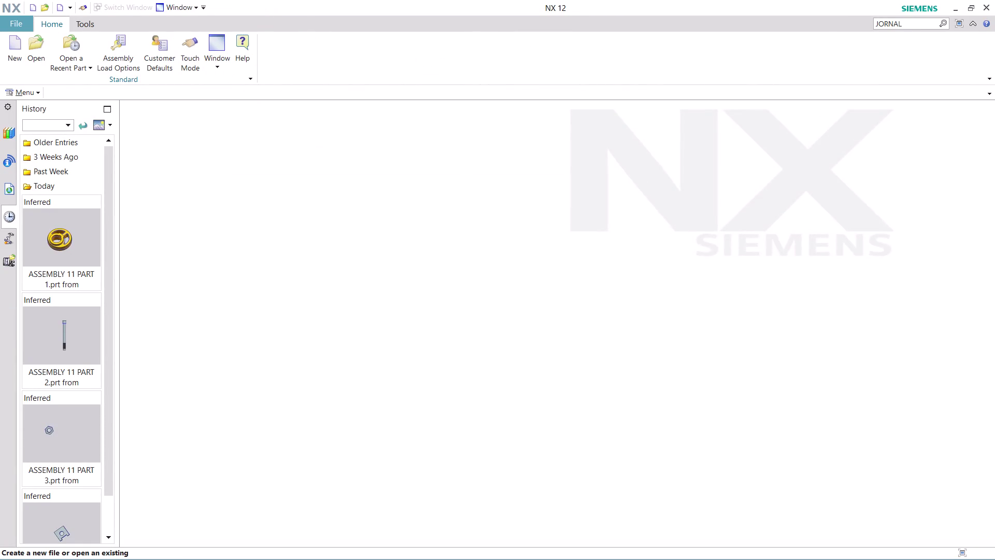
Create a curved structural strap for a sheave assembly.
Find Record Journal through Command Finder and accept the journal warning.
click(909, 23)
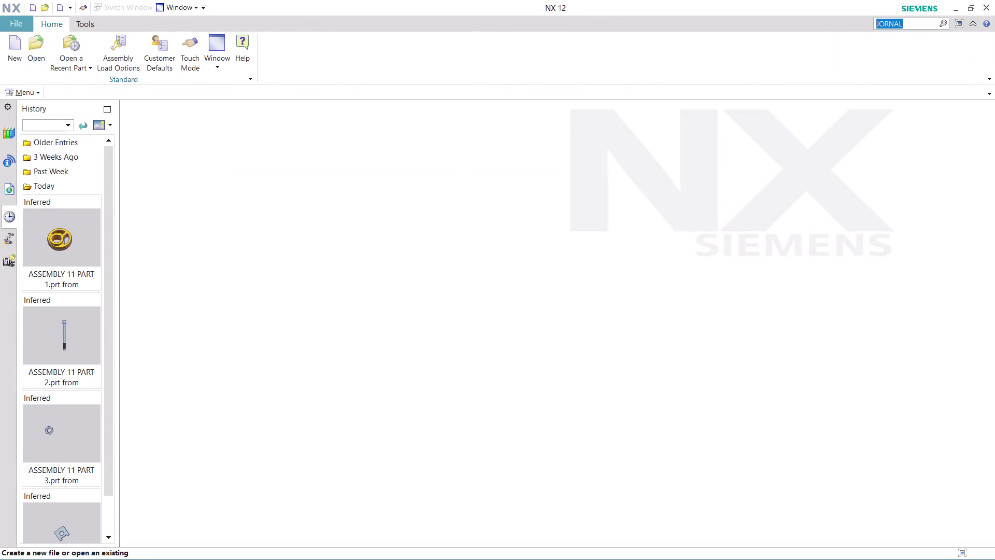
key(Return)
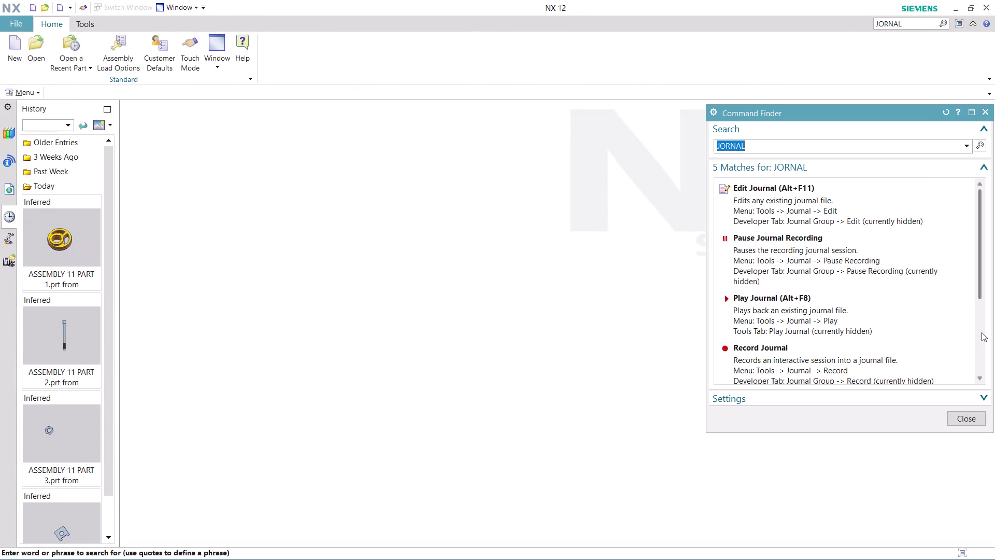
scroll(down, 3)
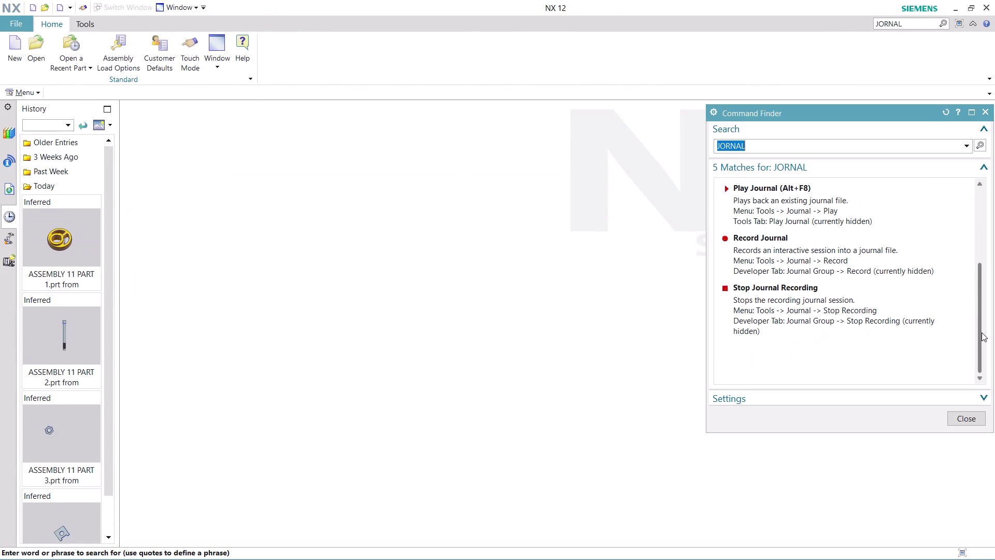
click(797, 235)
click(551, 330)
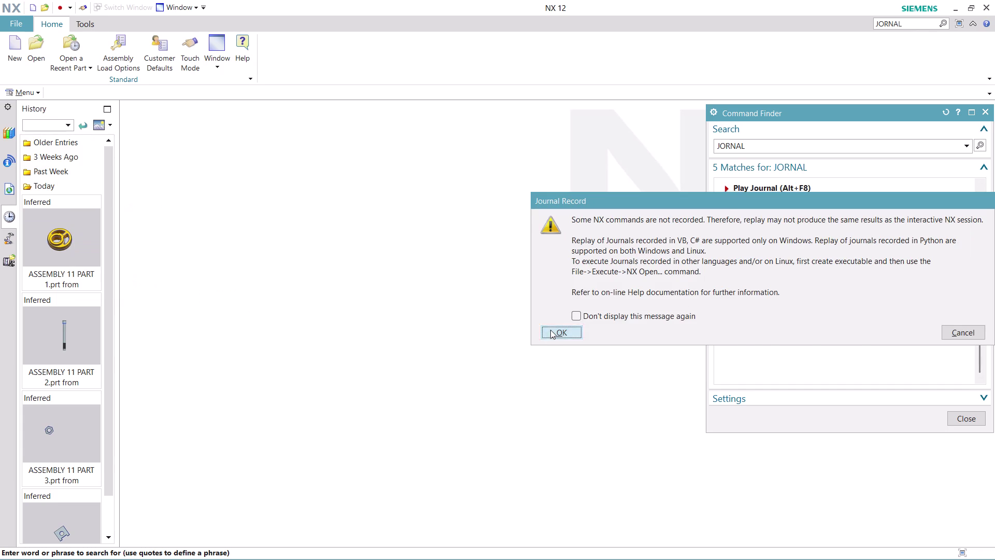
Name the journal 'ASSEMBLY 11 PART 5' and begin recording.
text(AS)
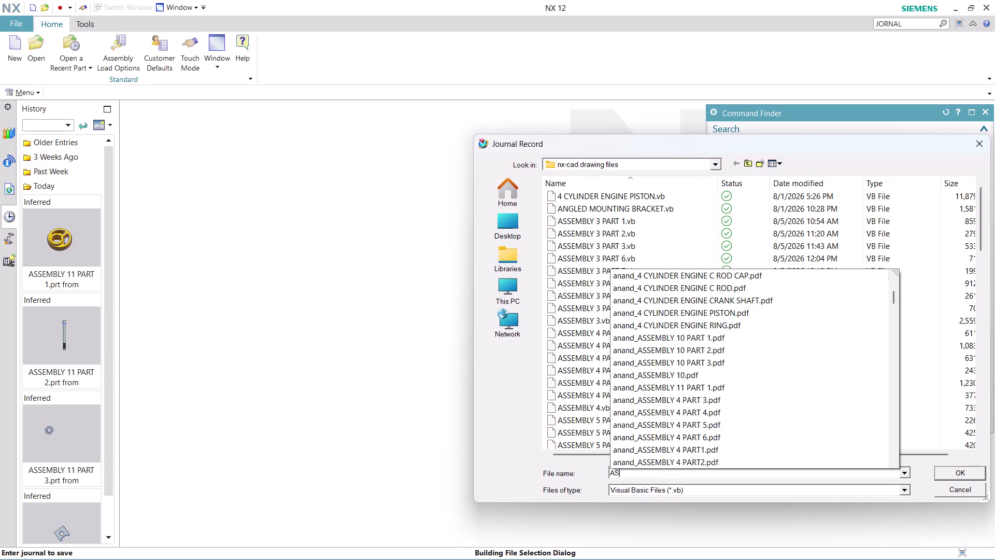
text(S)
text(EMBL)
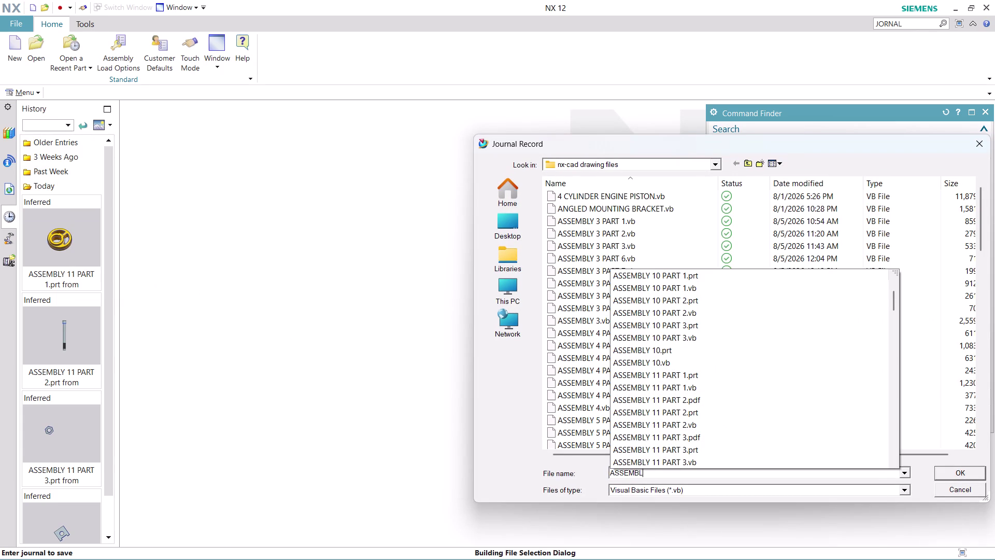
text(Y 11)
key(space)
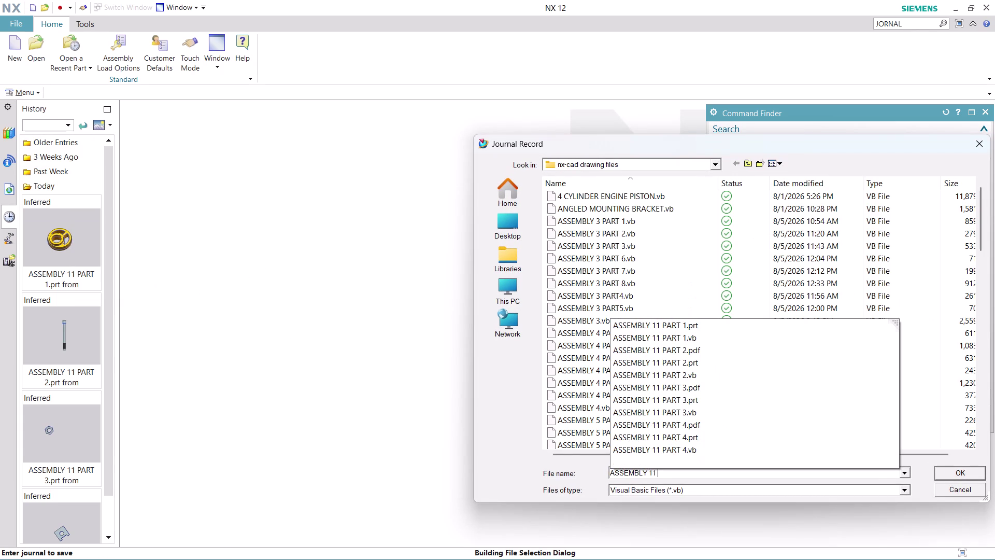
text(PART)
key(space)
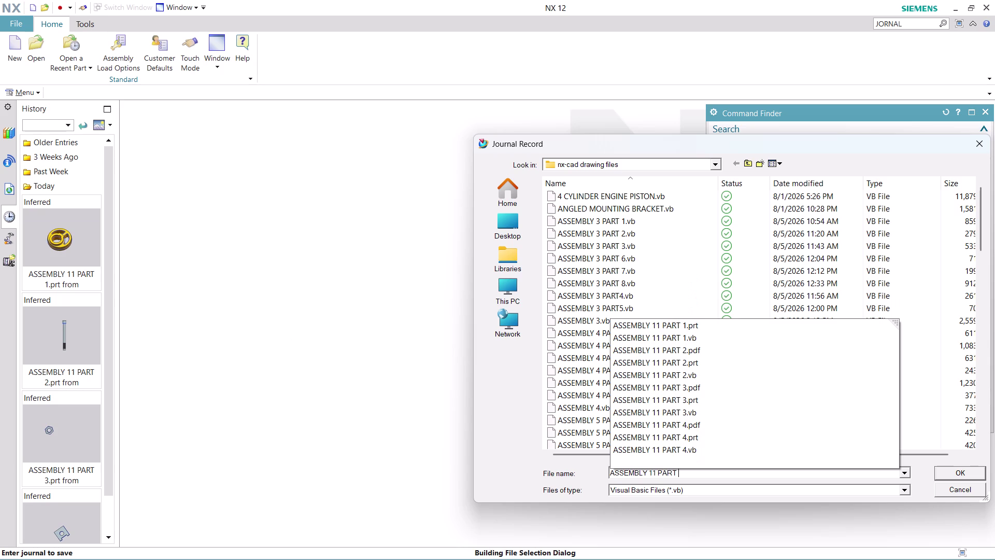
key(5)
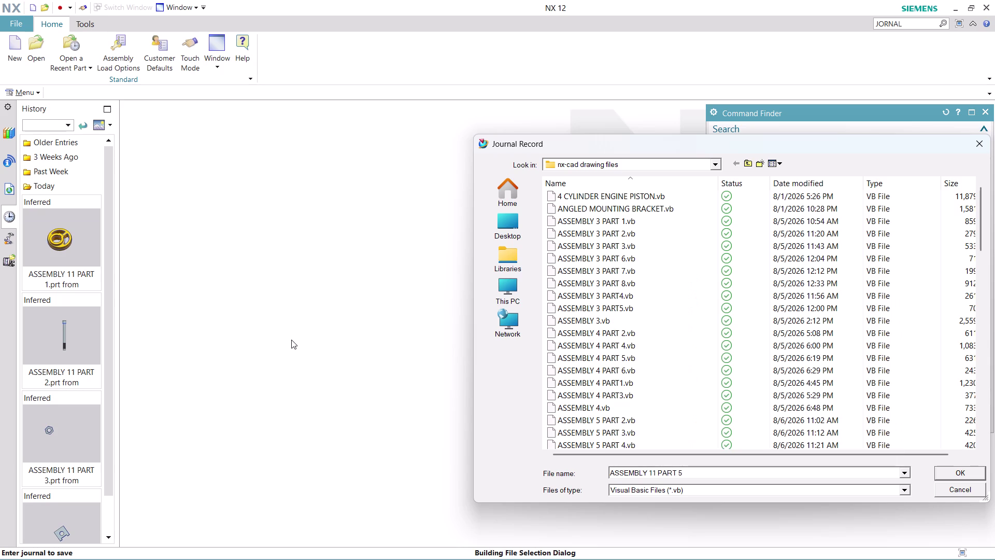
key(Return)
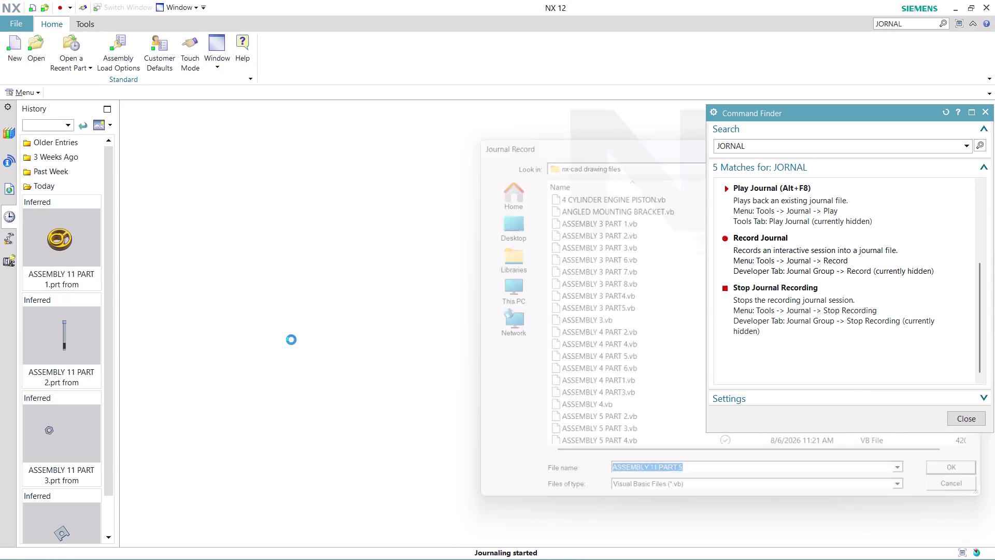
click(981, 421)
click(11, 64)
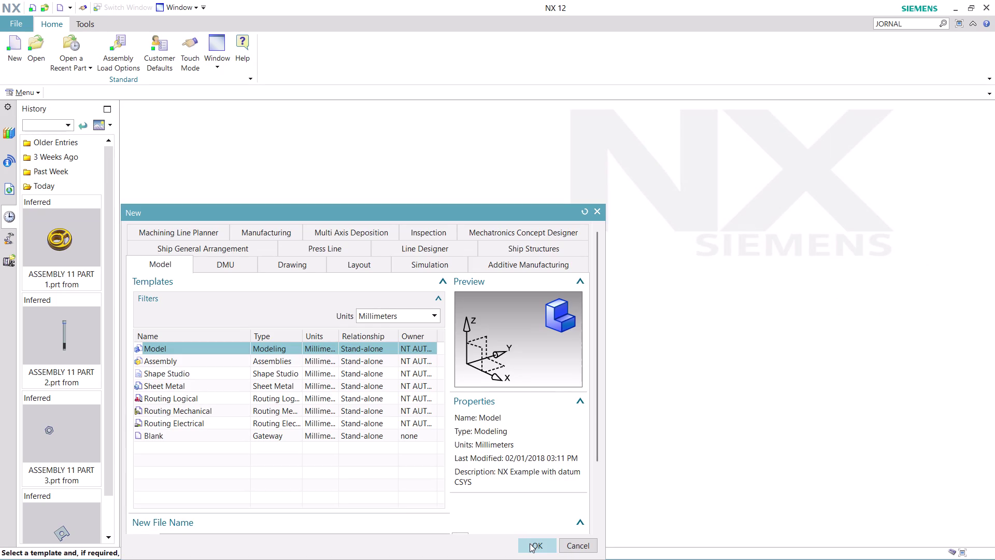
Create model8 from the Model template with a sketch on XY at origin 0,0,0.
click(529, 543)
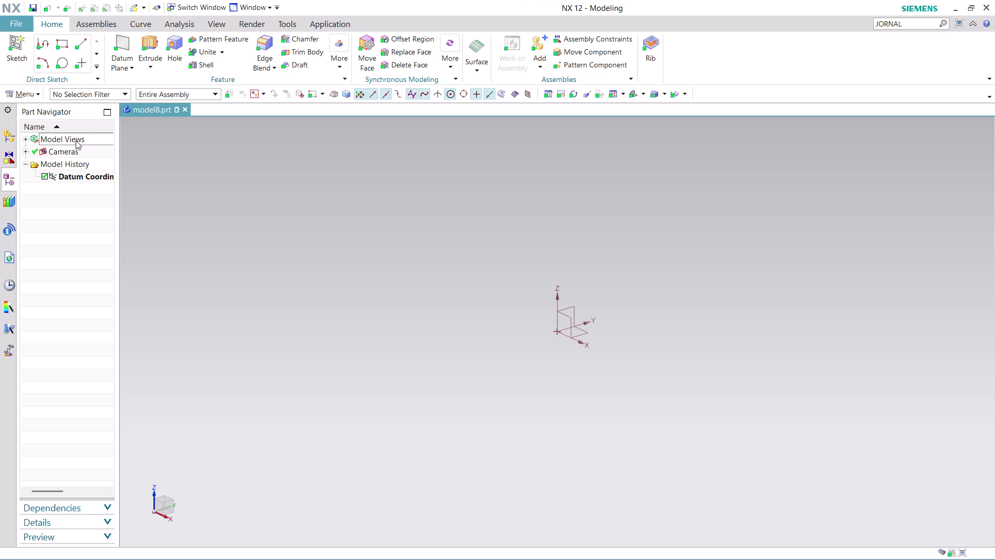
click(34, 91)
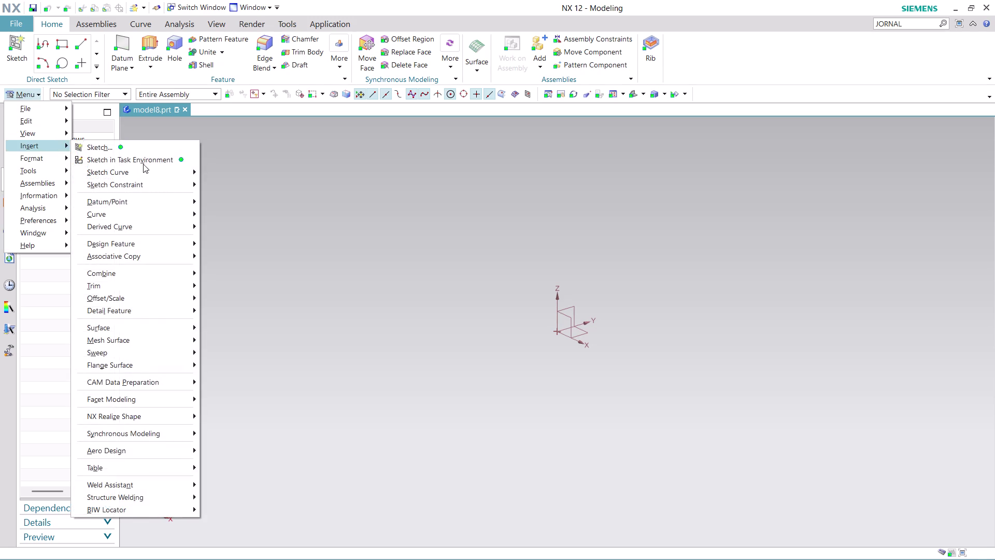
click(144, 164)
click(586, 336)
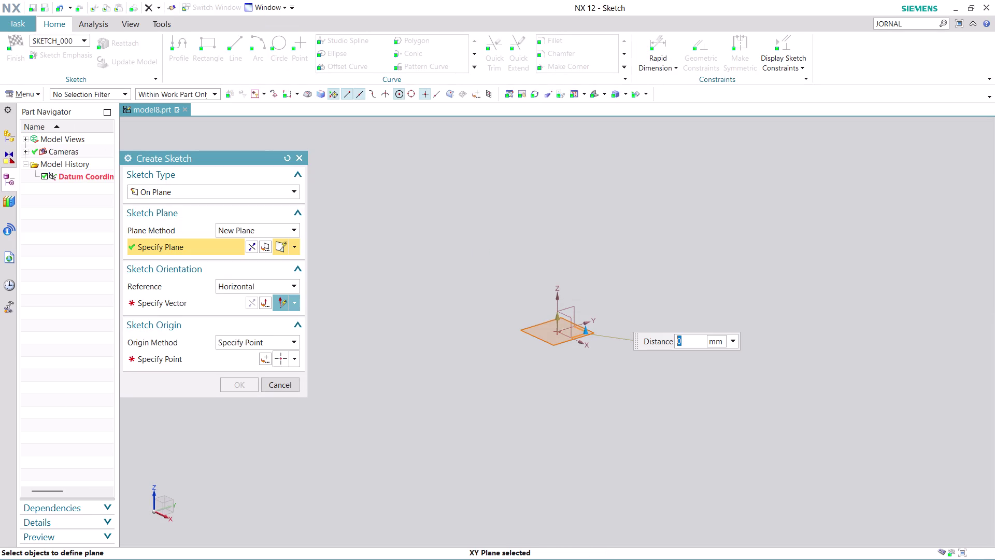
click(219, 310)
click(582, 323)
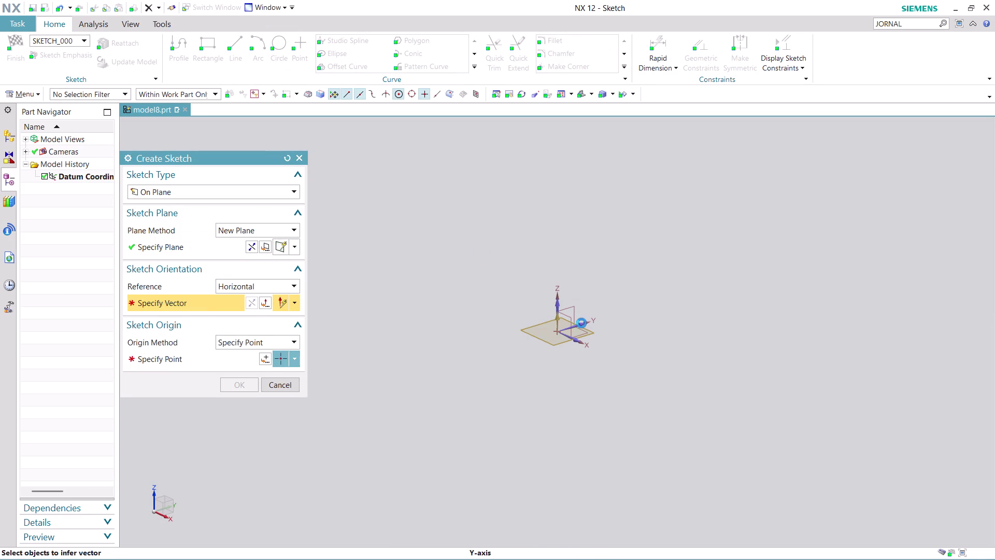
click(267, 355)
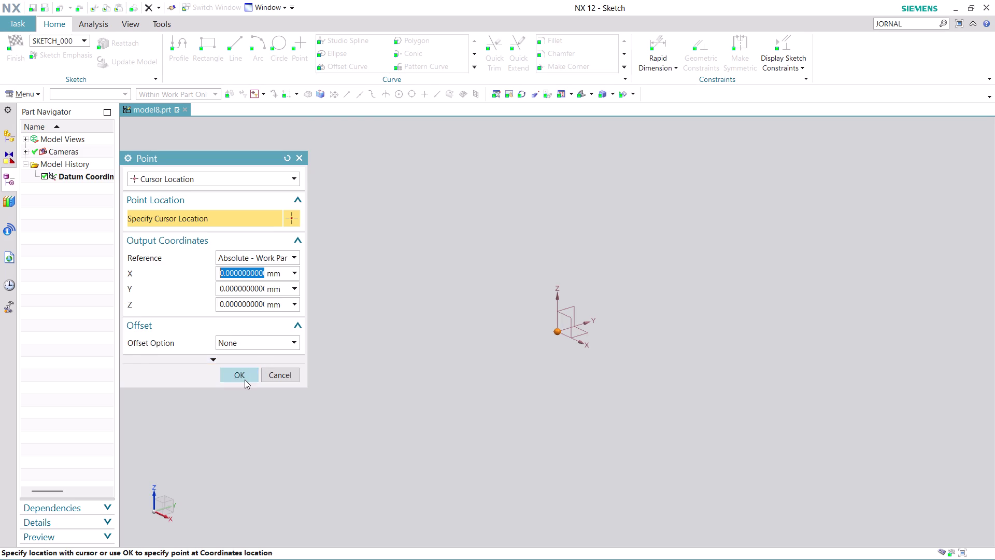
click(244, 380)
click(241, 382)
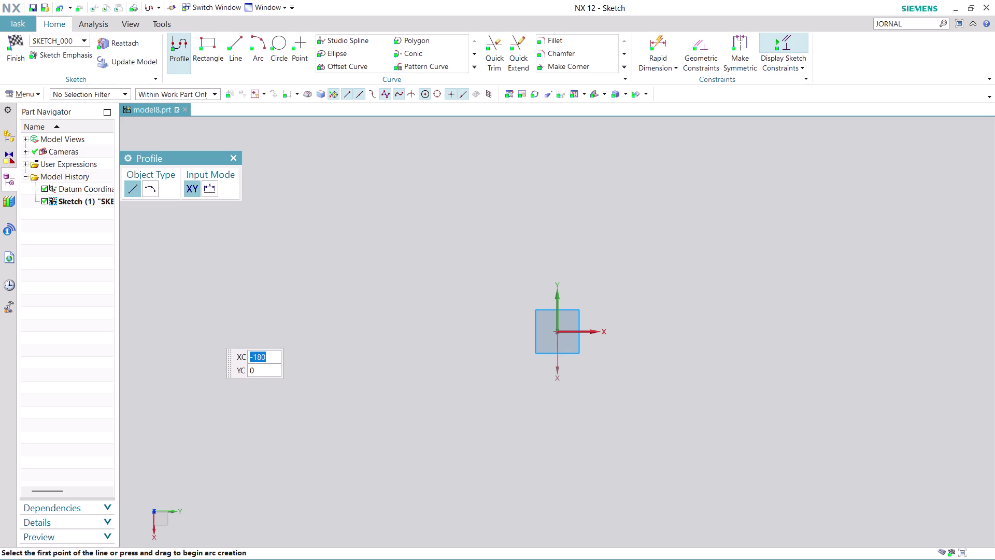
Draw a 387-long horizontal line from -180, 0 and convert it to reference.
click(209, 331)
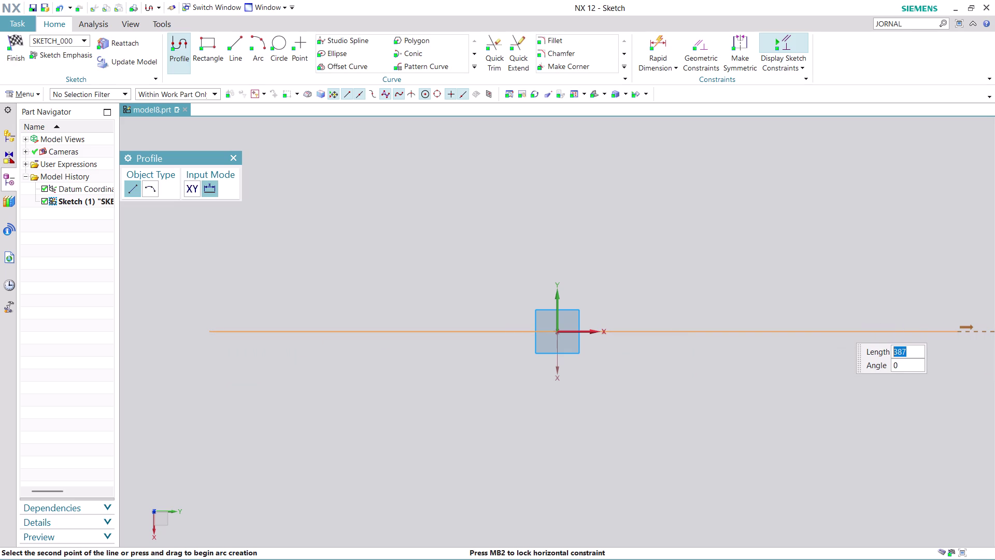
click(957, 326)
key(Escape)
key(Escape)
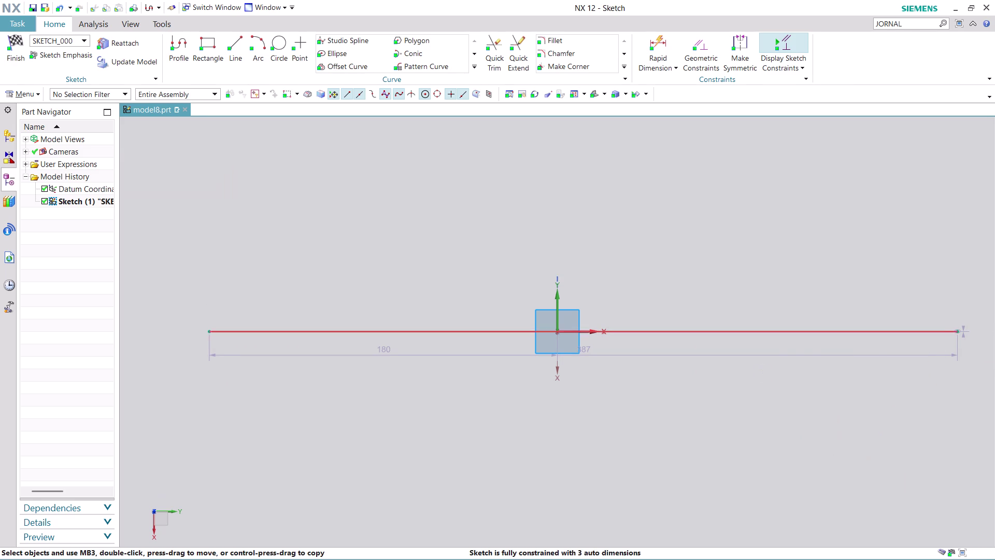
right_click(773, 332)
click(821, 147)
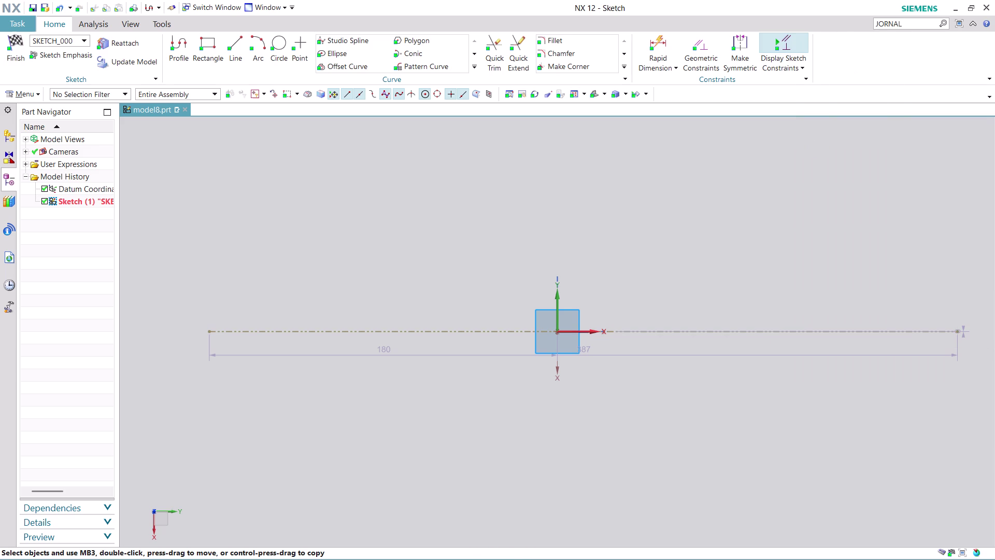
Add a second 387-long horizontal line 33.6 below and convert it to reference.
click(180, 44)
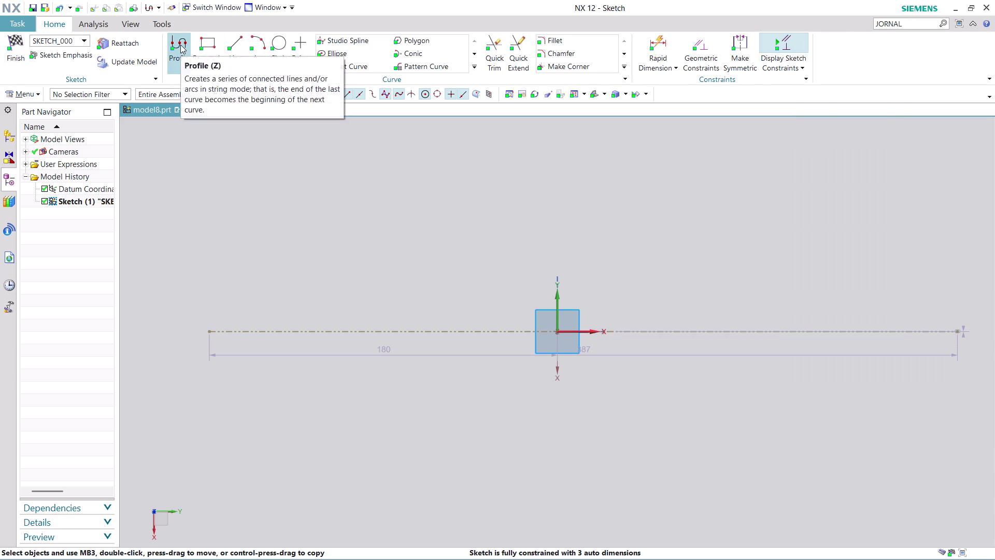
click(211, 396)
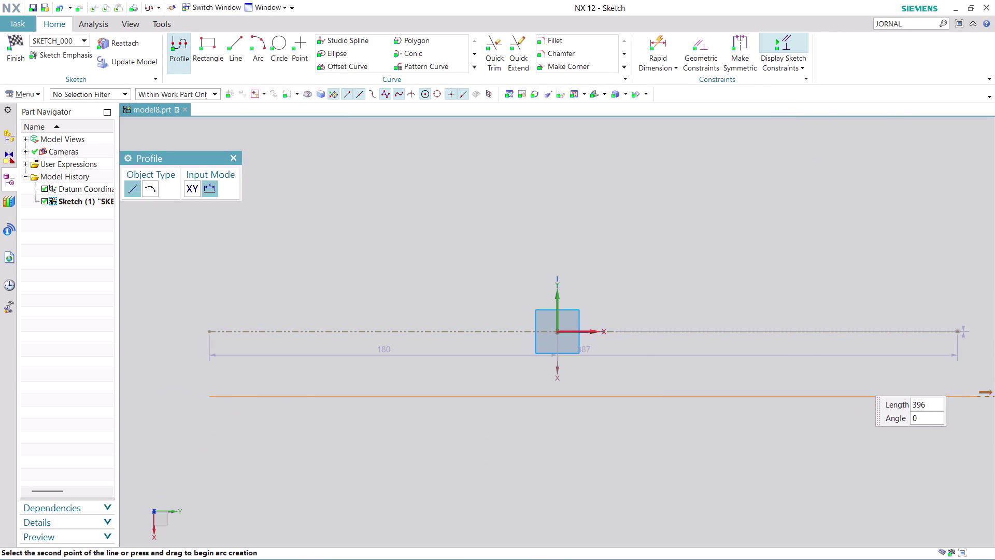
click(956, 387)
key(Escape)
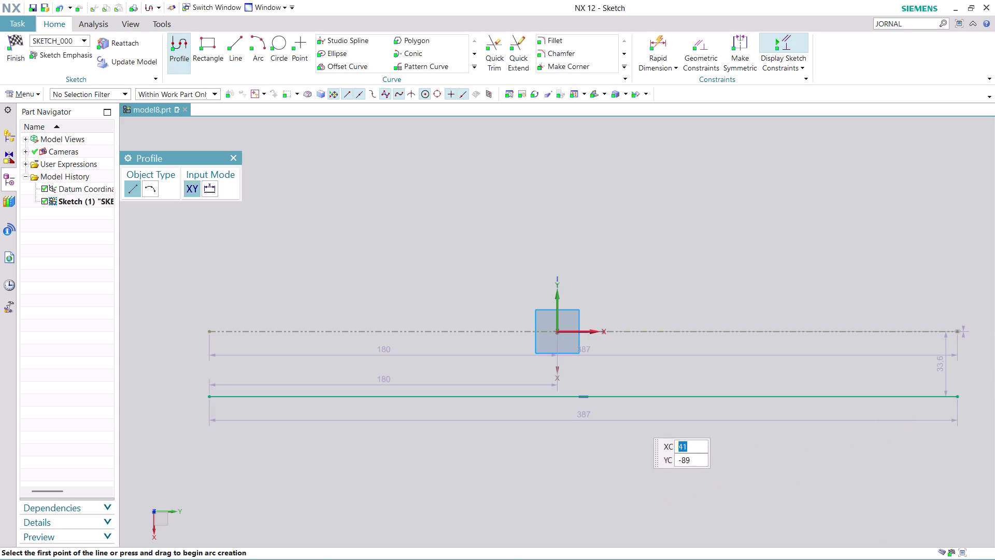
key(Escape)
right_click(682, 397)
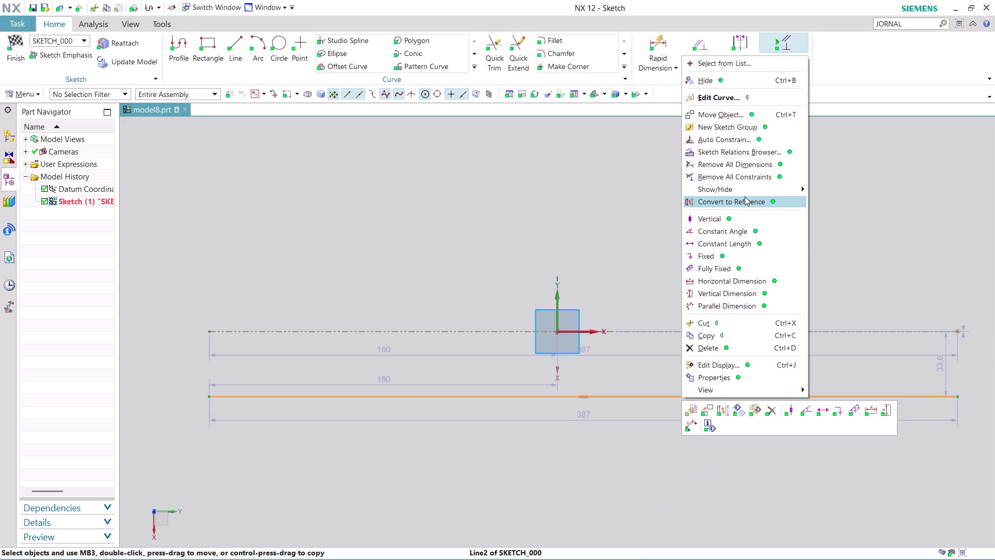
click(744, 196)
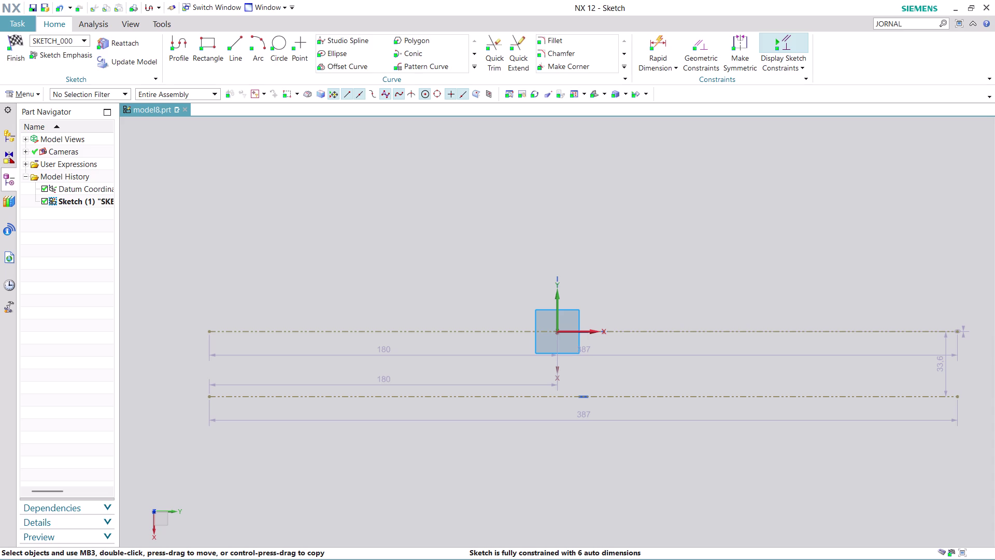
key(ctrl+super+F24)
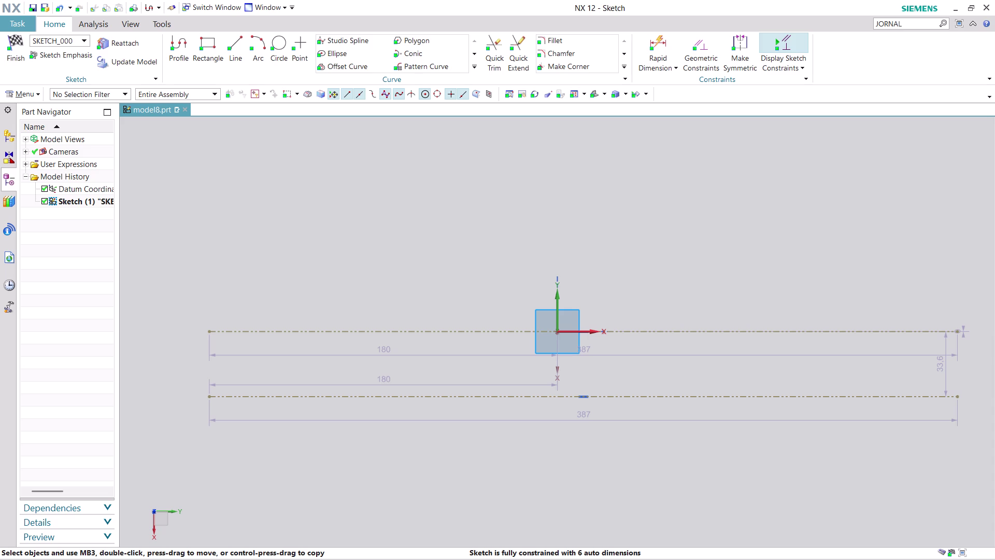
Change the reference lines' spacing dimension from 33.6 to 4.
double_click(941, 365)
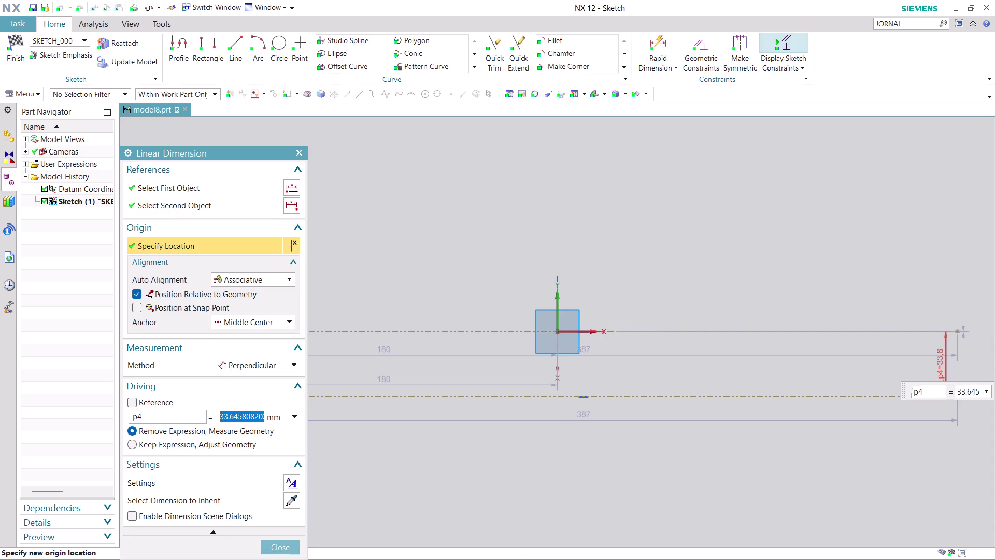
key(4)
key(Return)
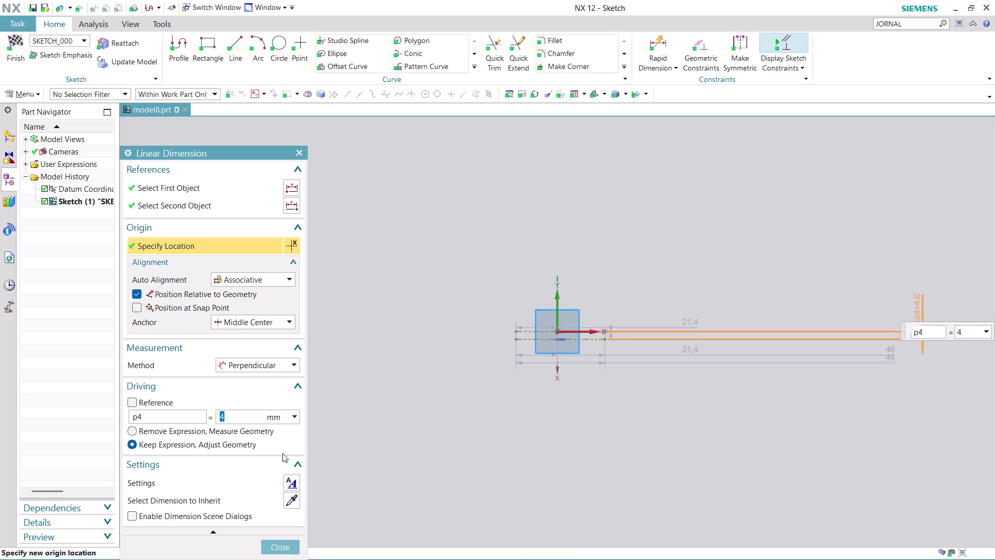
click(274, 544)
Drag both reference lines' endpoints until they span about 426.3 and 428.1.
drag(514, 330, 509, 330)
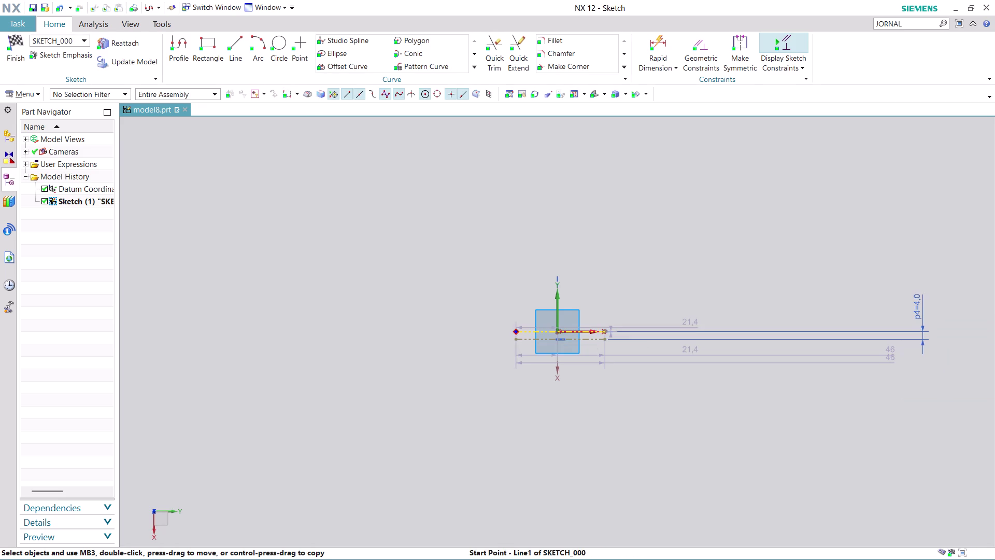
drag(509, 330, 165, 359)
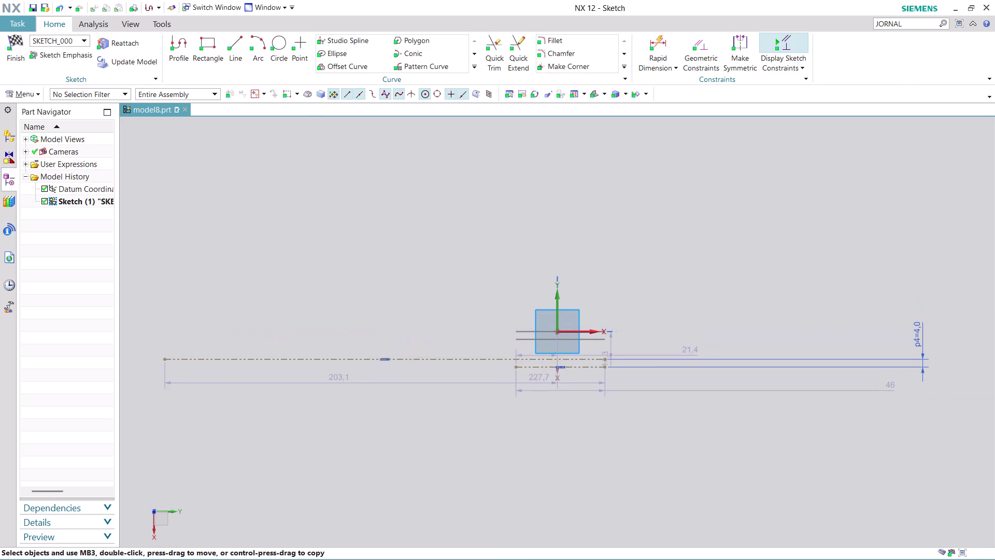
drag(164, 359, 142, 332)
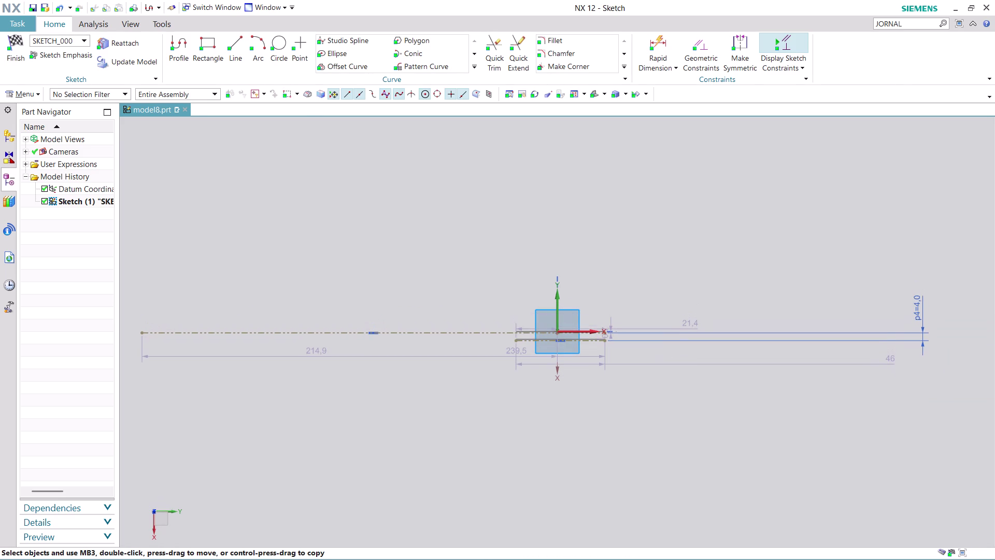
drag(142, 332, 142, 352)
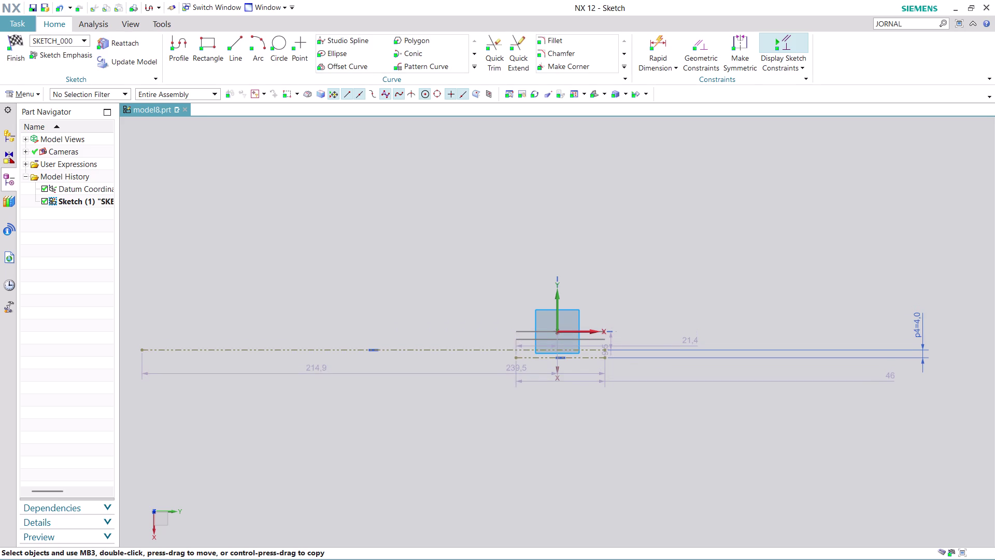
drag(142, 352, 136, 345)
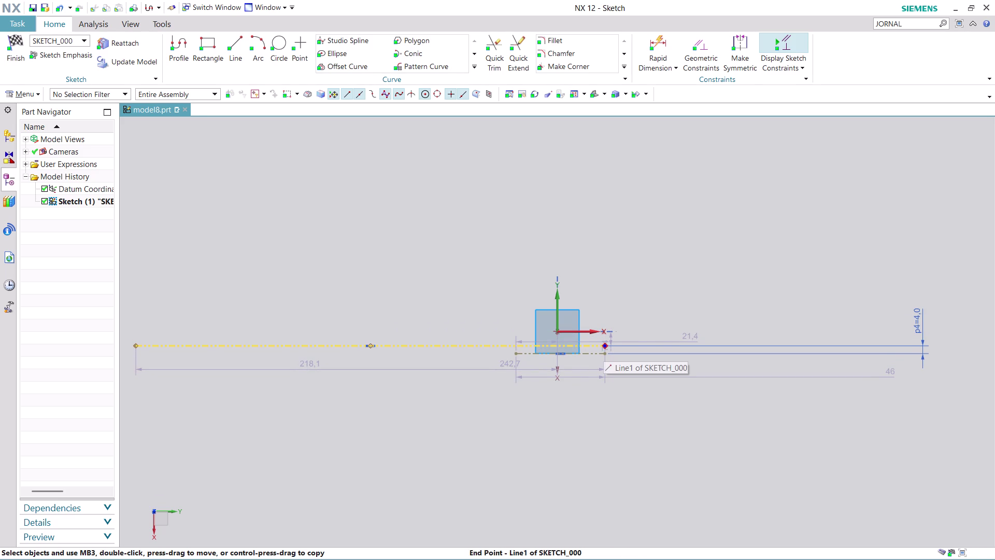
drag(603, 346, 981, 347)
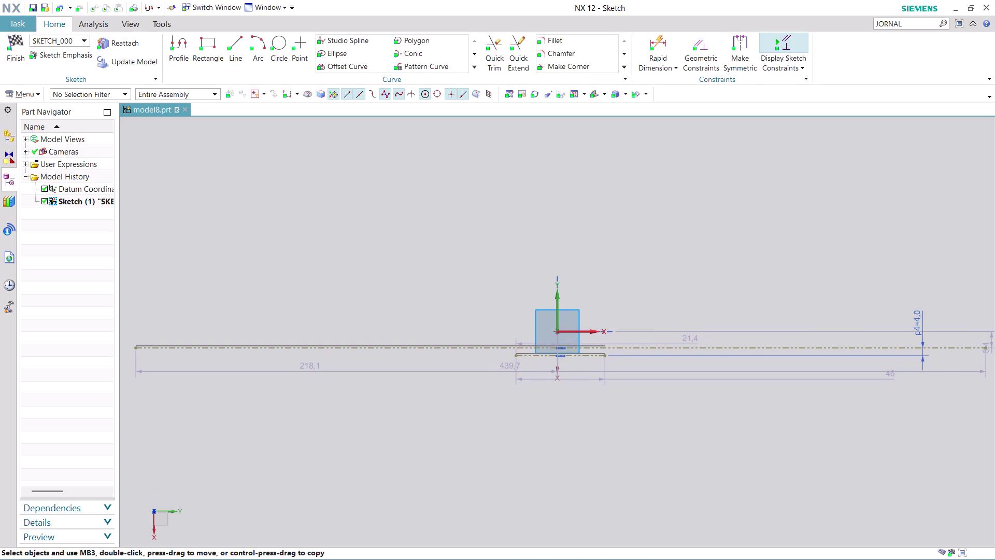
drag(981, 347, 959, 343)
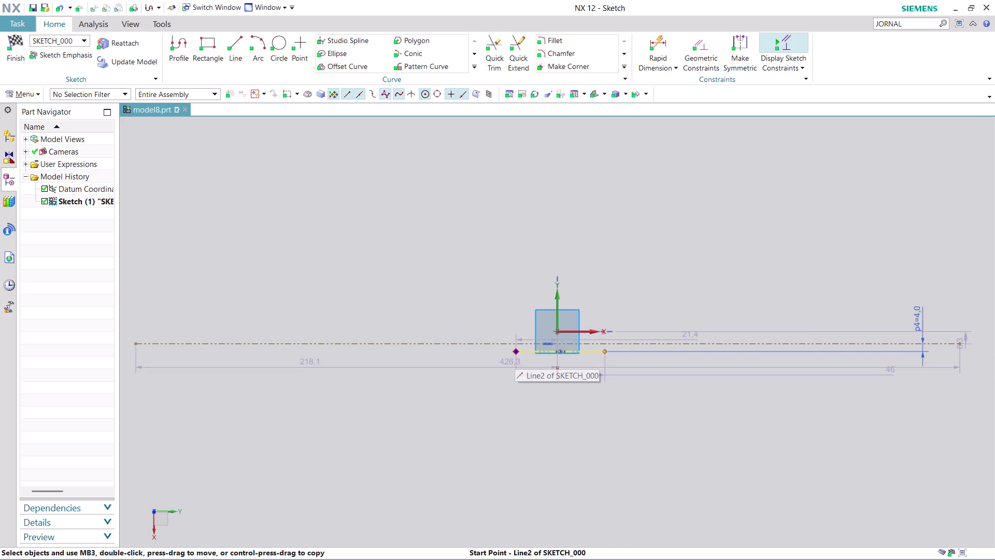
drag(516, 350, 127, 369)
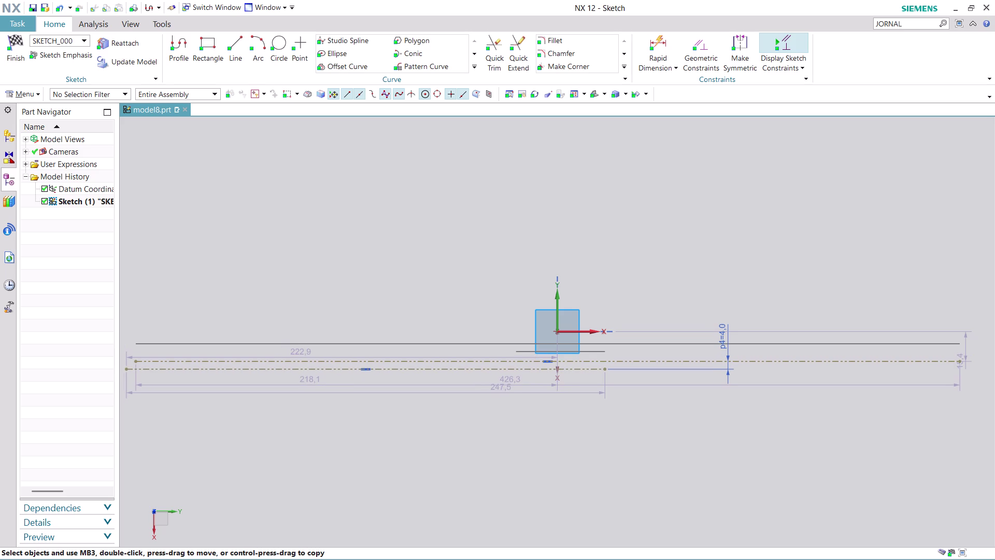
drag(127, 369, 135, 369)
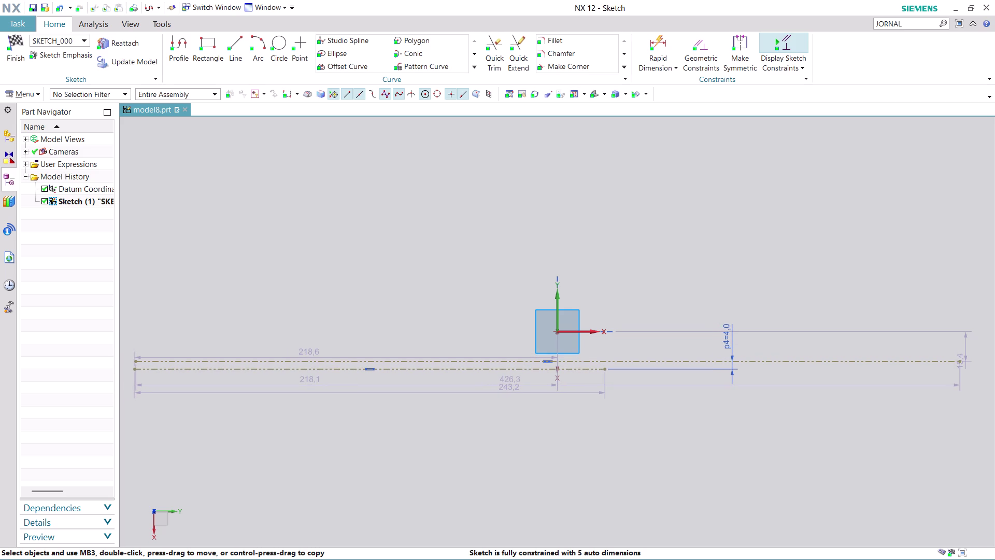
drag(604, 370, 962, 372)
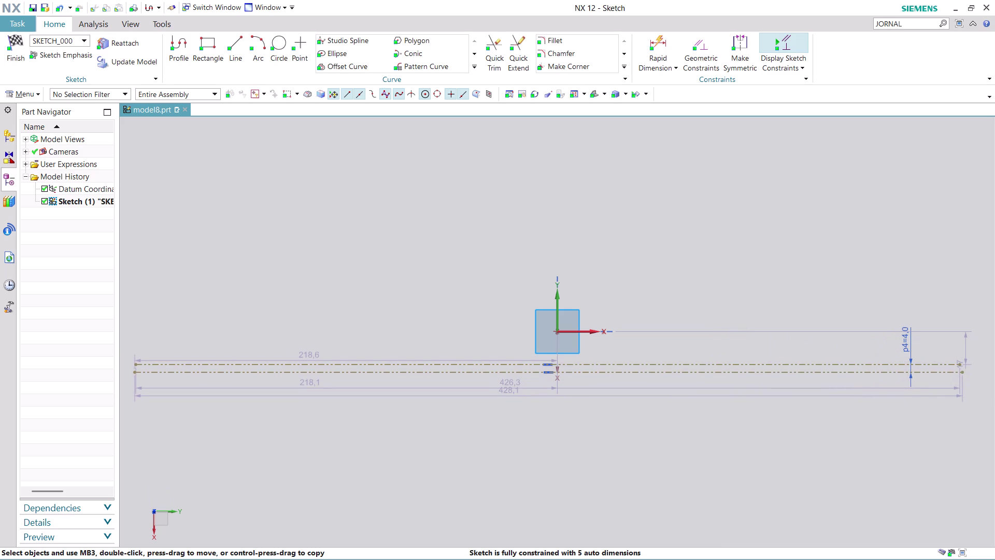
Select the upper reference line and sketch origin, then start the Circle tool.
click(558, 366)
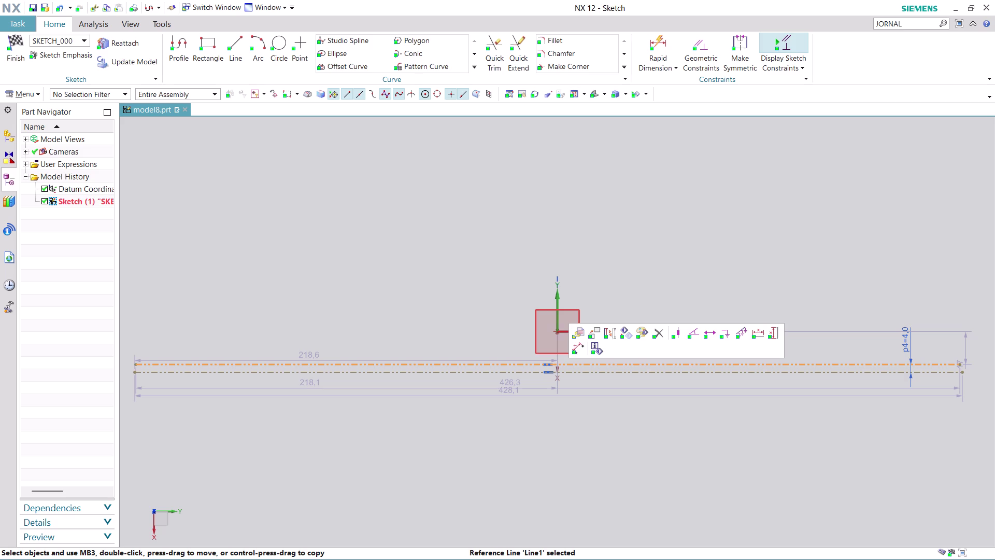
click(555, 332)
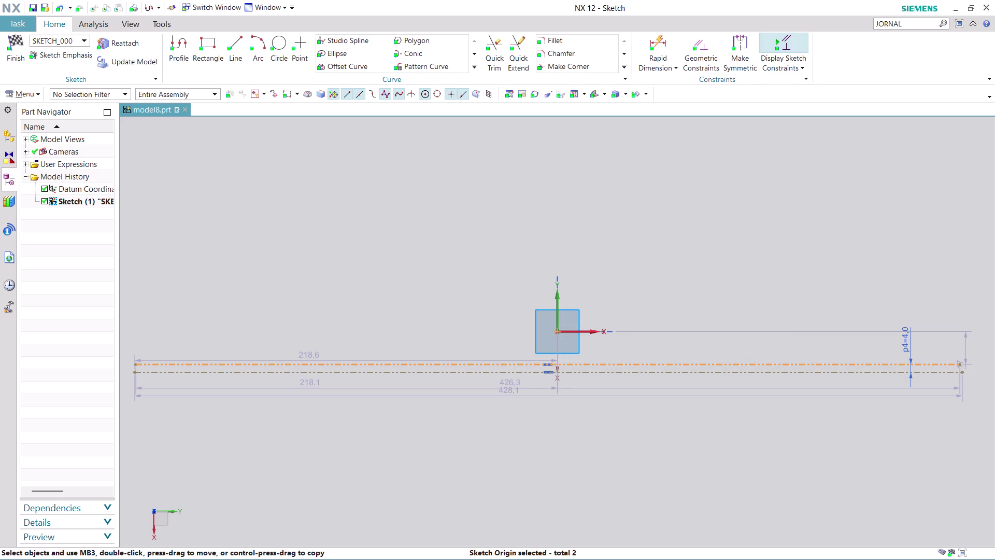
click(616, 318)
scroll(up, 3)
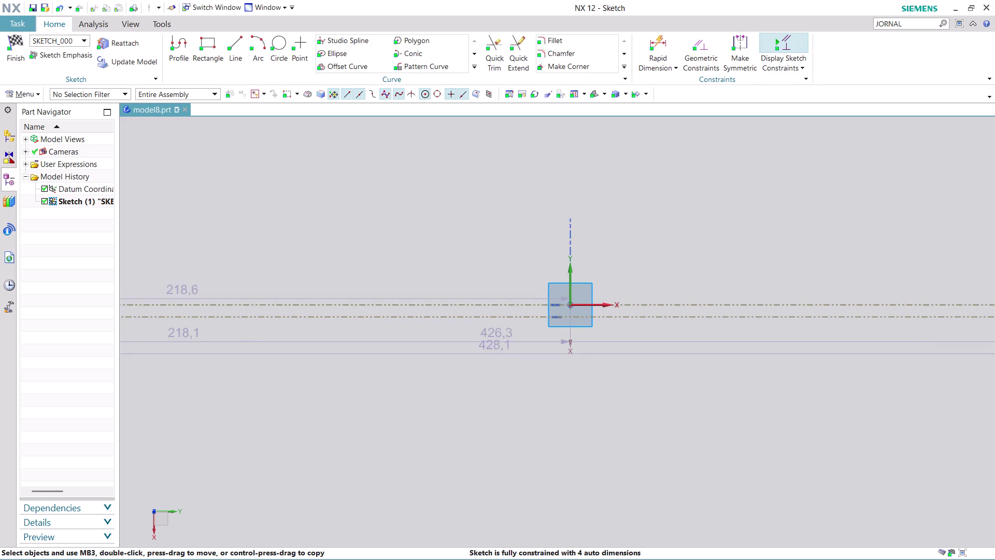
scroll(down, 3)
scroll(up, 3)
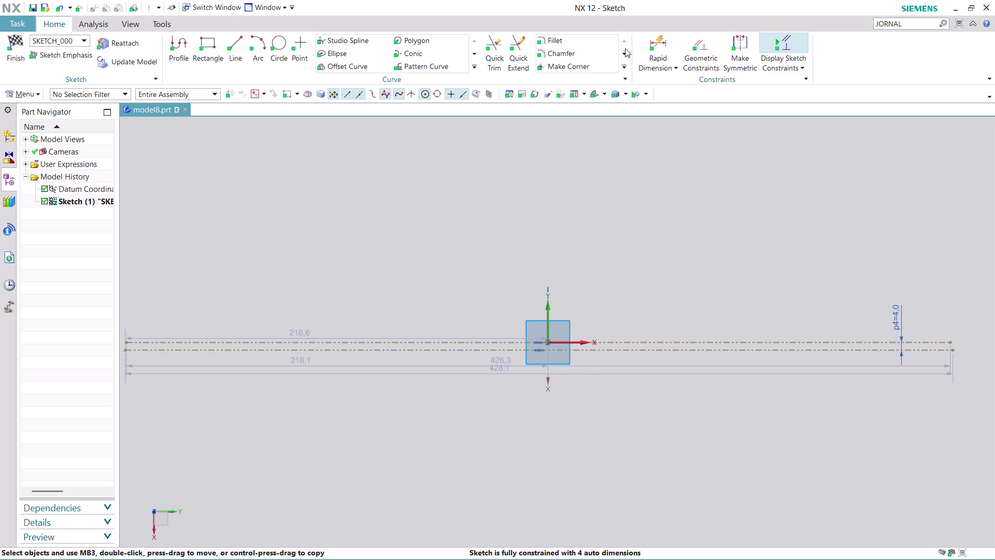
click(278, 40)
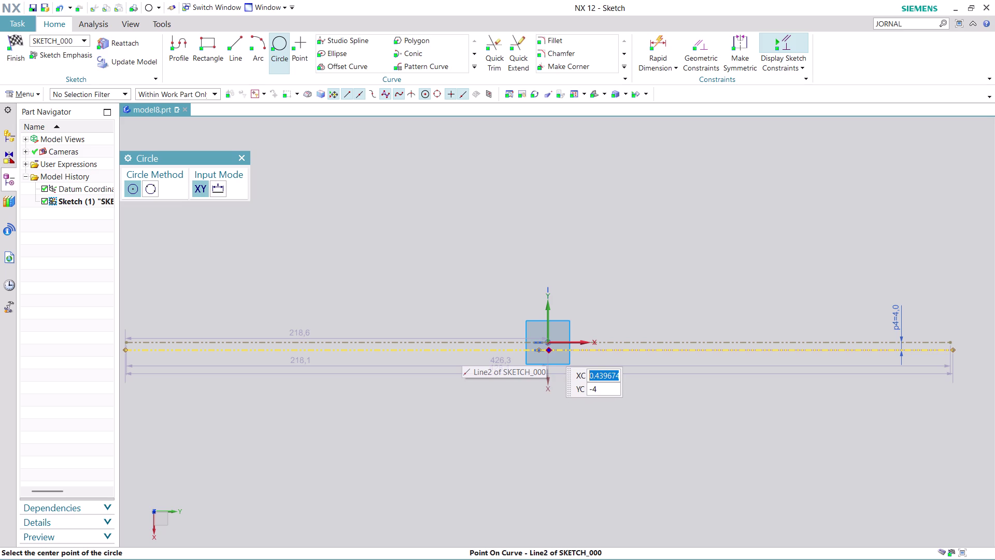
Draw a circle at the origin with diameter 85*2 (170).
click(549, 349)
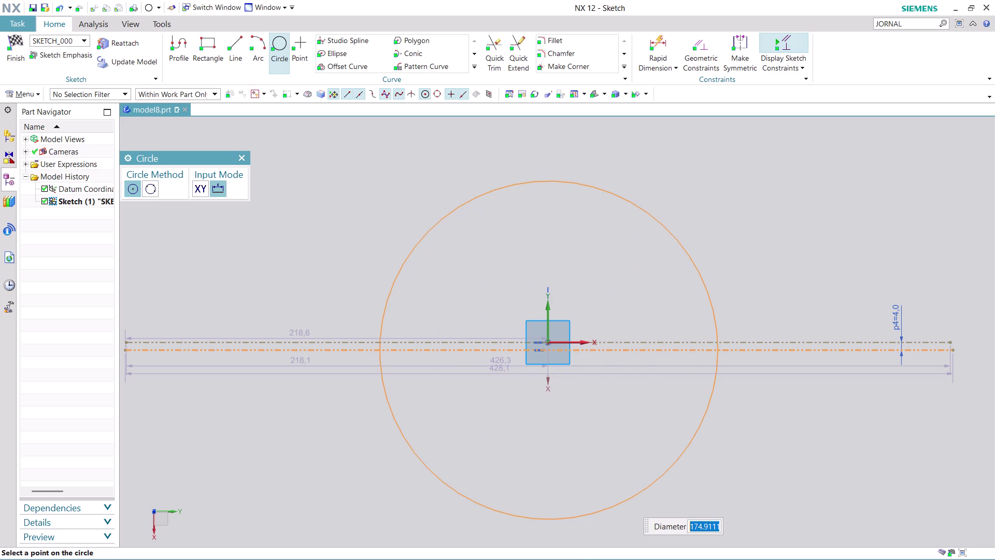
text(85)
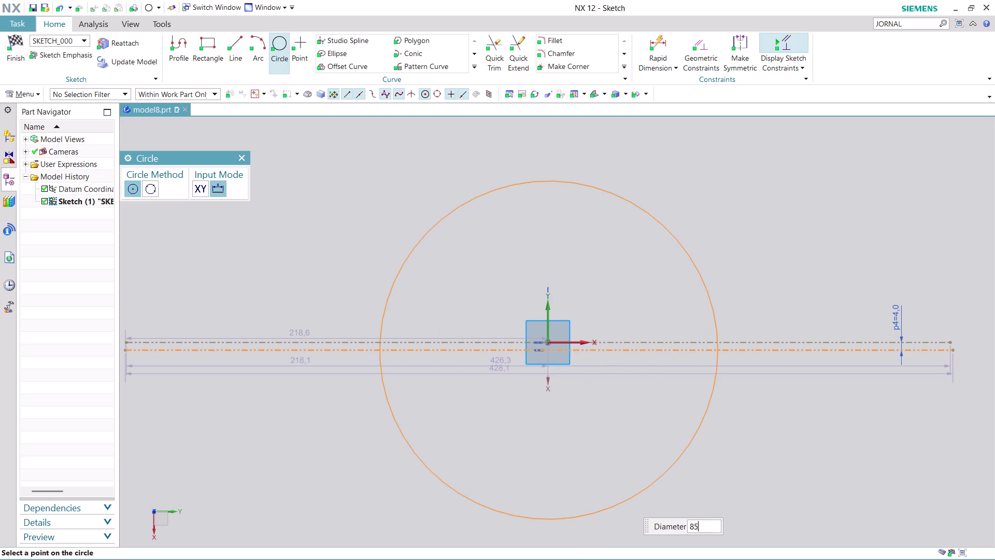
text(*2)
key(Return)
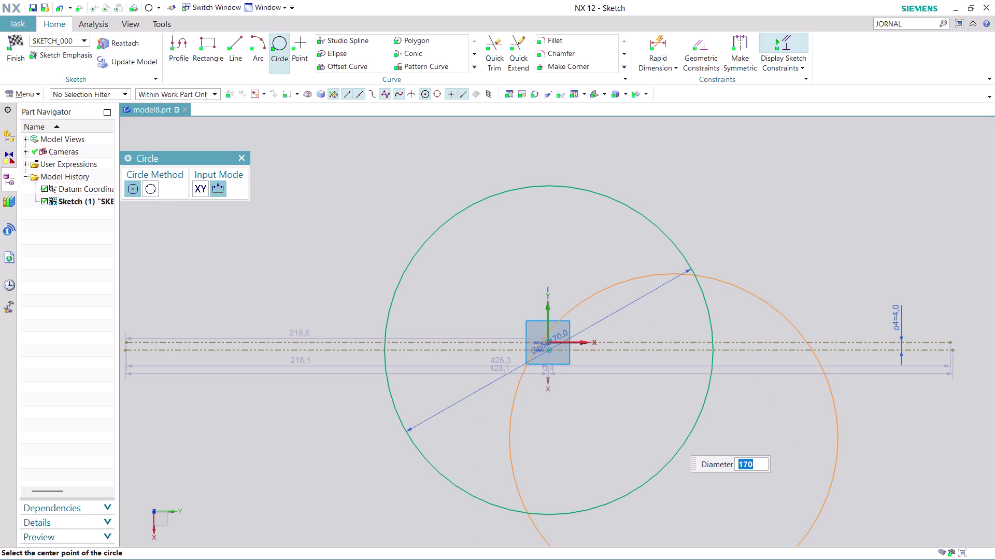
Add a concentric 194-diameter circle centred on the first circle's centre.
text(1)
text(7)
key(0)
key(plus)
text(2)
text(4)
key(Return)
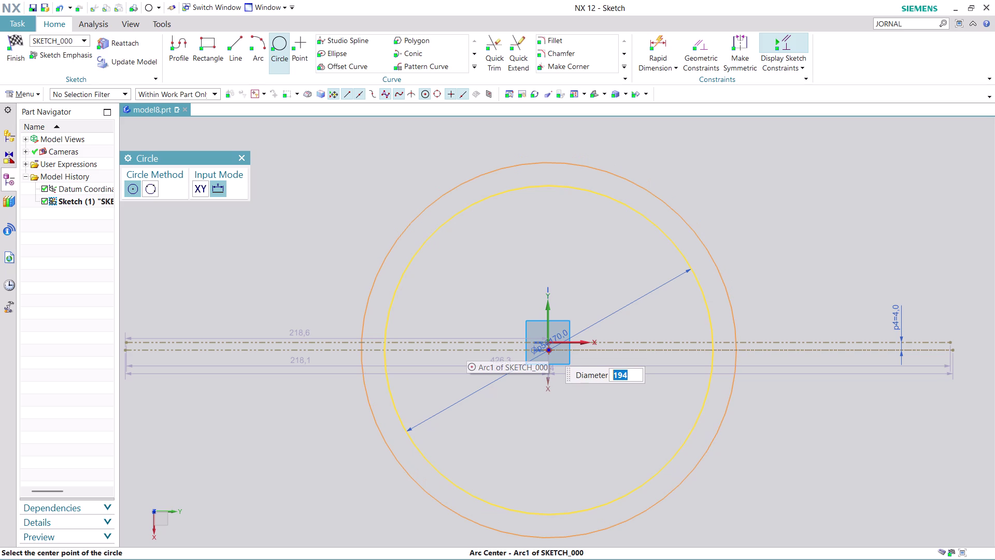
click(548, 349)
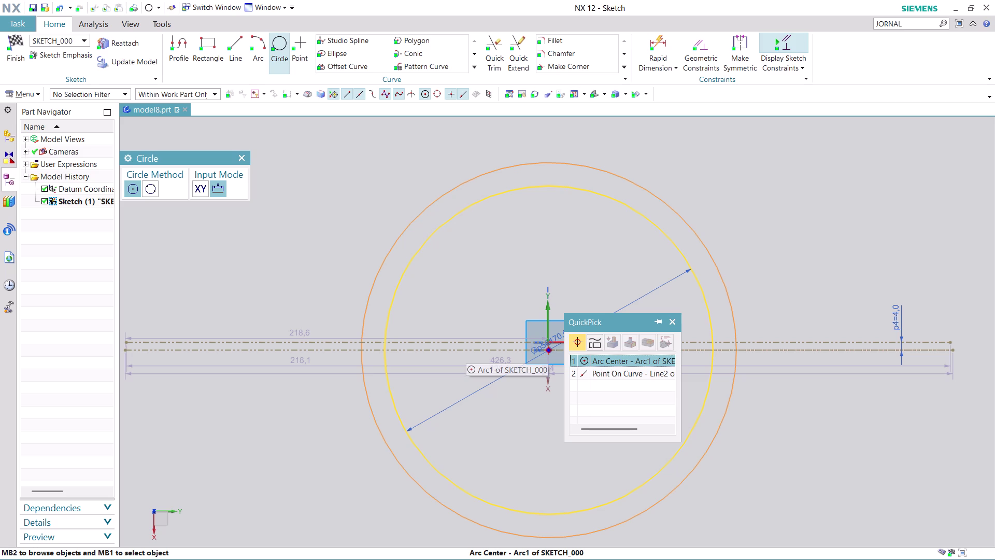
click(589, 361)
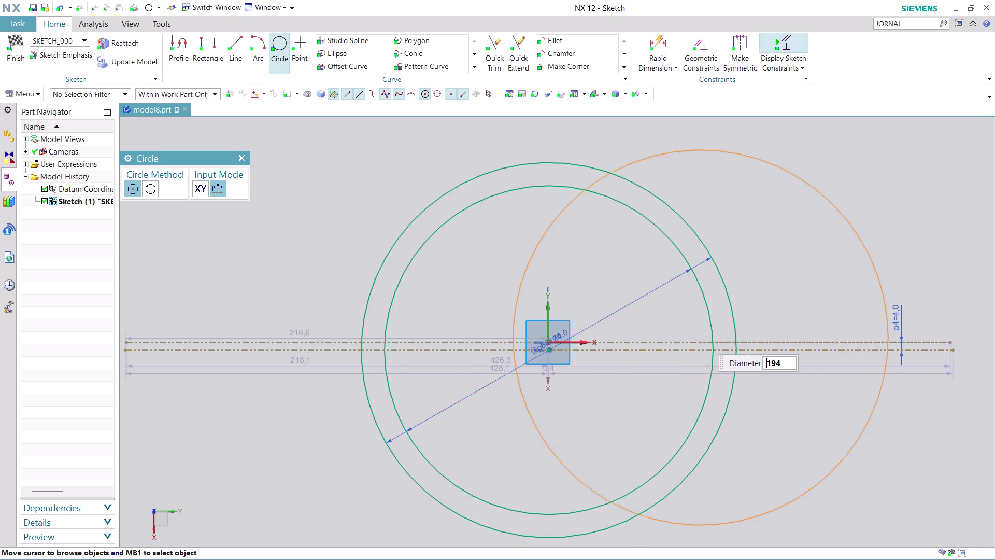
key(Escape)
key(Escape)
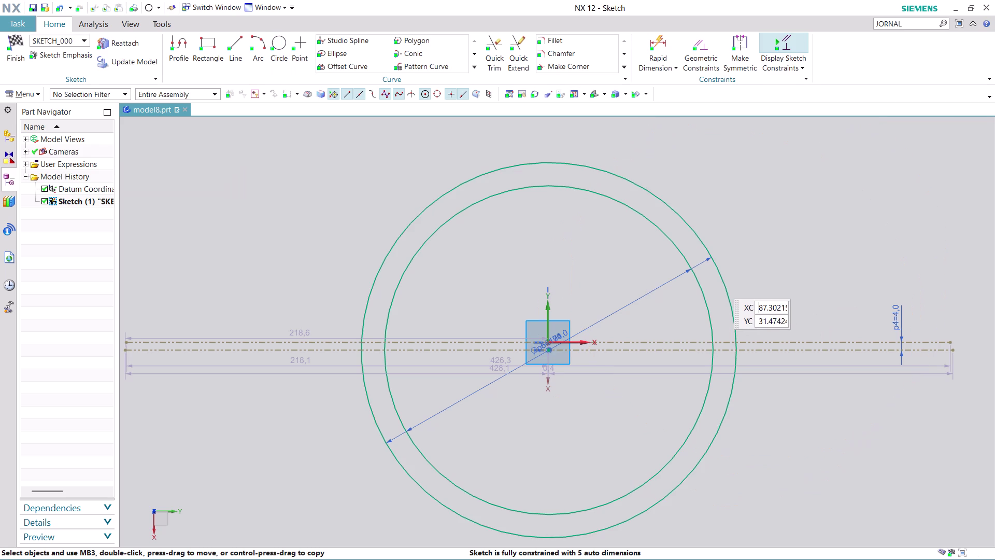
click(183, 41)
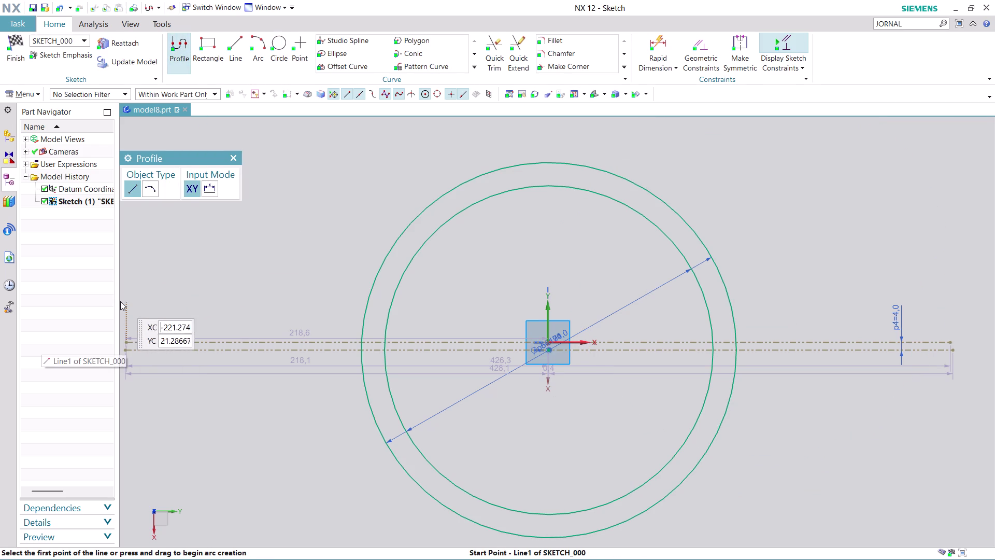
Draw a 426.3-long horizontal line 46.8 above the reference lines.
click(127, 252)
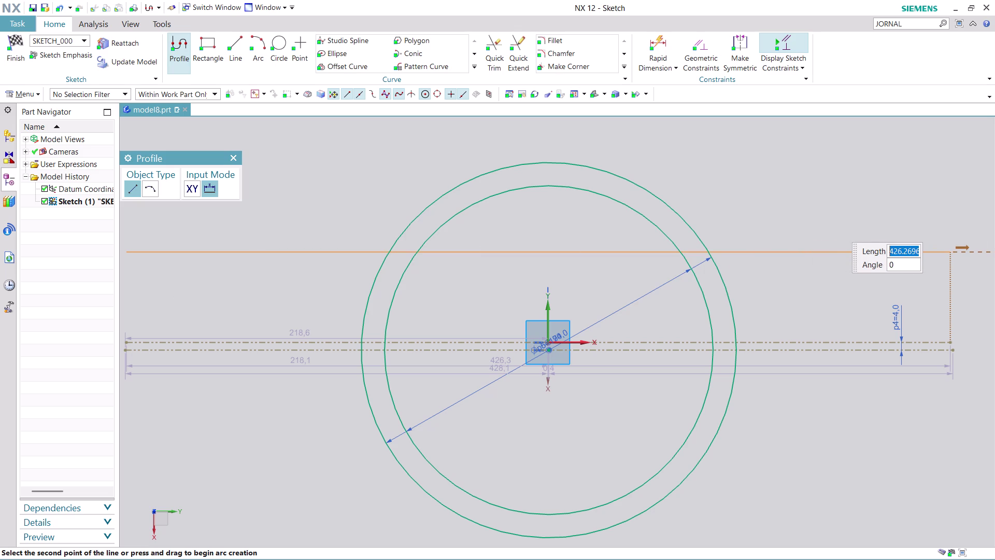
click(953, 224)
key(Escape)
key(Escape)
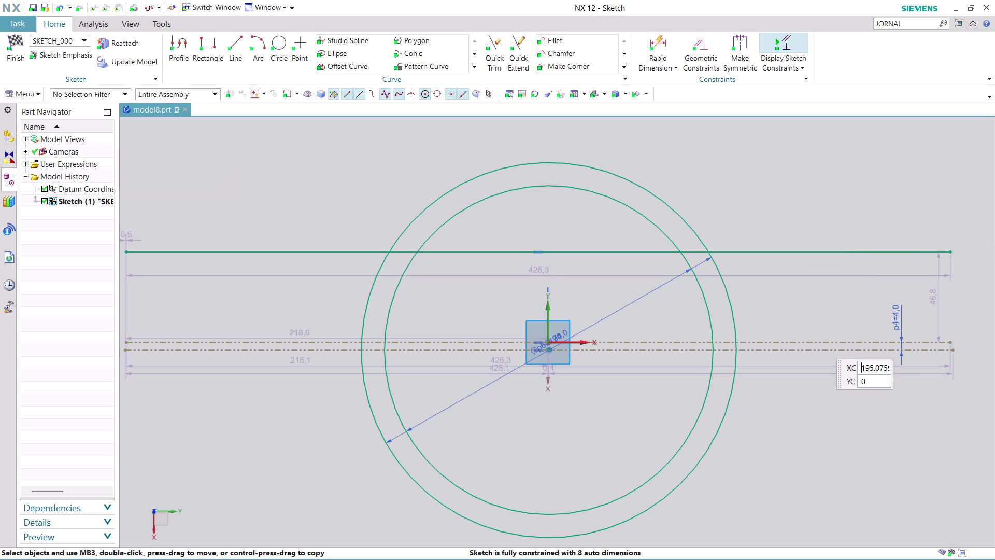
right_click(826, 256)
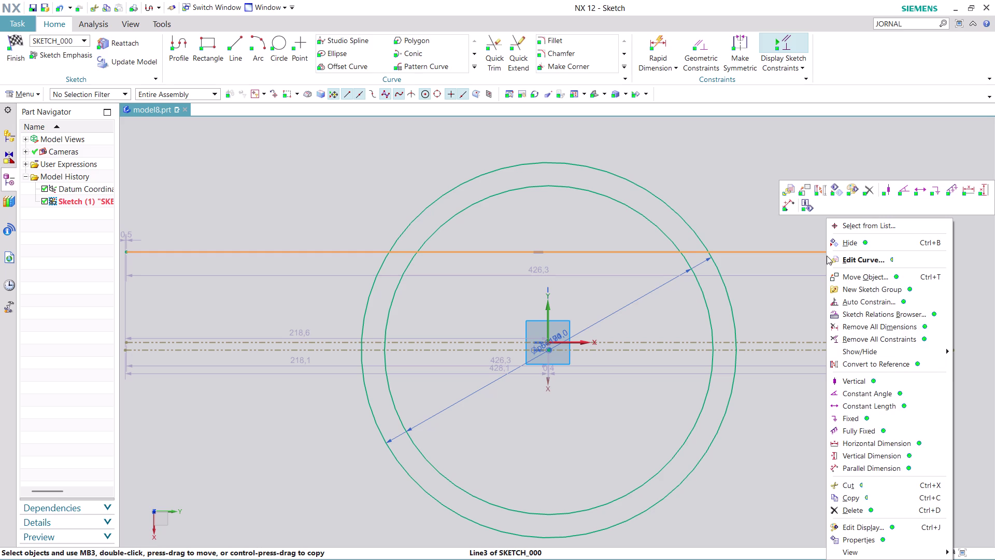
key(Escape)
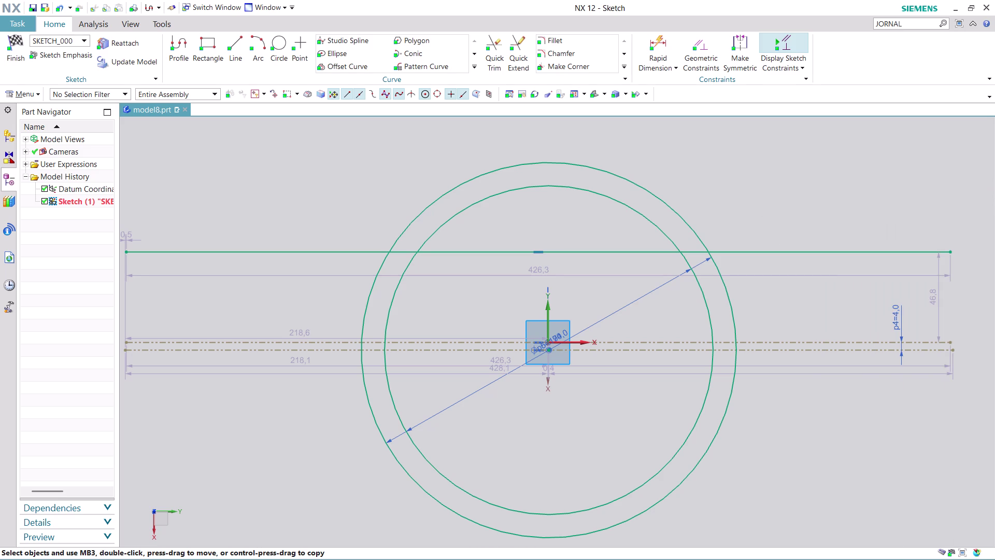
double_click(935, 301)
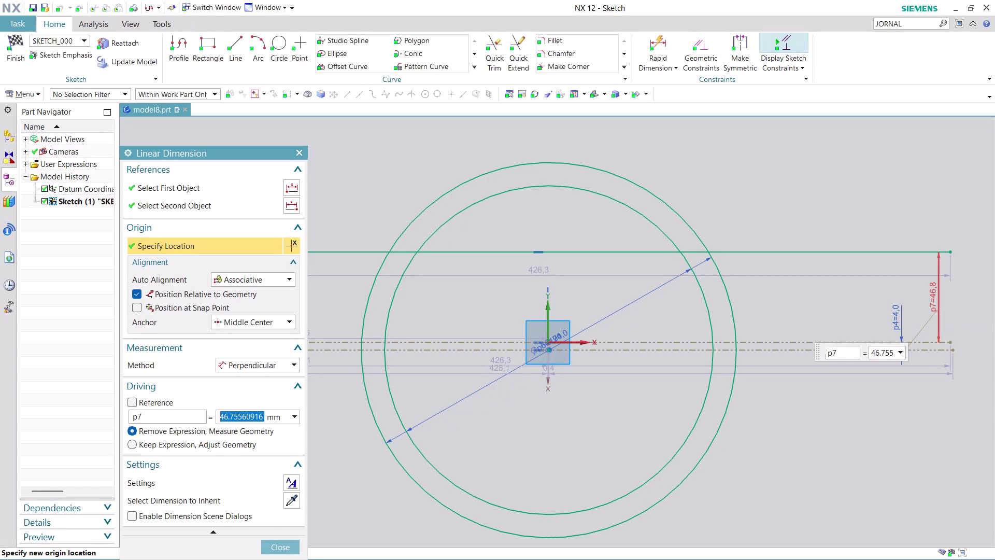
Change the top line's 46.8 offset dimension to 55.
text(55)
key(Return)
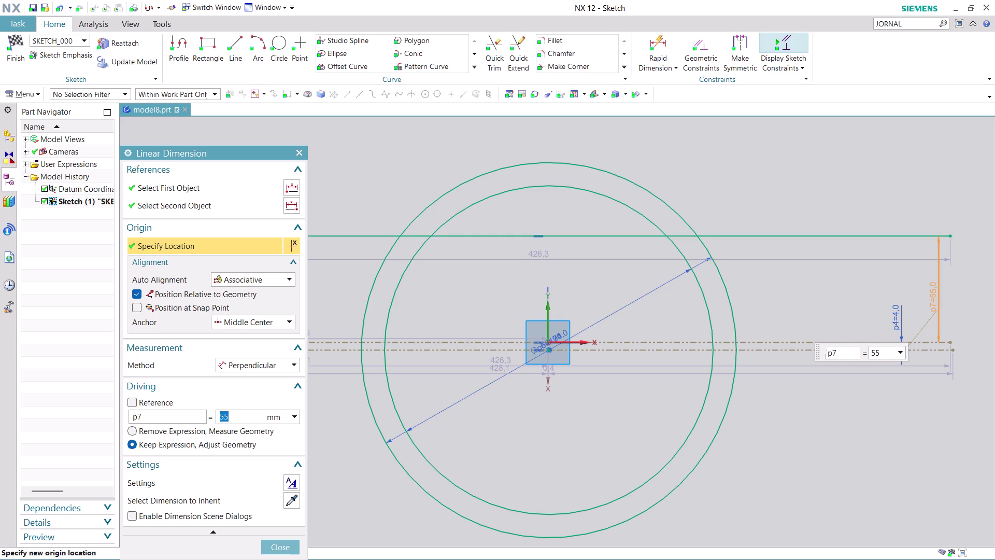
click(264, 548)
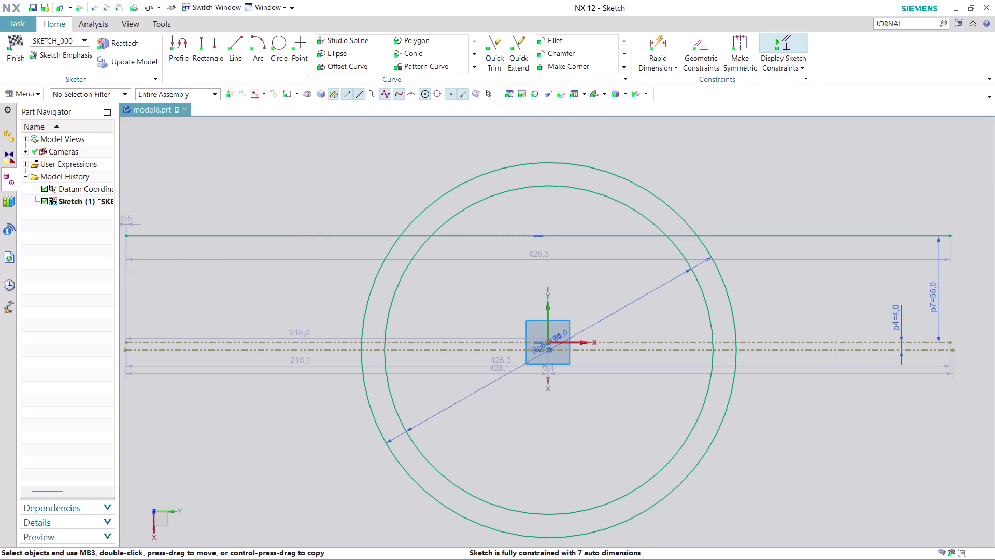
Zoom the ring sketch to fit, then start the Line tool.
scroll(down, 3)
scroll(up, 3)
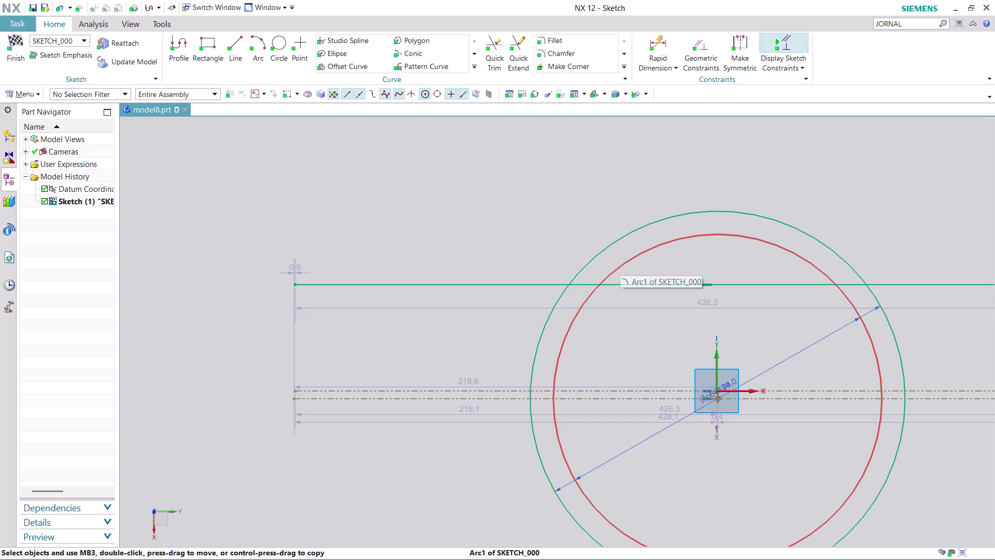
scroll(up, 3)
scroll(down, 3)
scroll(up, 3)
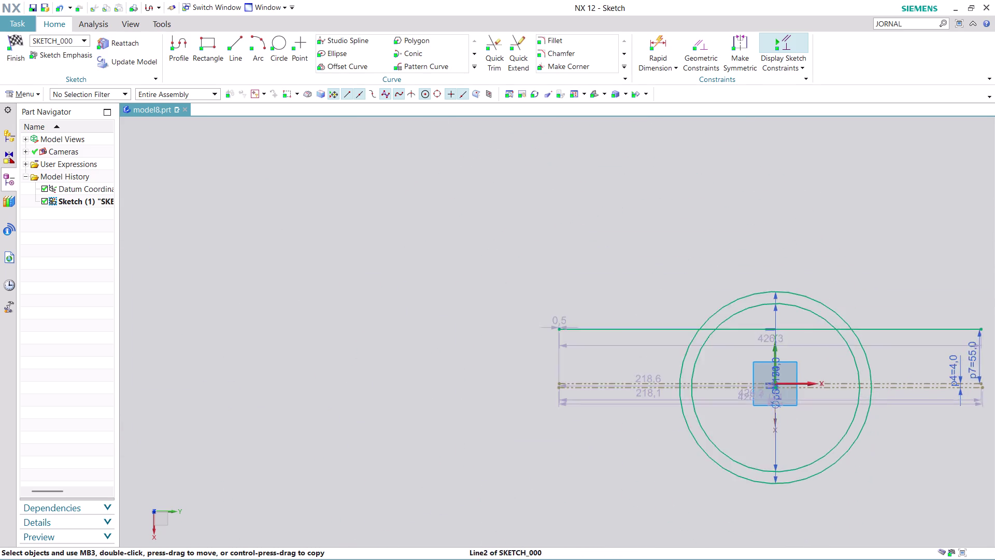
scroll(up, 3)
scroll(down, 3)
scroll(up, 3)
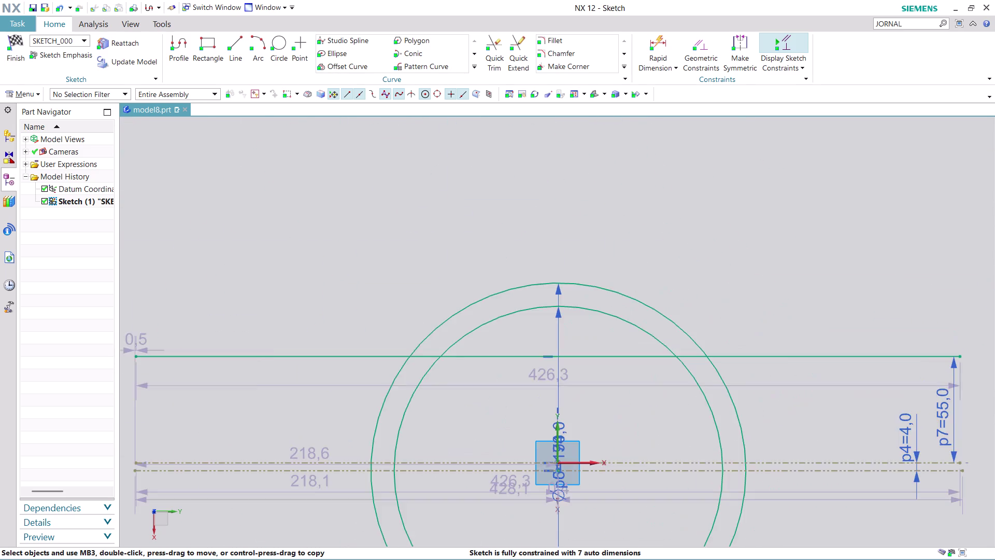
scroll(up, 3)
scroll(down, 3)
scroll(up, 3)
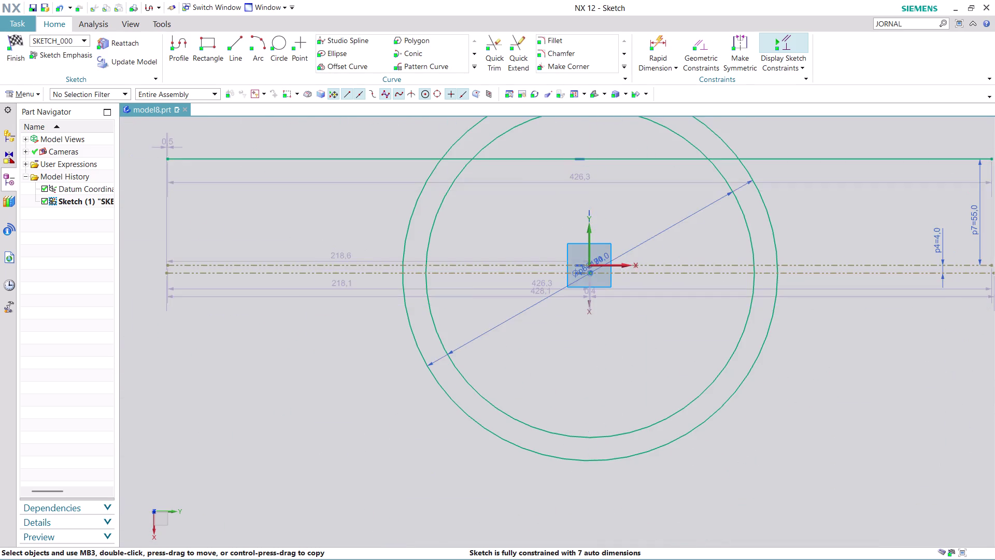
scroll(down, 3)
scroll(up, 3)
scroll(up, 3)
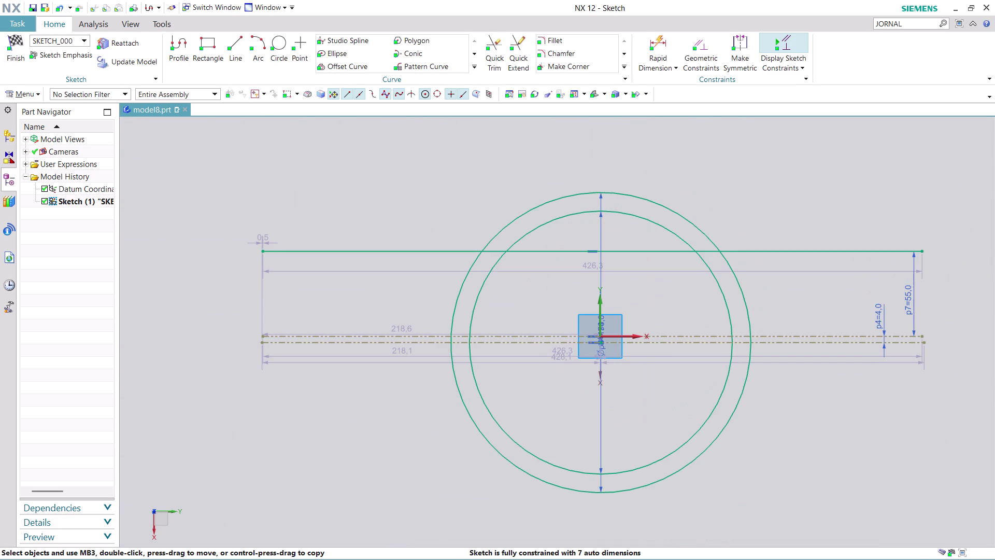
click(235, 39)
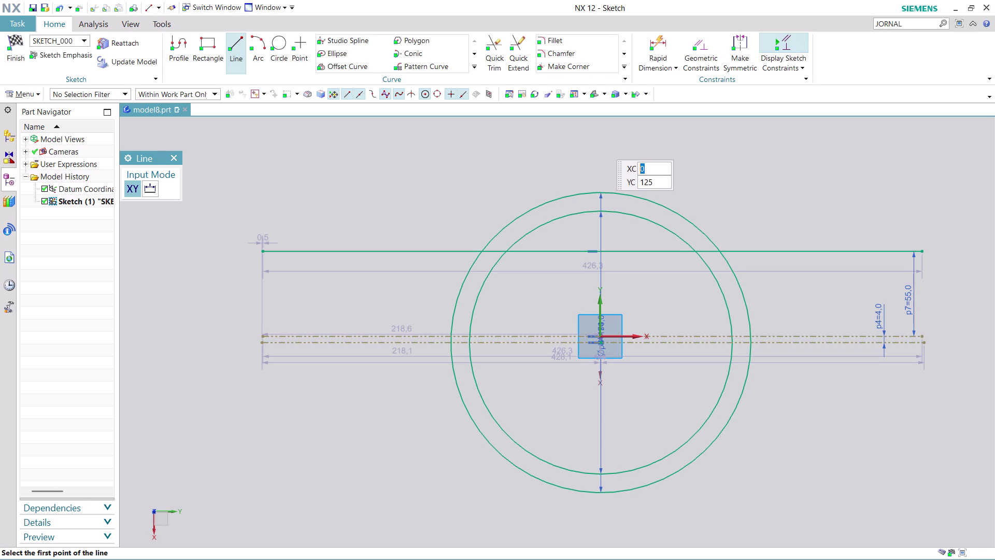
Draw a vertical line through the ring centre and convert it to a reference centreline.
click(600, 143)
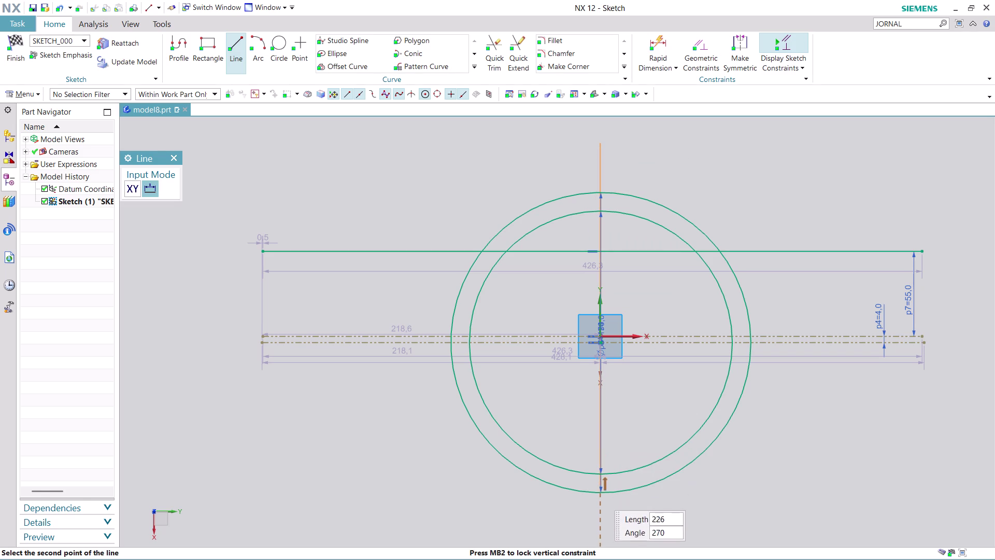
click(596, 544)
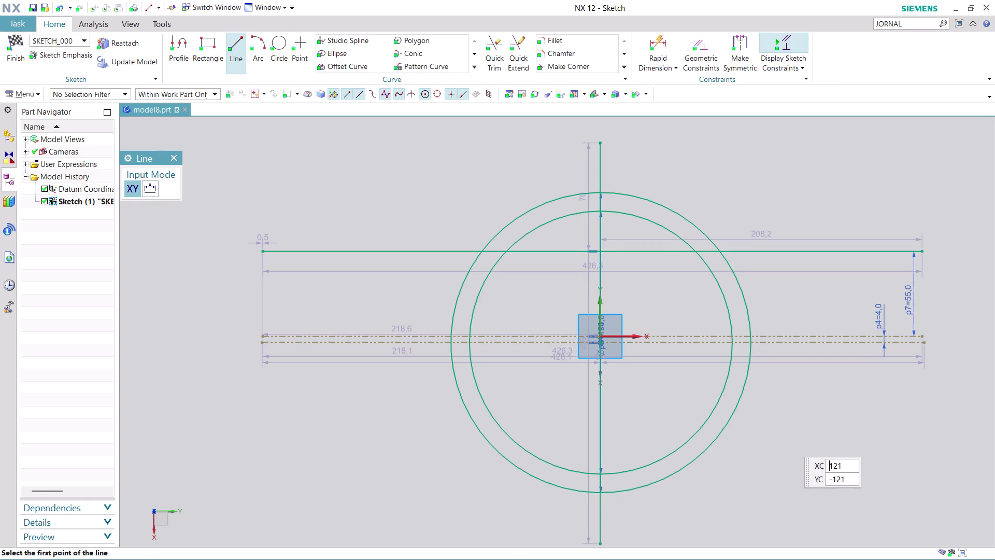
key(Escape)
key(Escape)
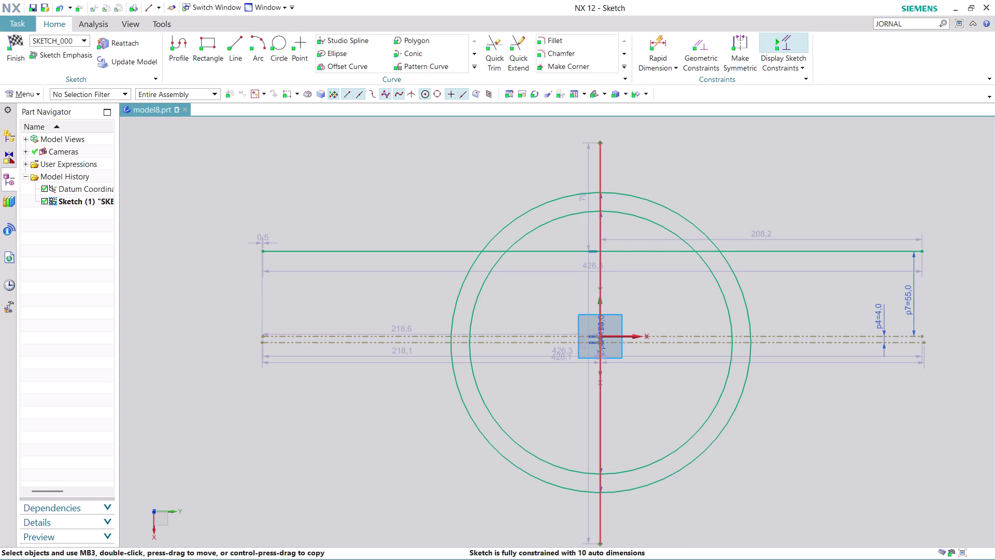
right_click(602, 168)
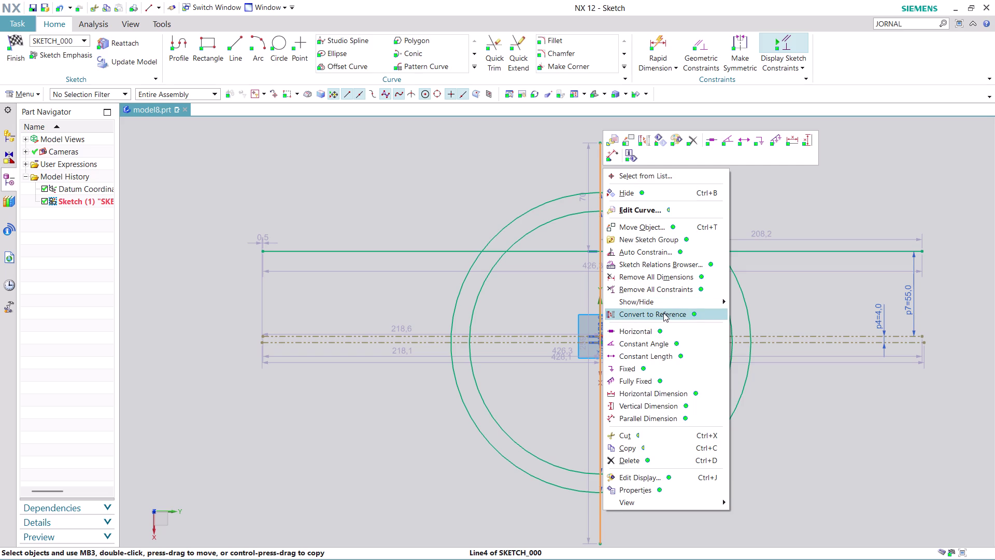
click(664, 313)
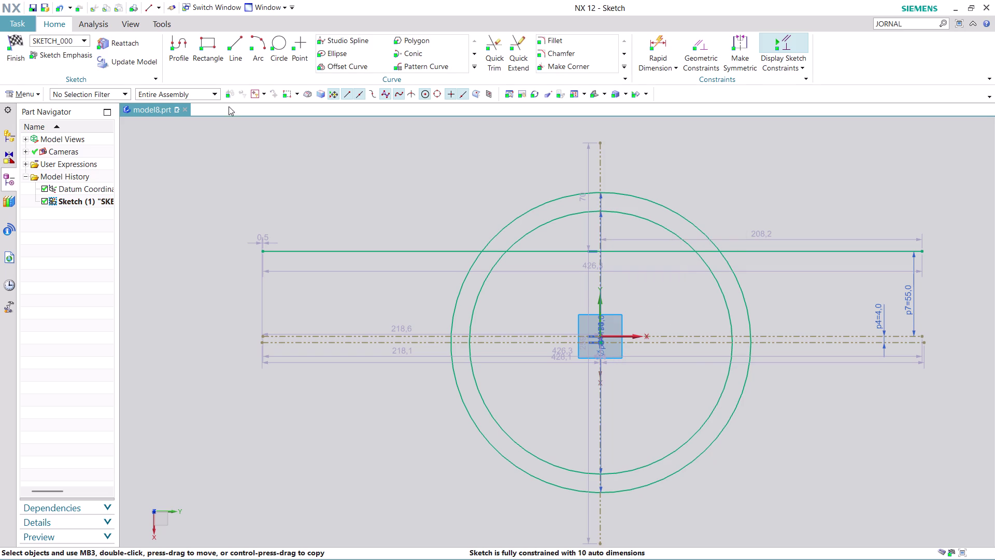
Draw a 215-long vertical line about 106 left of the ring centre.
click(234, 44)
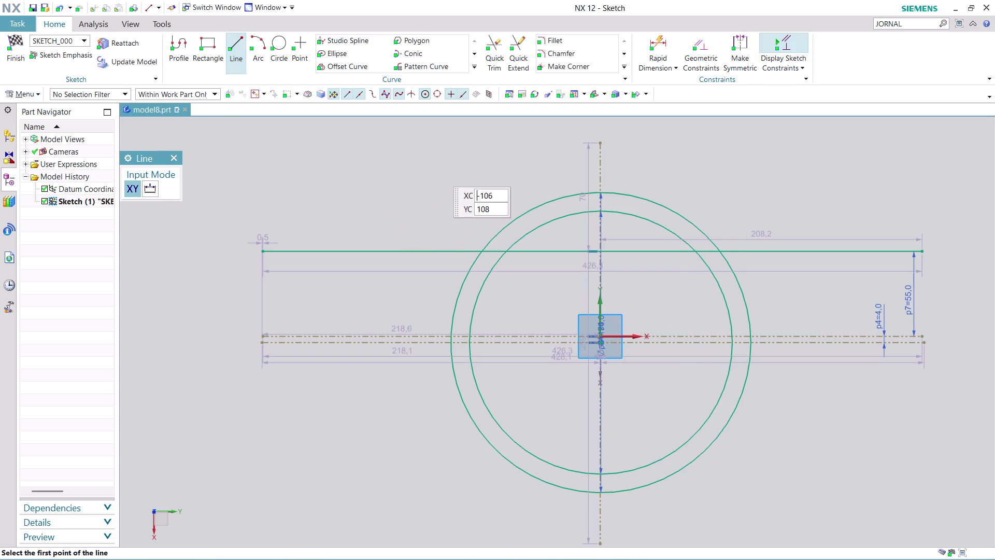
click(427, 165)
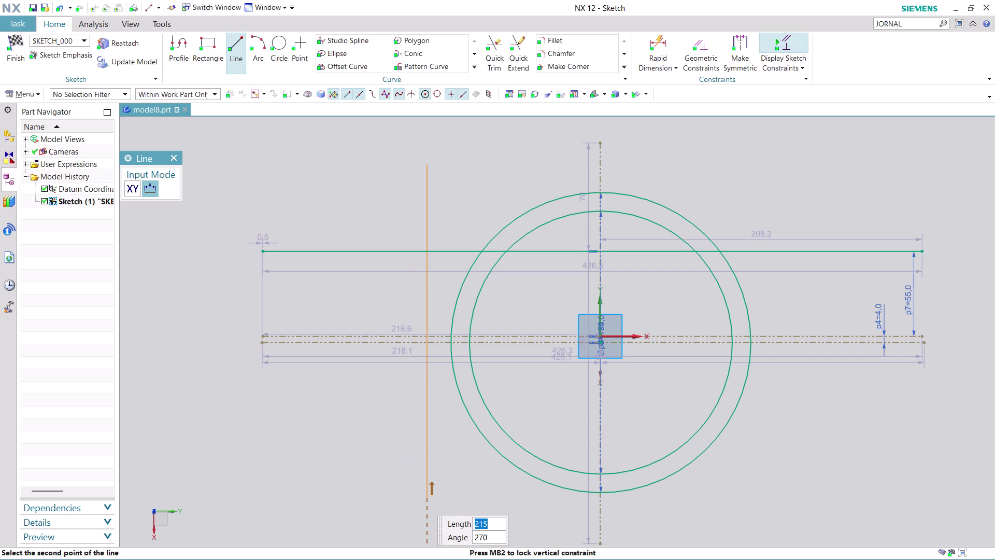
click(420, 497)
key(Escape)
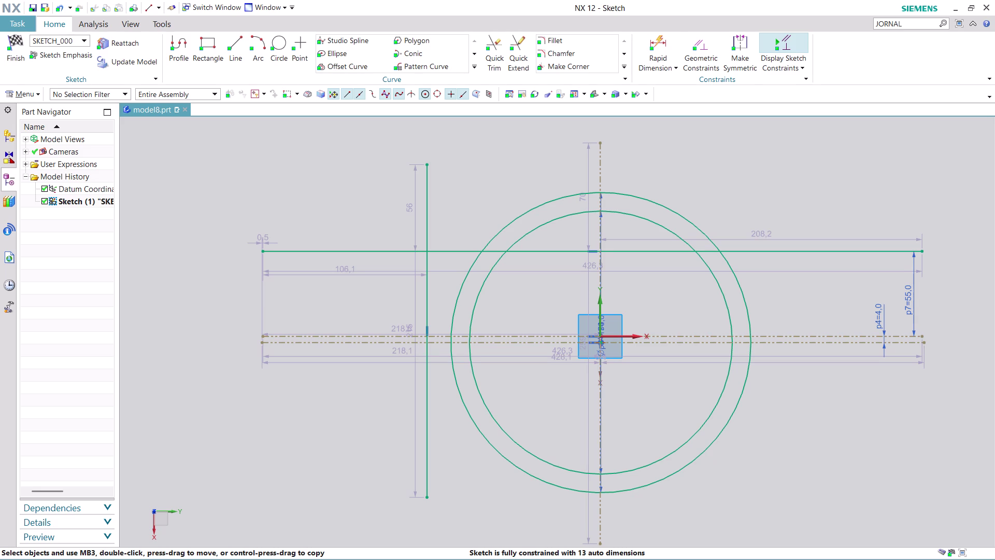
click(663, 36)
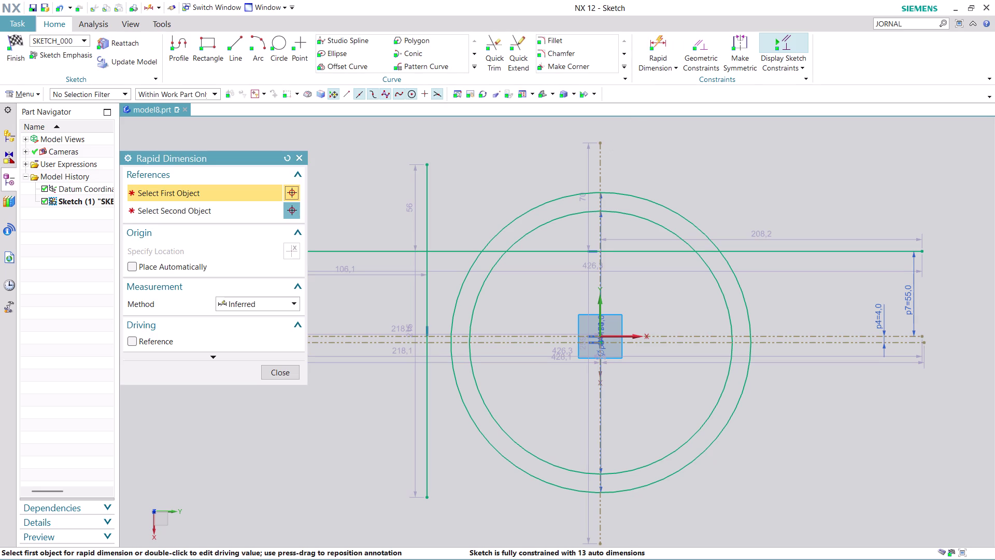
Dimension the left vertical line to the centreline, correcting the value from 60 to 125.
click(427, 223)
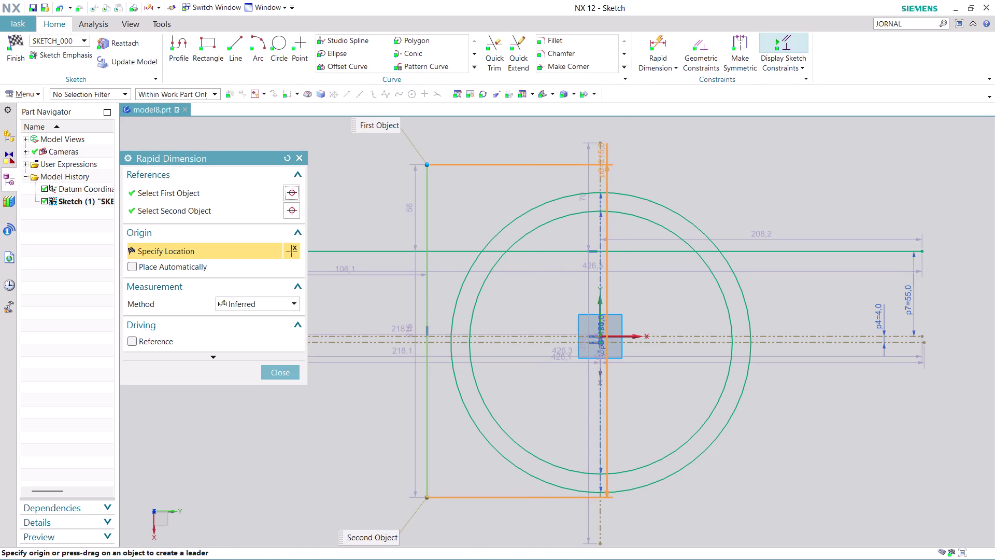
click(601, 195)
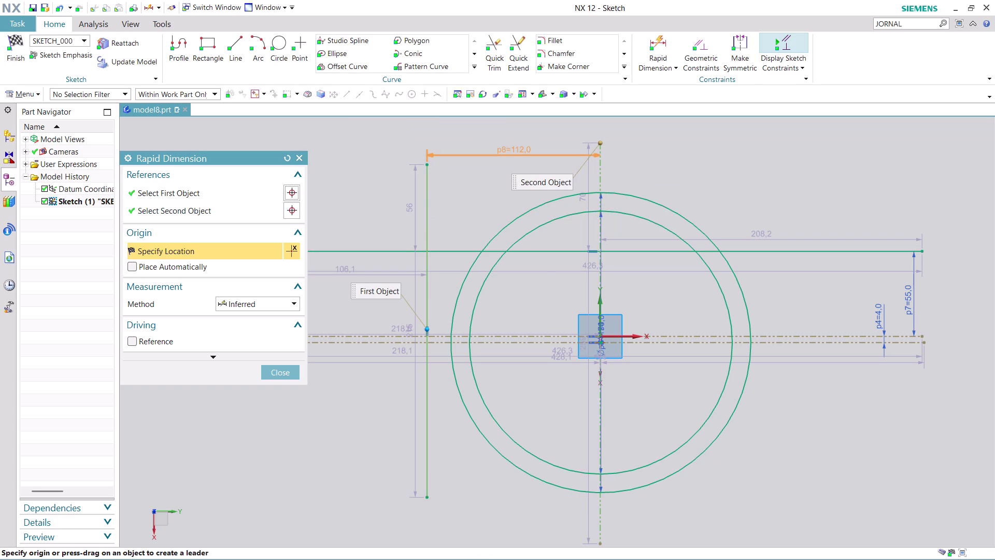
click(509, 145)
double_click(509, 145)
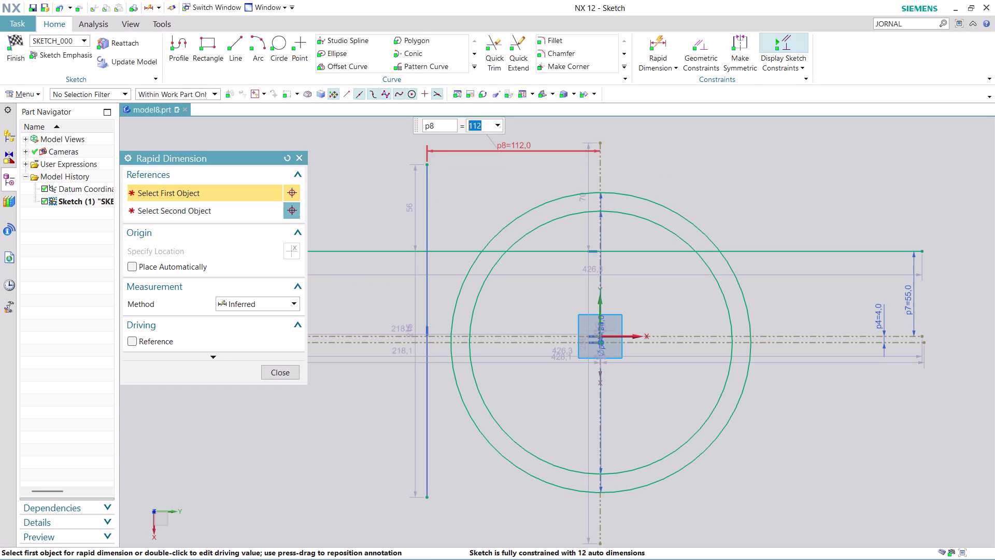
text(60)
key(Return)
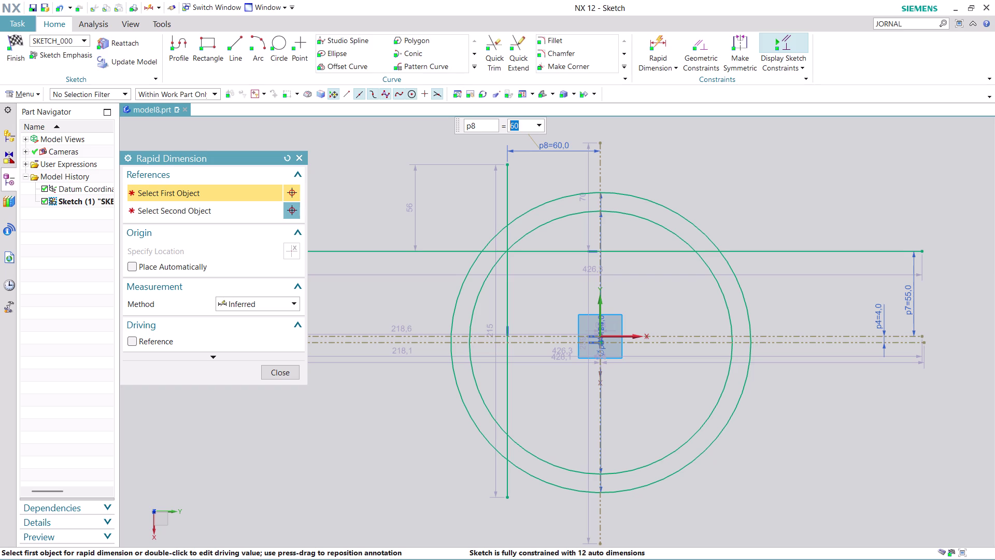
text(125)
key(Return)
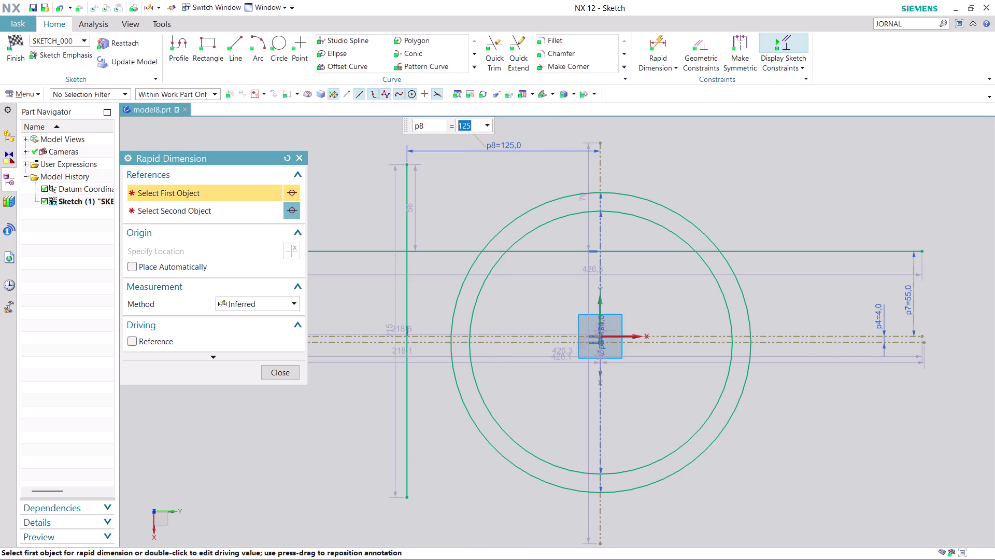
click(278, 371)
scroll(down, 3)
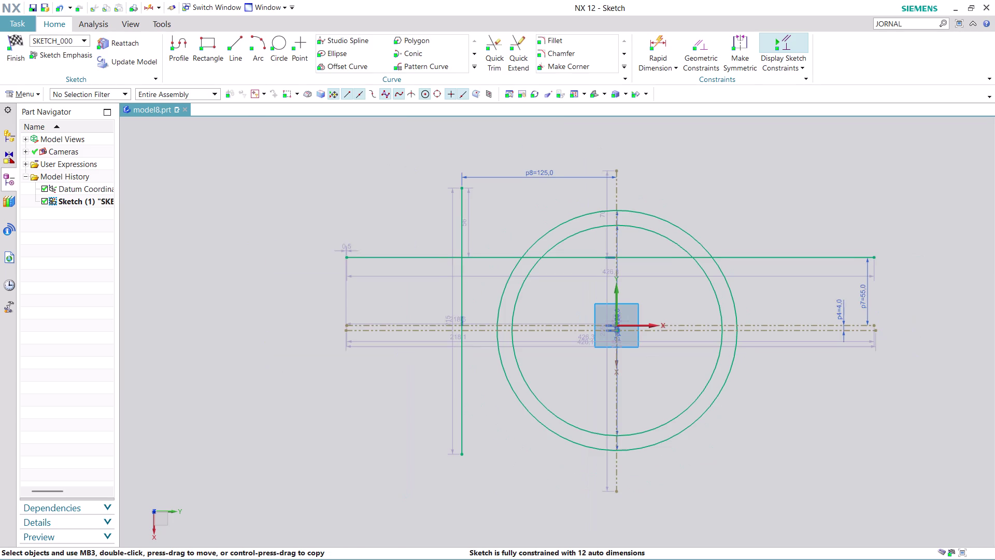
scroll(up, 3)
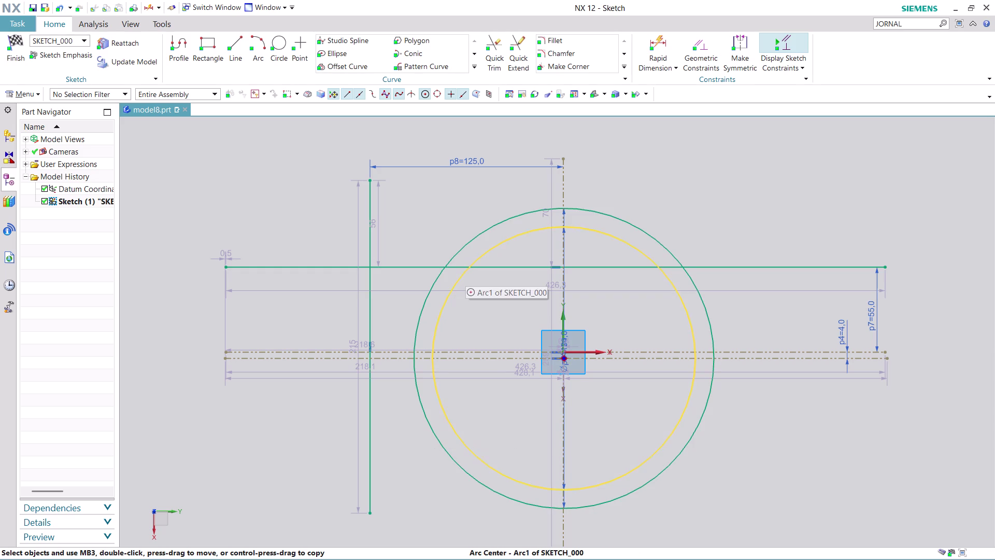
Quick Trim the left line's excess above the top edge and below the centreline.
click(500, 44)
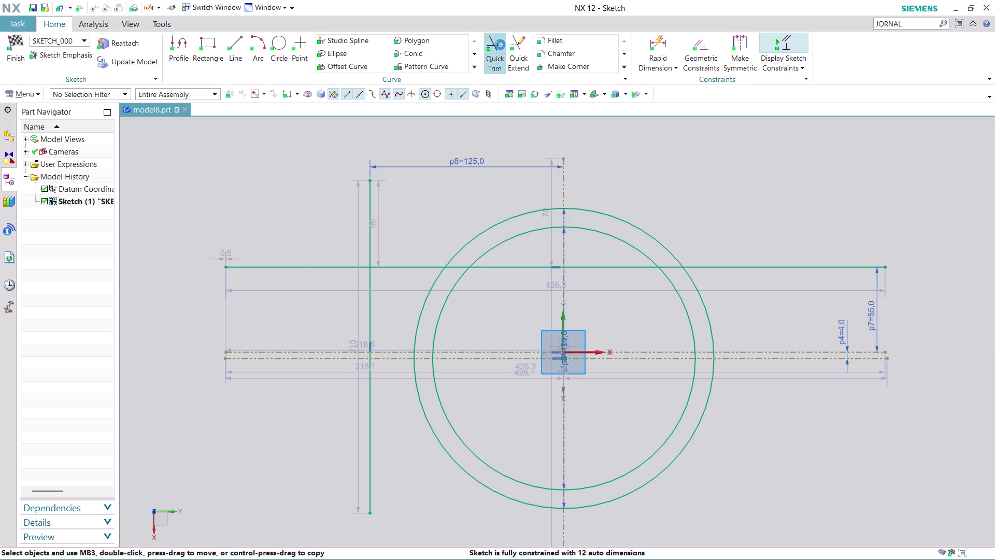
click(372, 228)
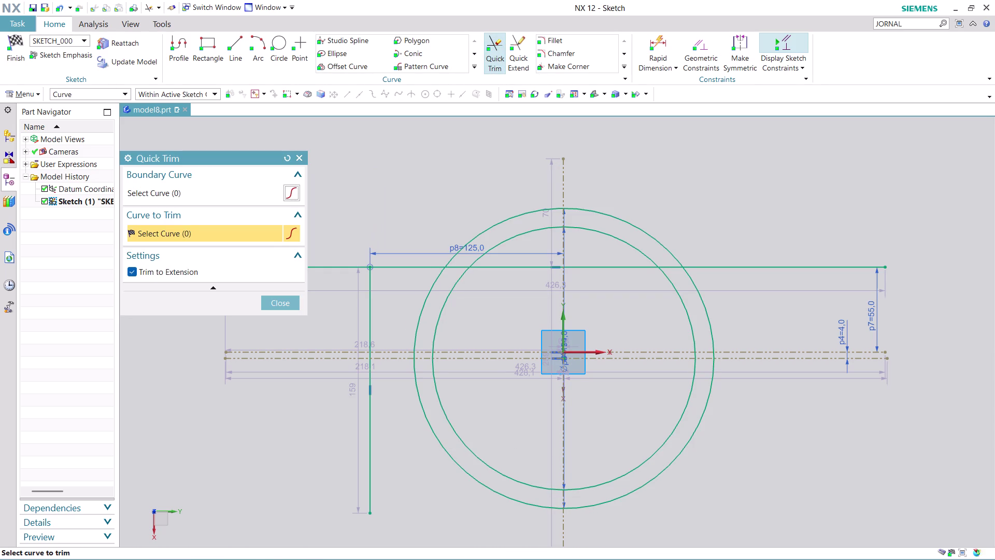
click(328, 268)
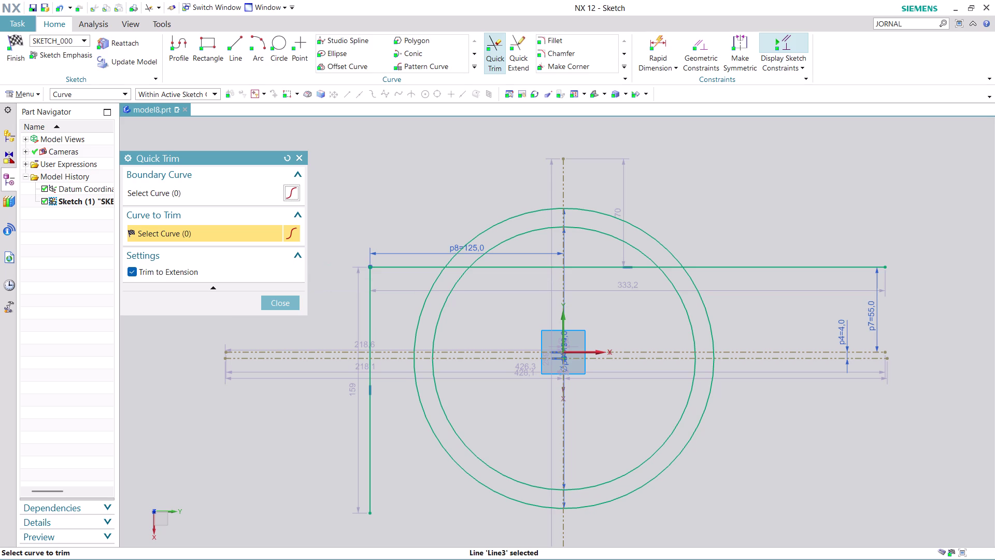
click(370, 430)
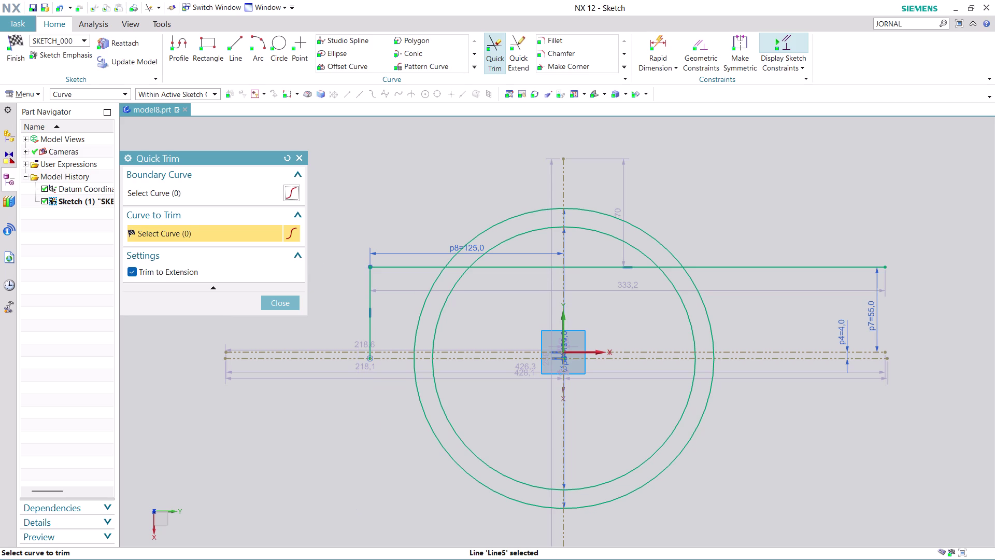
scroll(up, 3)
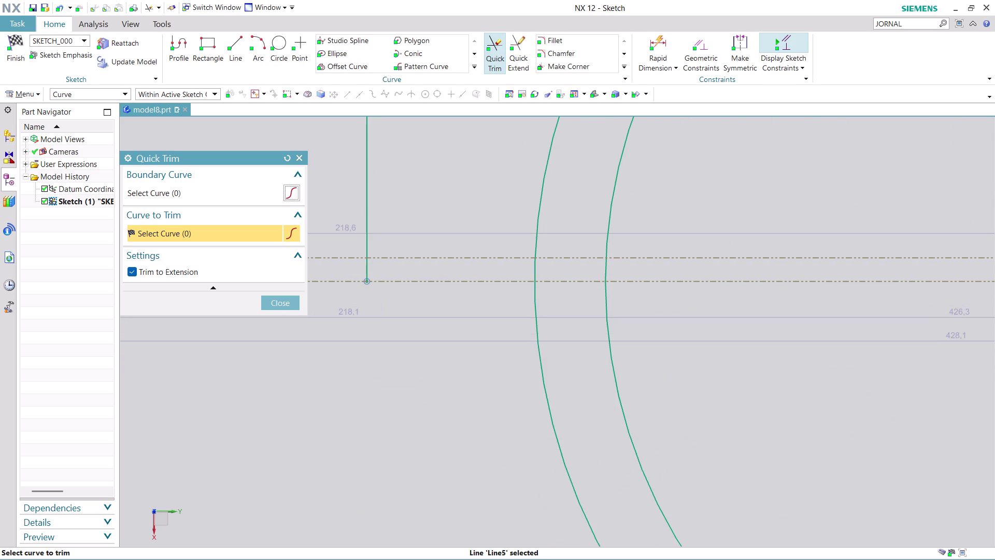
click(365, 275)
scroll(down, 3)
scroll(down, 3)
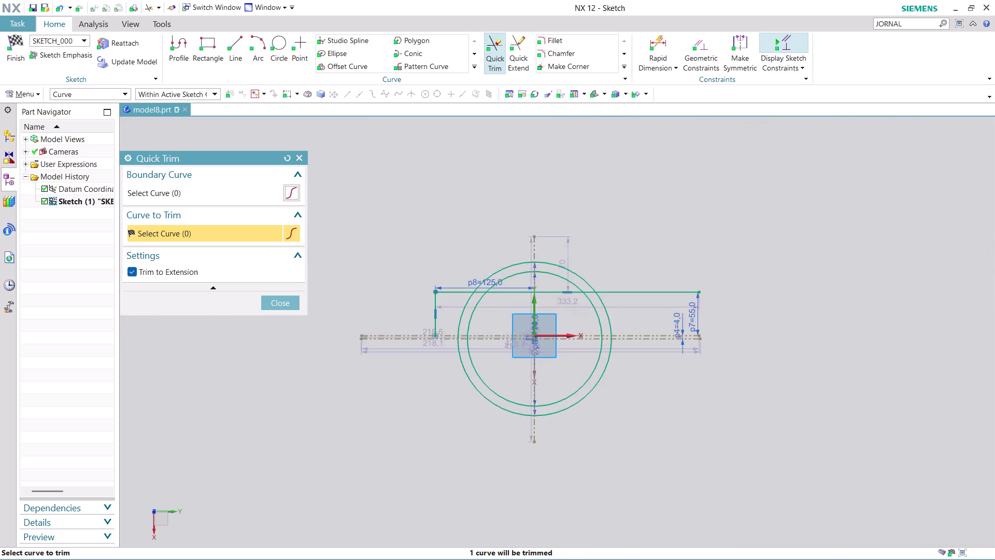
scroll(up, 3)
scroll(down, 3)
scroll(up, 3)
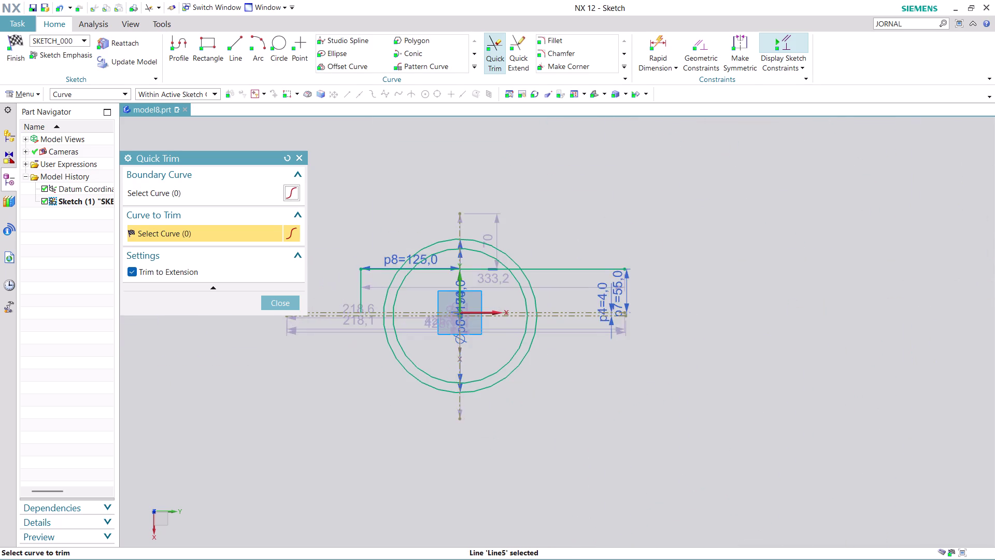
scroll(up, 3)
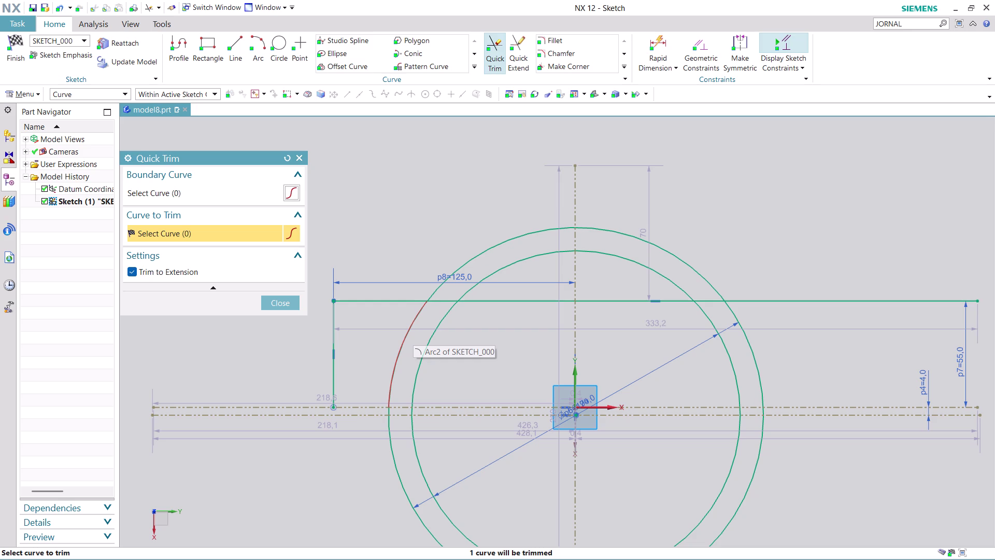
click(444, 304)
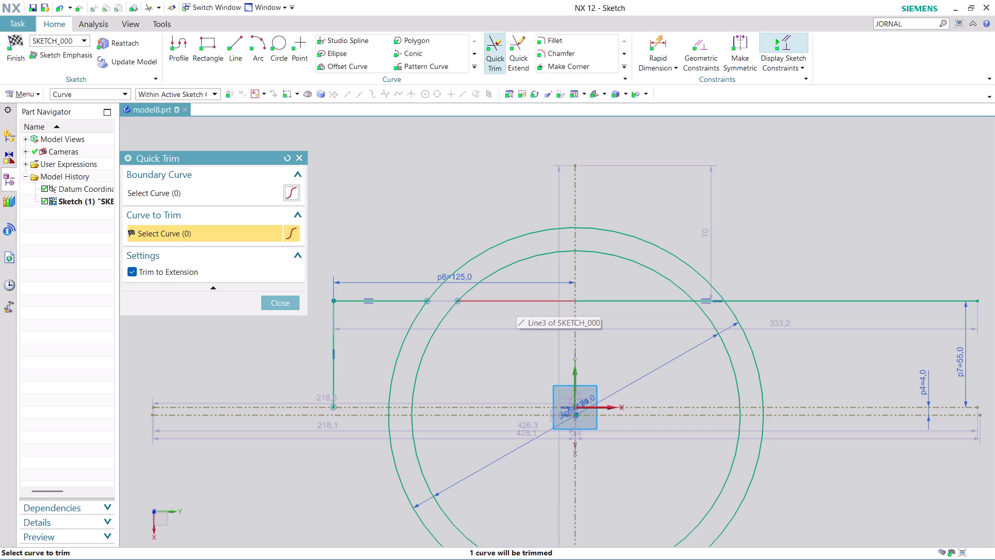
Trim the top edge span inside the ring and unwanted pieces of the ring circles.
click(516, 303)
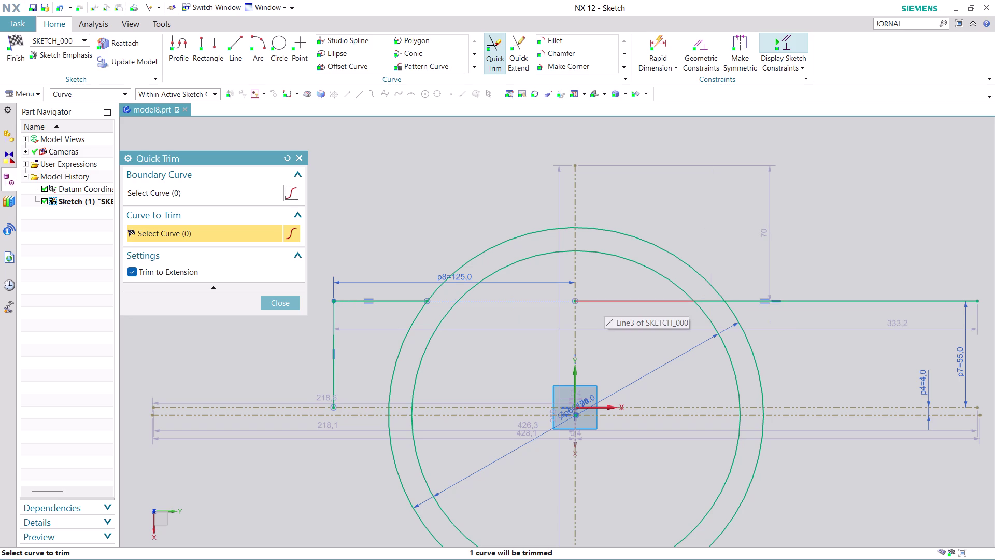
click(605, 302)
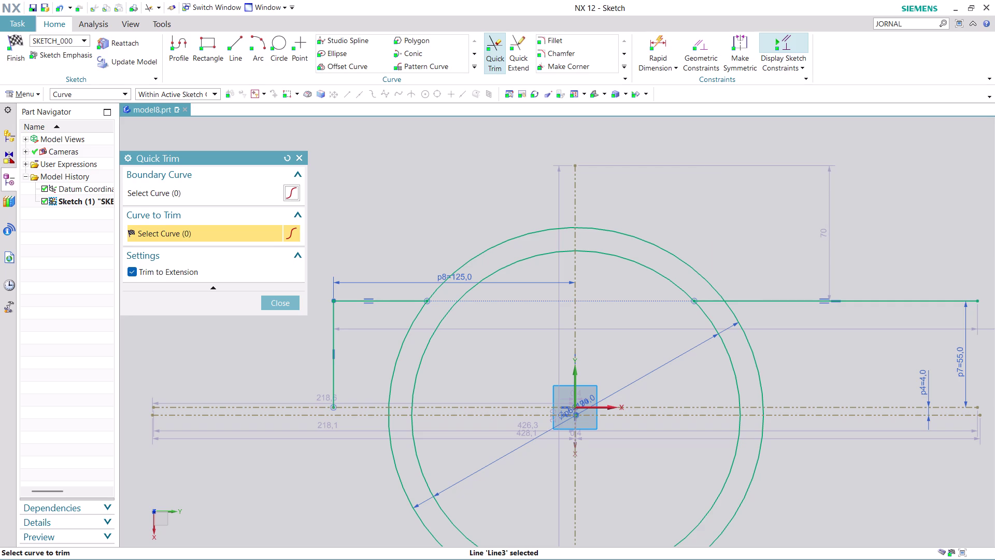
click(720, 301)
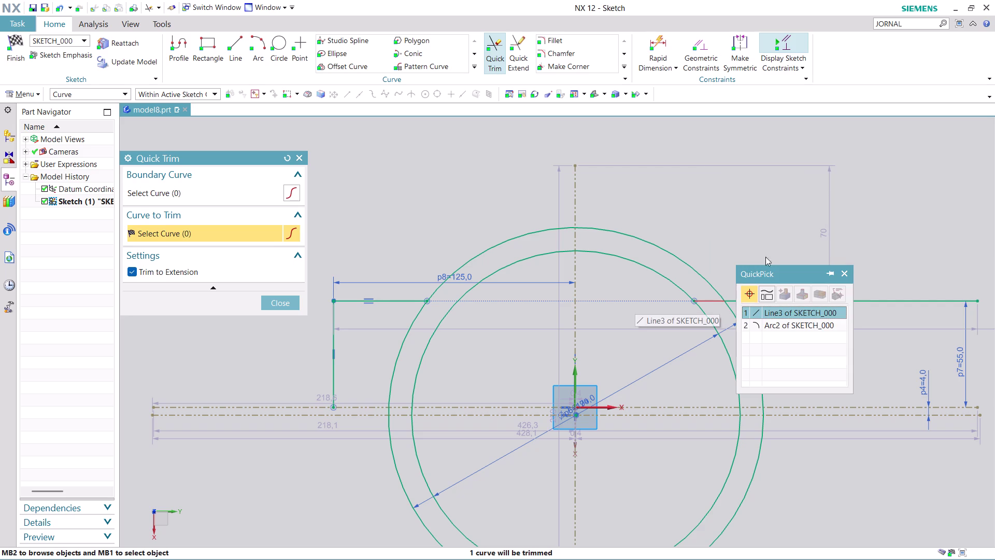
click(777, 313)
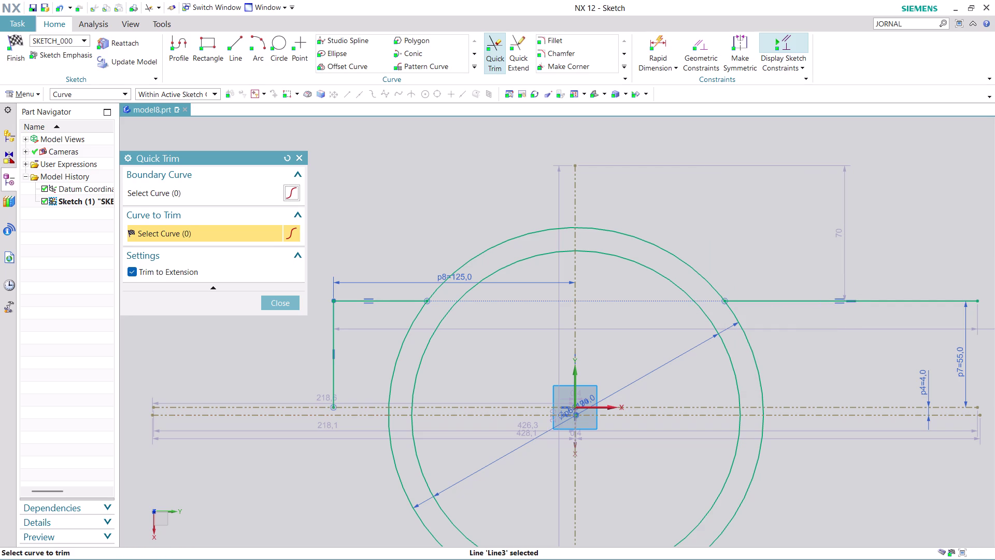
click(397, 364)
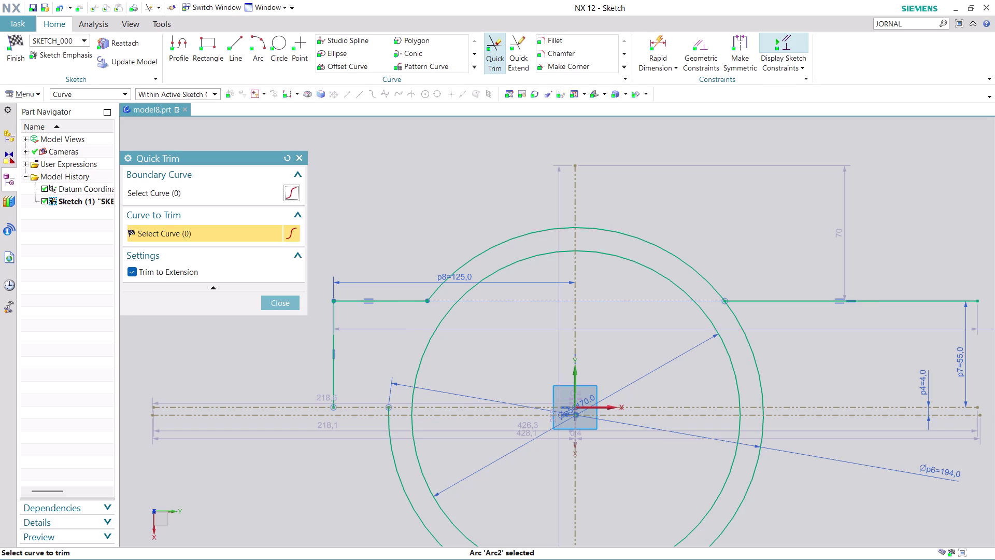
click(286, 301)
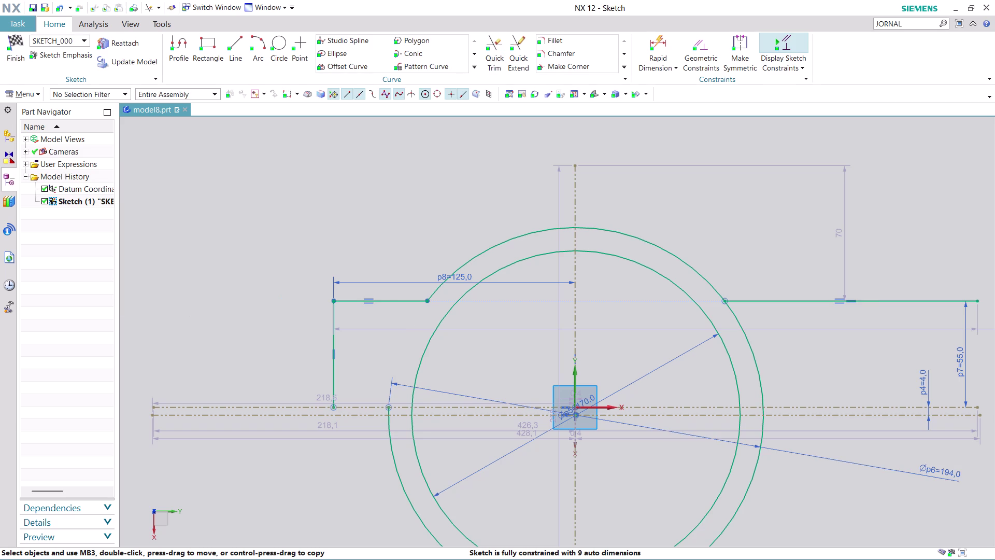
click(666, 35)
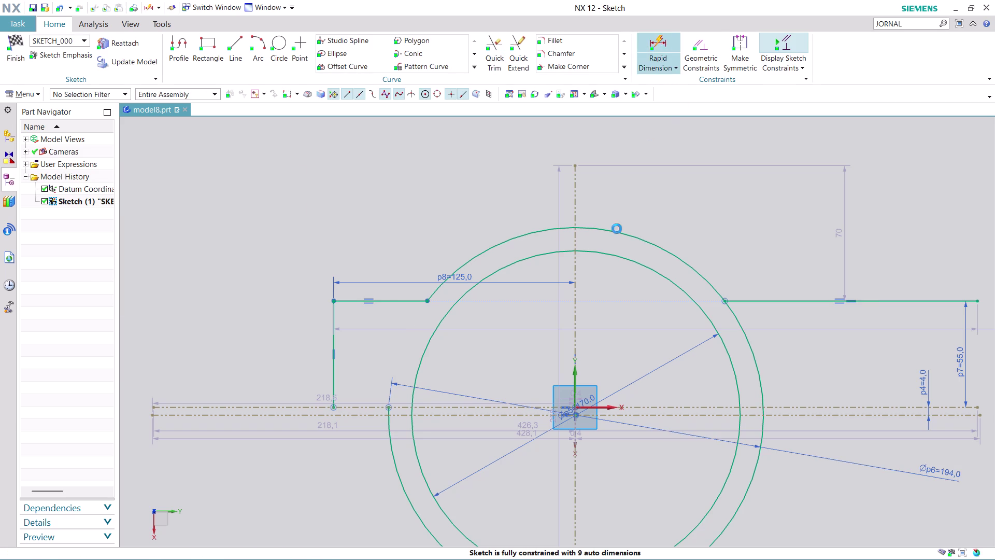
drag(221, 156, 217, 115)
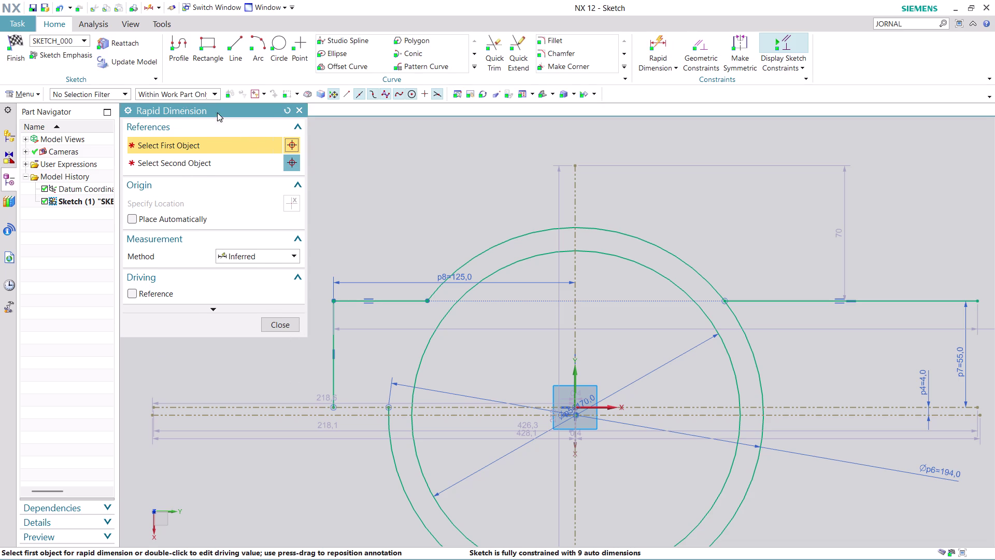
Try a height dimension from the left line to the baseline, then undo it as overconstraining.
drag(217, 115, 201, 66)
click(333, 376)
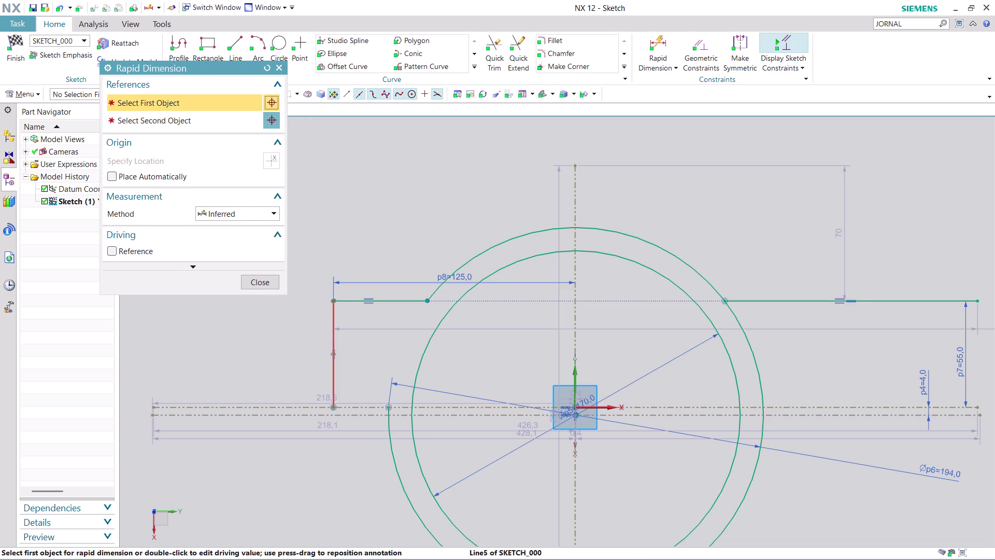
click(240, 376)
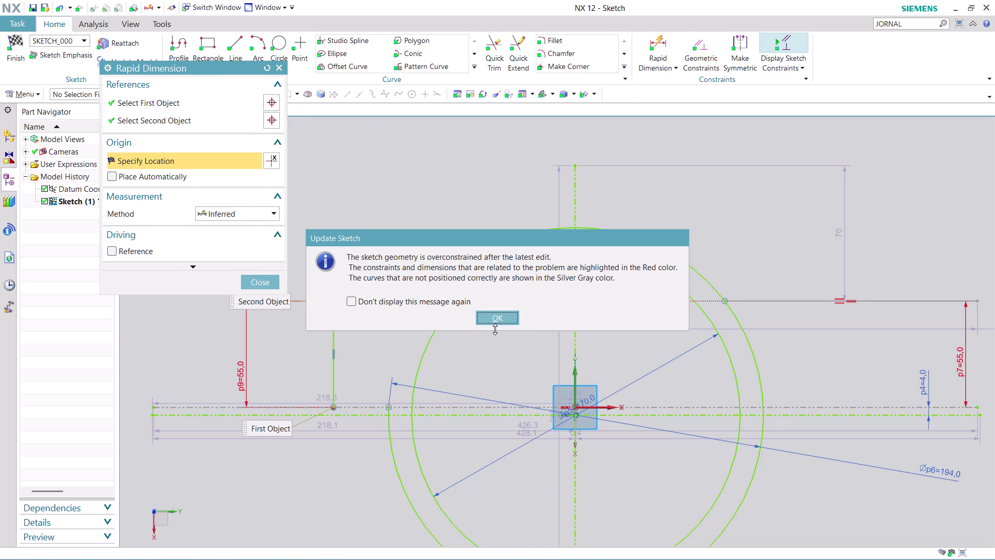
click(508, 321)
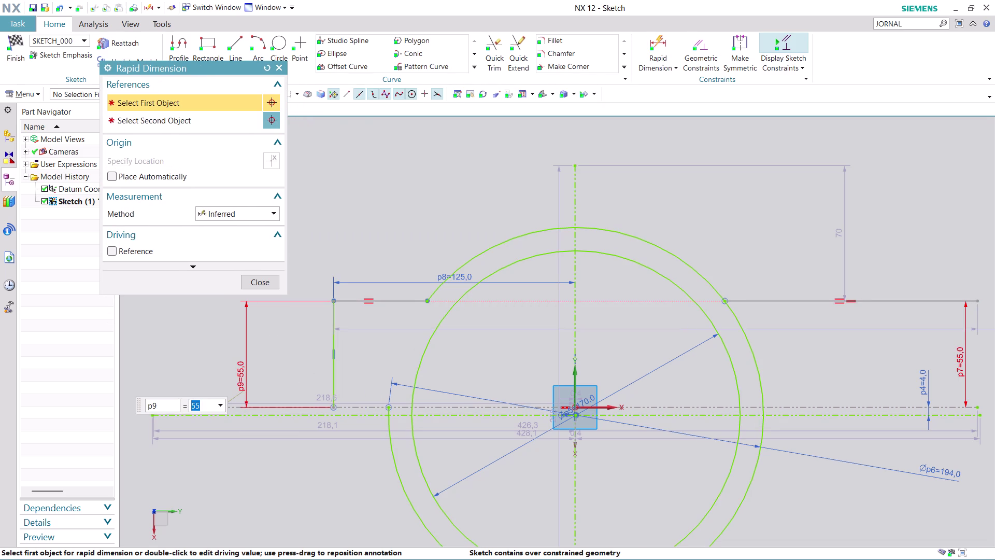
key(ctrl+z)
Delete the right-hand bracket lines, leaving only the left profile.
scroll(down, 3)
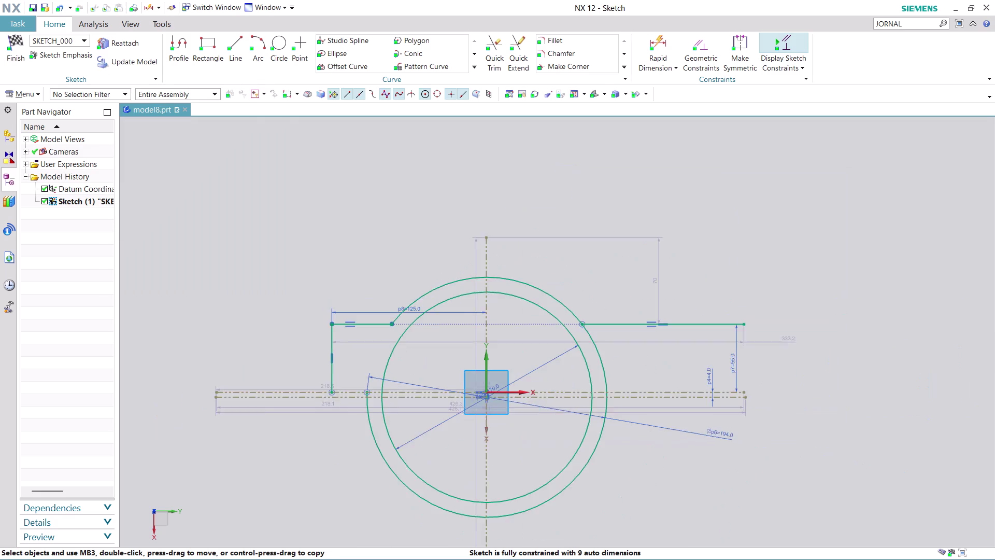
scroll(down, 3)
scroll(up, 3)
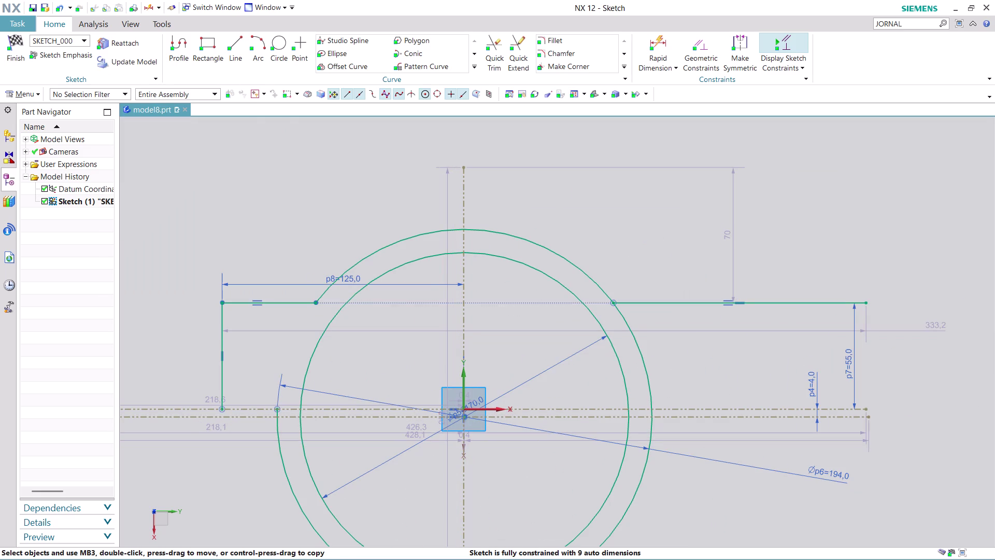
scroll(down, 3)
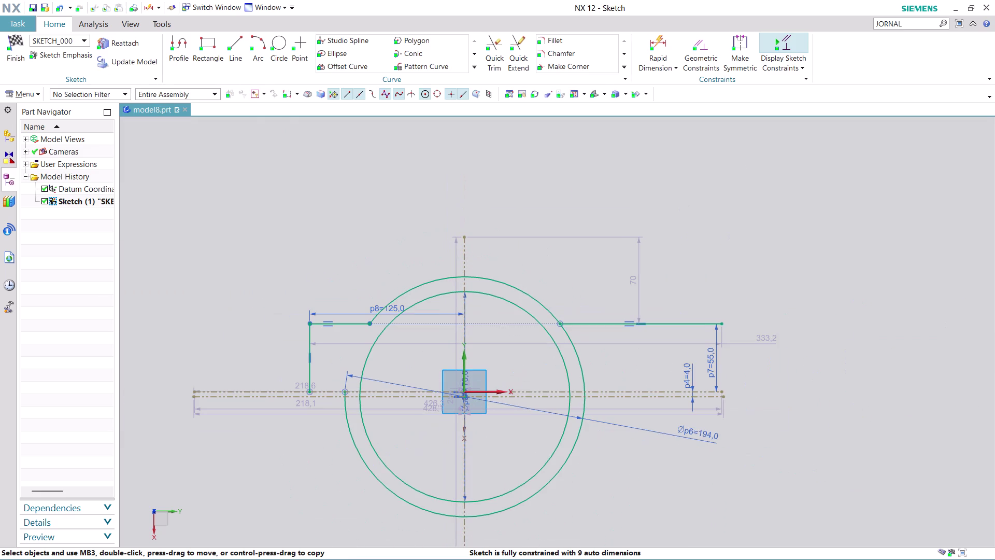
scroll(up, 3)
scroll(down, 3)
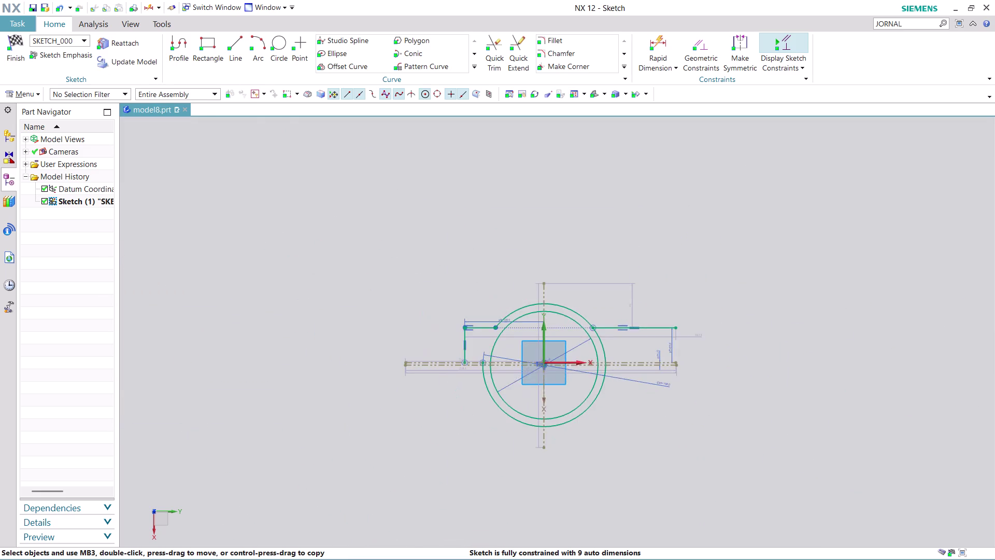
scroll(up, 3)
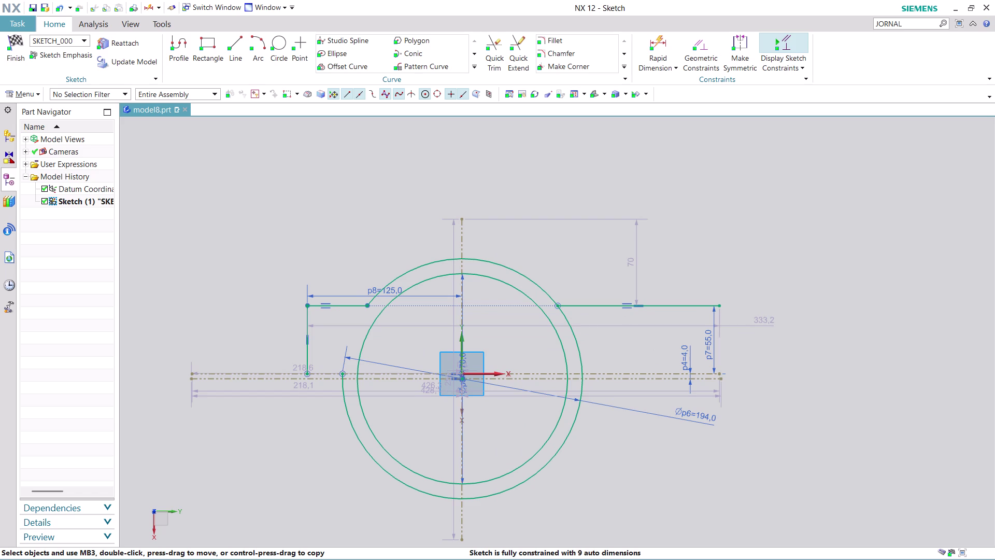
click(495, 39)
click(601, 303)
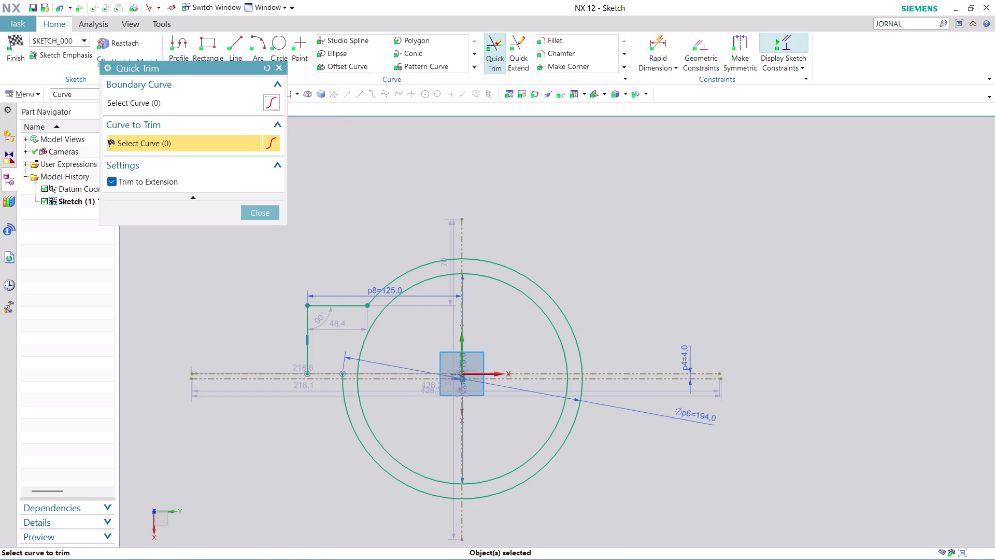
Mirror the left vertical and top lines about the vertical Y axis.
click(266, 214)
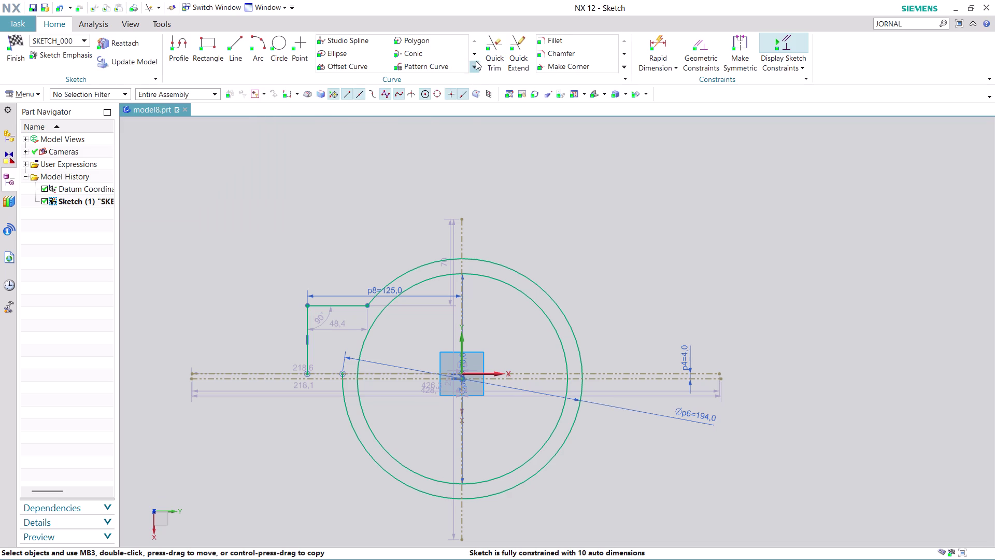
click(475, 60)
click(352, 76)
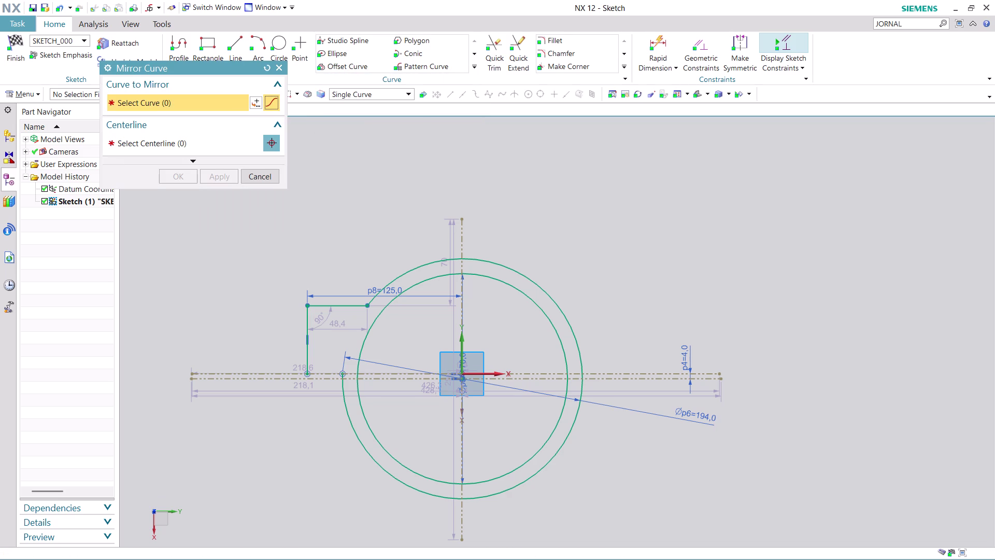
click(337, 304)
click(306, 349)
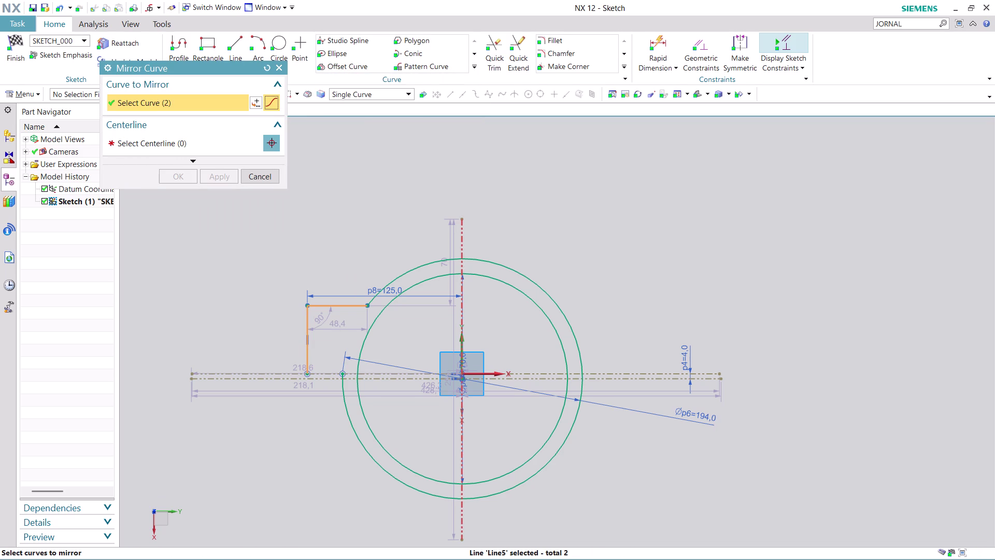
click(205, 147)
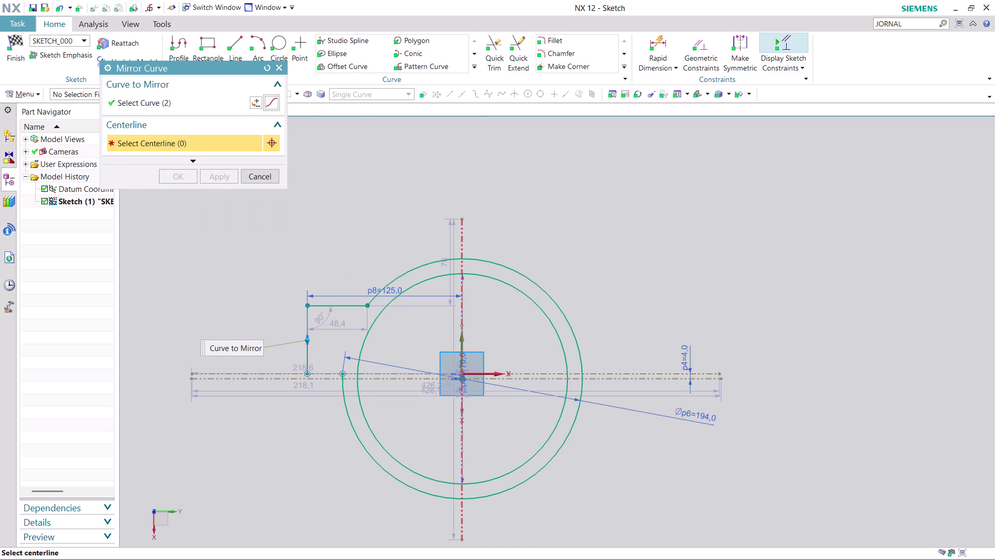
click(463, 240)
click(180, 178)
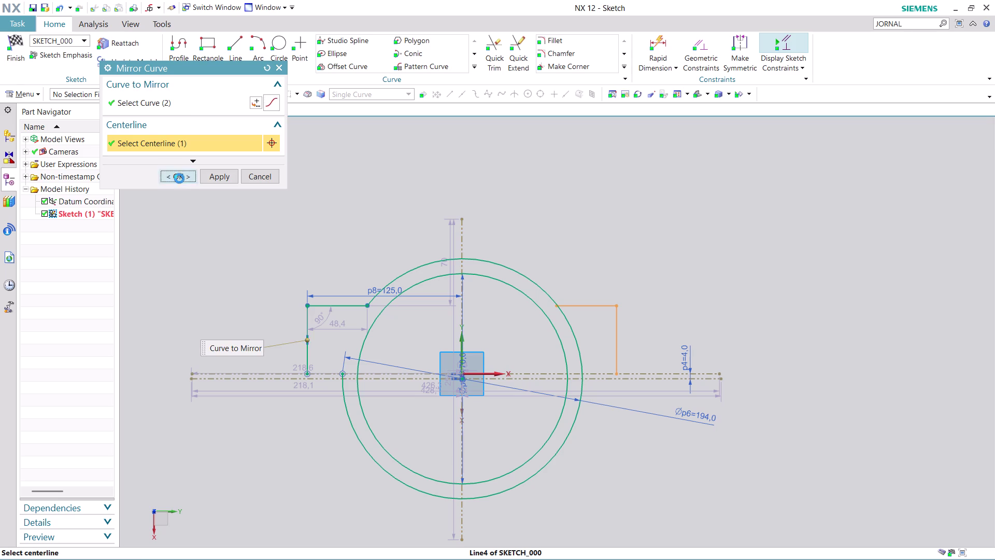
click(492, 57)
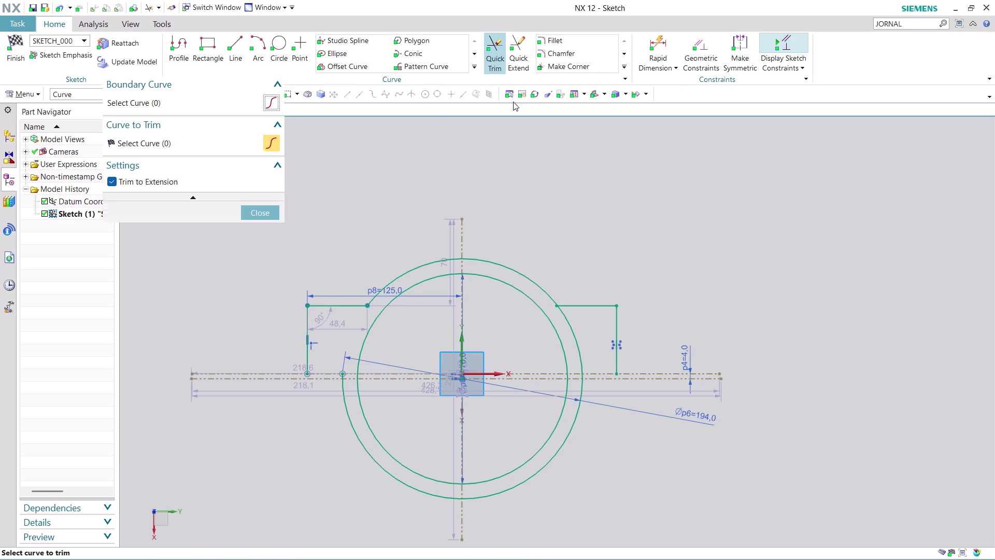
Trim the lower-right part of the outer ring circle.
click(577, 337)
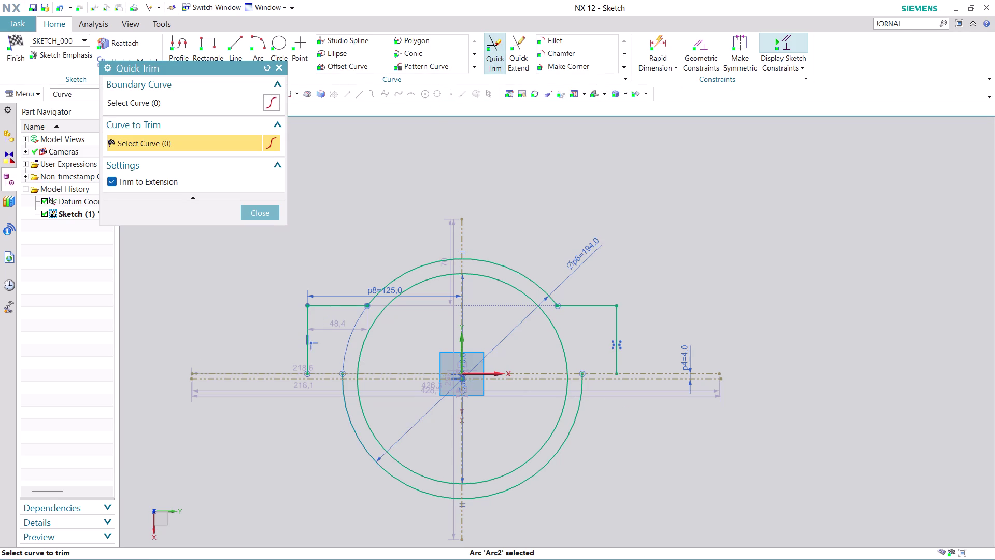
scroll(up, 3)
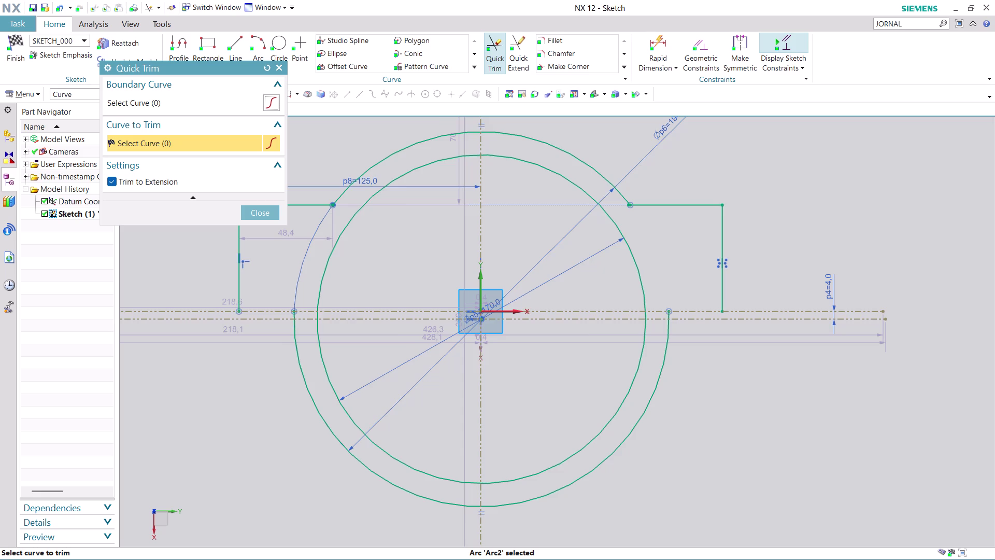
scroll(down, 3)
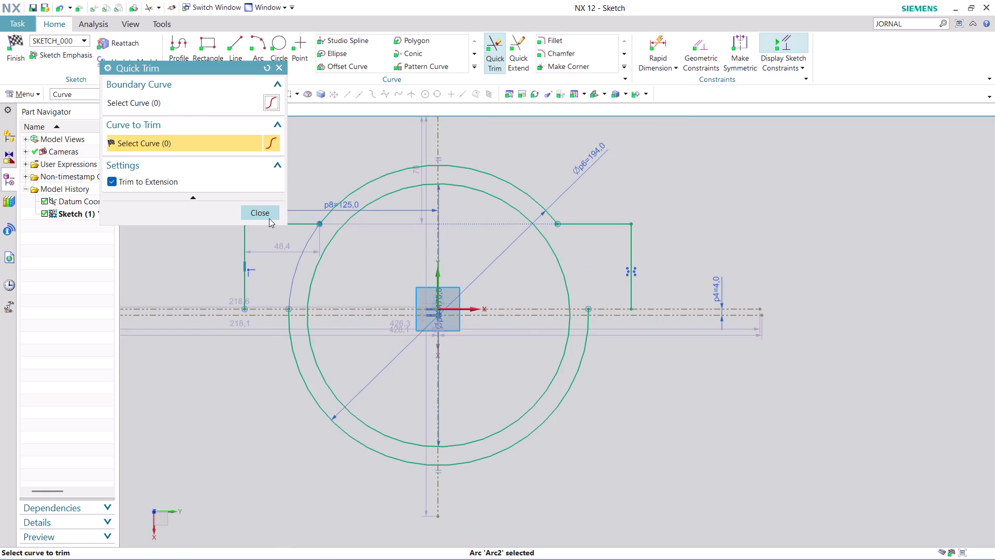
click(268, 218)
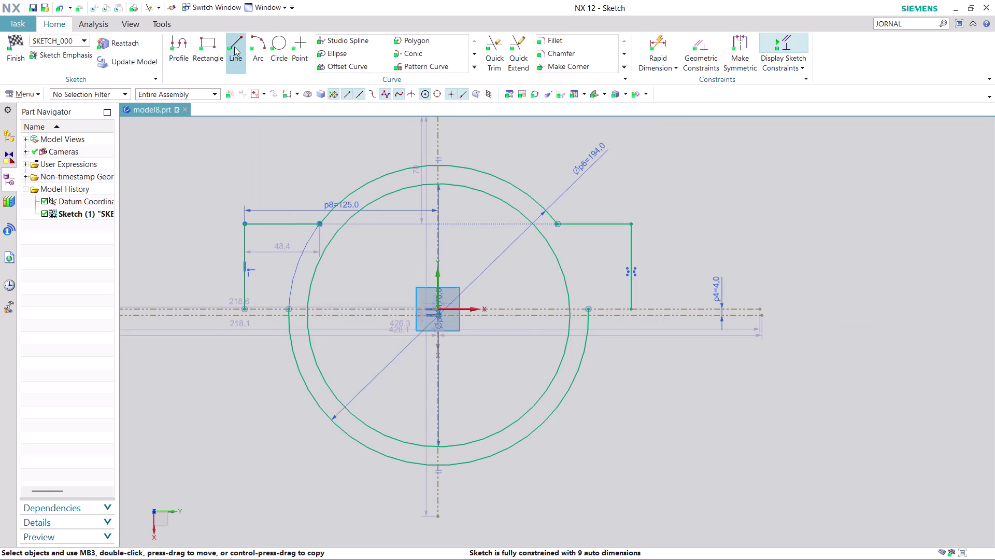
Draw a 250-long horizontal base line between both bracket profiles' bottom end points.
click(235, 46)
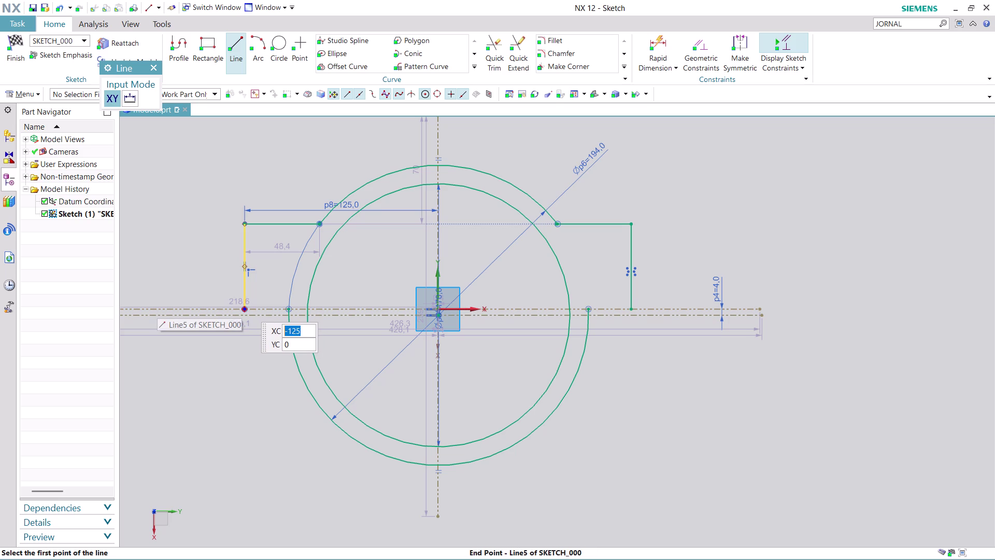
click(244, 305)
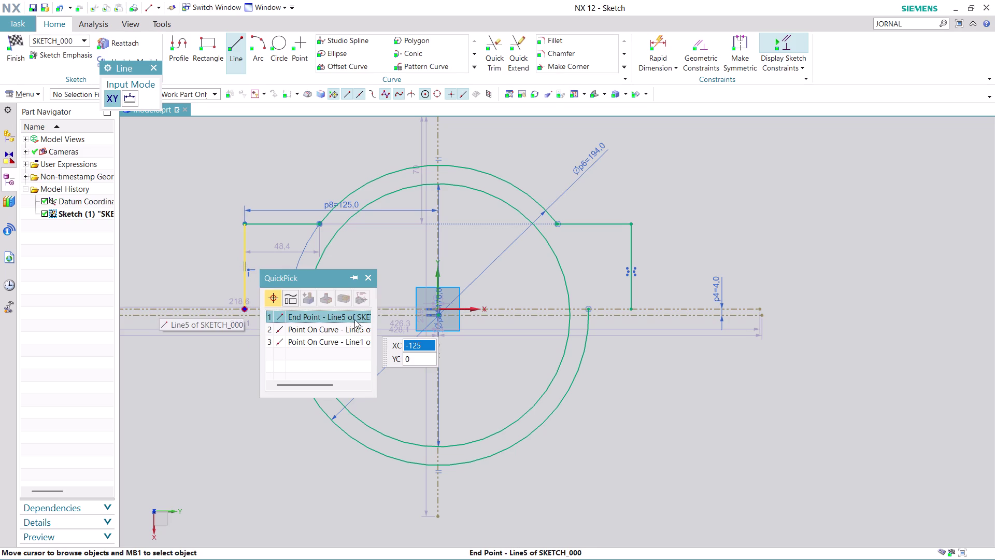
click(354, 320)
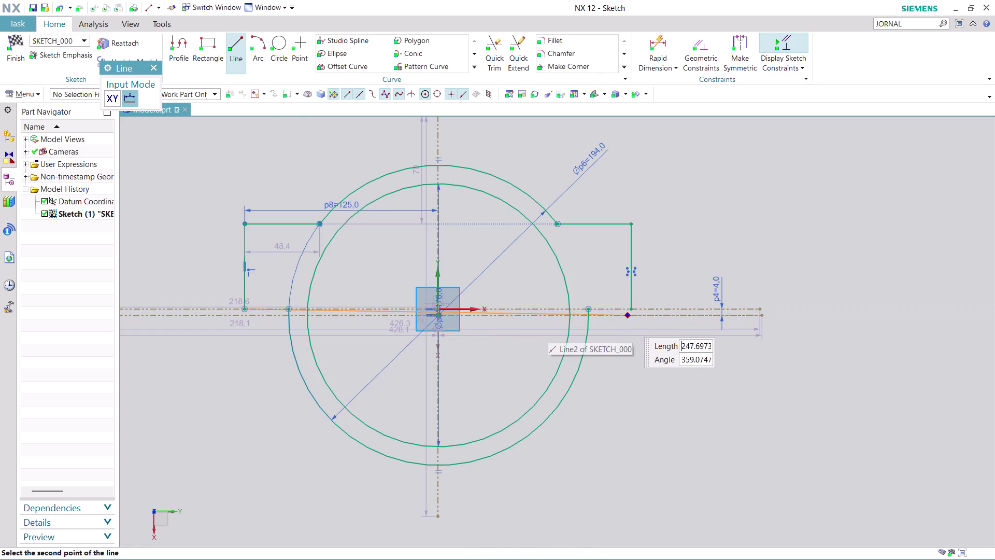
scroll(up, 3)
click(634, 300)
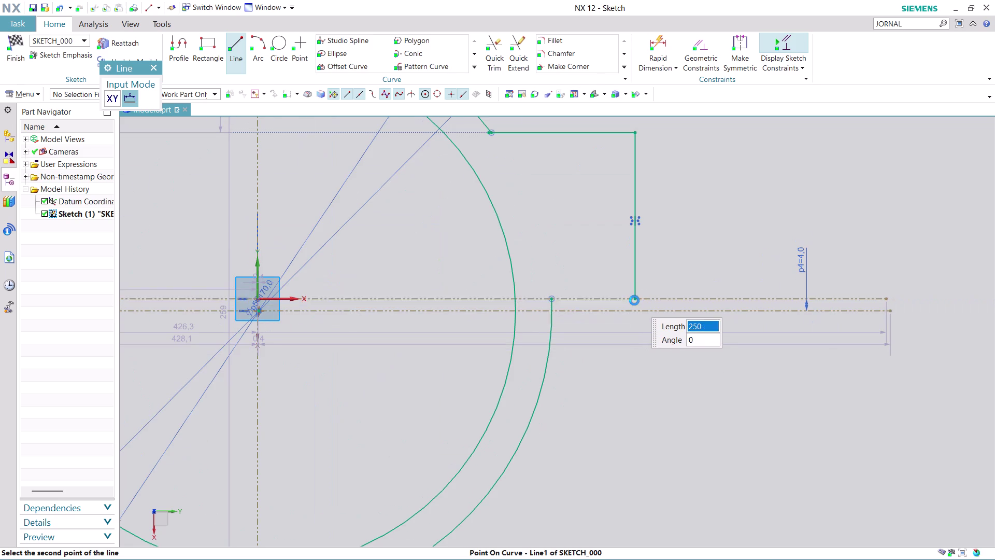
scroll(down, 3)
scroll(up, 3)
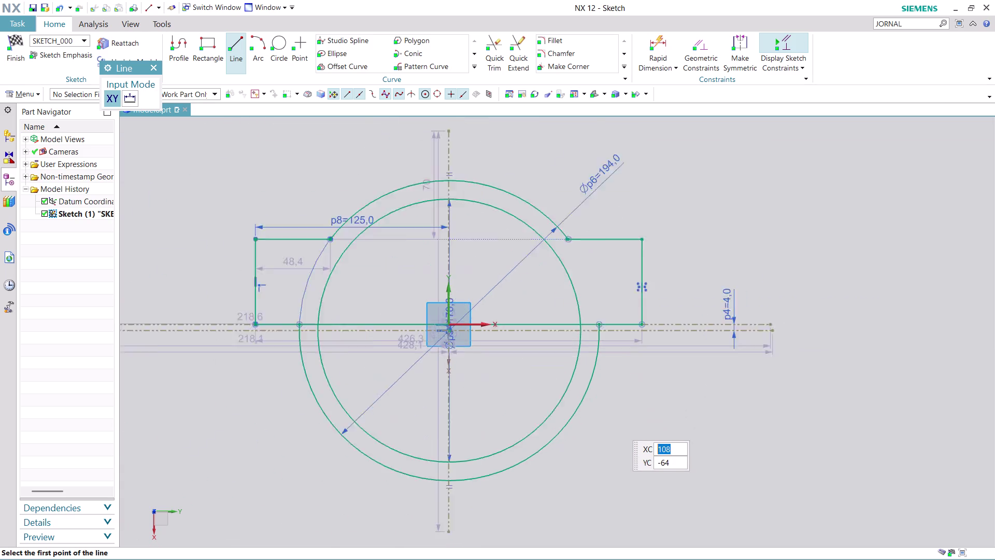
scroll(up, 3)
key(Escape)
Trim away the lower arcs of the inner and outer circles.
click(494, 48)
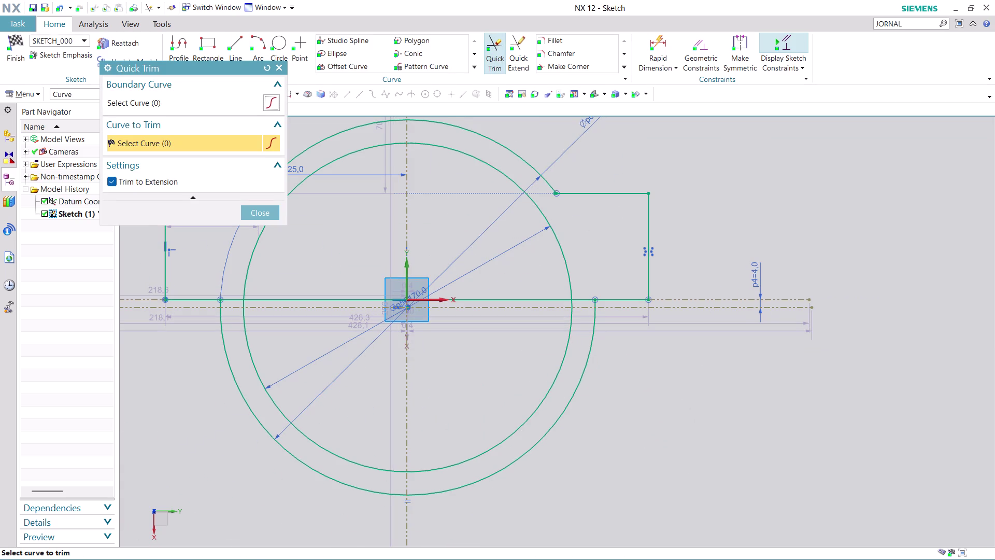
scroll(down, 3)
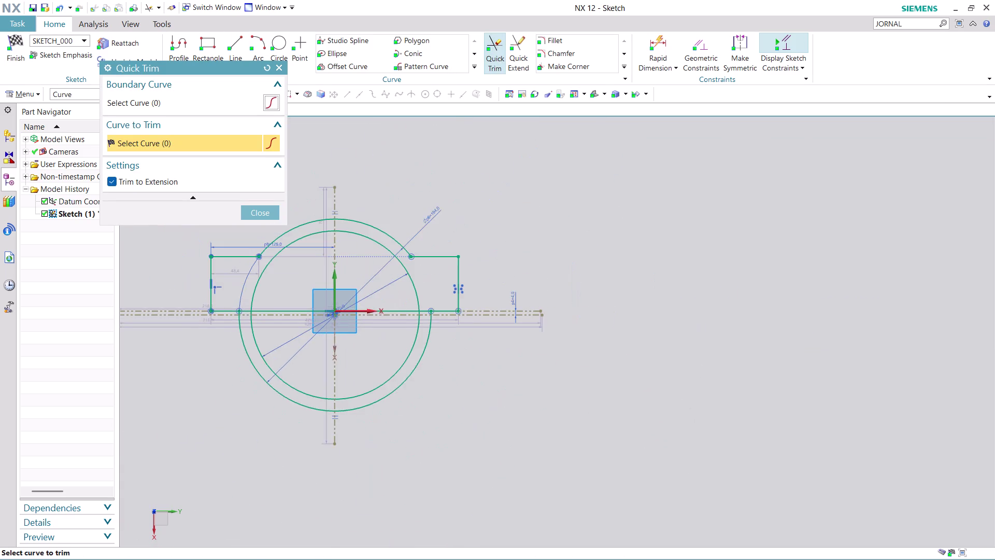
scroll(up, 3)
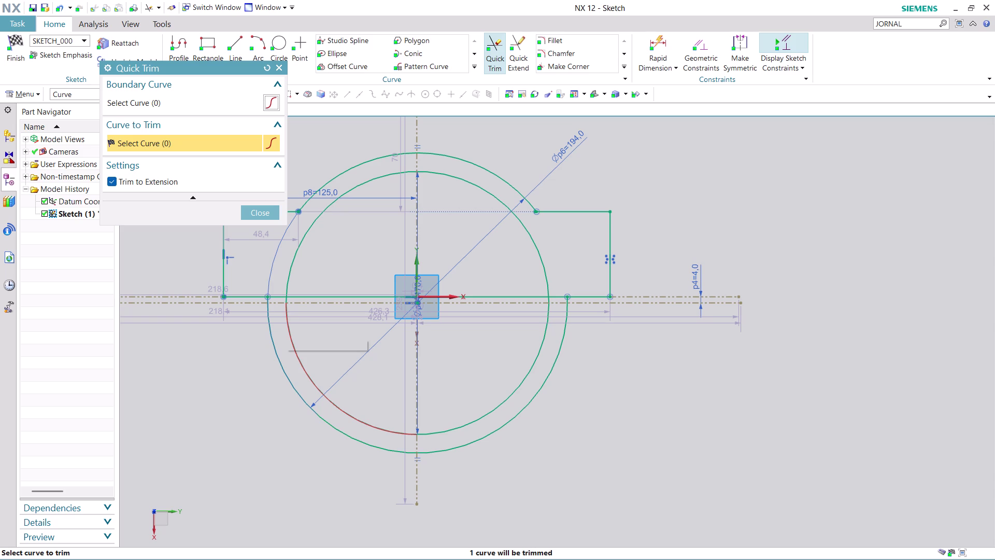
click(285, 324)
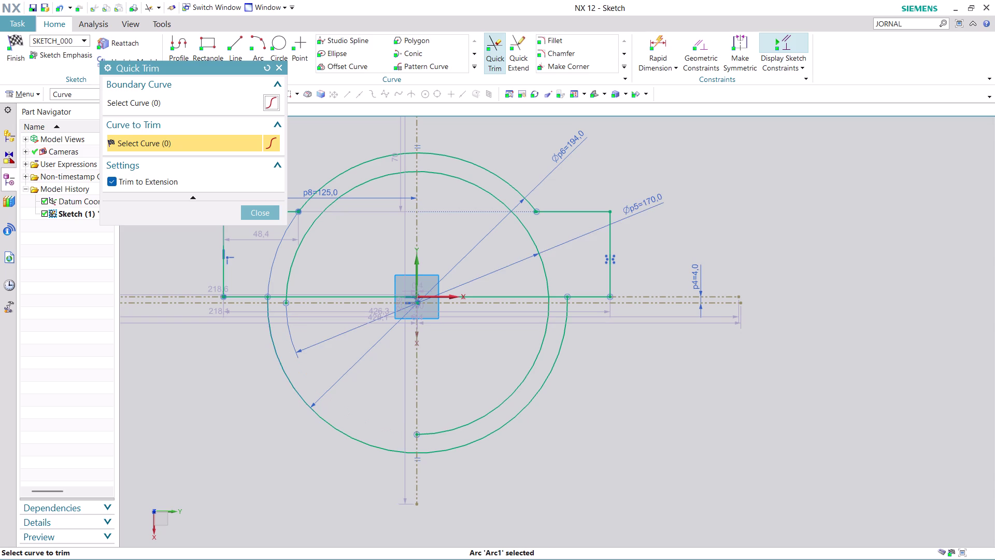
click(273, 347)
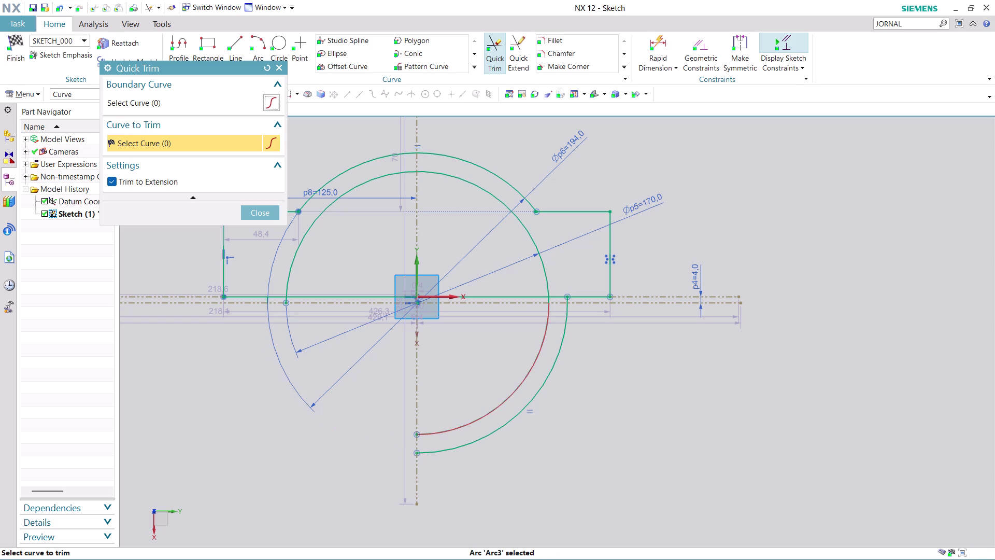
click(527, 375)
click(543, 383)
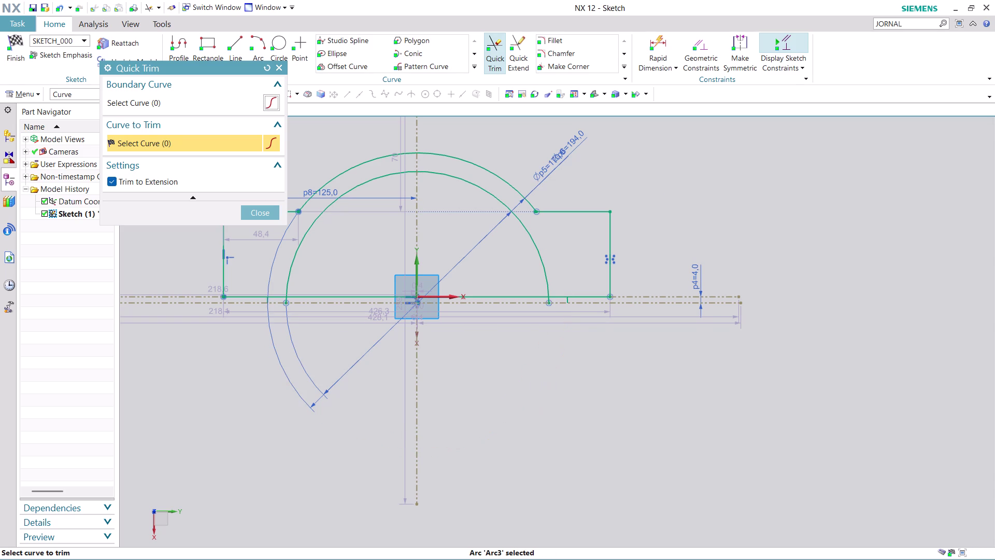
Trim the short leftover baseline stub just past the arc's lower end.
scroll(up, 3)
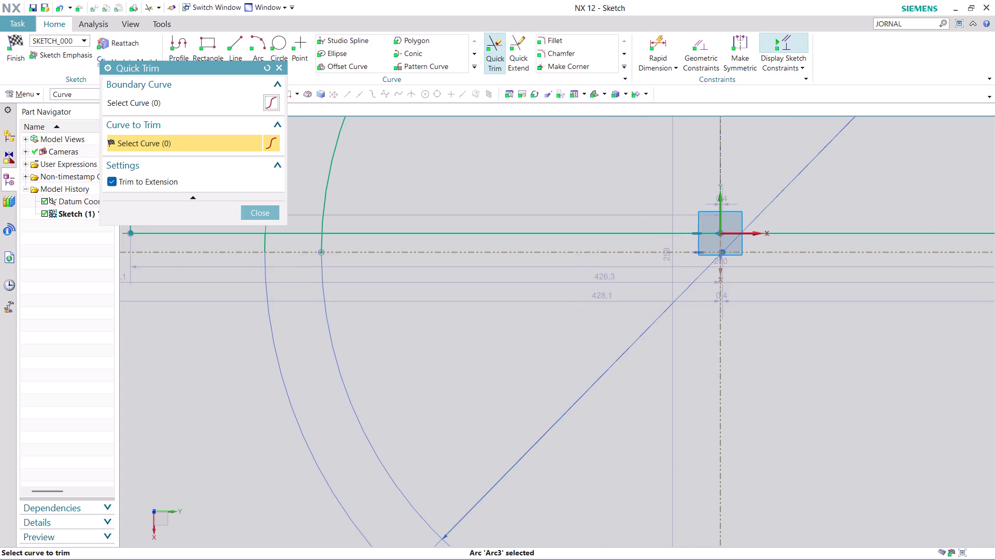
click(319, 246)
scroll(down, 3)
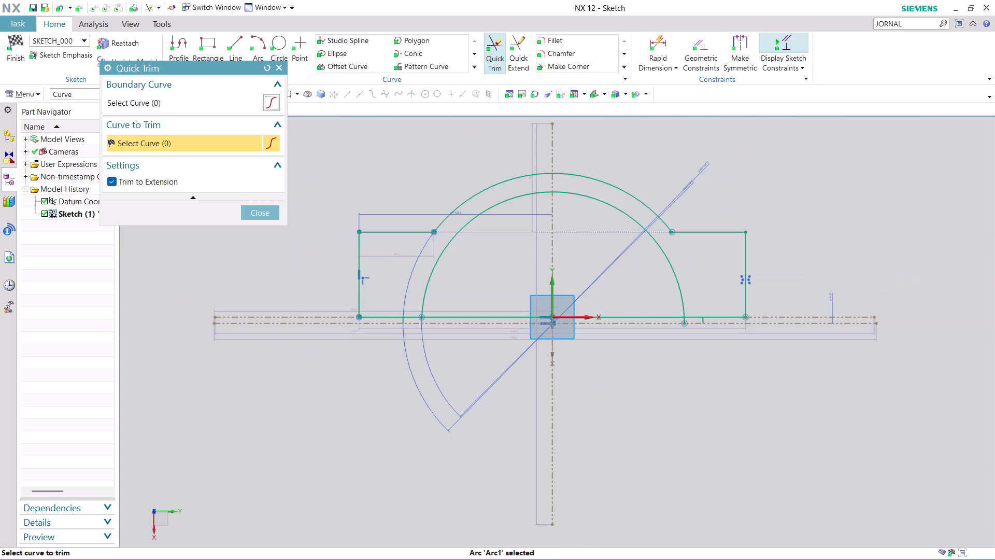
scroll(up, 3)
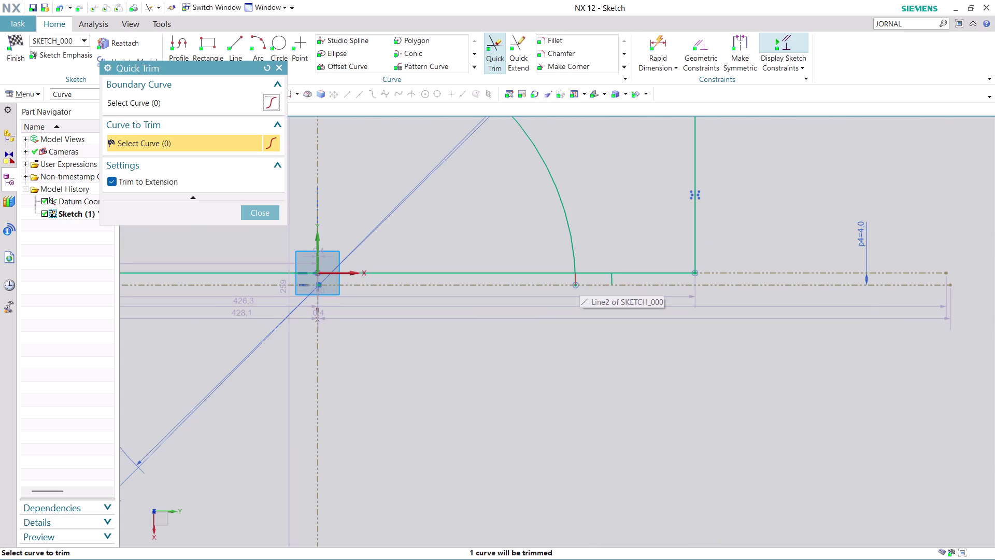
click(575, 279)
click(625, 290)
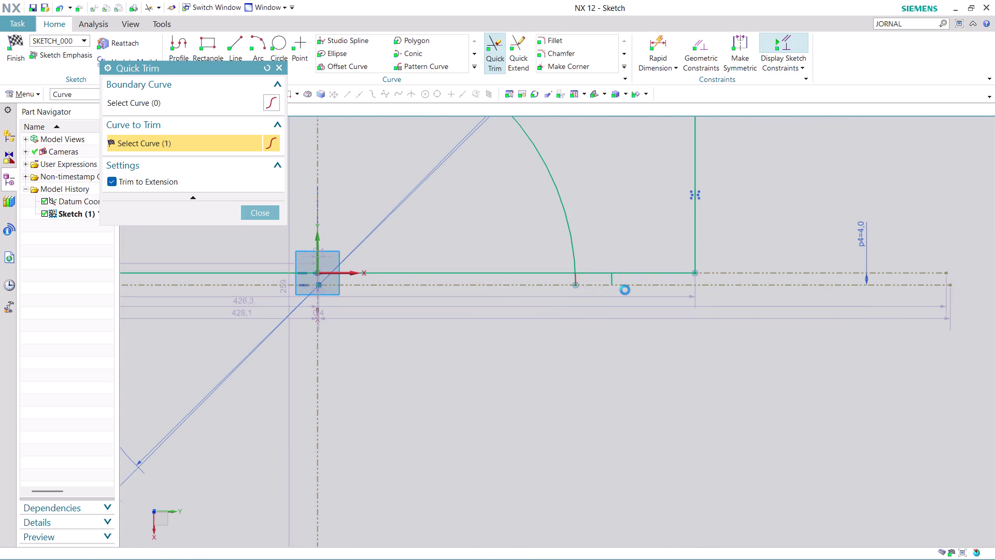
click(611, 280)
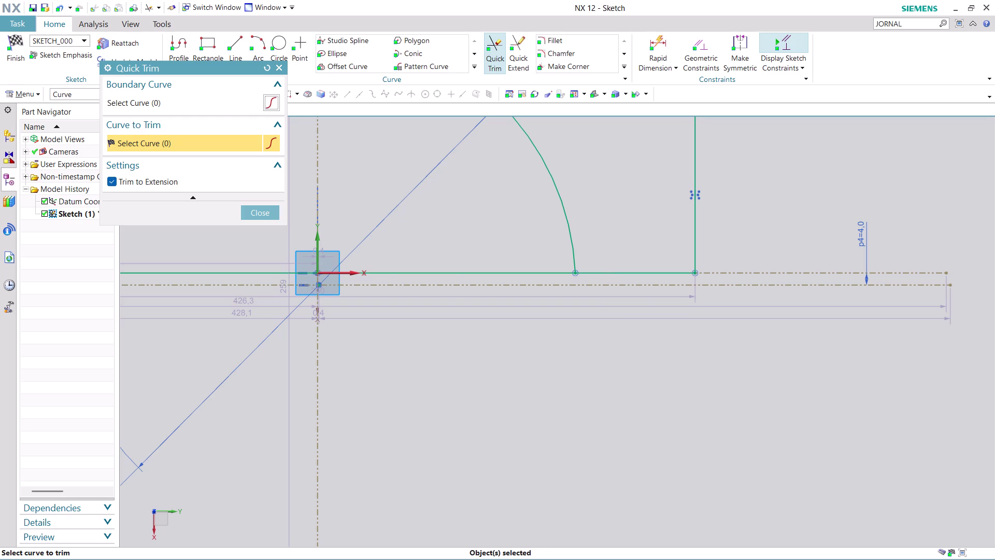
scroll(down, 3)
scroll(down, 3)
scroll(up, 3)
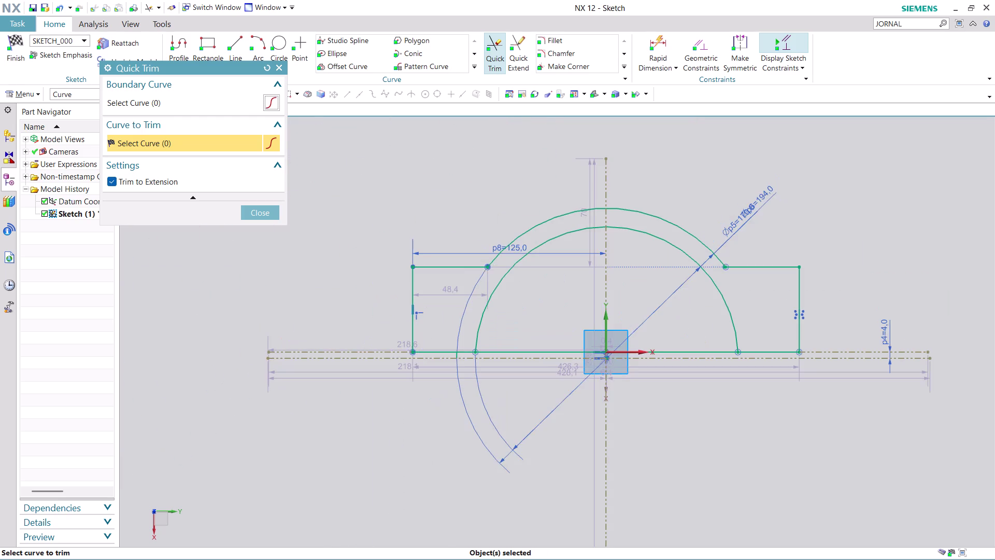
scroll(up, 3)
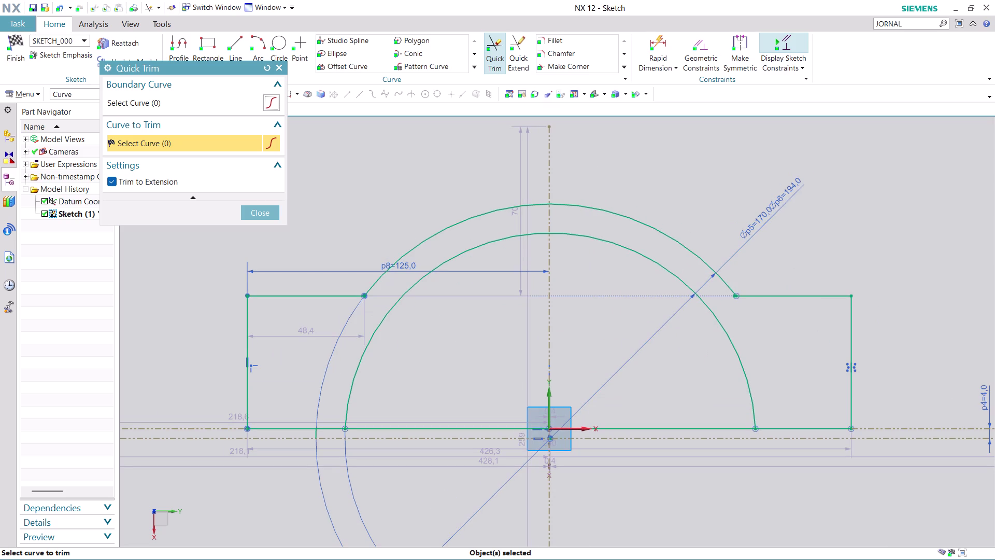
click(391, 426)
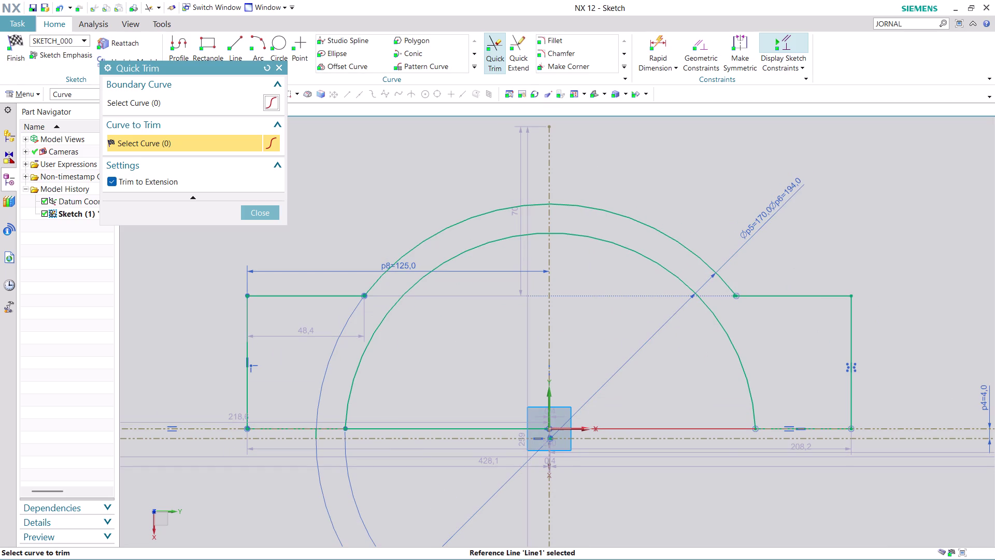
click(661, 428)
scroll(down, 3)
scroll(up, 3)
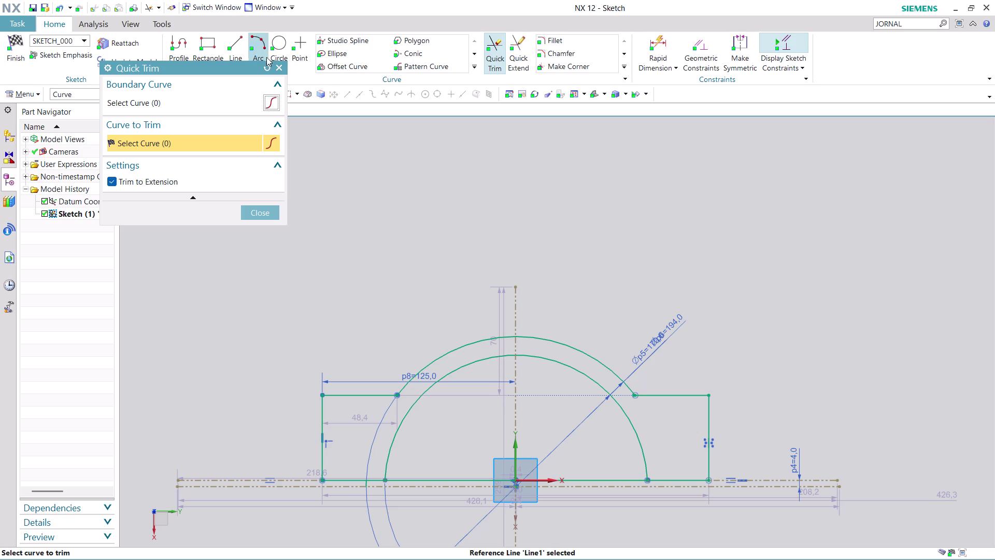
click(241, 42)
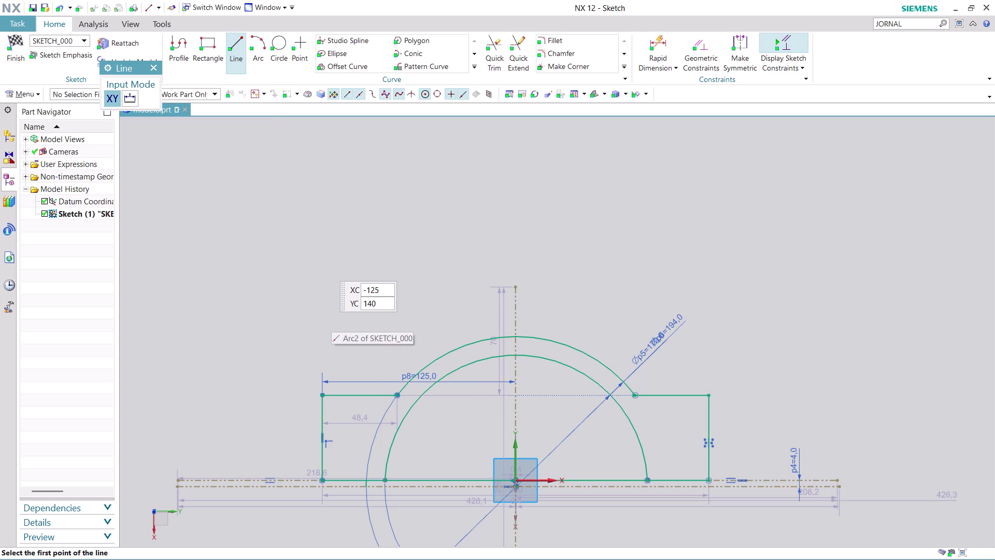
Draw a horizontal line spanning above the half-ring.
click(322, 259)
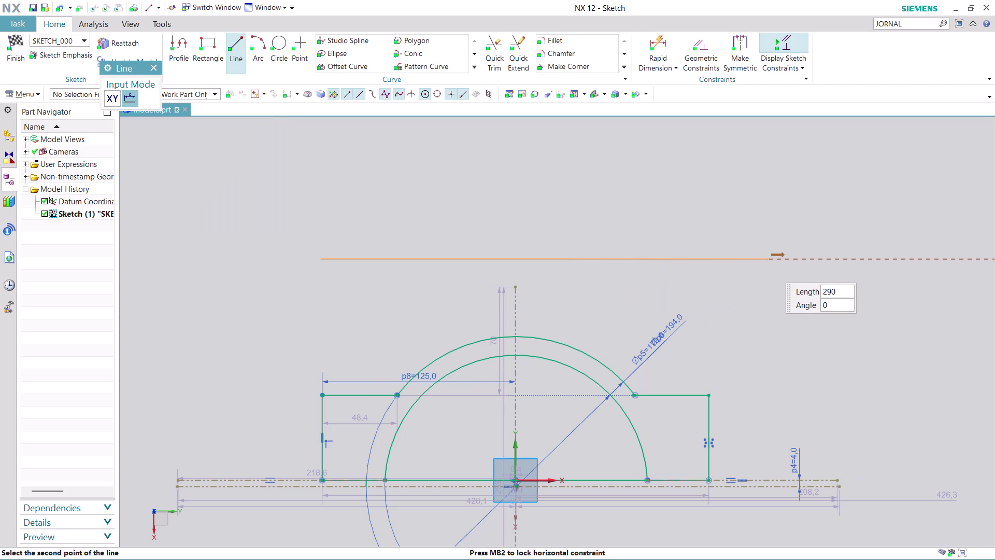
click(772, 265)
key(Escape)
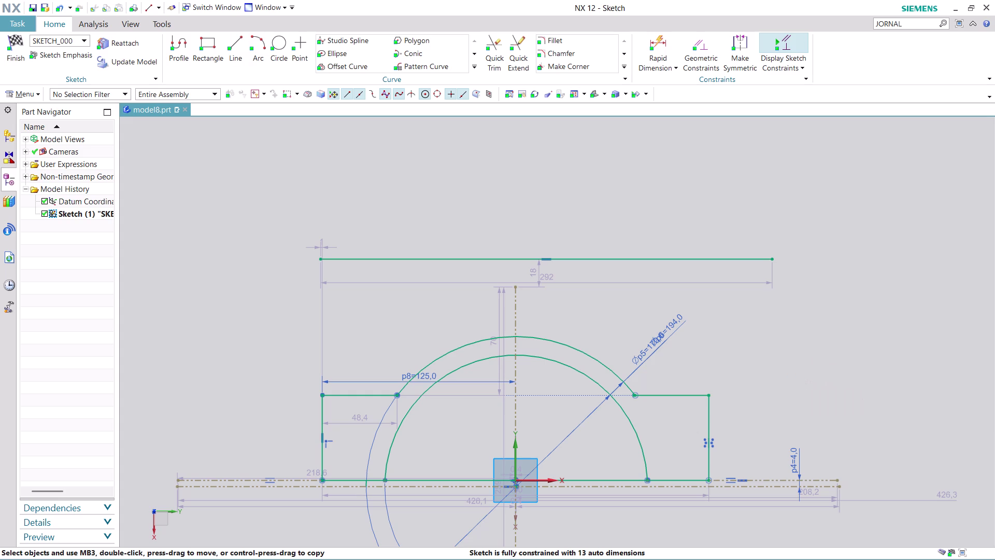
key(Escape)
Move the new line's length dimension above it and set the length to 120.
drag(597, 282, 598, 279)
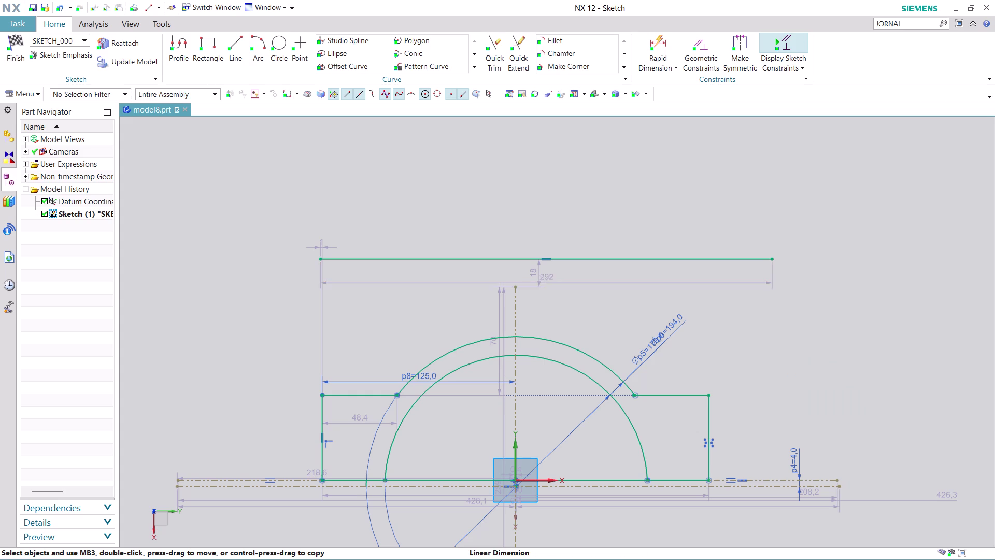
drag(597, 279, 558, 177)
double_click(558, 175)
double_click(540, 179)
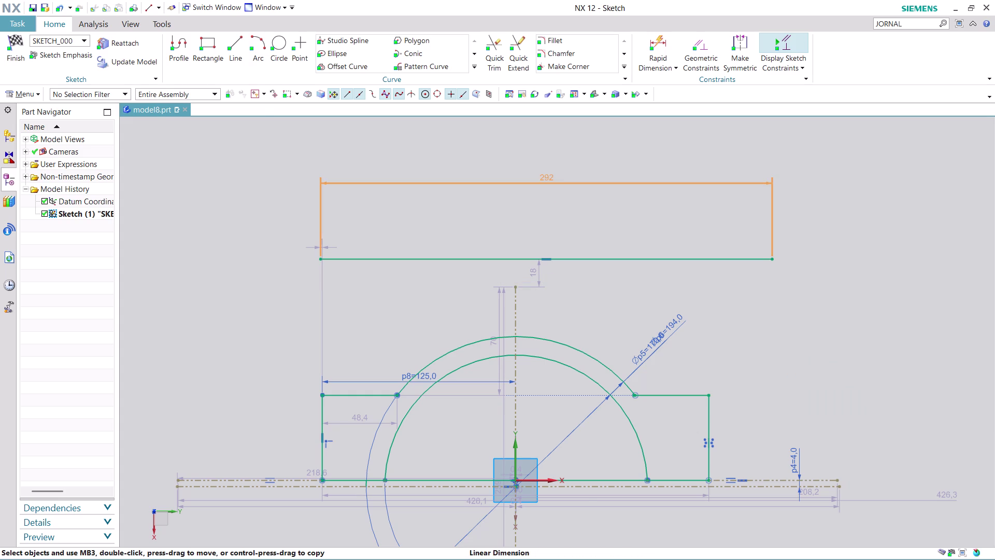
text(12)
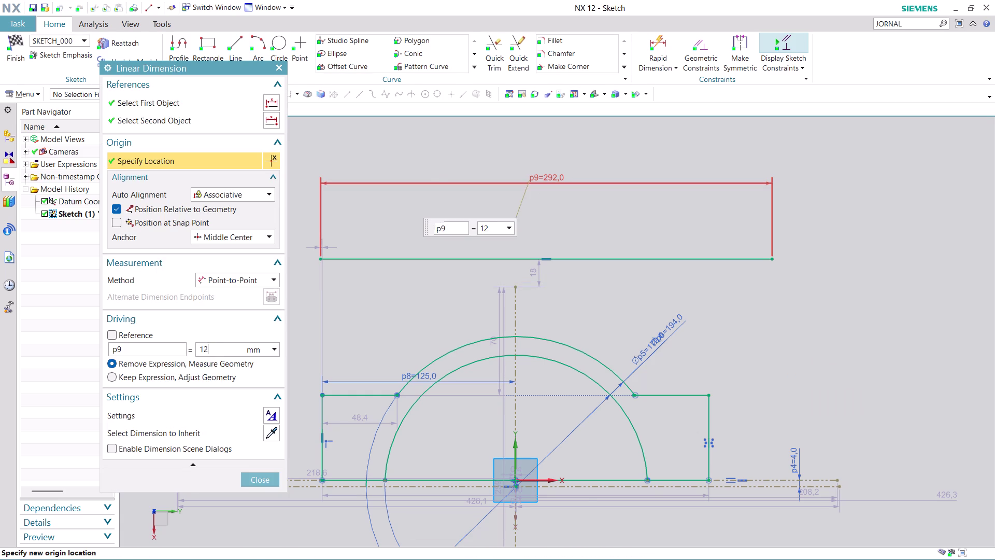
text(0)
key(Return)
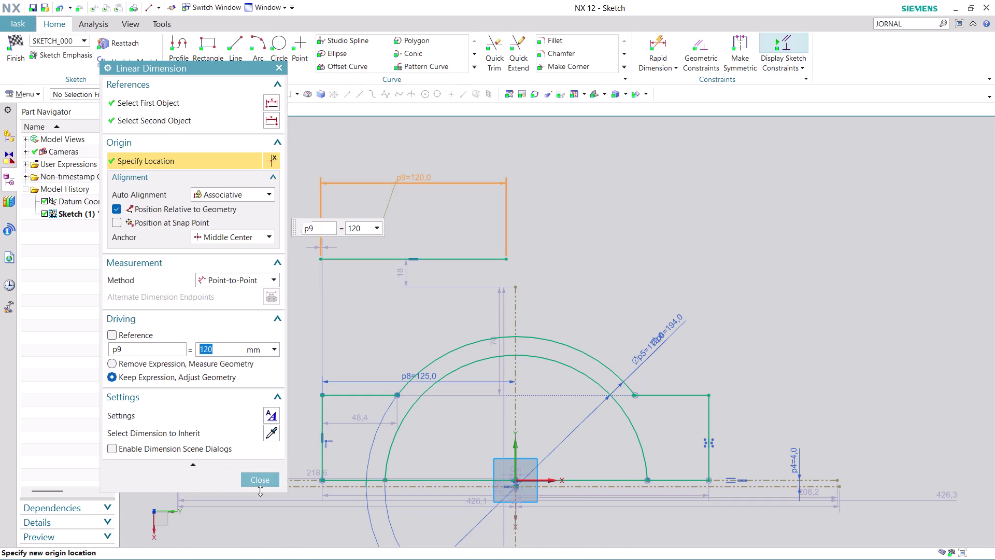
click(262, 479)
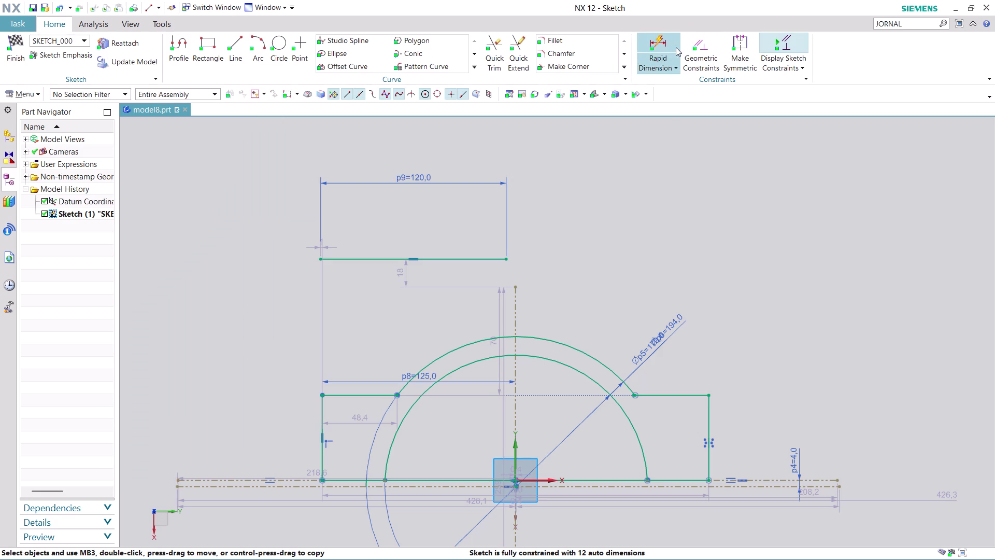
Constrain the top line's two endpoints symmetric about the vertical datum axis.
click(738, 46)
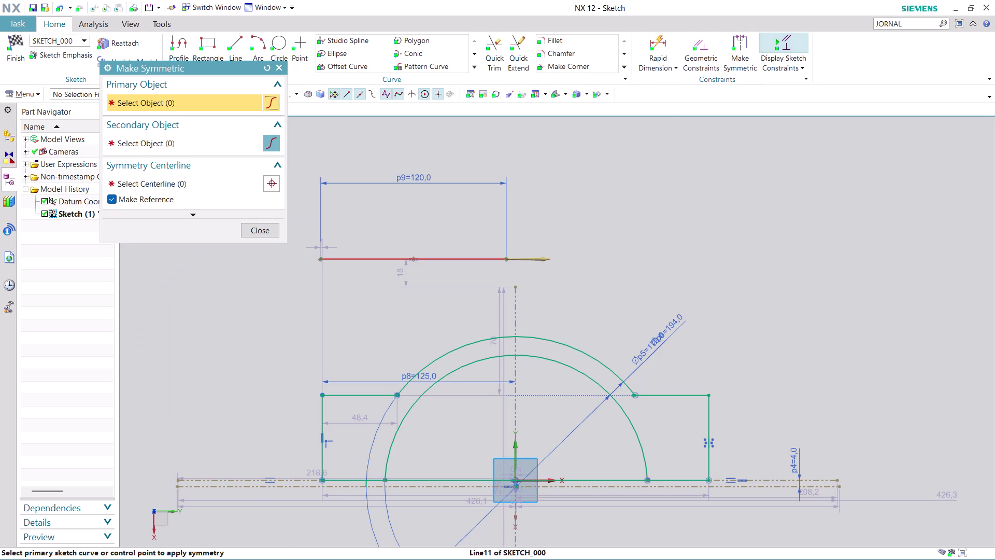
click(506, 259)
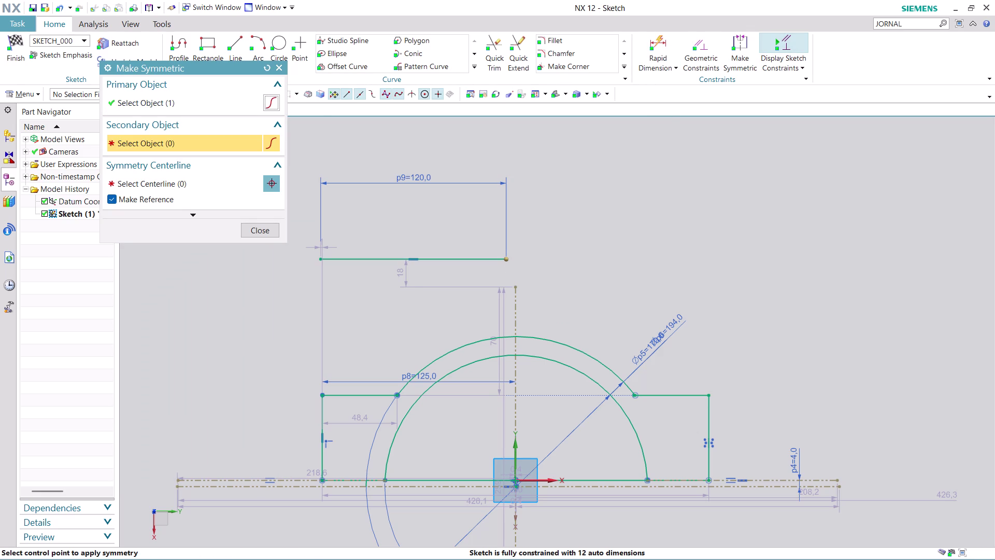
click(321, 258)
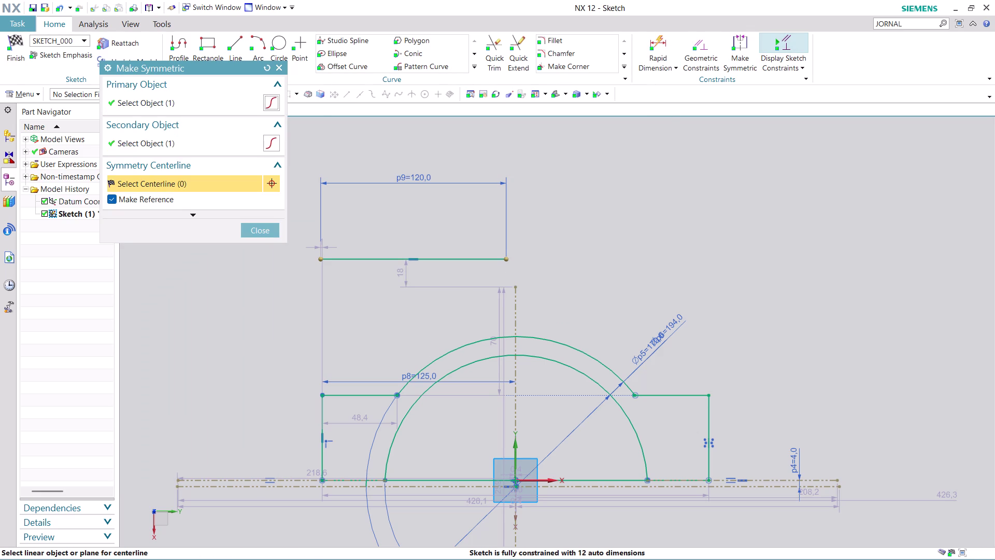
click(519, 375)
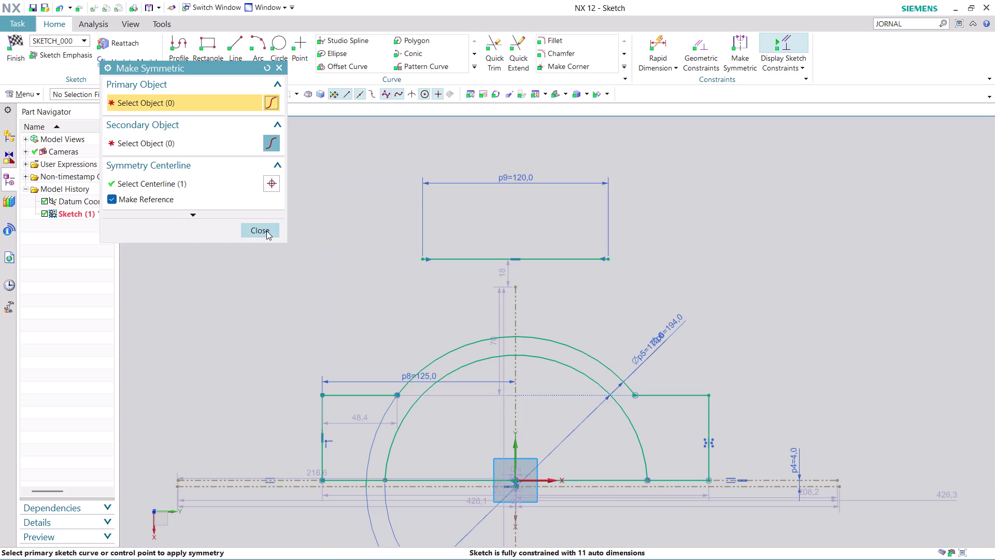
click(266, 230)
scroll(down, 3)
scroll(up, 3)
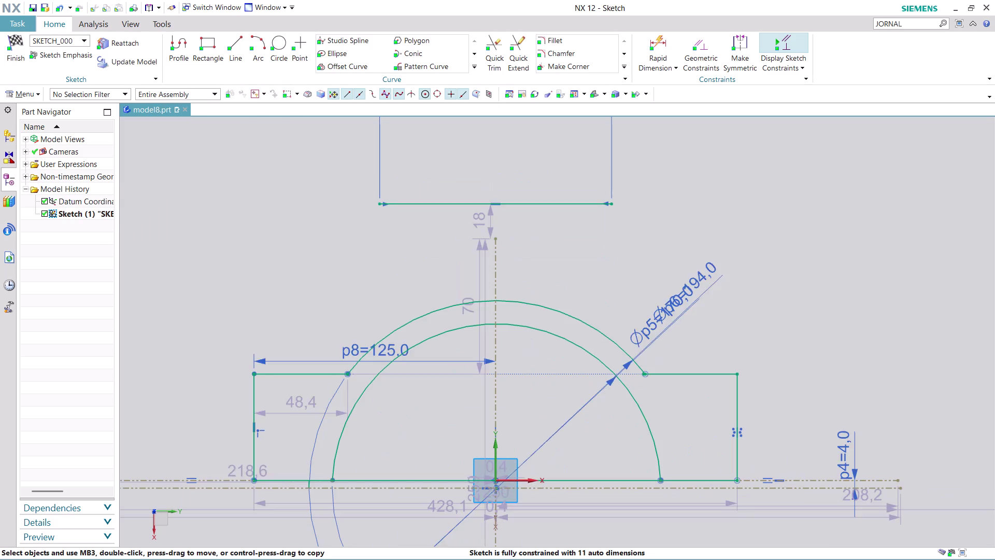
Dimension the top line's end to the baseline midpoint, changing height p10 from 143 to 120.
click(657, 38)
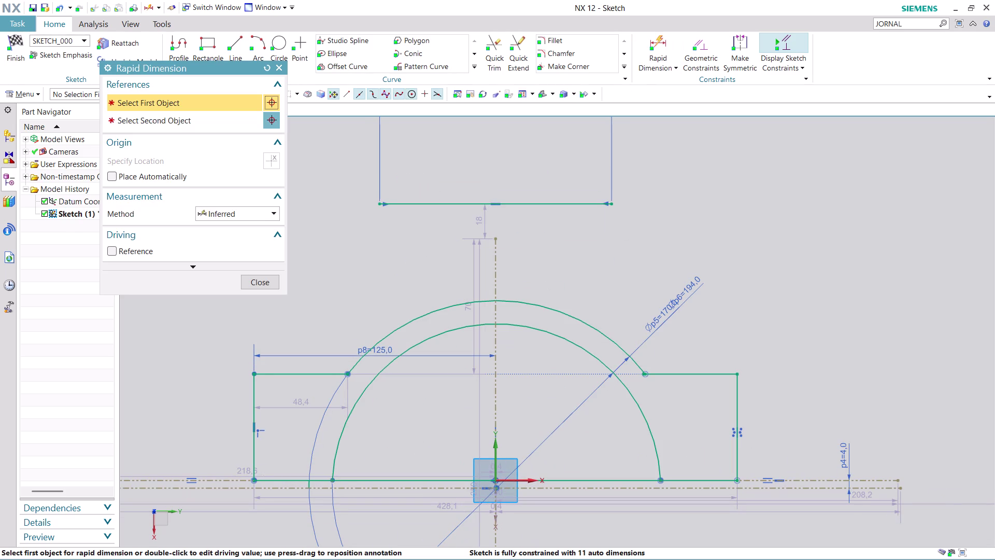
click(574, 204)
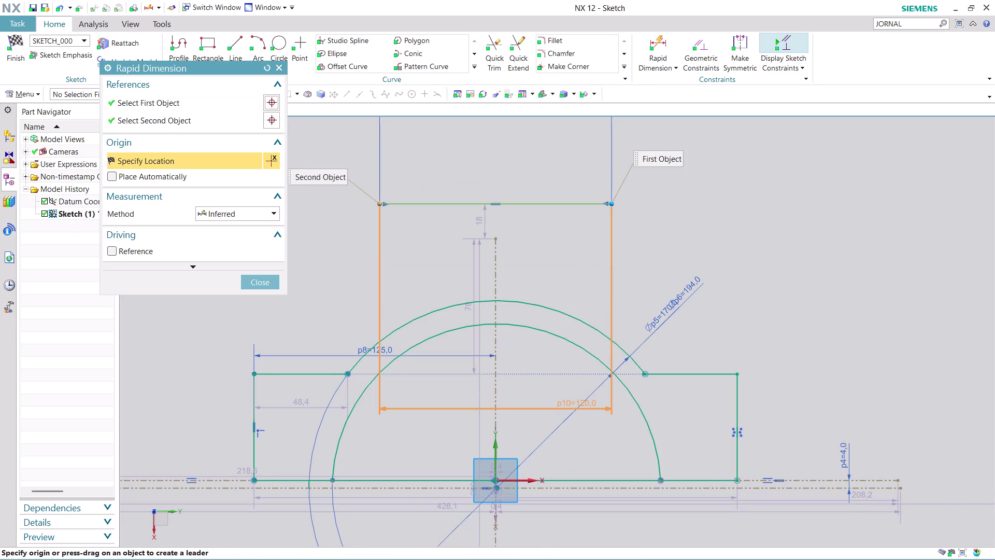
scroll(up, 3)
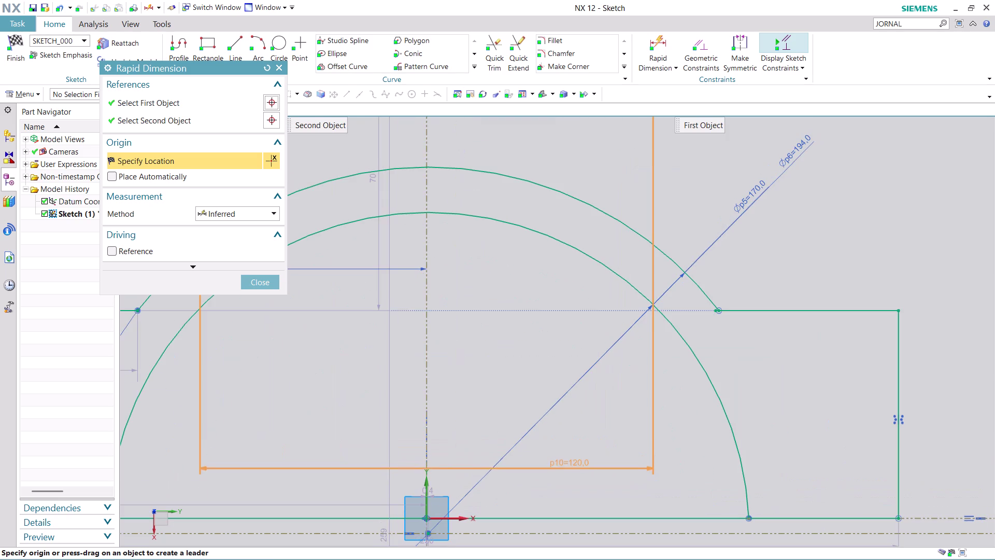
scroll(down, 3)
scroll(up, 3)
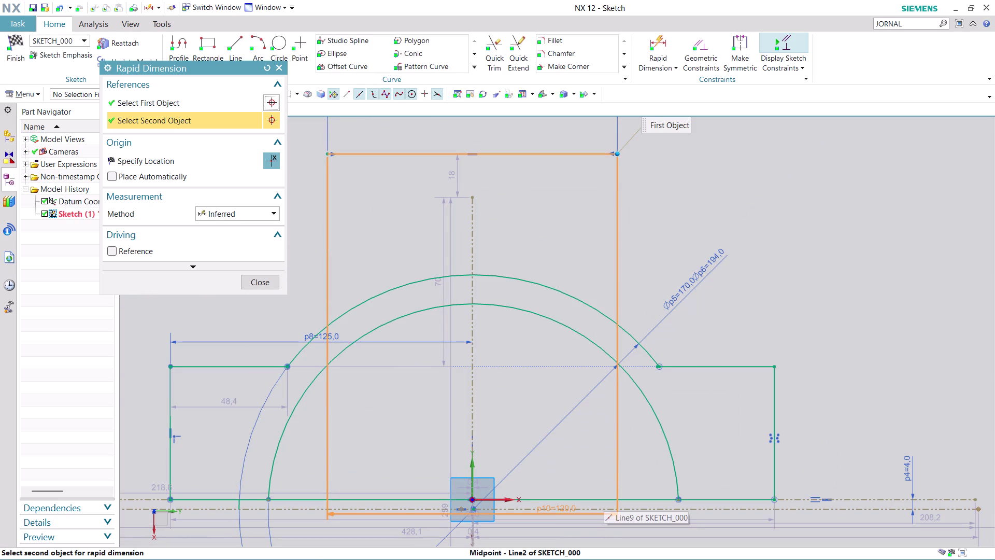
click(604, 497)
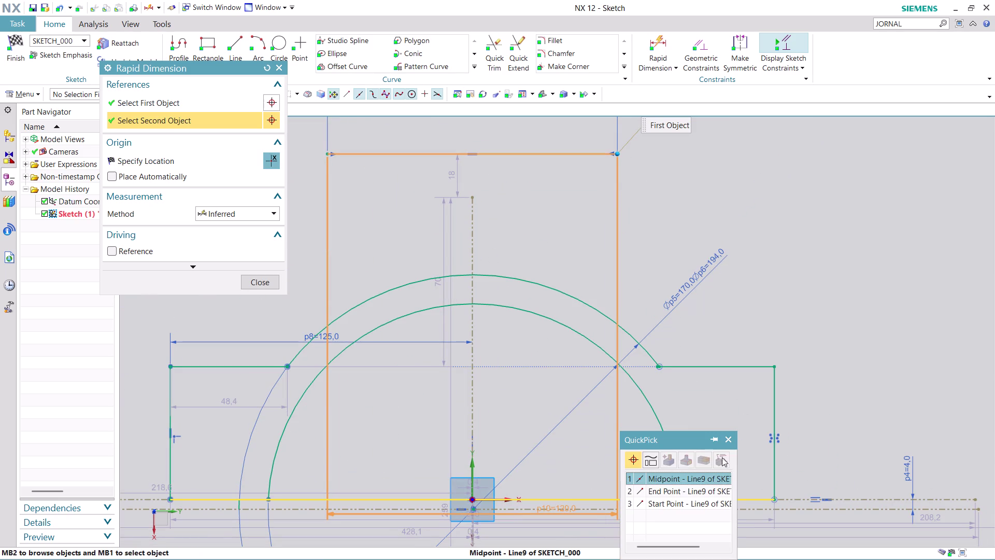
click(698, 478)
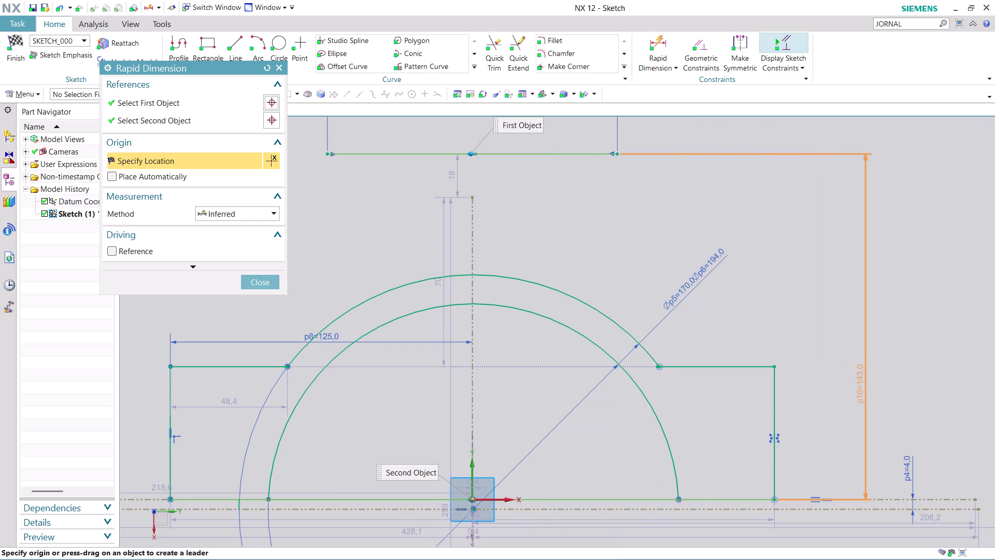
click(860, 384)
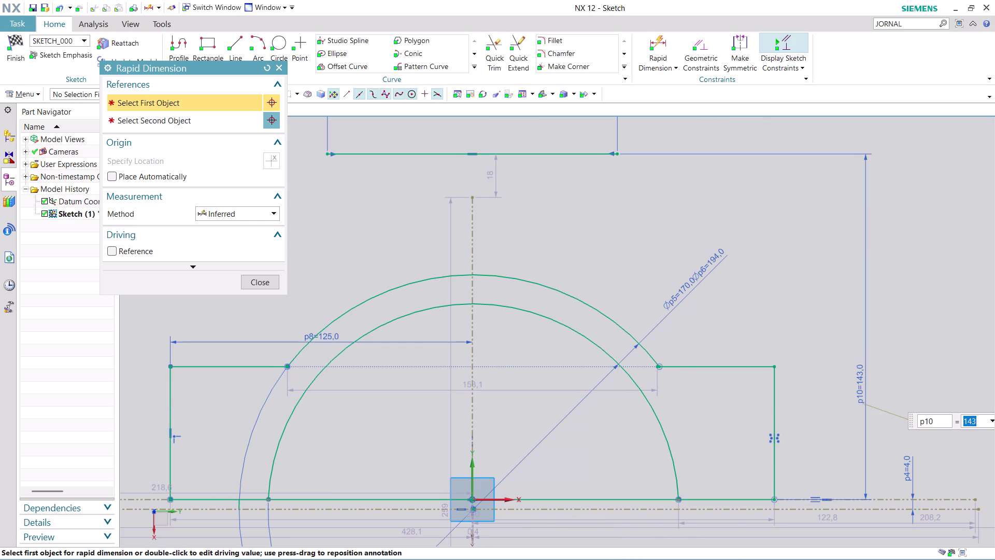
text(120)
key(Return)
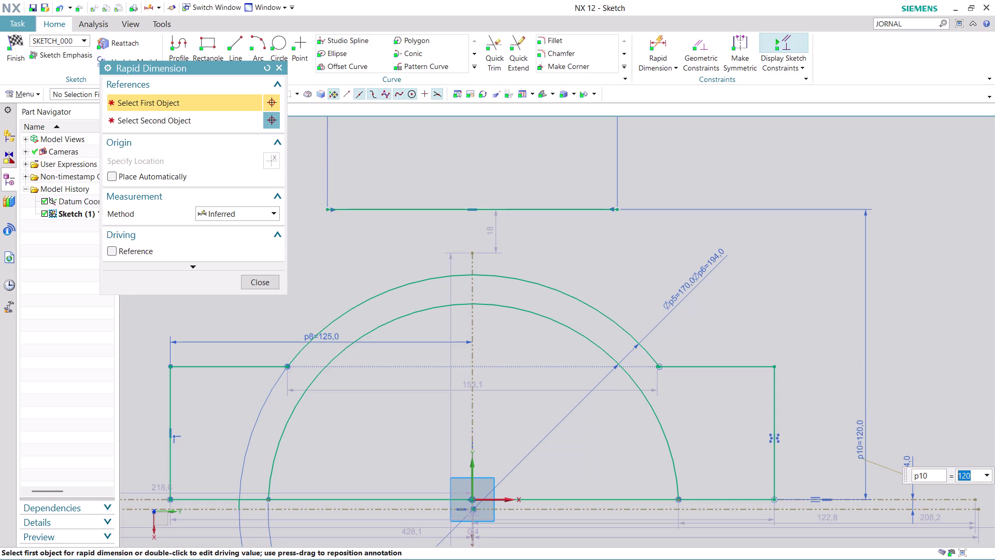
click(266, 281)
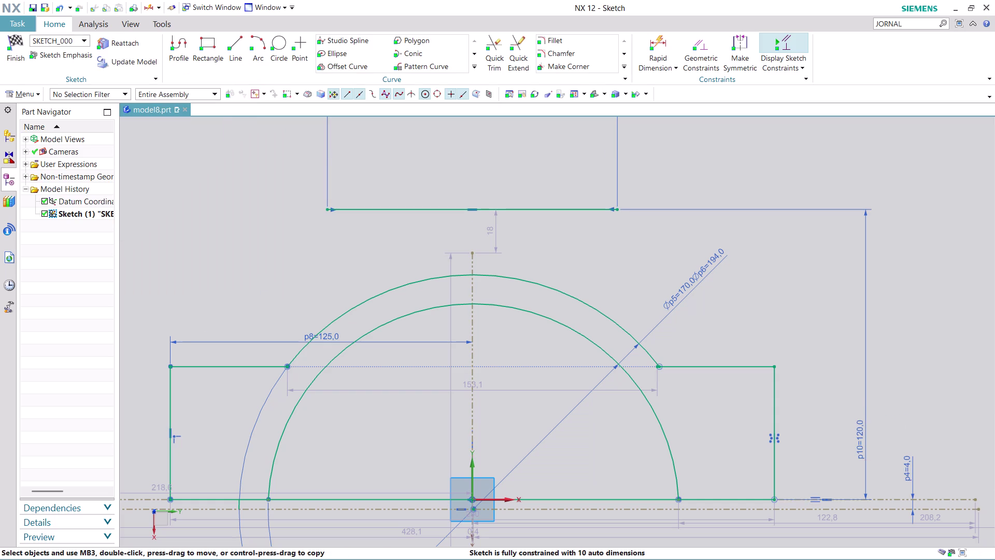
Draw a vertical line from the top line's left end down past the base.
scroll(down, 3)
scroll(up, 3)
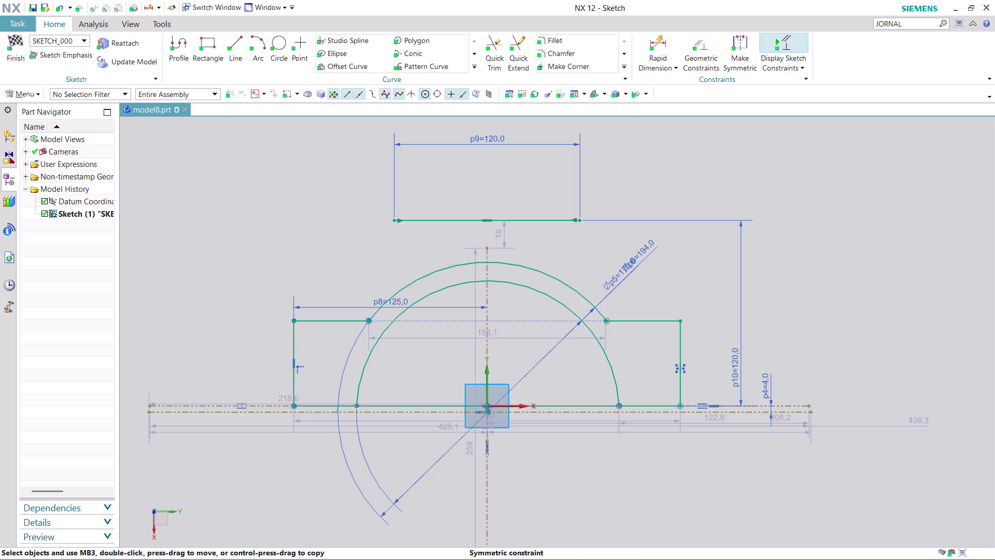
click(236, 41)
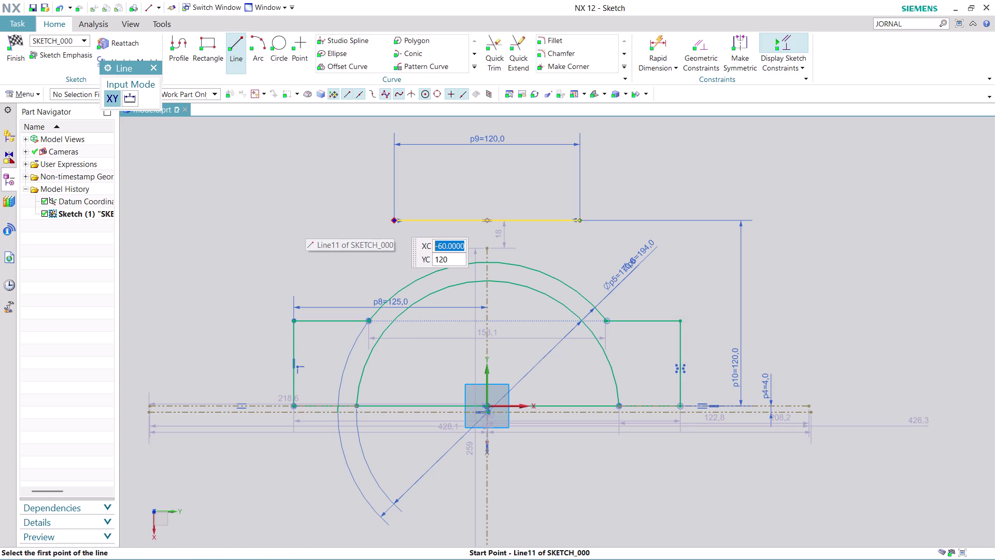
click(394, 220)
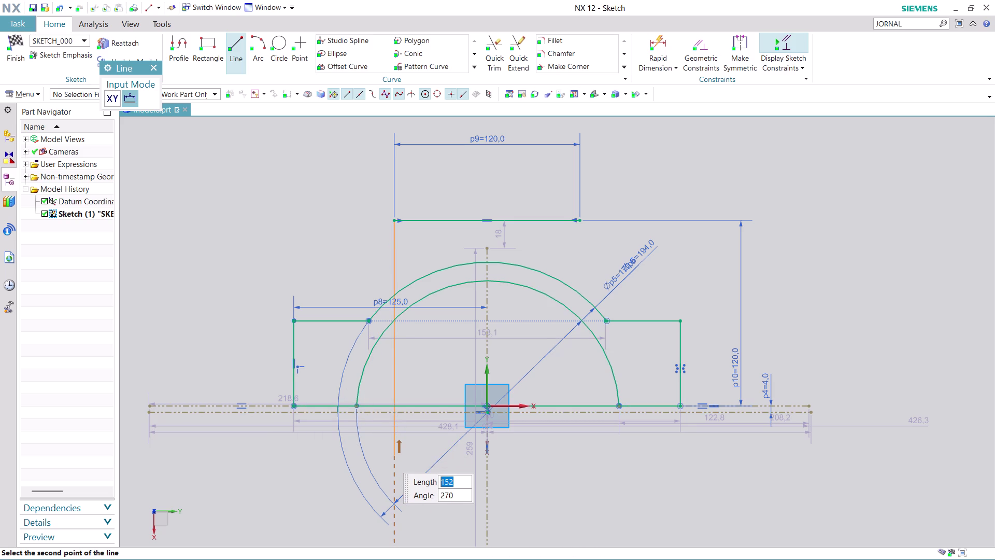
click(386, 455)
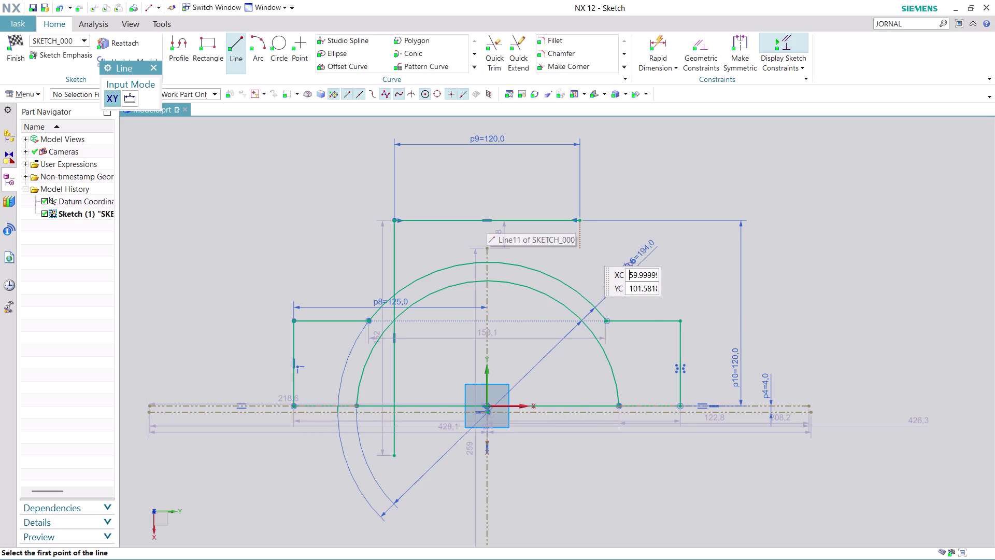
Draw a matching vertical line down from the top line's right end.
scroll(up, 3)
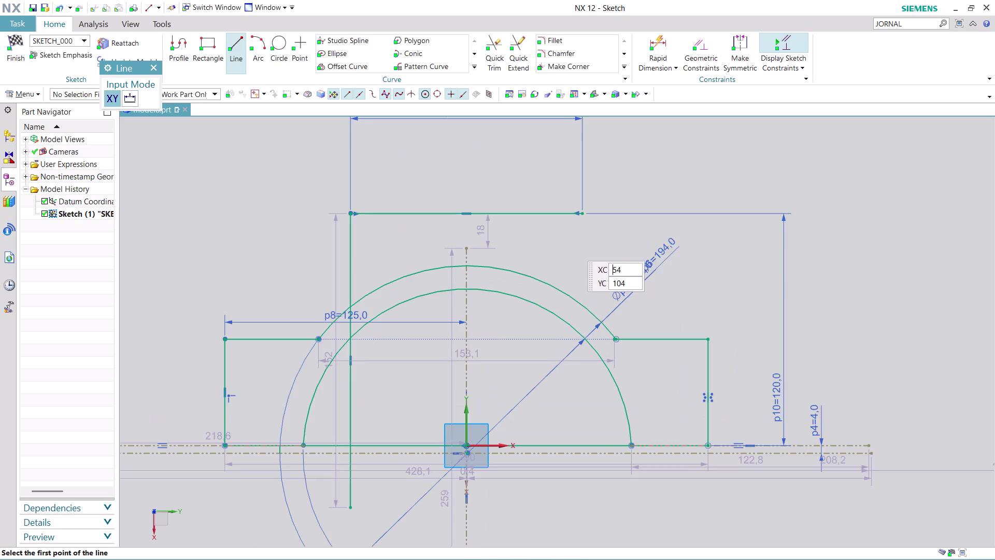
click(583, 212)
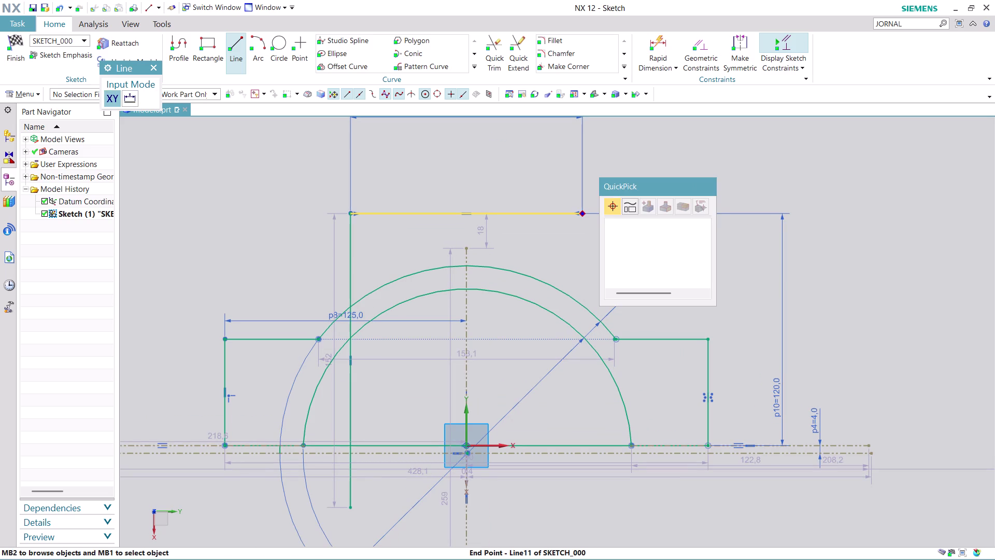
click(652, 221)
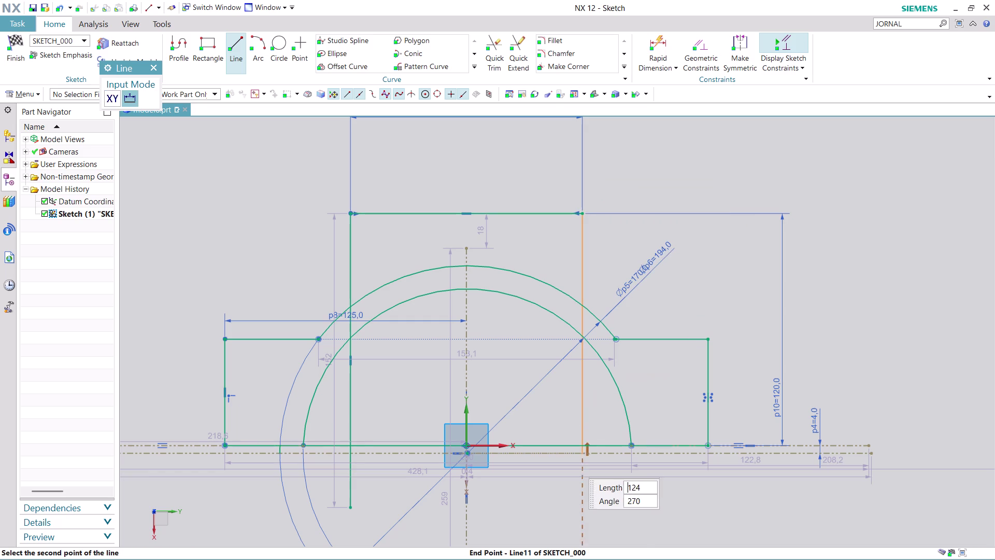
click(571, 496)
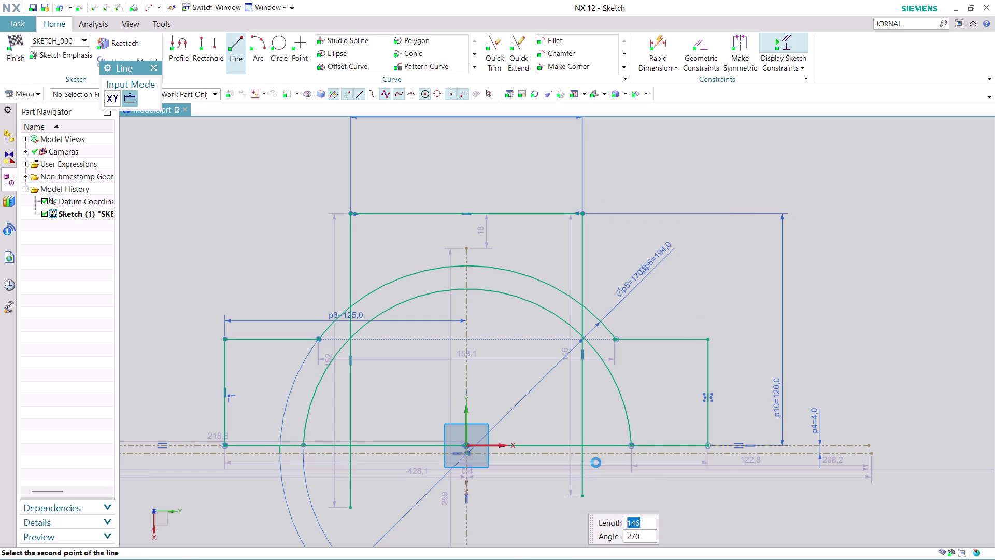
key(Escape)
scroll(up, 3)
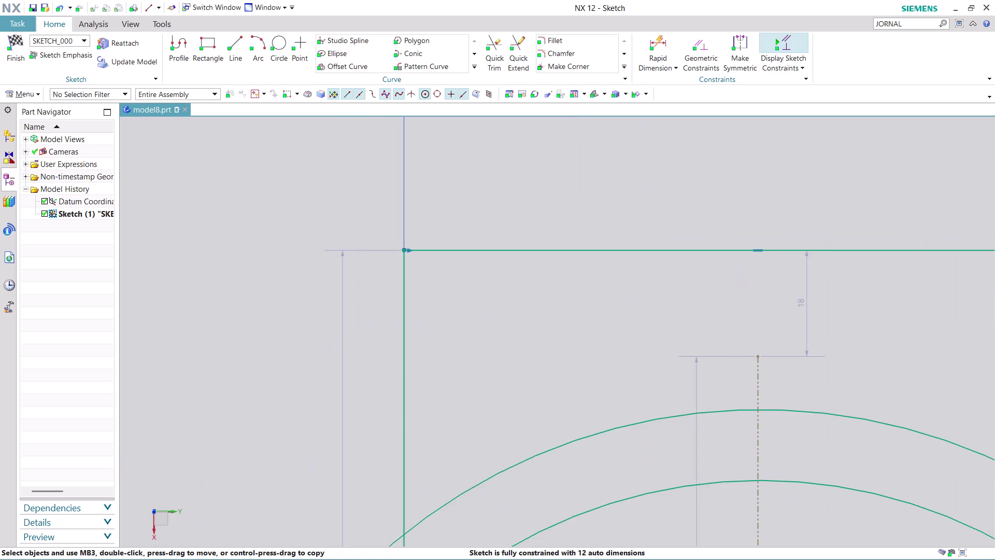
scroll(up, 3)
scroll(up, 3)
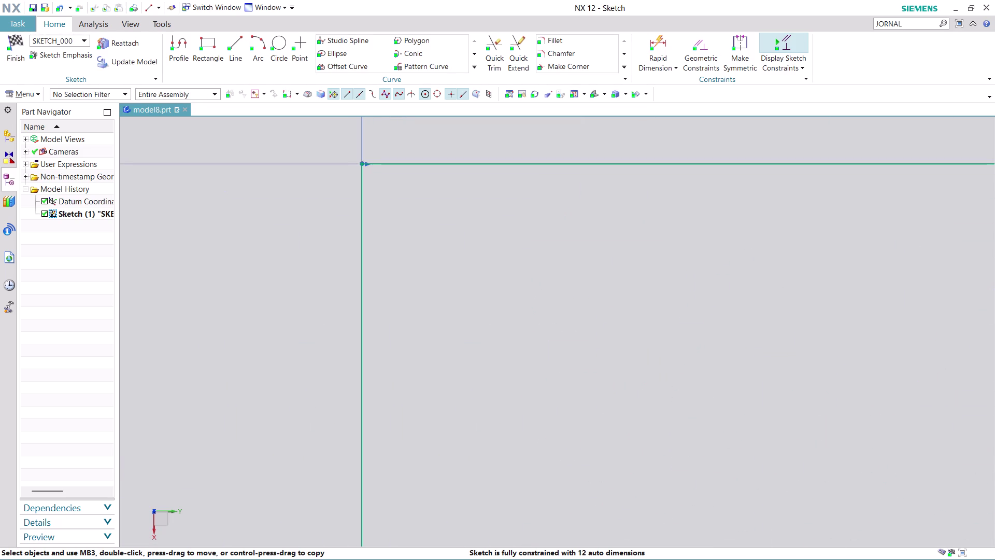
scroll(down, 3)
scroll(down, 3)
scroll(down, 3)
scroll(up, 3)
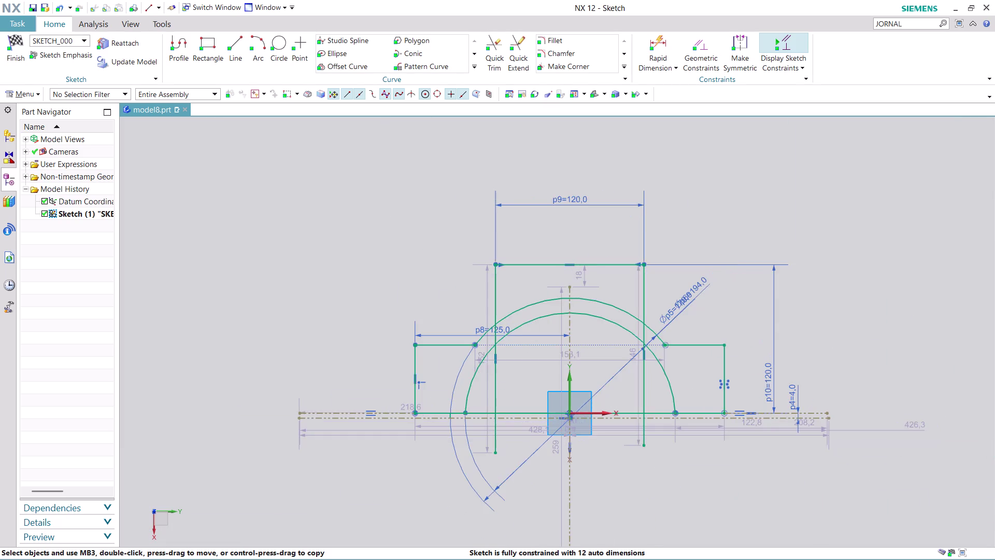
scroll(up, 3)
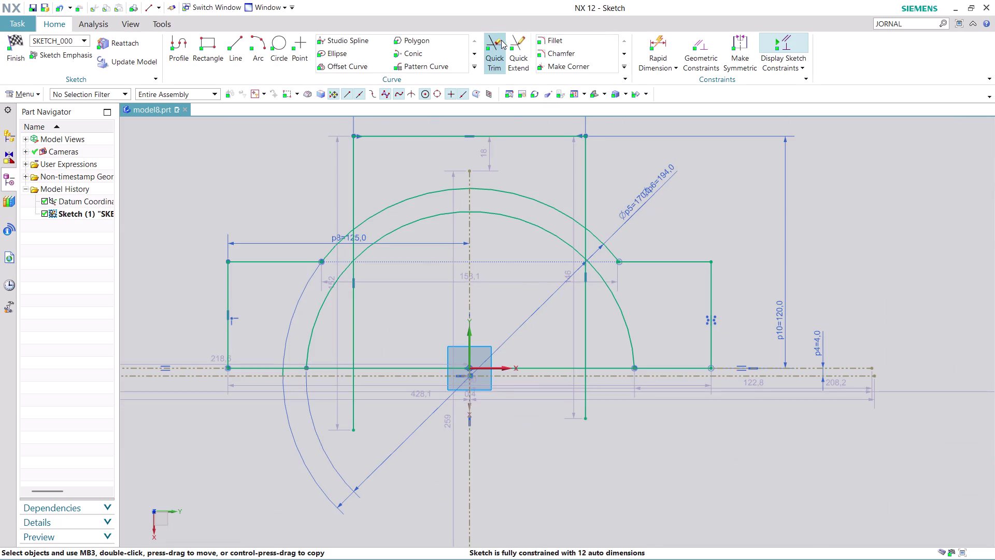
Trim the left vertical line's excess segments below the base.
click(496, 42)
click(352, 415)
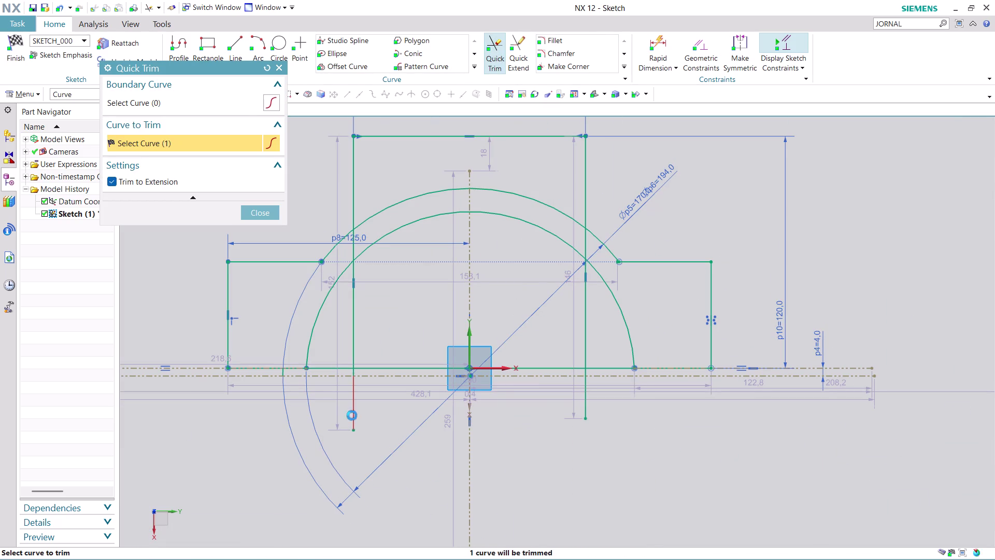
click(353, 329)
scroll(up, 3)
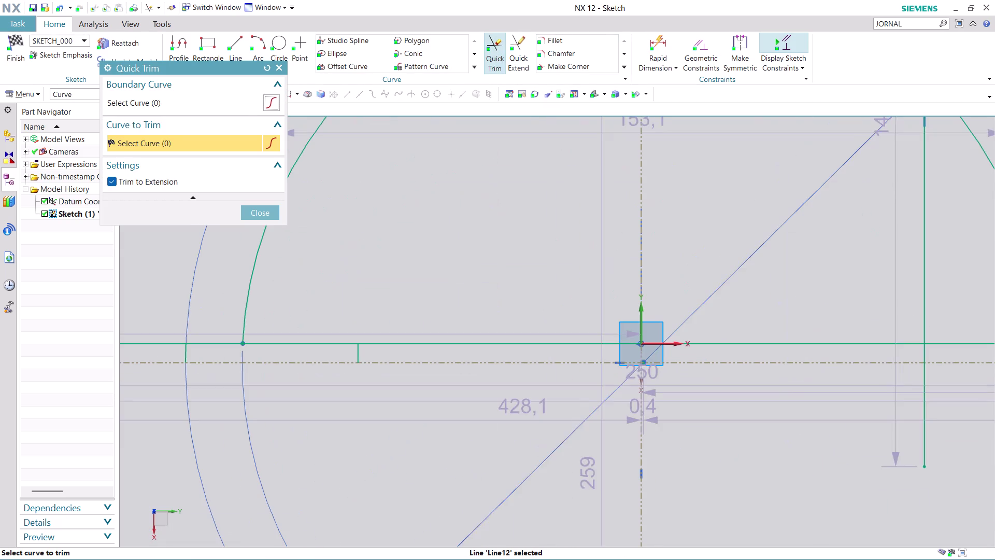
click(357, 354)
scroll(down, 3)
scroll(down, 3)
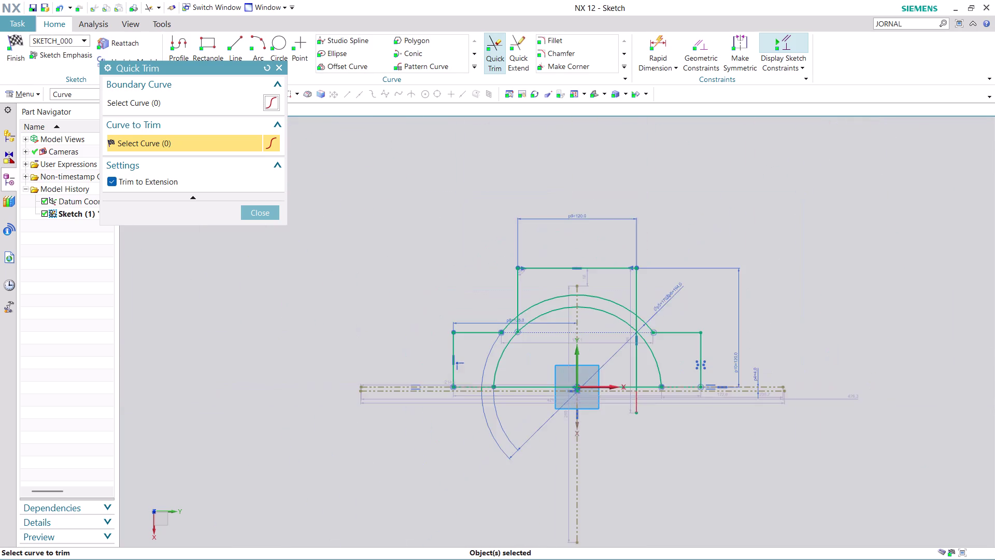
scroll(up, 3)
Trim the right vertical line's leftover segments back to the outer arc.
click(642, 385)
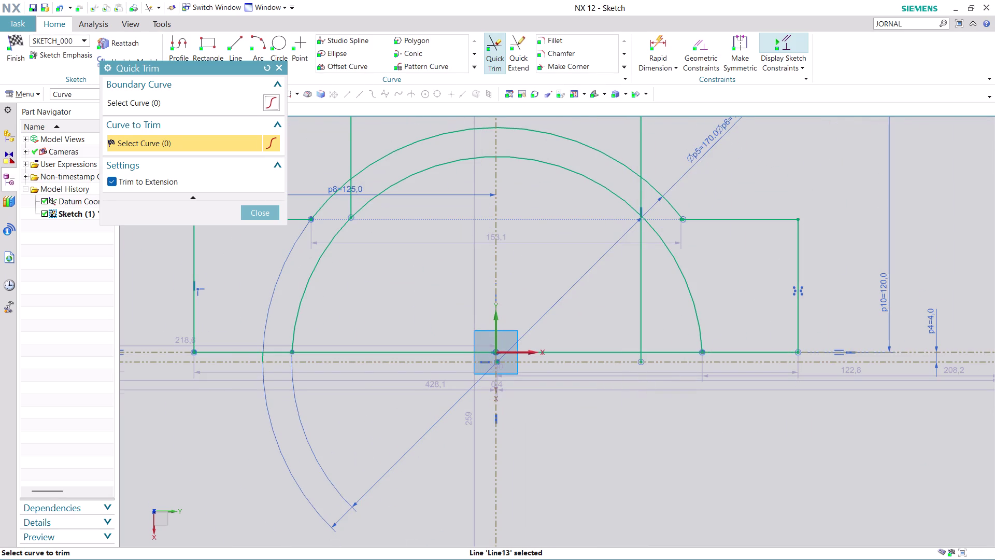
scroll(up, 3)
click(638, 319)
scroll(down, 3)
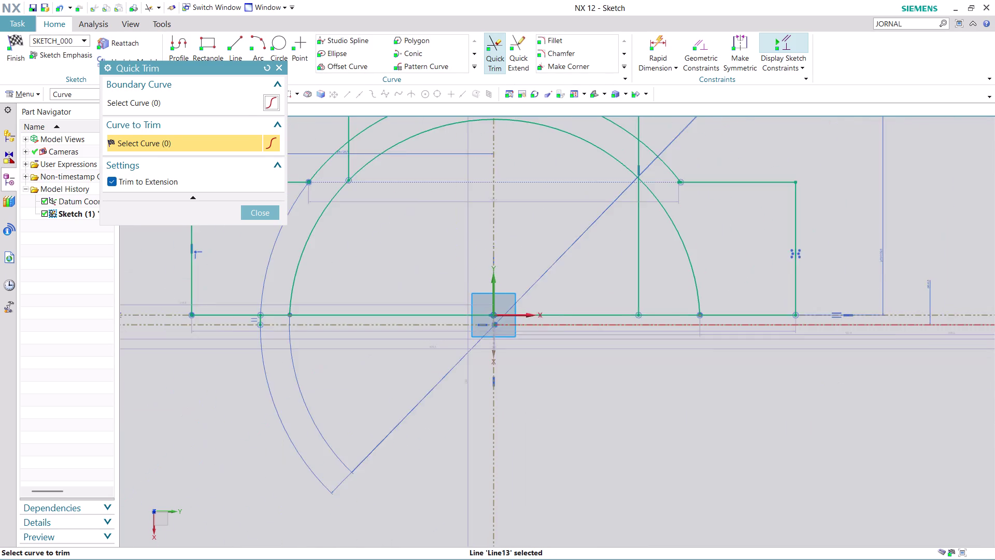
scroll(down, 3)
click(640, 303)
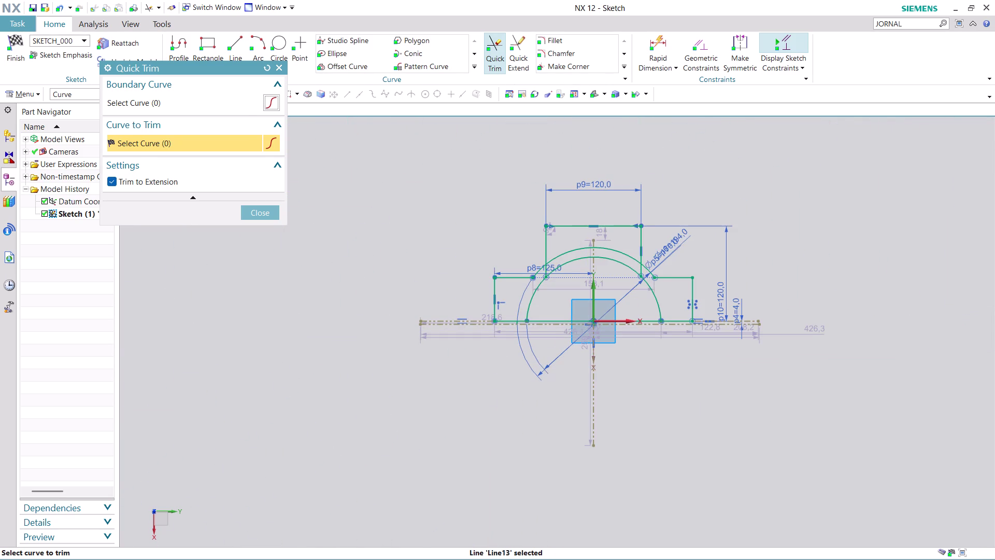
scroll(up, 3)
click(645, 282)
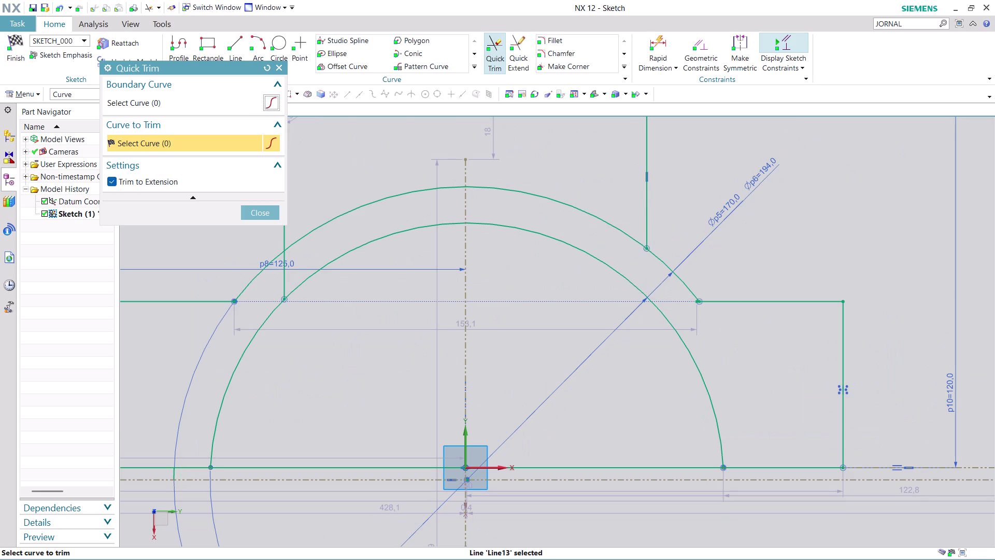
scroll(down, 3)
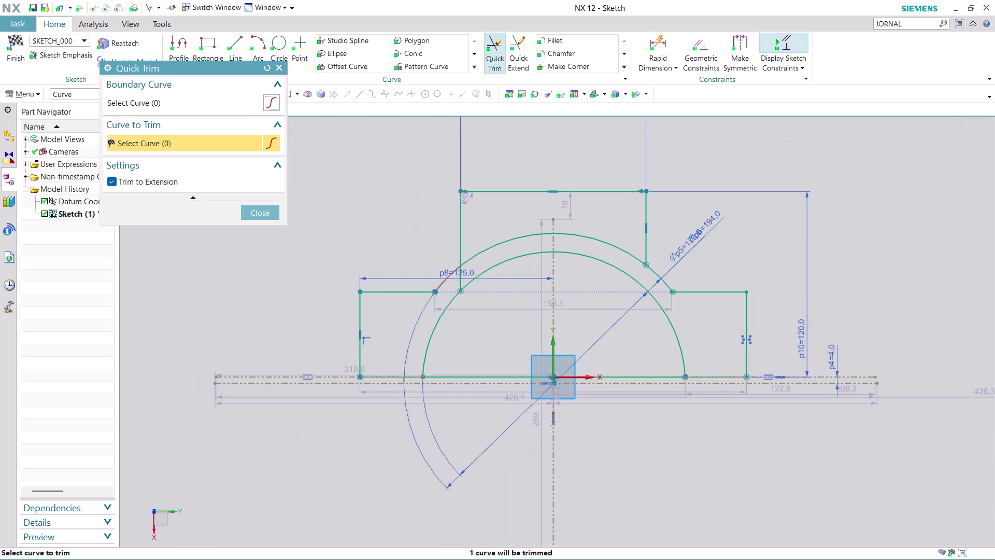
Remove the outer arc's top segment between the lines, with trim-to-extension turned off.
click(456, 276)
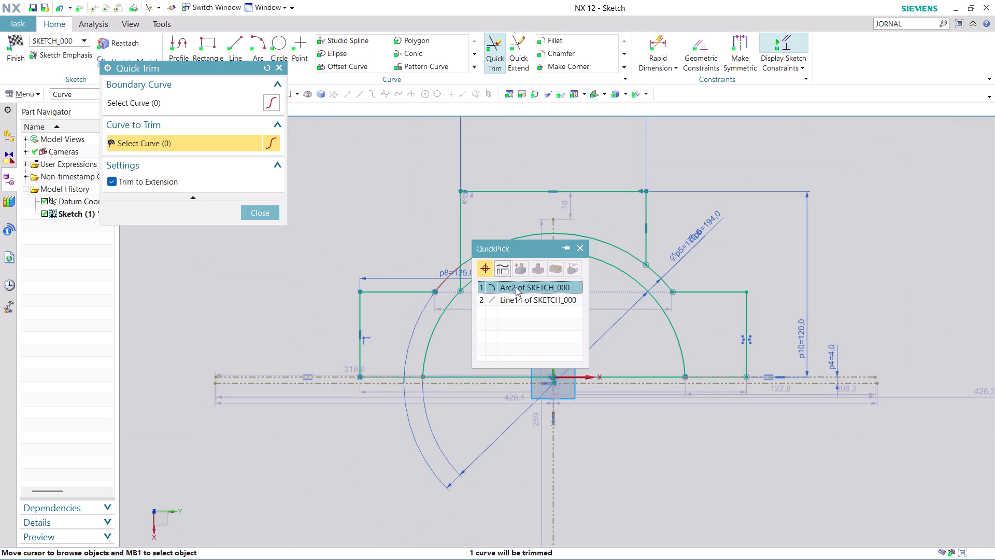
click(515, 287)
key(ctrl+z)
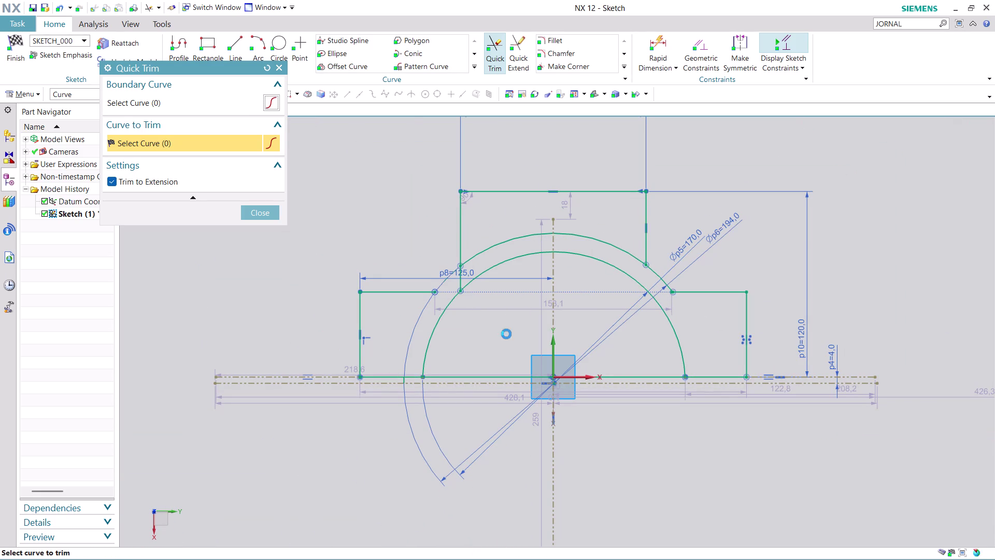
click(460, 279)
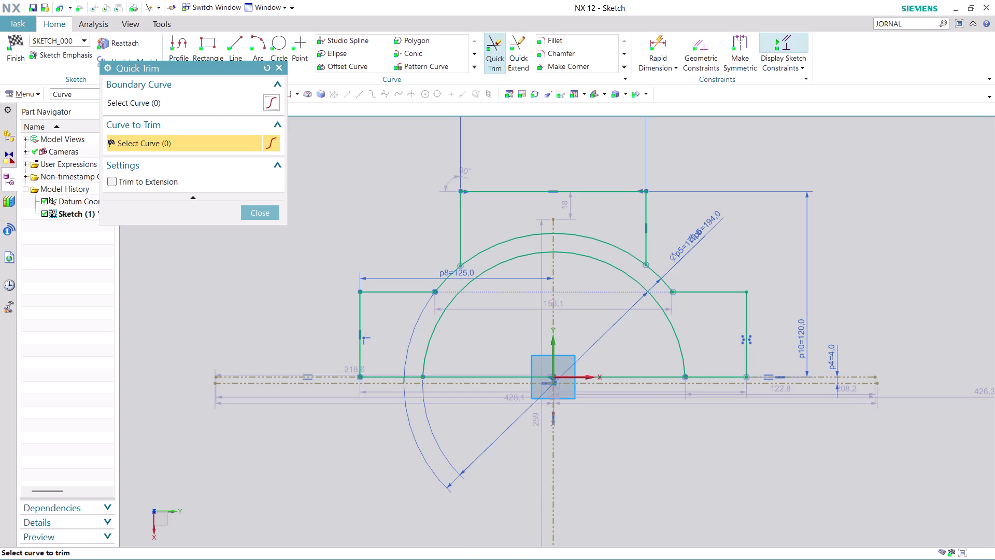
click(506, 242)
click(585, 237)
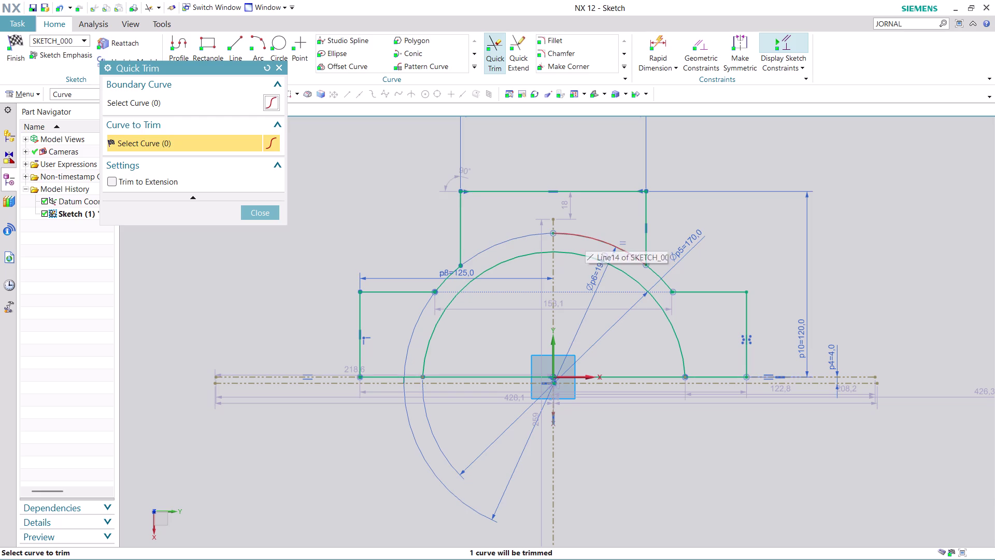
scroll(down, 3)
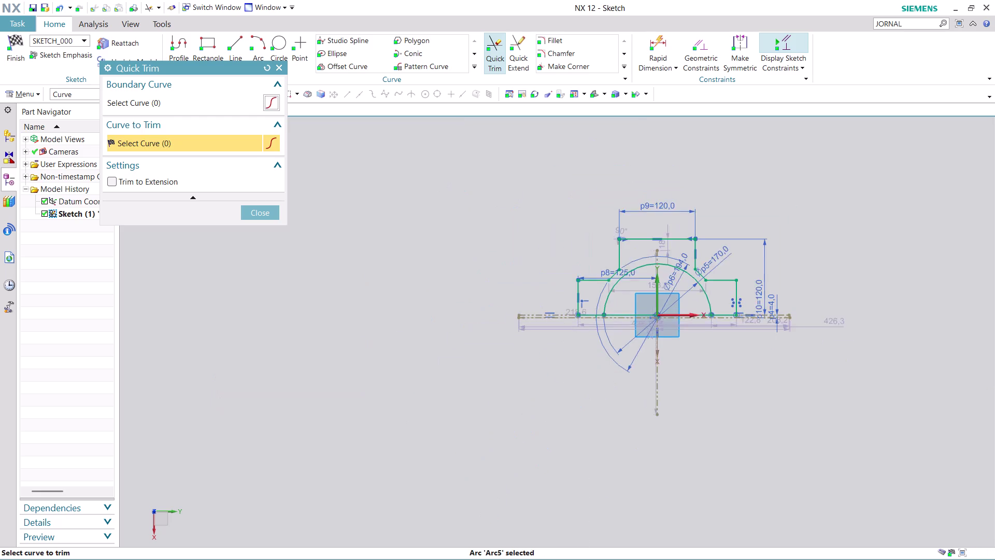
scroll(up, 3)
scroll(up, 3)
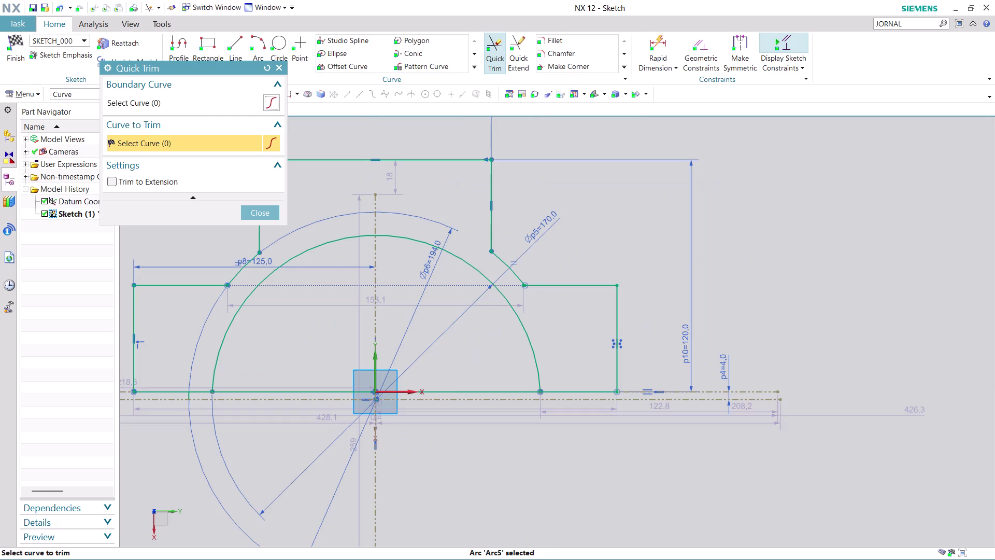
scroll(down, 3)
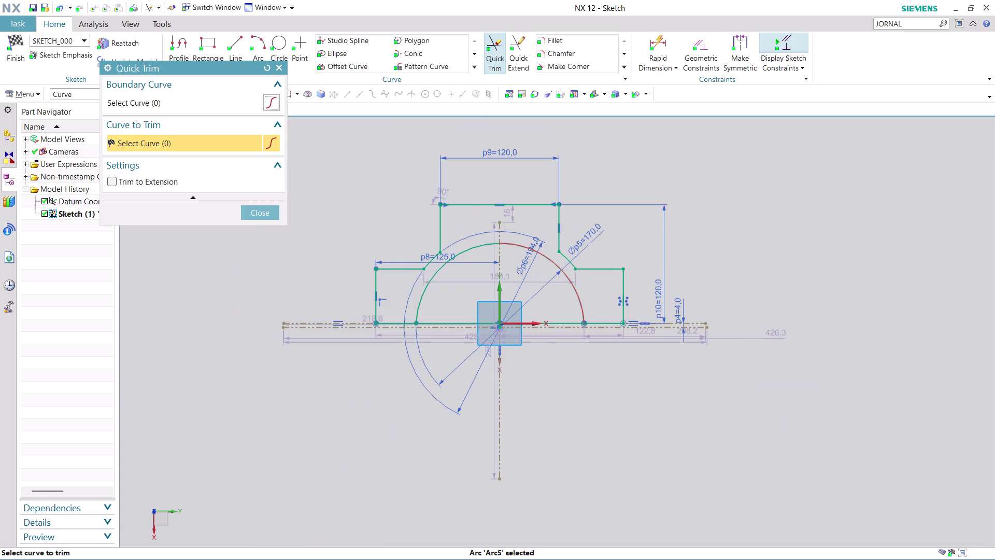
scroll(up, 3)
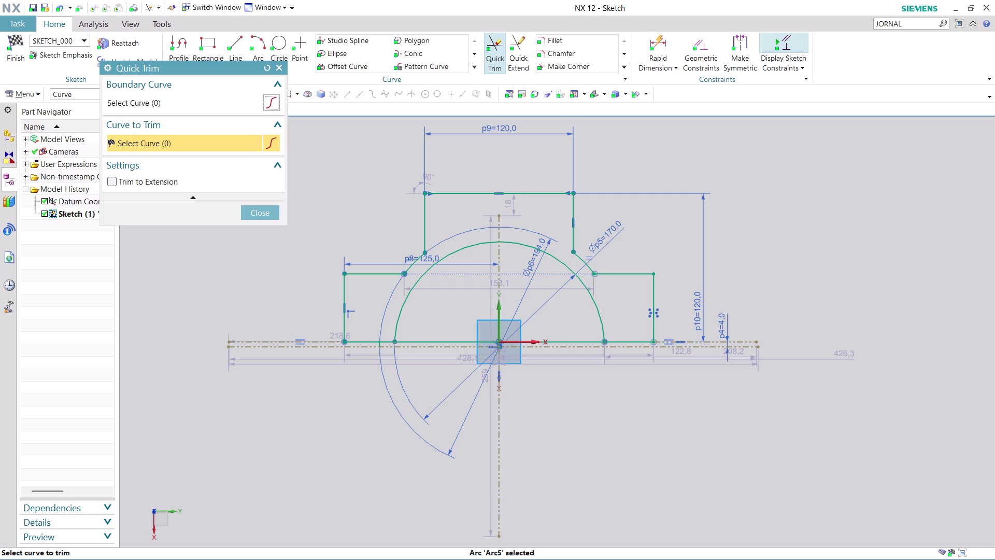
Close Quick Trim and finish the constrained sketch.
click(248, 207)
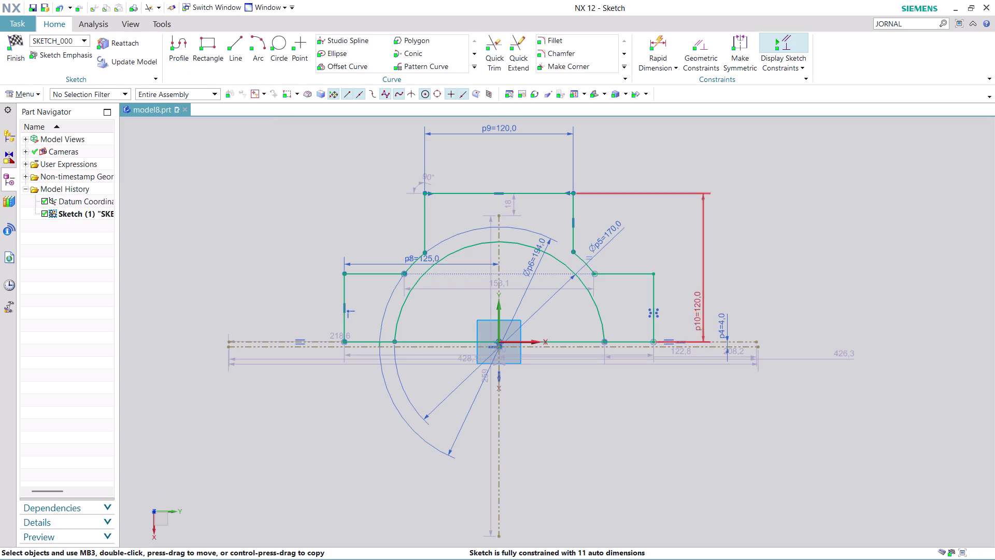
scroll(down, 3)
scroll(up, 3)
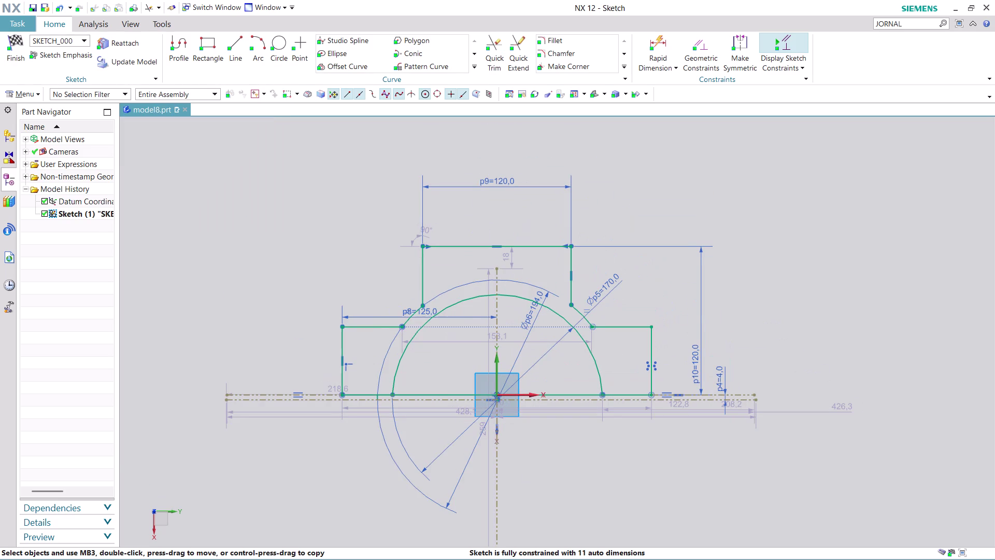
scroll(up, 3)
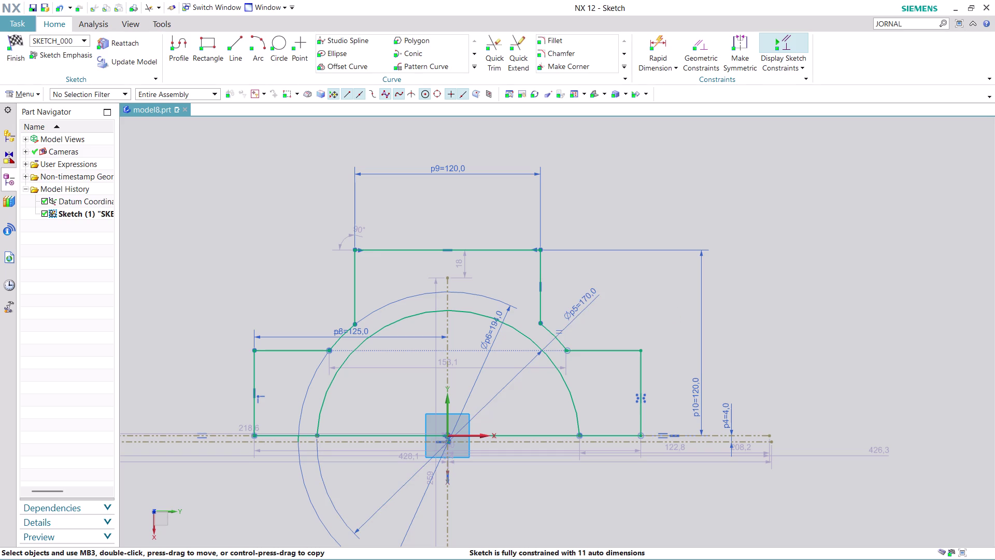
click(16, 62)
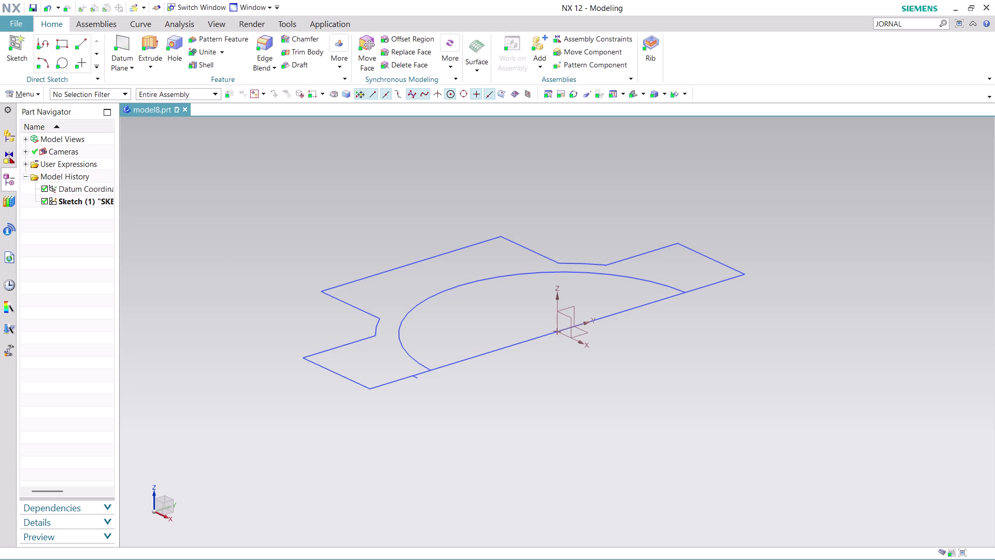
Extrude the sketch outline symmetrically by 42/2, giving 21 mm each side.
click(159, 38)
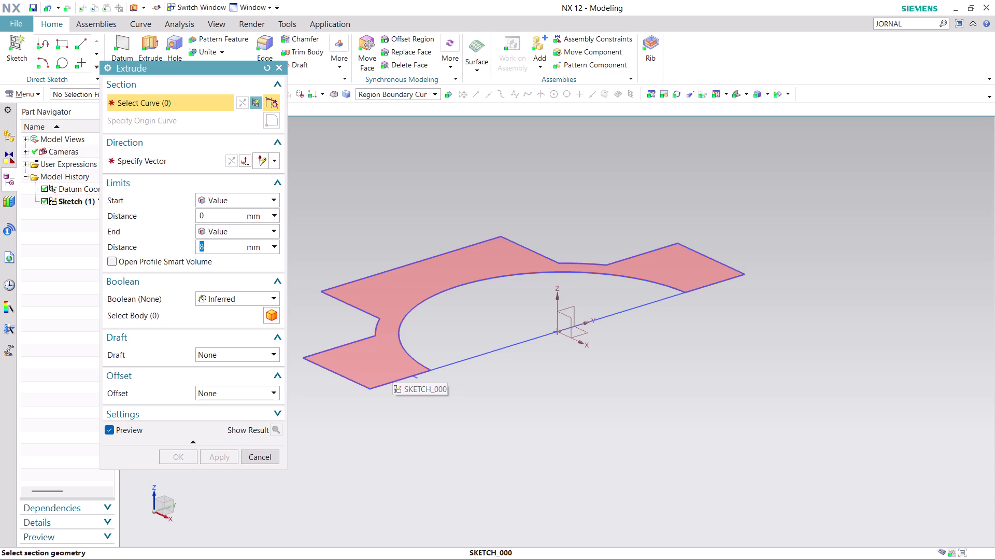
click(271, 228)
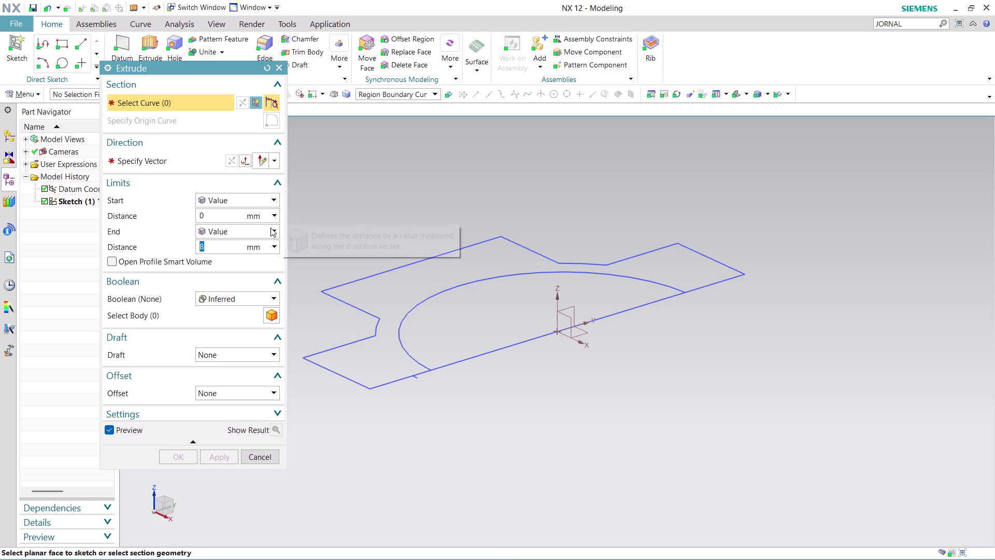
click(266, 256)
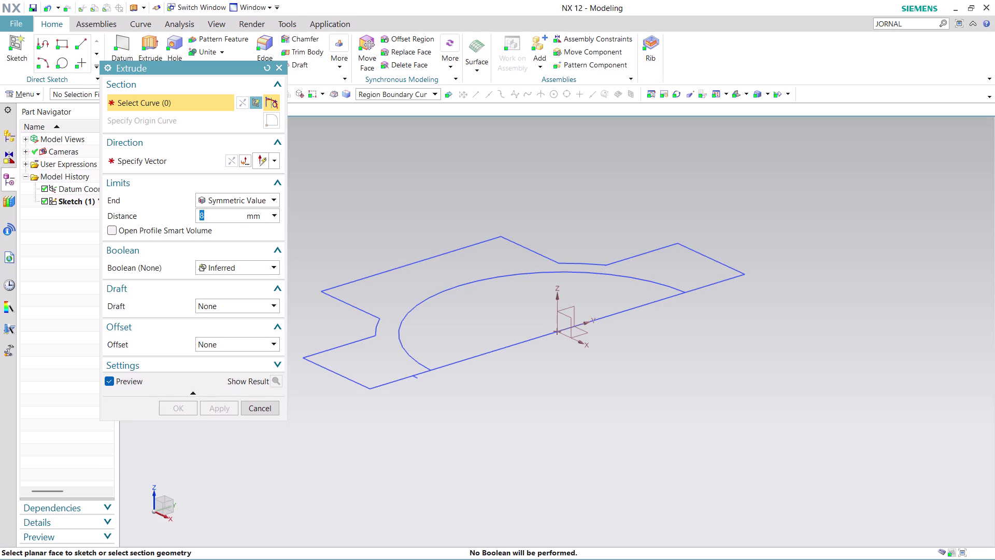
text(42/2)
click(382, 361)
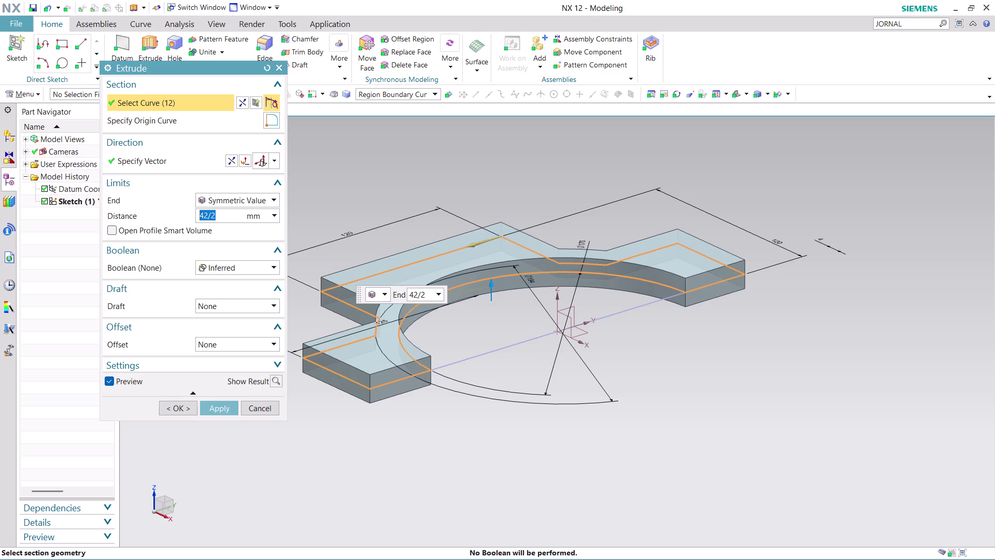
click(222, 413)
middle_drag(644, 385, 652, 406)
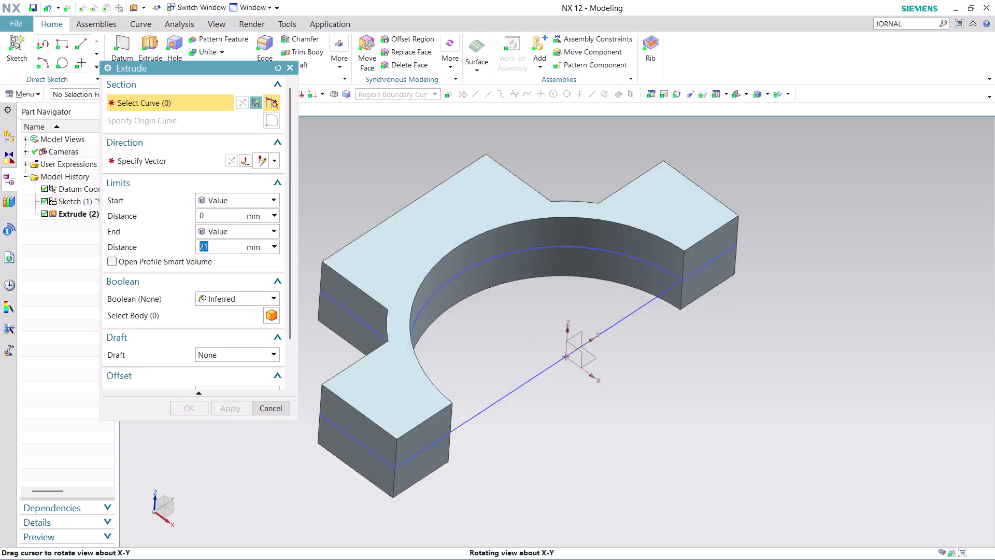
Orbit and zoom around the extruded bracket, then cancel the Extrude dialog.
middle_drag(652, 406, 662, 513)
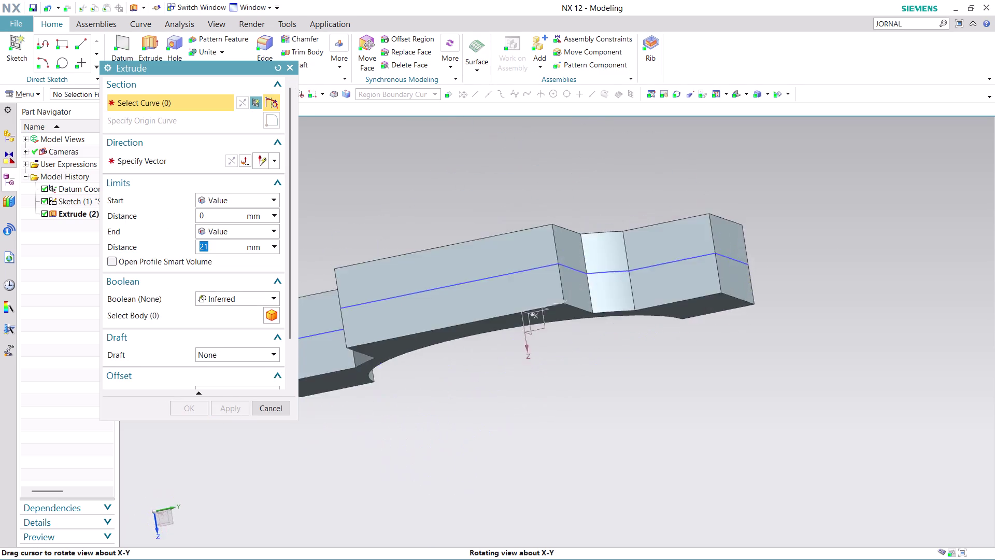
middle_drag(662, 513, 557, 427)
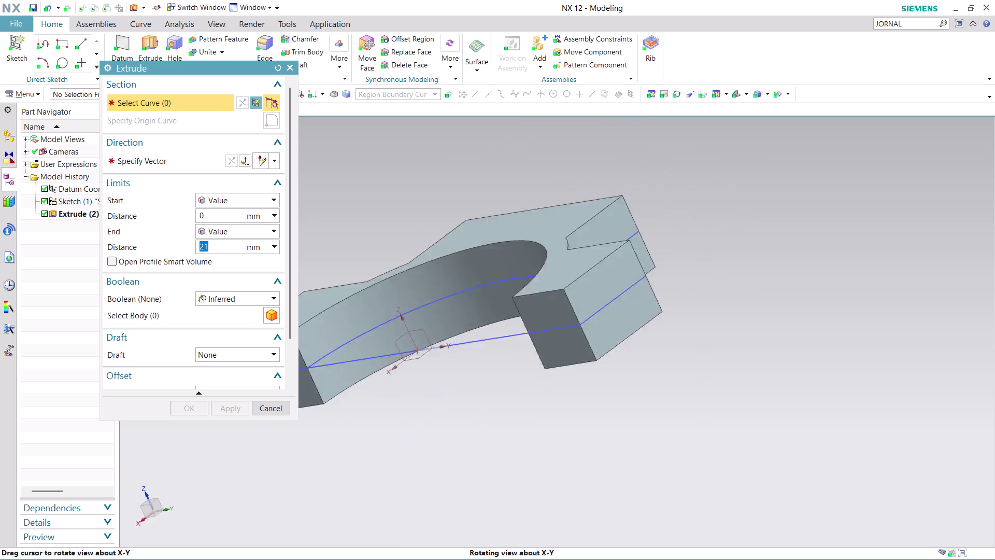
middle_drag(558, 427, 595, 468)
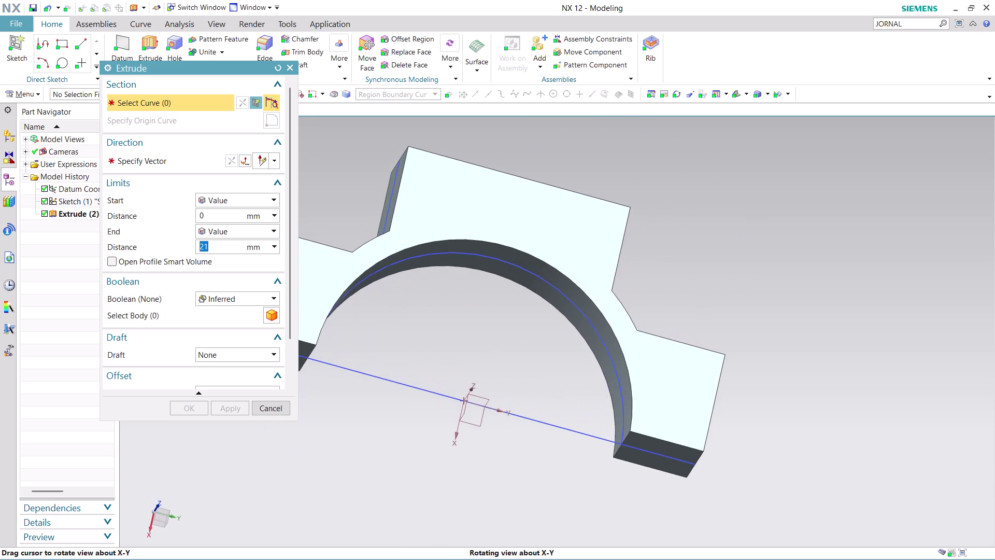
middle_drag(595, 468, 599, 482)
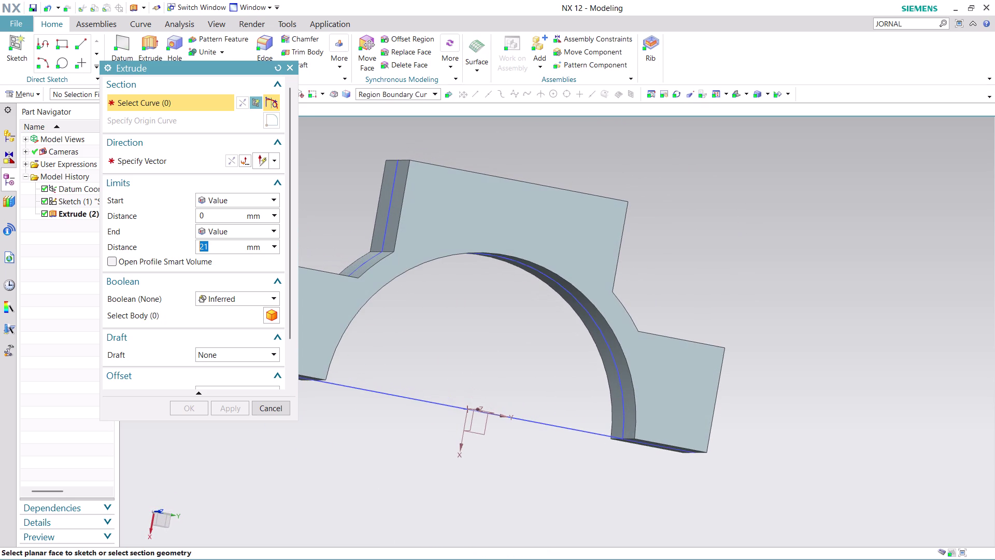
scroll(up, 3)
scroll(down, 3)
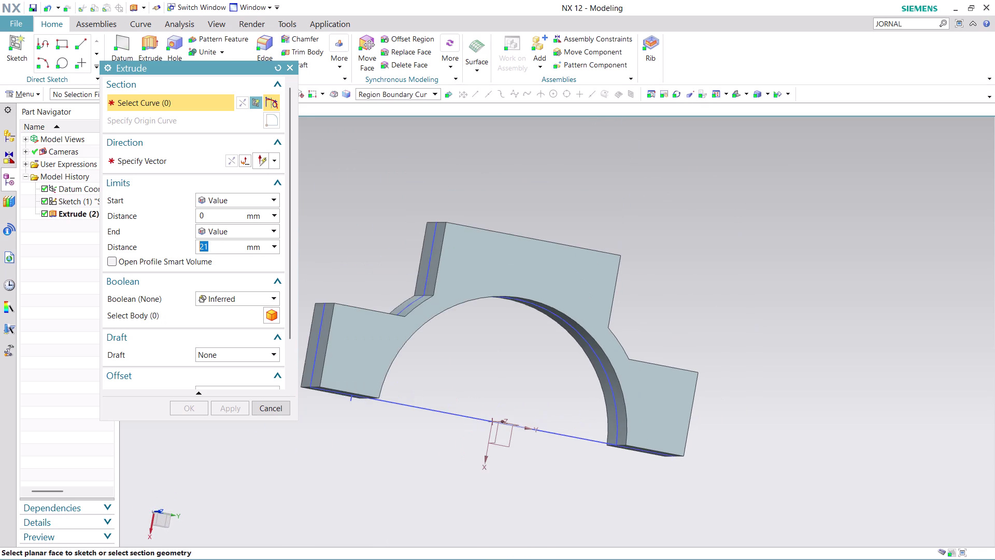
scroll(up, 3)
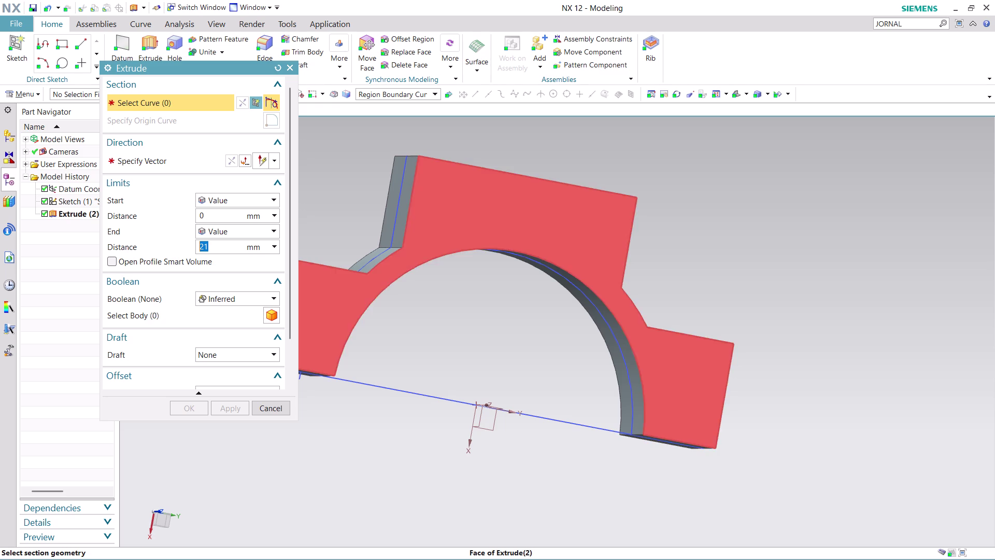
scroll(up, 3)
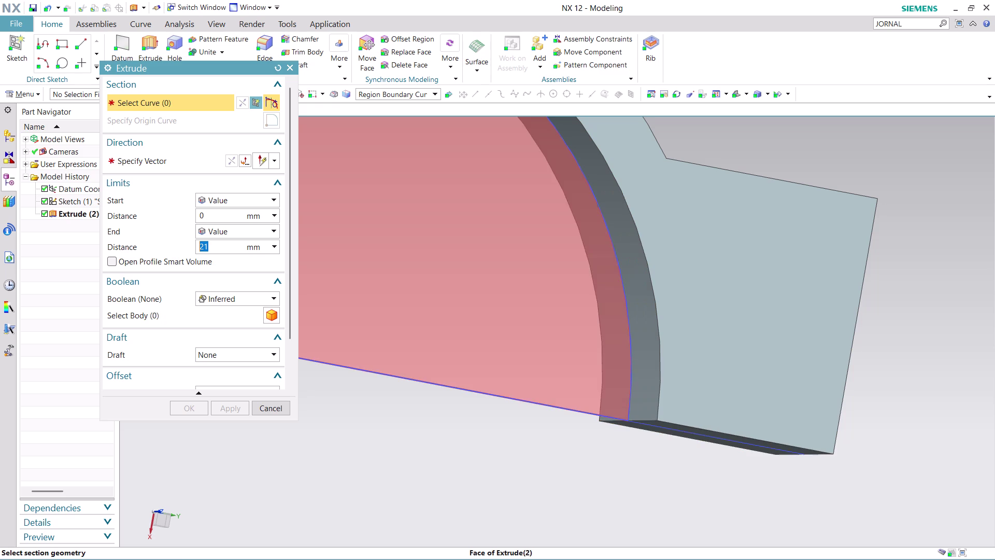
scroll(down, 3)
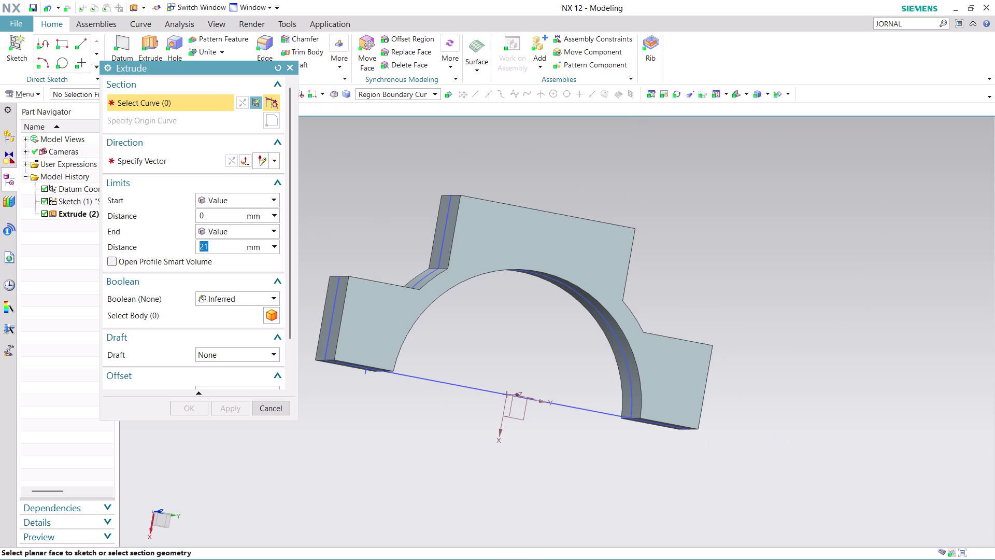
scroll(up, 3)
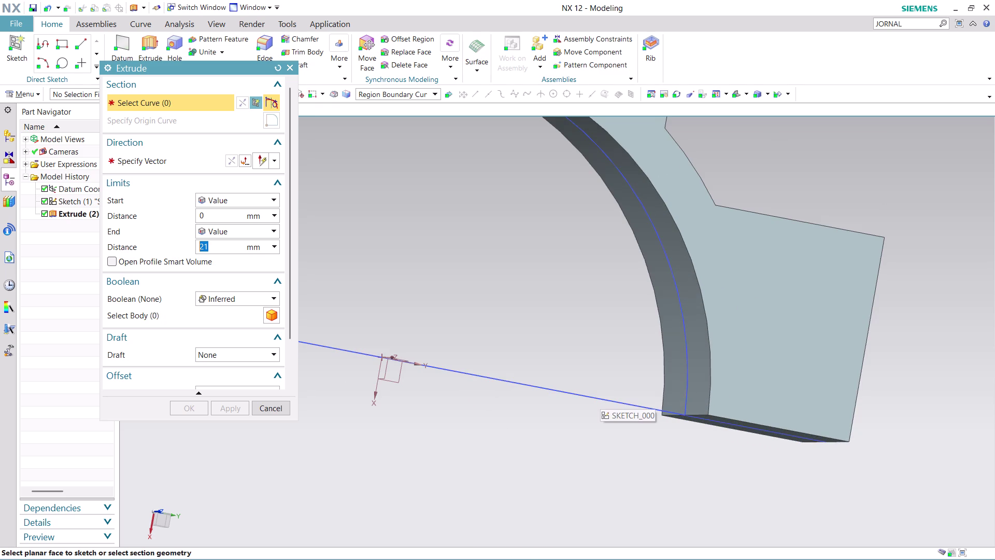
click(271, 405)
Hide the original bracket sketch and start a new Sketch in Task Environment.
right_click(504, 382)
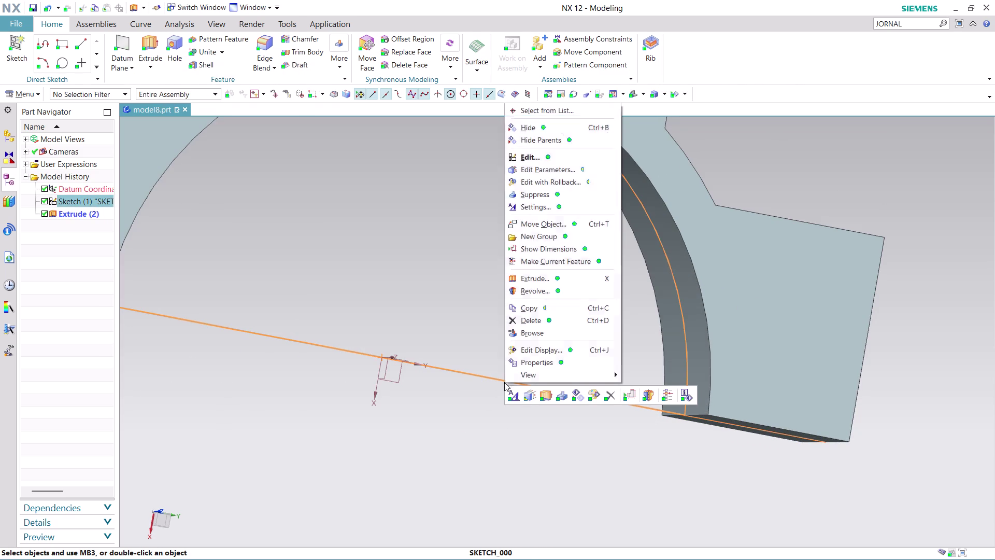
click(535, 126)
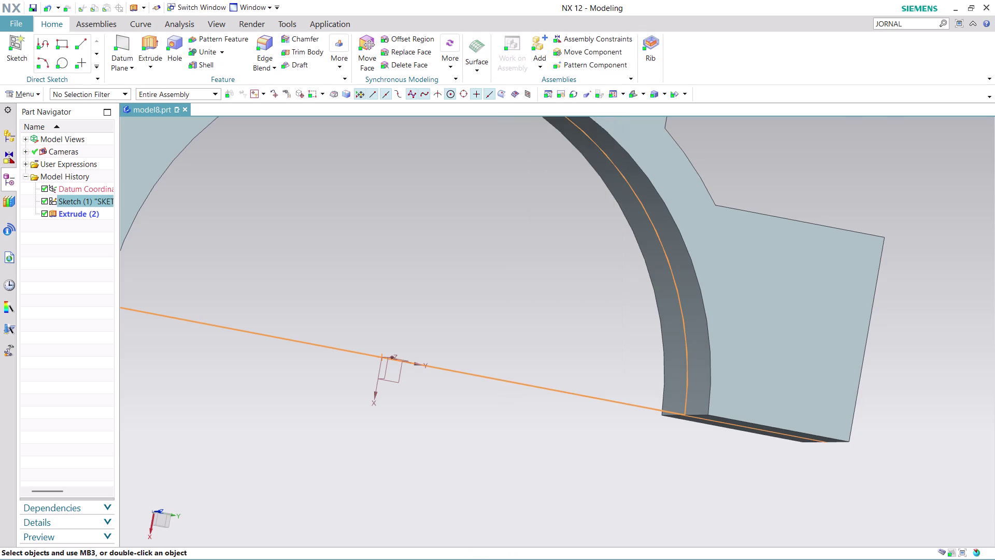
scroll(down, 3)
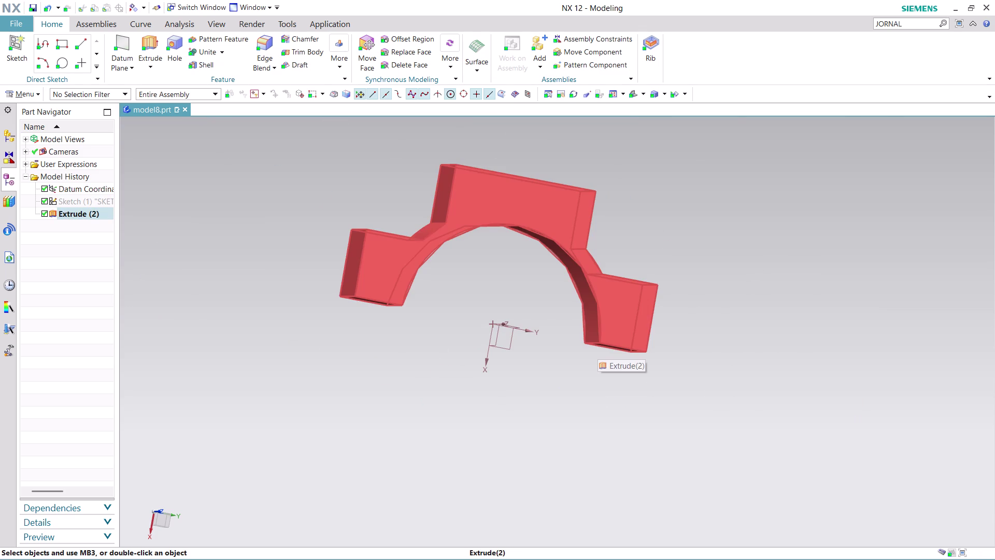
click(19, 91)
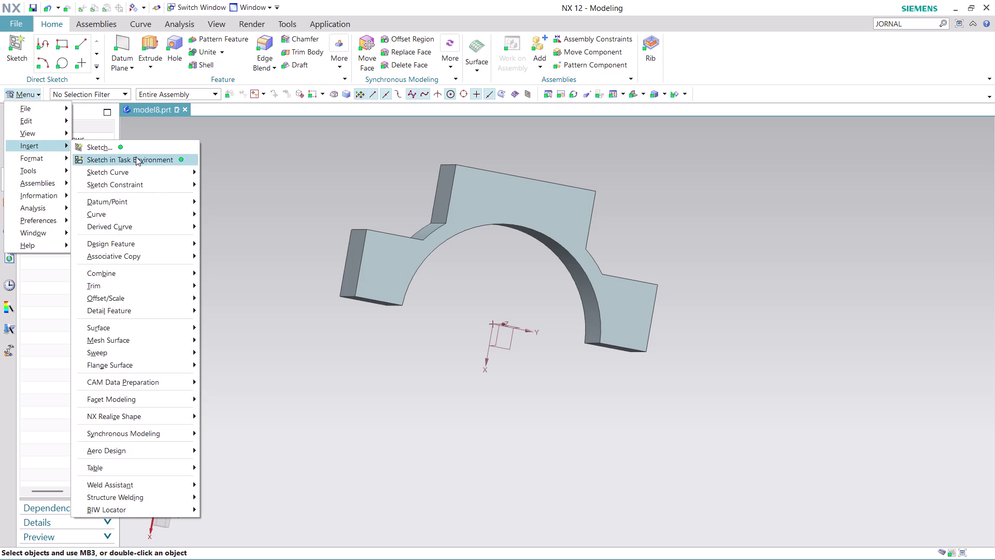
click(136, 157)
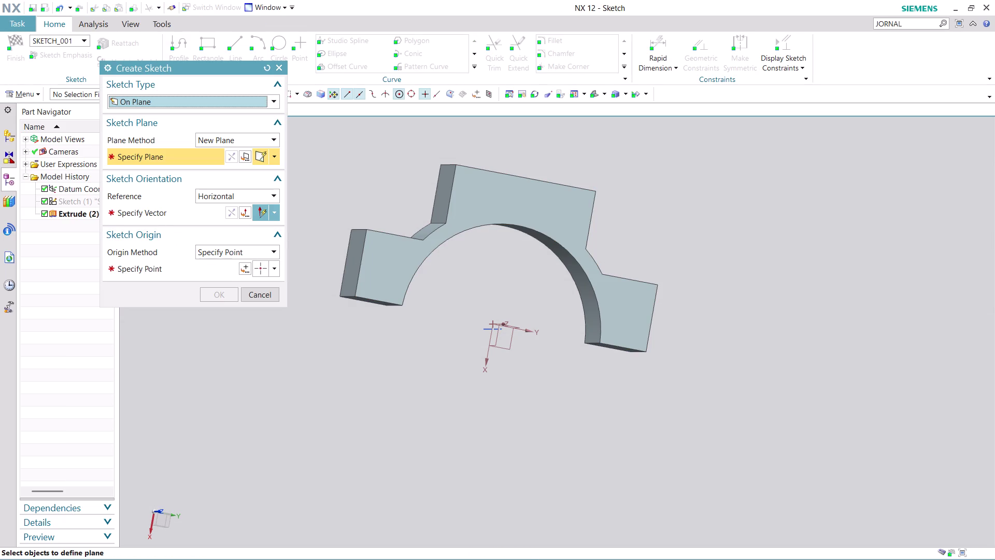
Place the new sketch on the bracket's flat face, with a horizontal reference and origin at 0,0,0.
scroll(up, 3)
scroll(down, 3)
scroll(down, 3)
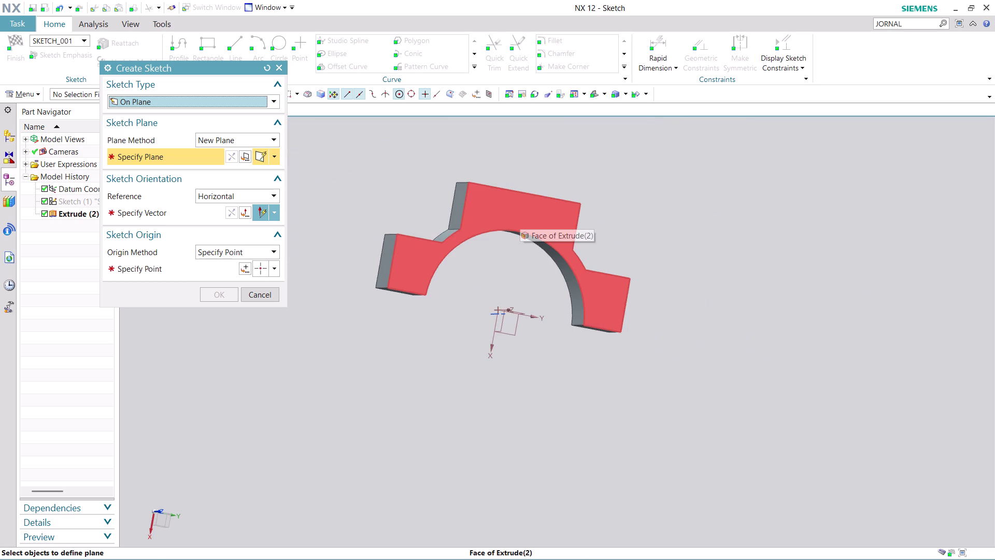
click(519, 216)
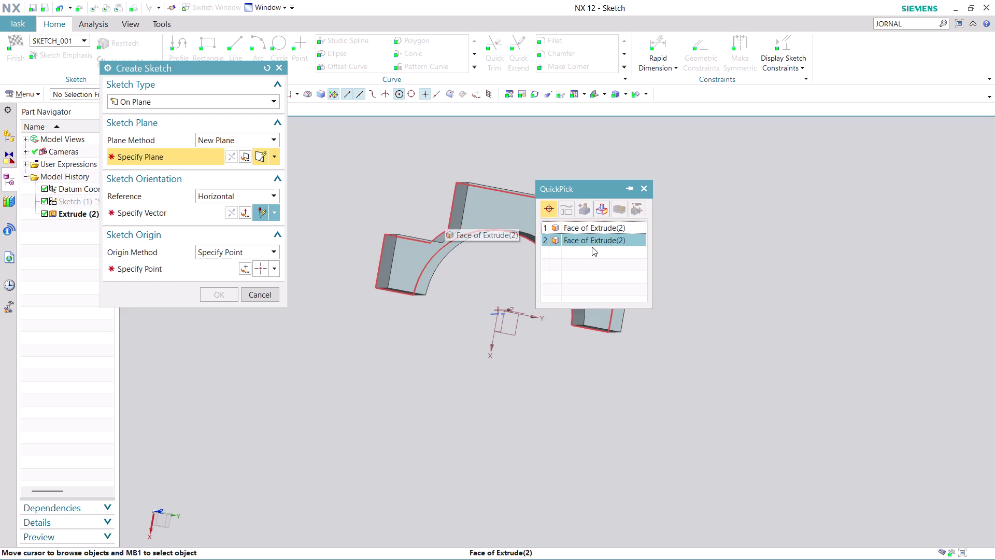
click(592, 244)
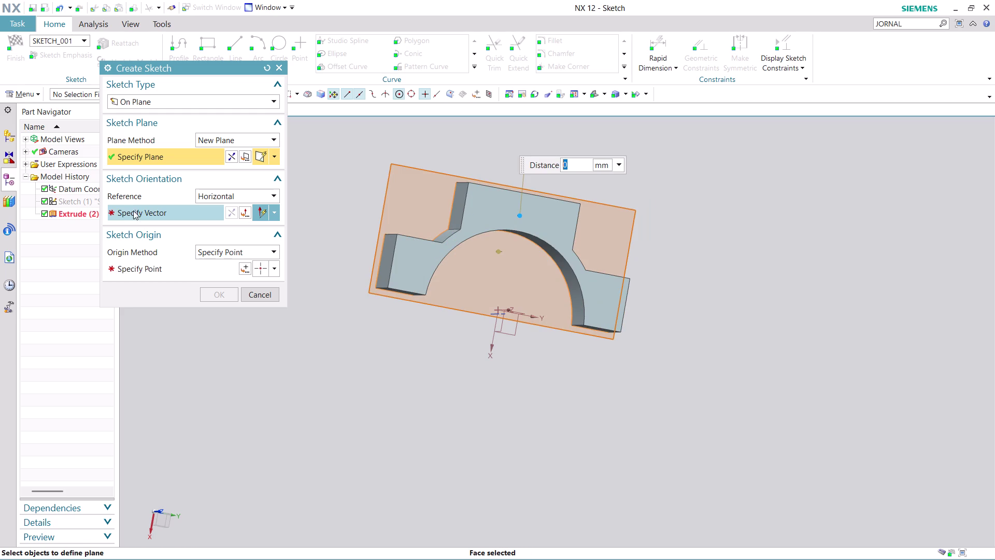
click(138, 213)
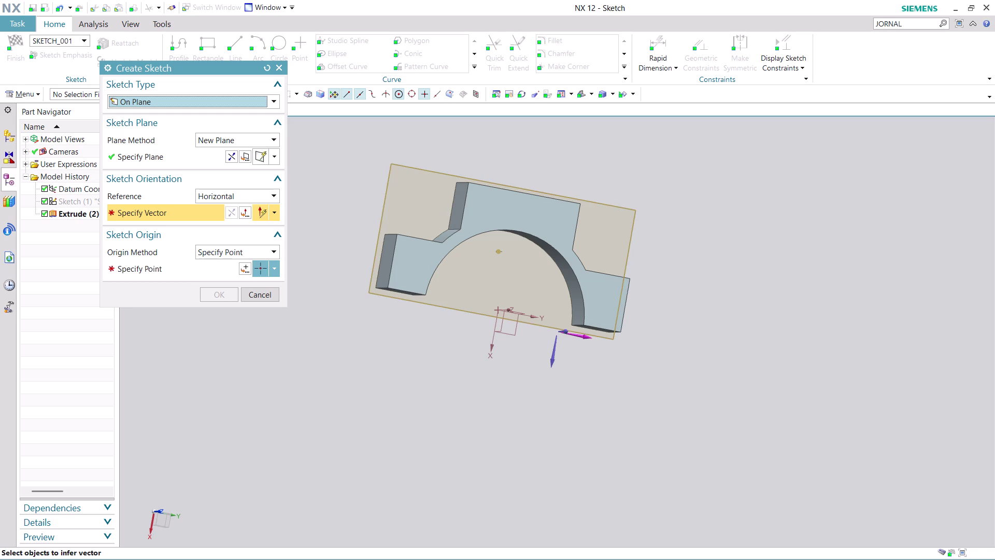
click(589, 337)
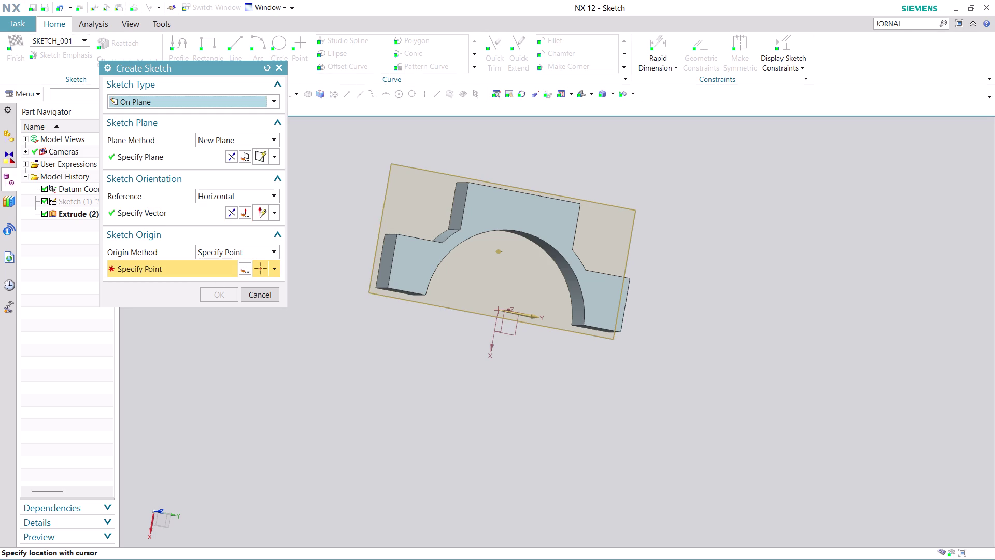
click(246, 273)
click(222, 284)
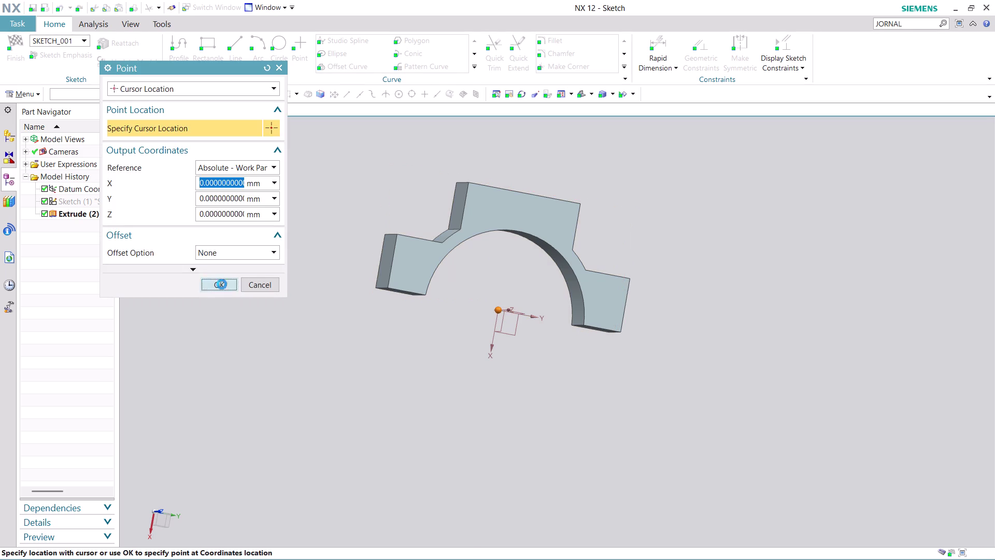
click(226, 293)
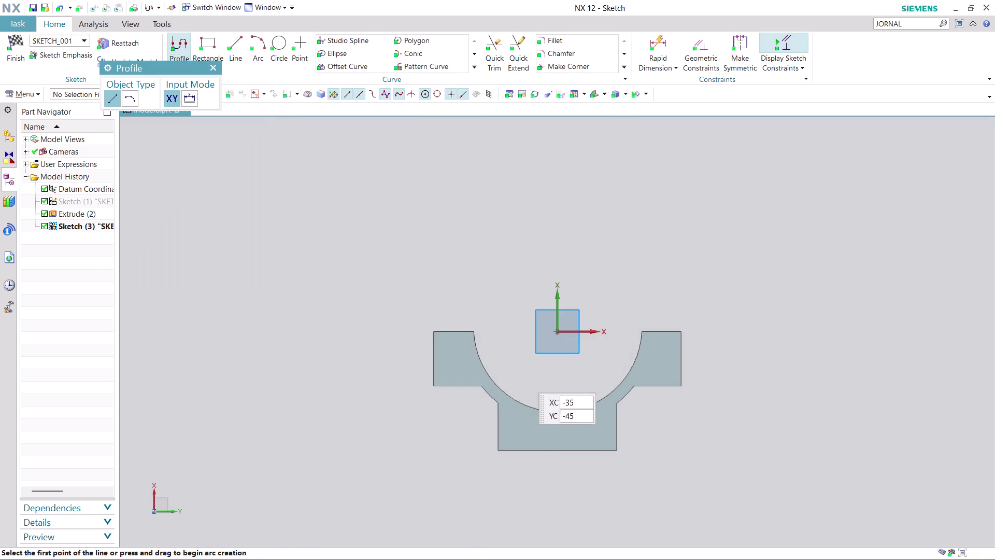
End the Profile command and finish Sketch (3) with no curves drawn.
scroll(up, 3)
scroll(up, 3)
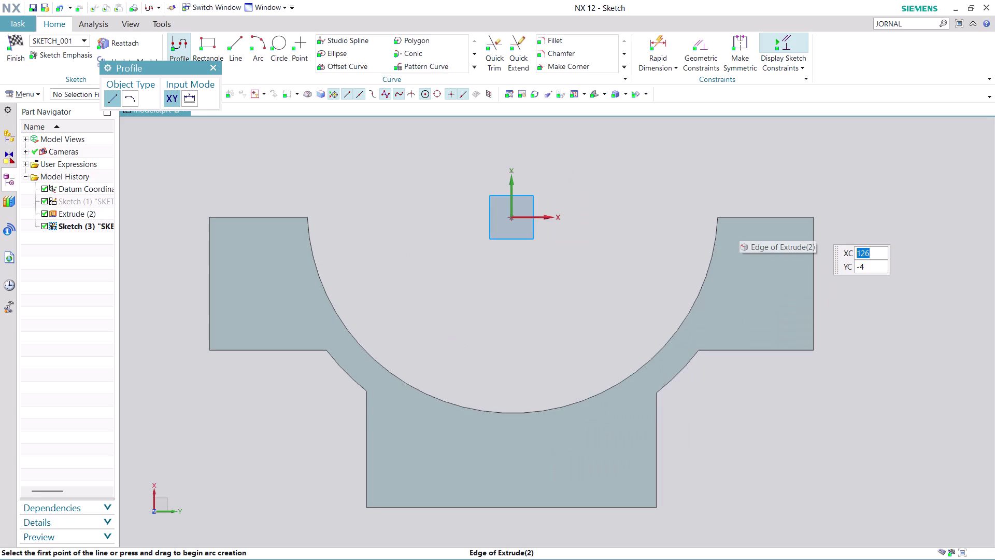
scroll(down, 3)
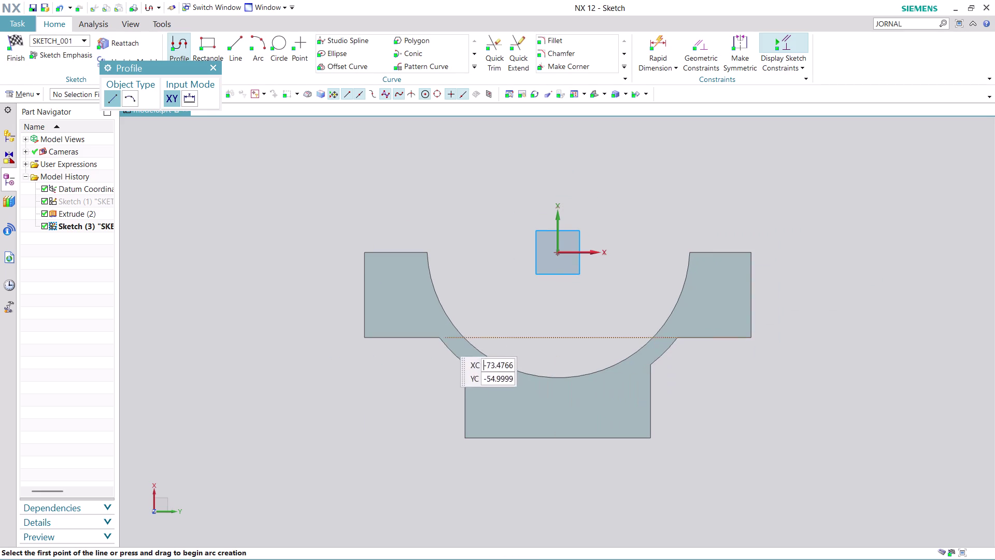
scroll(up, 3)
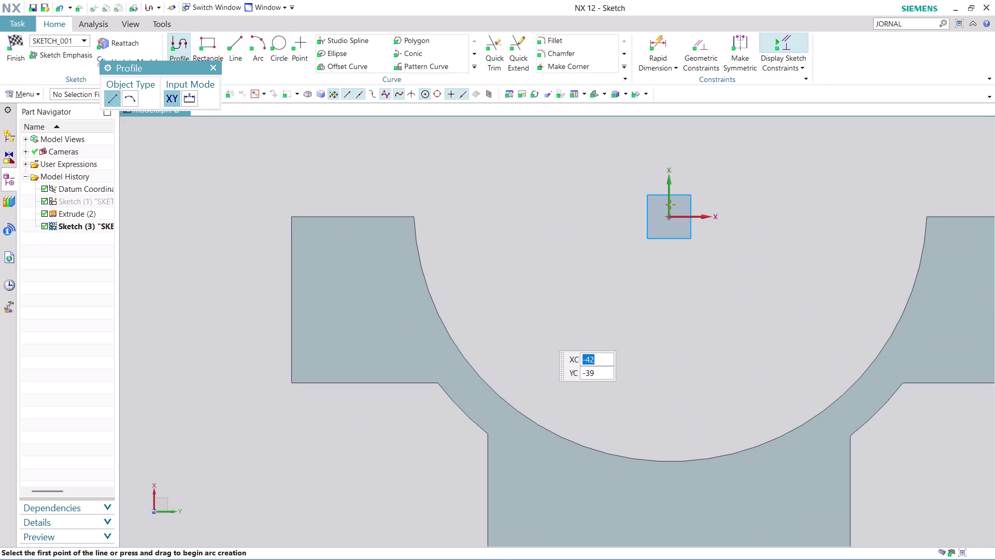
scroll(down, 3)
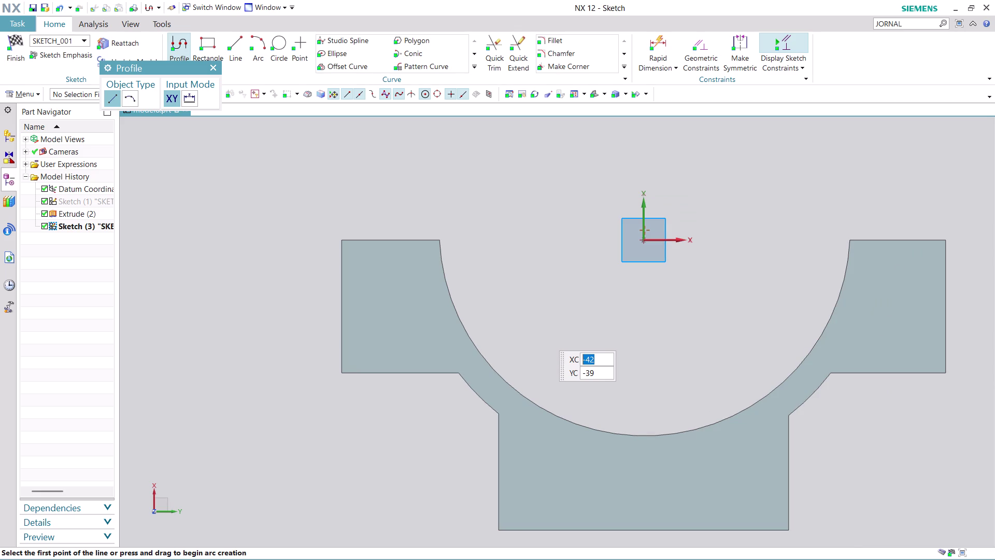
key(ctrl+z)
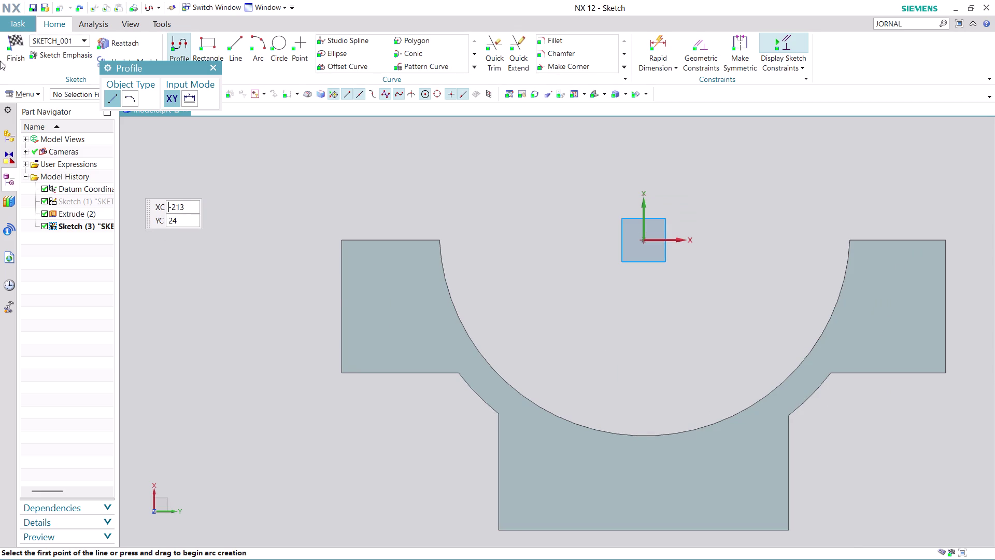
click(13, 58)
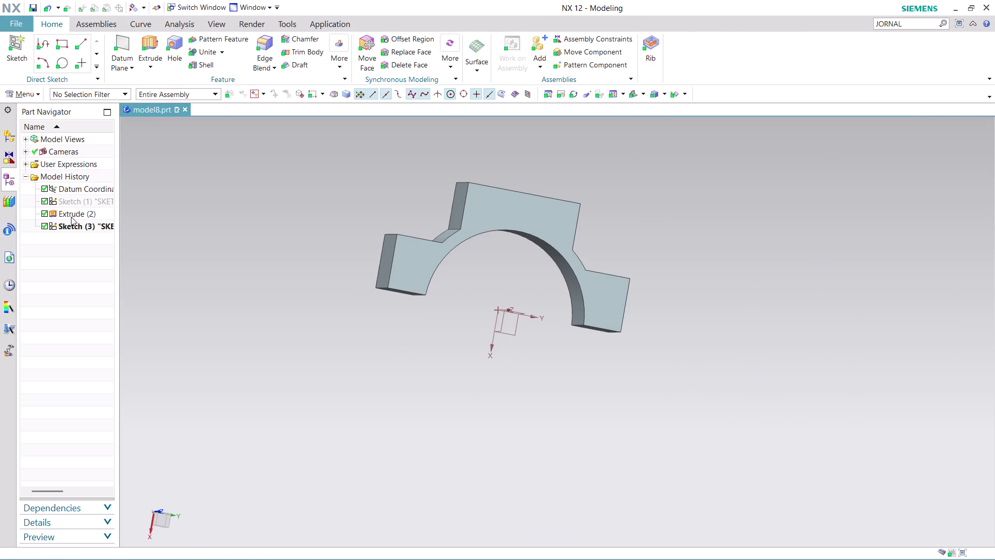
Delete Sketch (3) from the Part Navigator history.
right_click(74, 225)
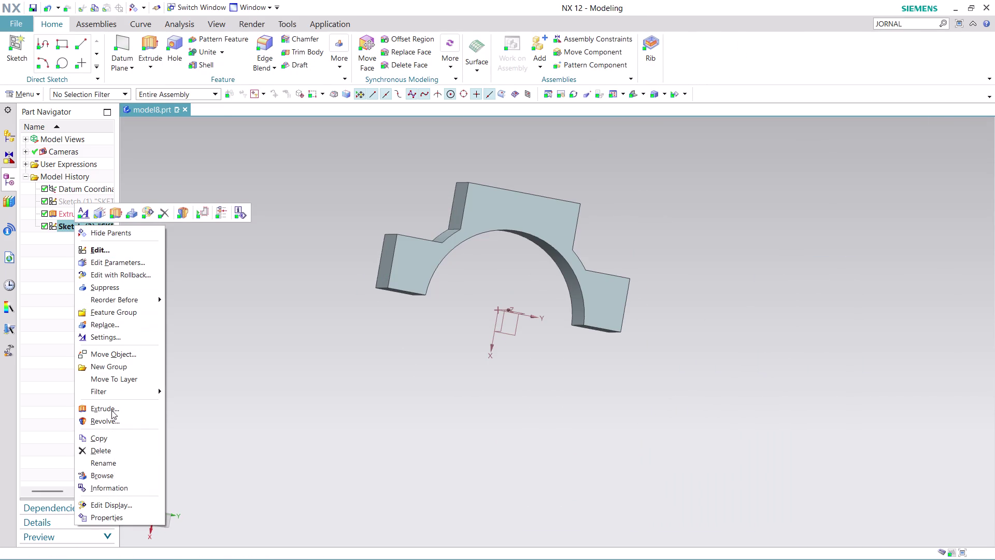
click(113, 454)
scroll(up, 3)
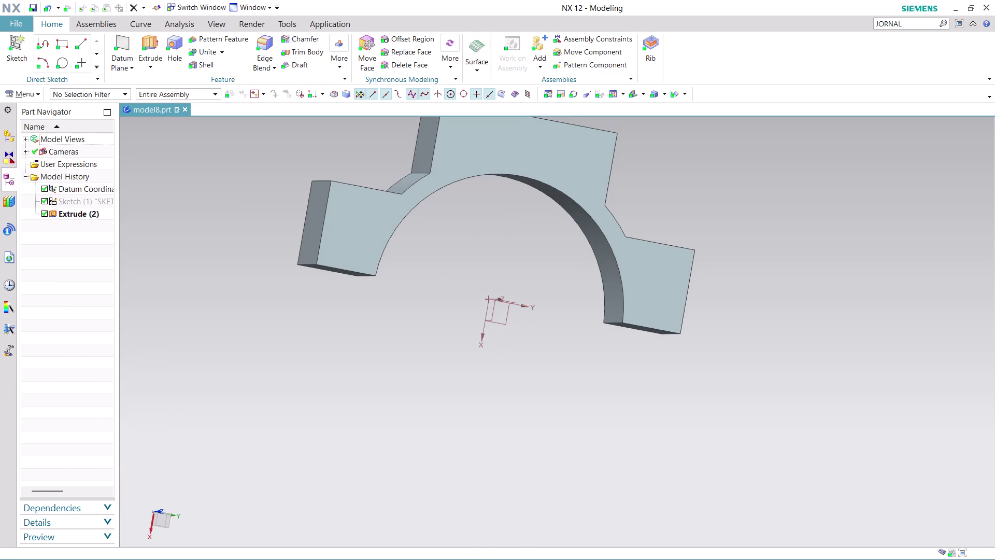
Select the datum CSYS and bring Sketch (3) back for editing from the Menu.
middle_click(521, 345)
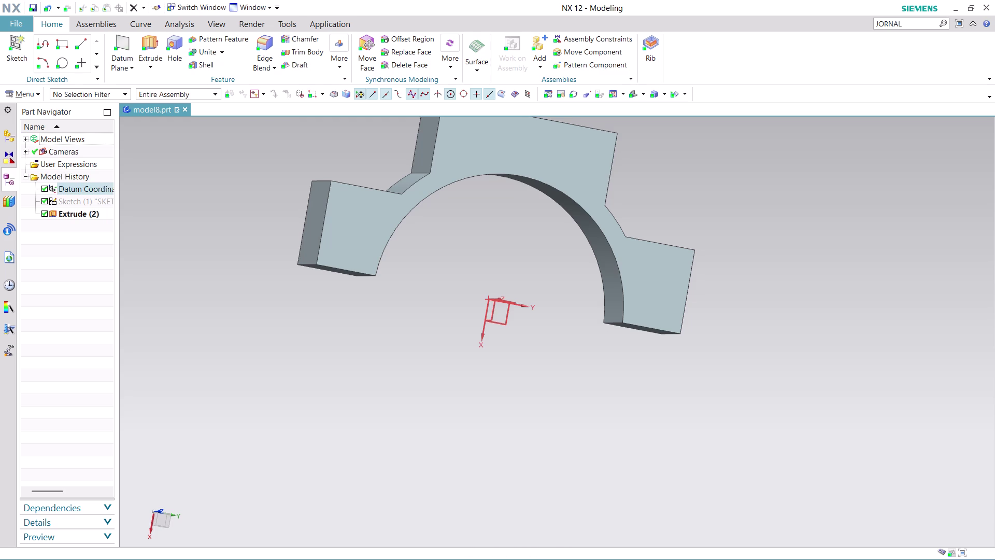
click(493, 318)
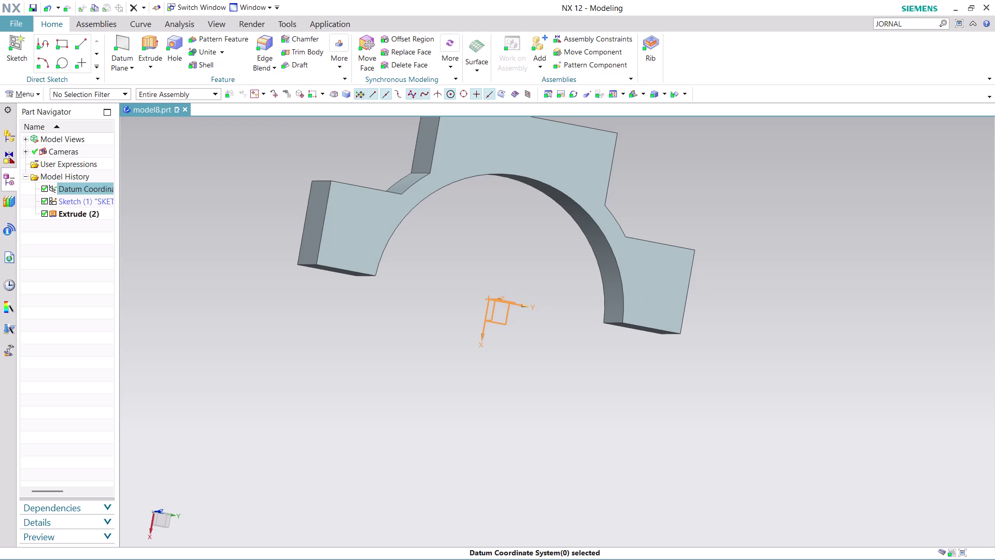
click(32, 91)
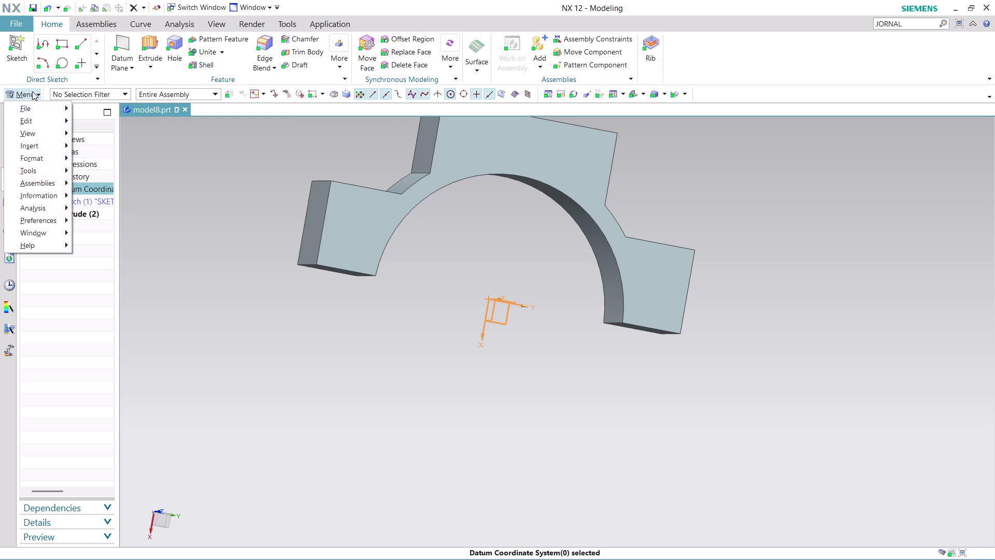
click(124, 155)
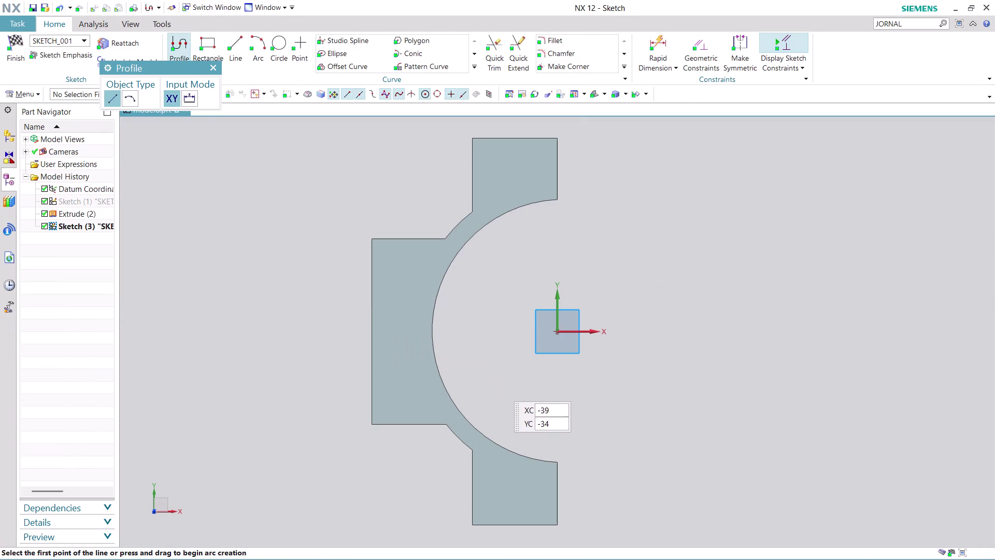
Orbit the bracket into a 3D view and open the Project Curve settings.
scroll(down, 3)
scroll(up, 3)
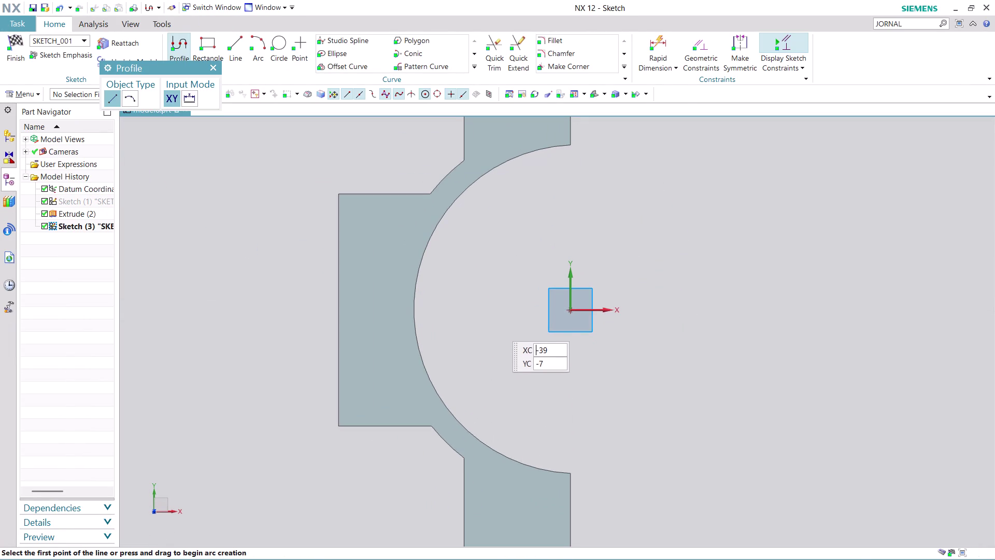
middle_drag(494, 320, 475, 300)
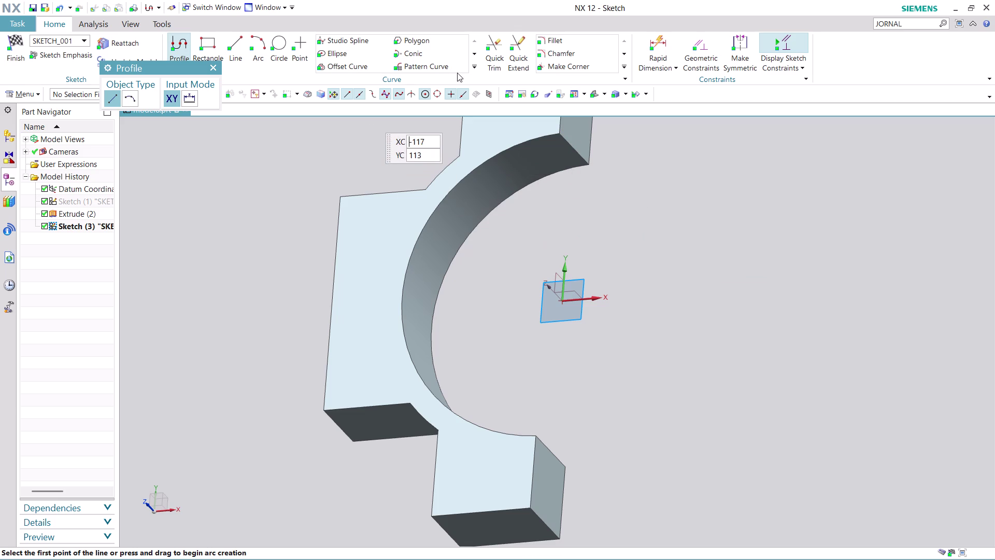
click(475, 61)
click(434, 91)
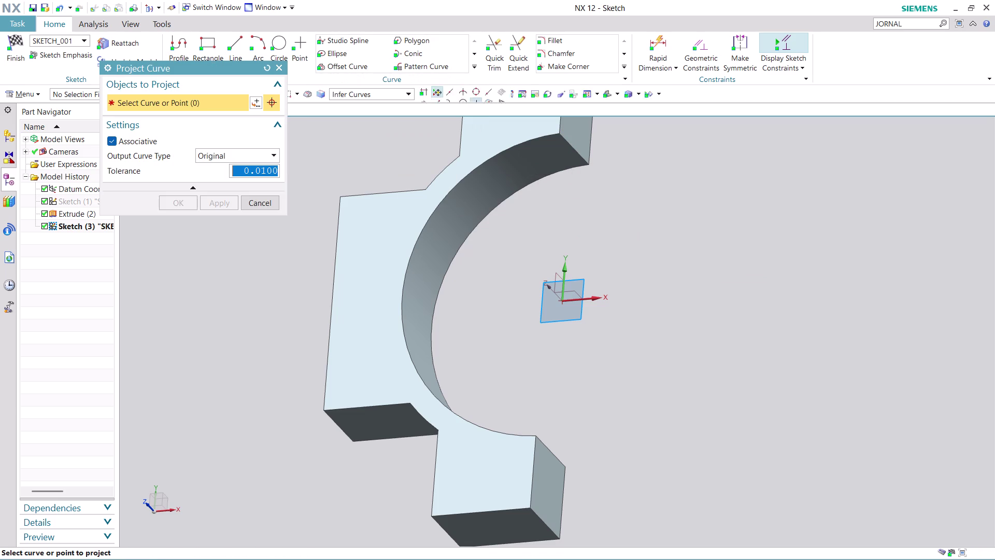
Try twice to project a bracket edge, dismissing each 'Invalid data for Sketch Project' error.
click(578, 154)
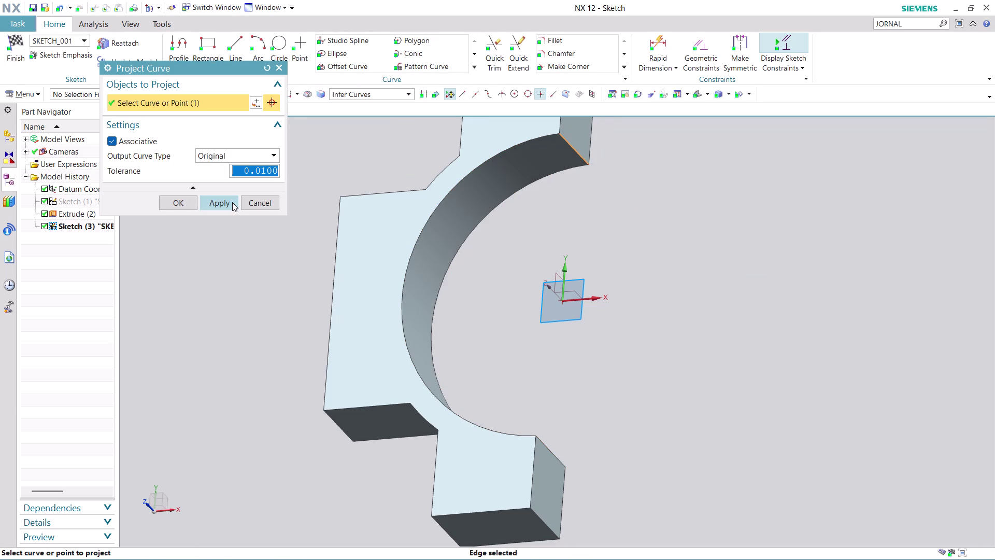
click(233, 201)
scroll(down, 3)
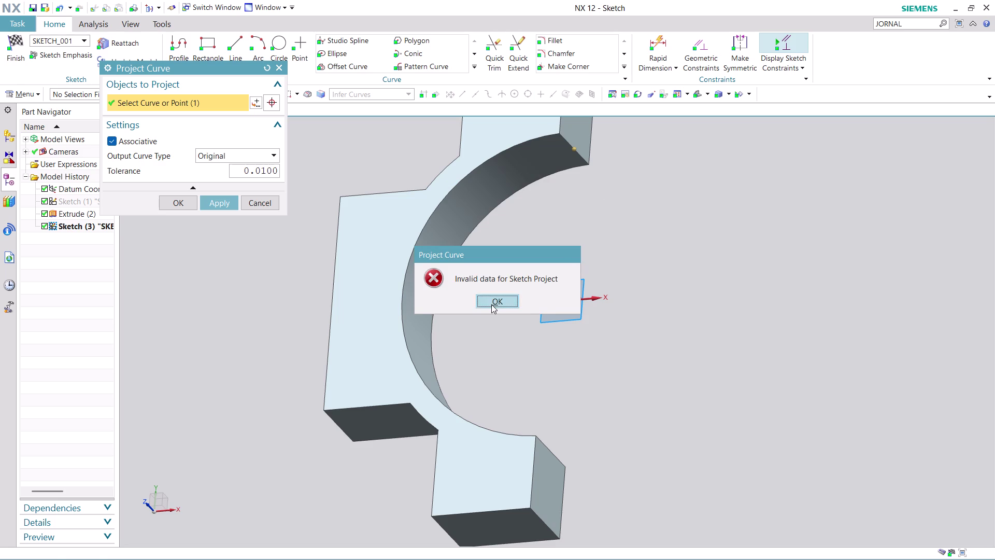
click(491, 304)
click(214, 206)
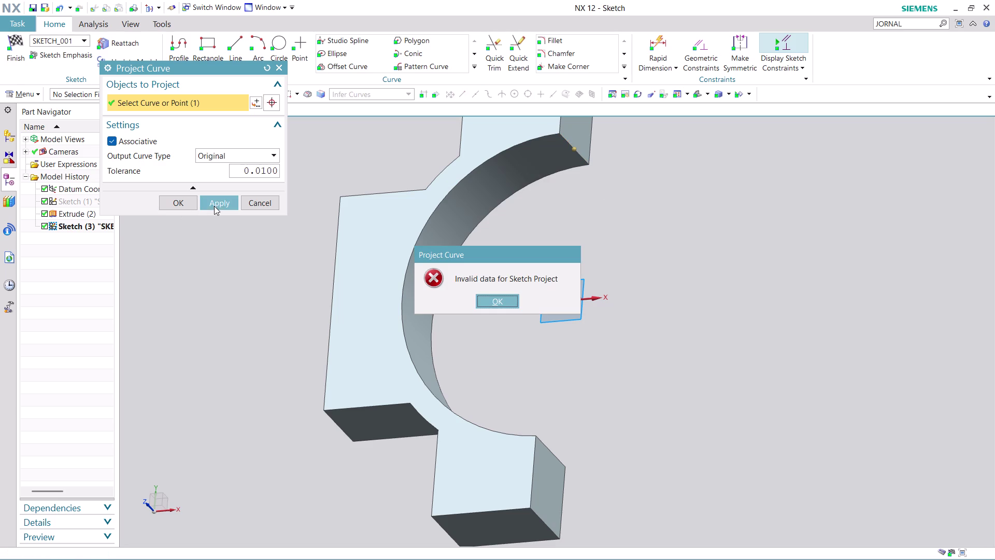
click(503, 297)
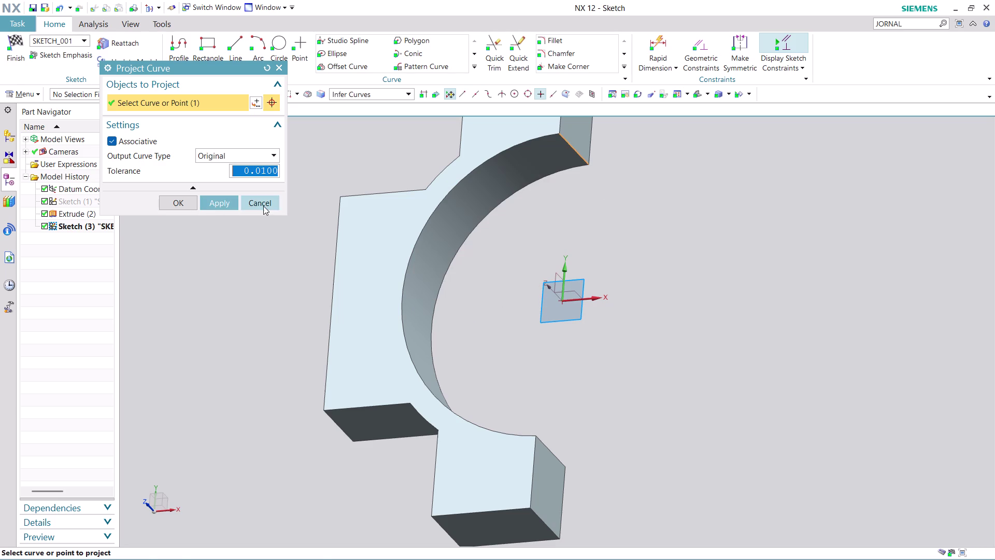
Cancel the projection and finish Sketch (3), returning to modeling.
click(263, 205)
scroll(down, 3)
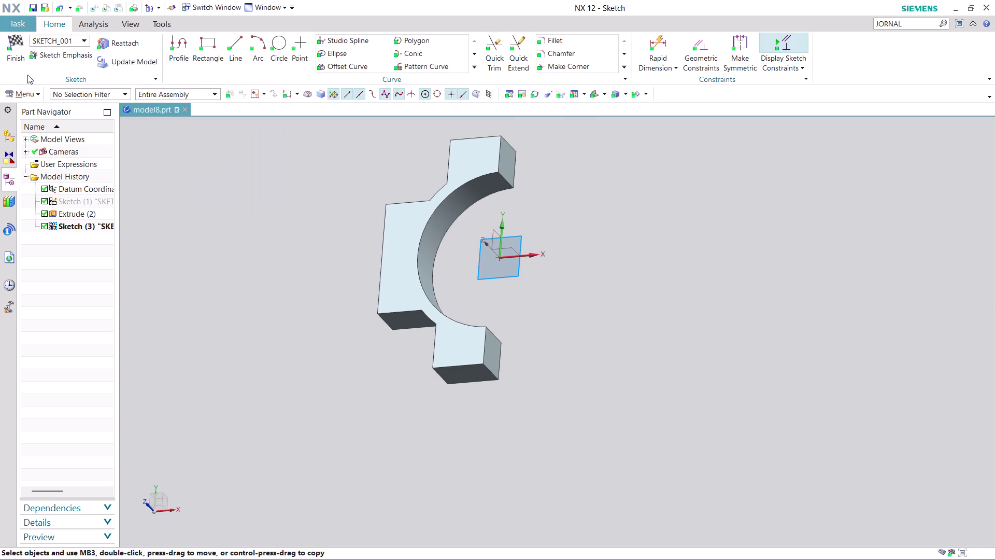
click(15, 62)
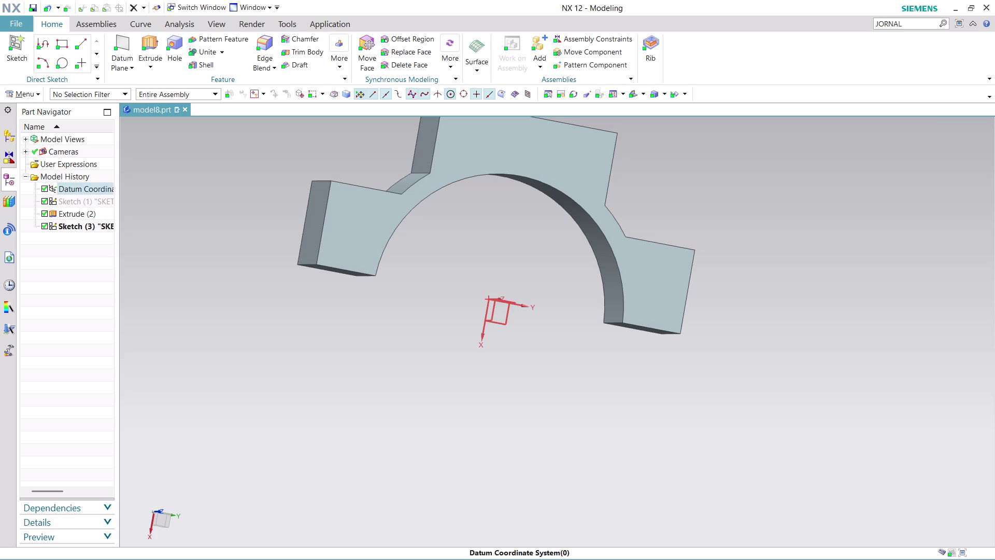
click(29, 91)
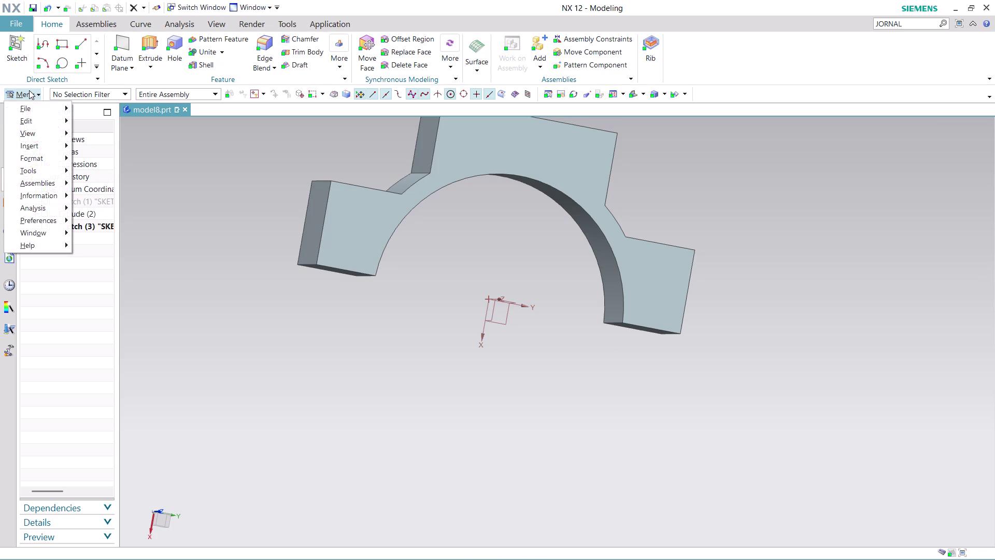
Create Sketch (4) on the XY datum plane with default orientation and origin, viewed face-on.
click(98, 160)
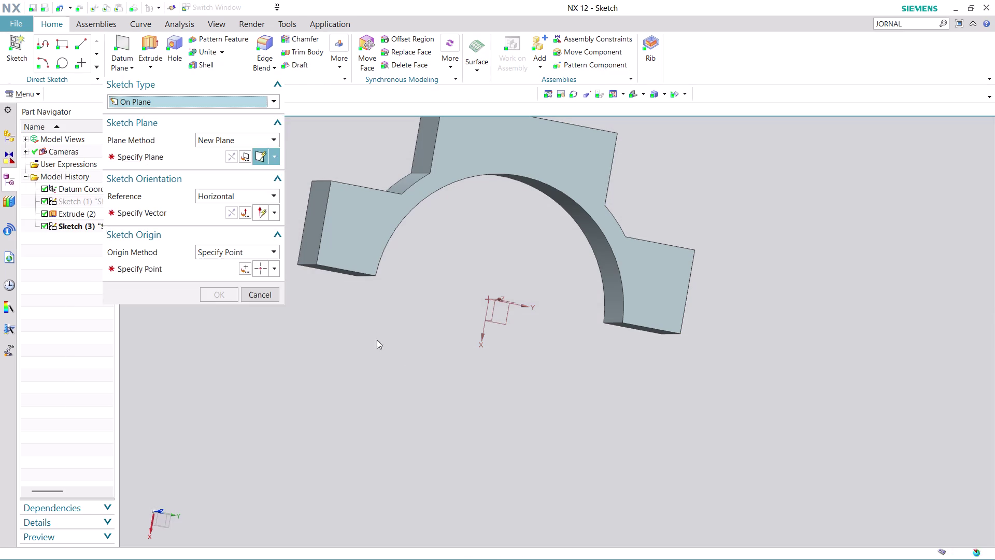
click(508, 325)
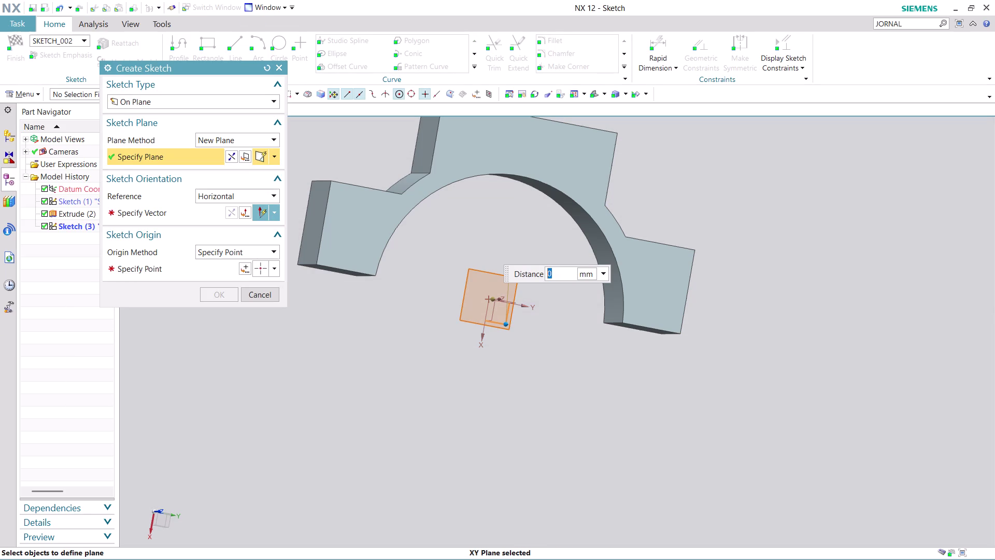
click(210, 211)
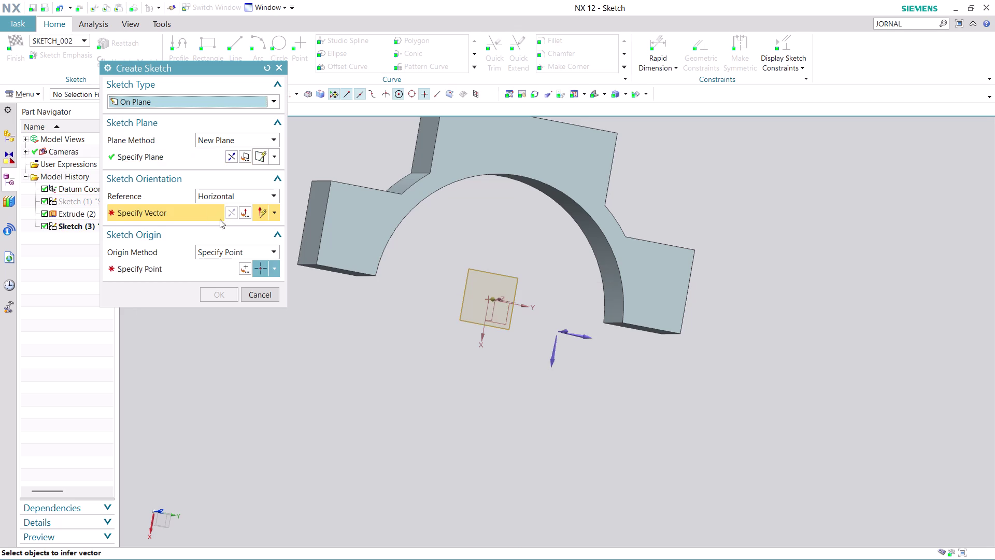
click(576, 337)
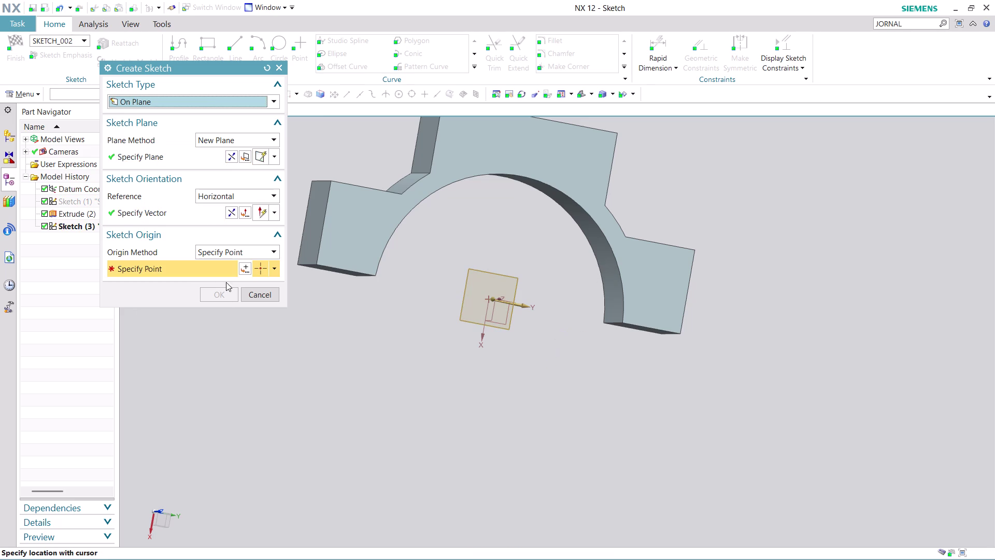
click(239, 269)
click(230, 285)
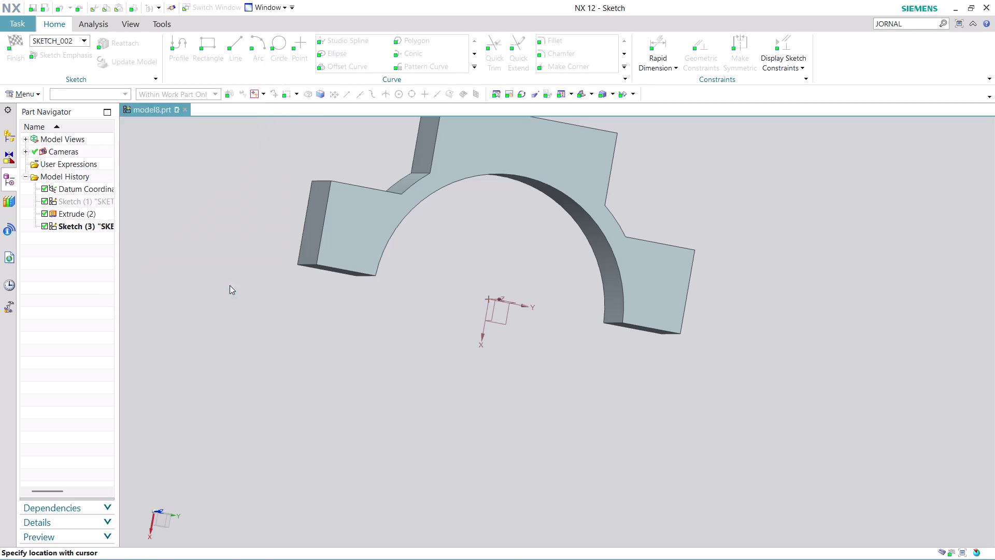
click(219, 292)
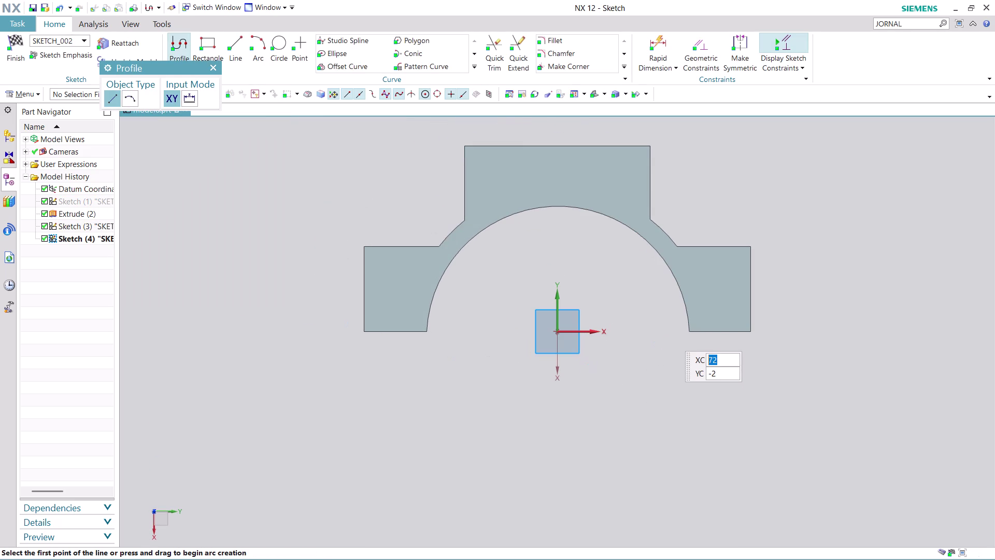
Start a profile line at the sketch origin, then cancel it.
scroll(up, 3)
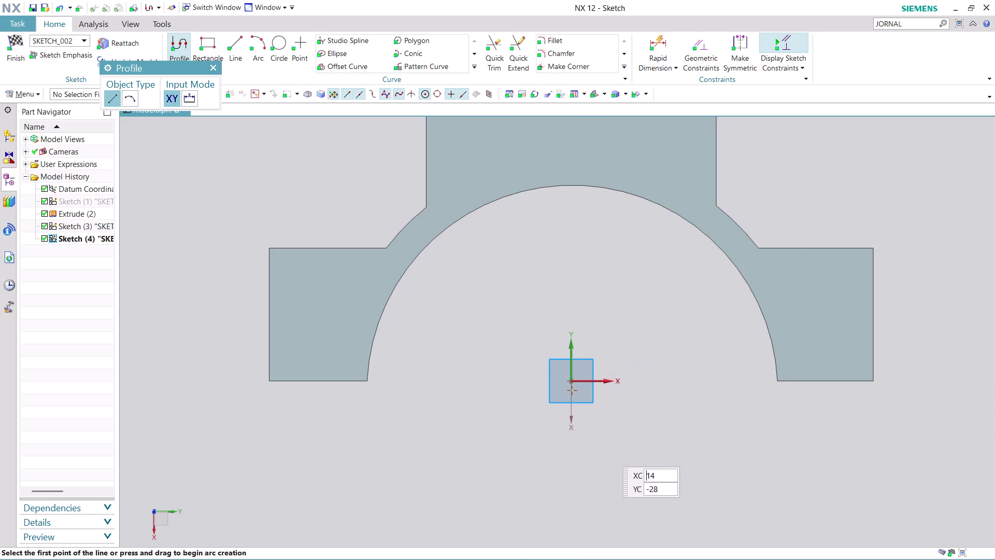
scroll(up, 3)
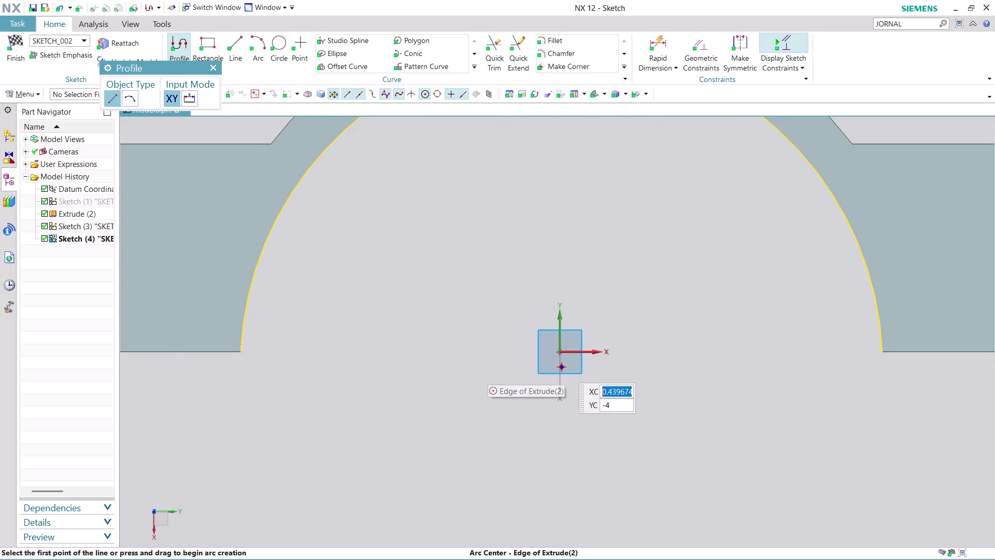
scroll(down, 3)
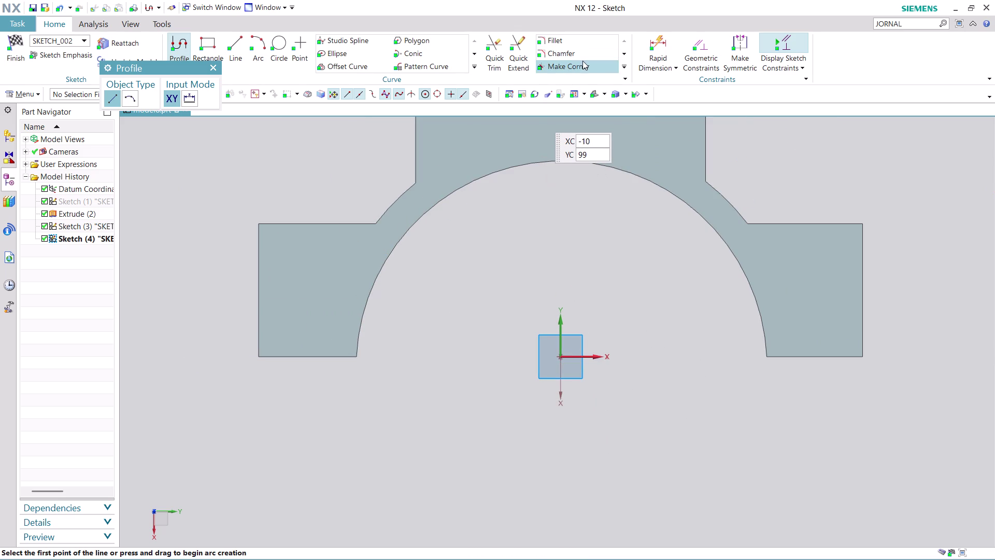
scroll(up, 3)
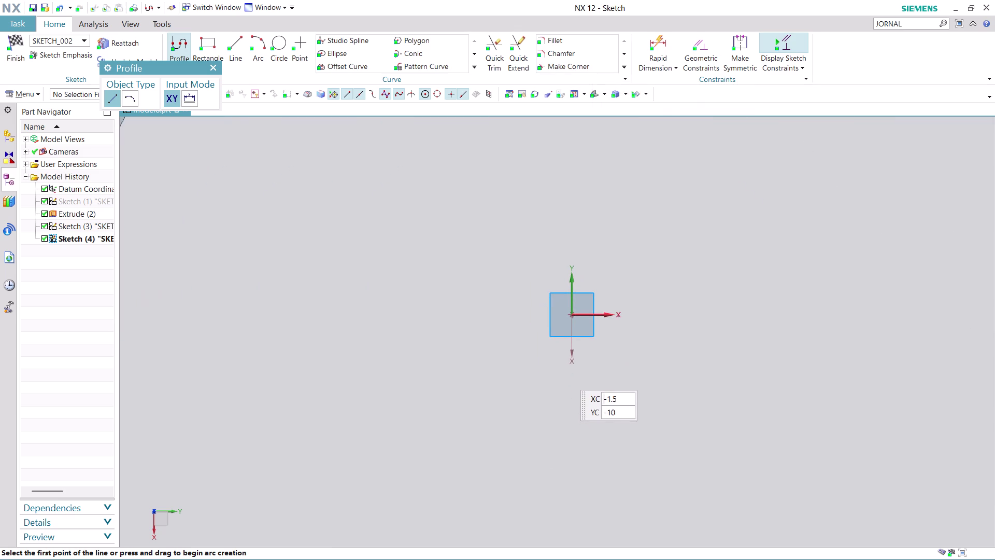
scroll(down, 3)
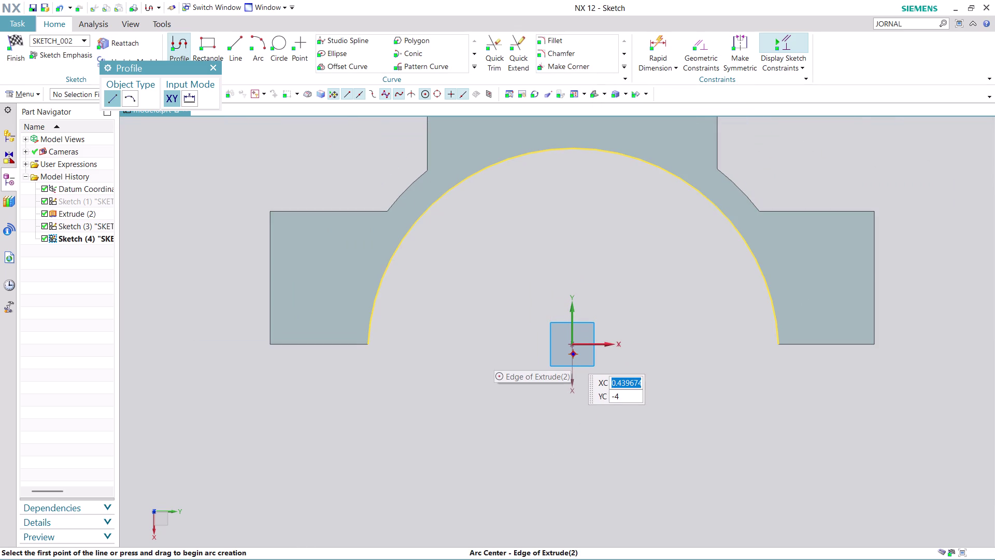
click(574, 355)
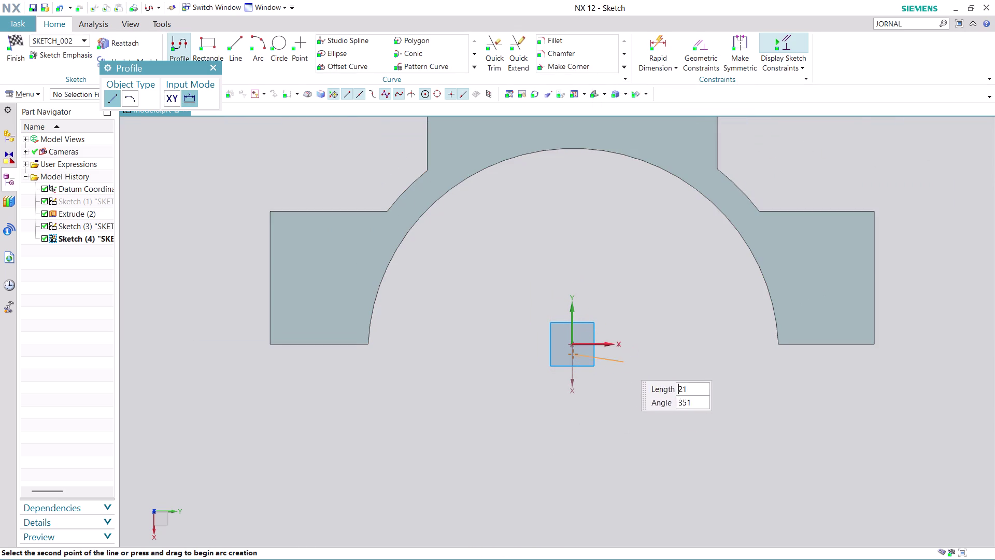
key(Escape)
Undo four recent changes and finish SKETCH_002 with no curves, returning to modeling.
scroll(up, 3)
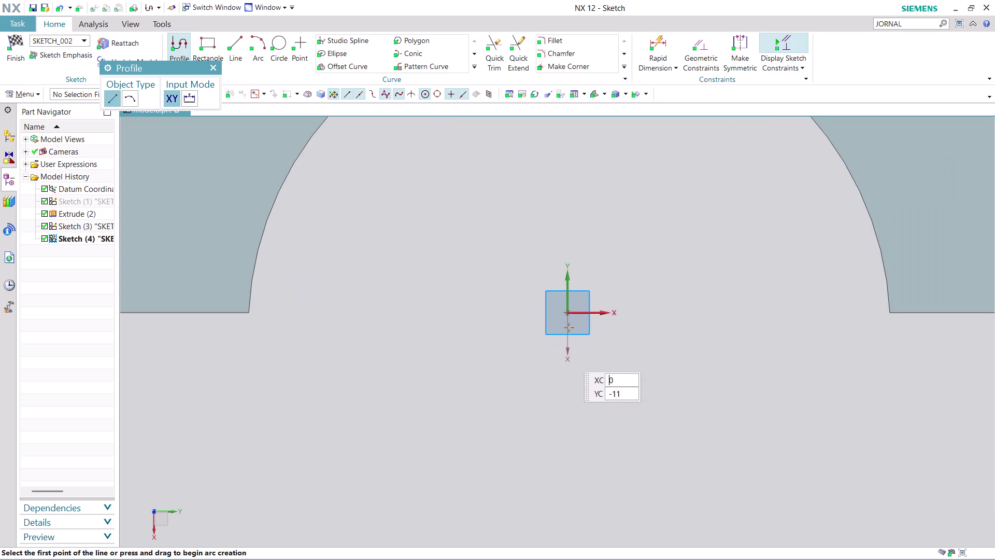
scroll(up, 3)
scroll(down, 3)
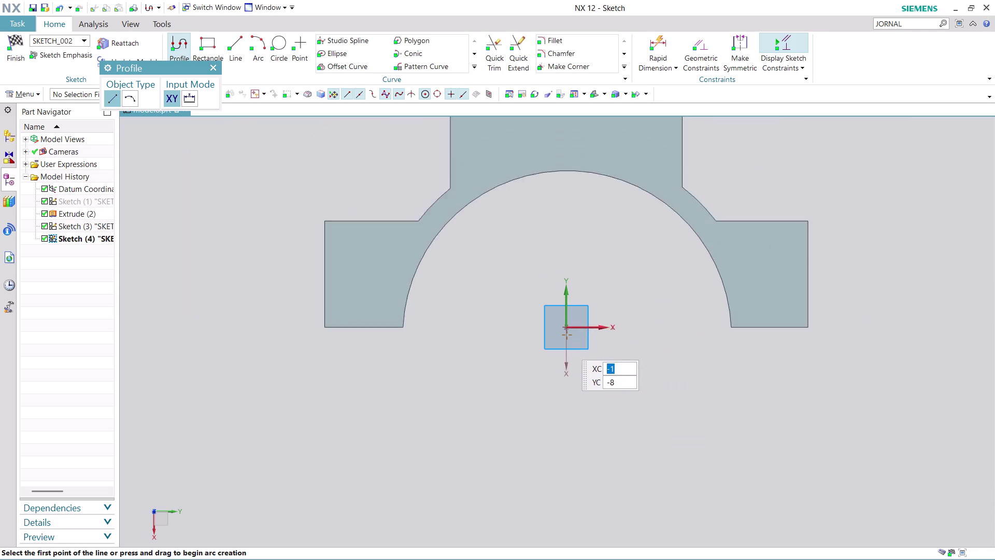
scroll(down, 3)
scroll(up, 3)
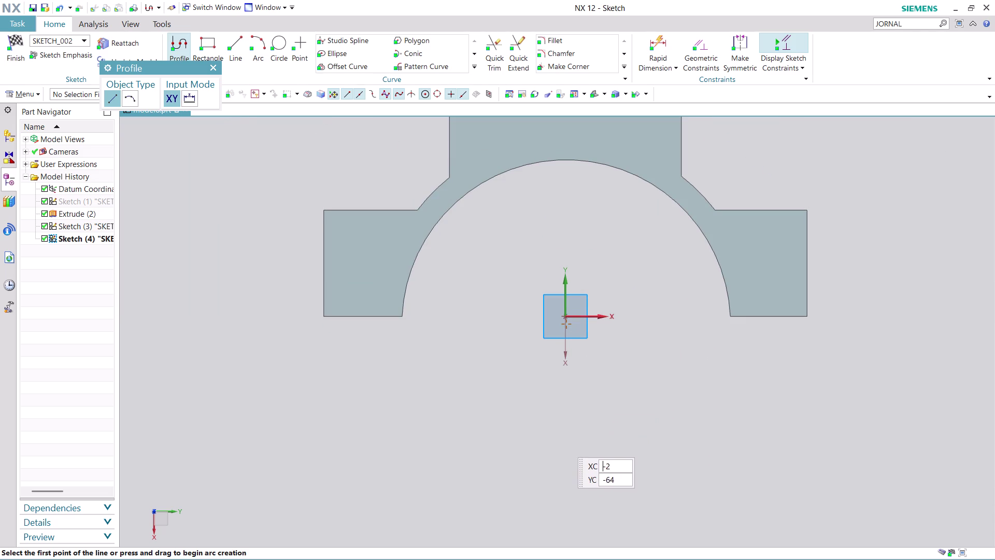
key(ctrl+z)
key(ctrl+z)
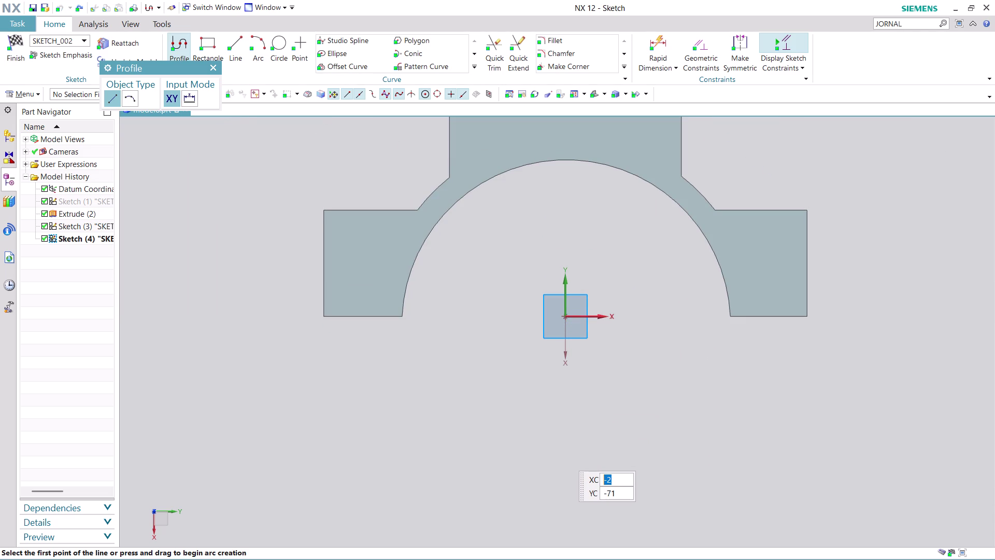
key(ctrl+z)
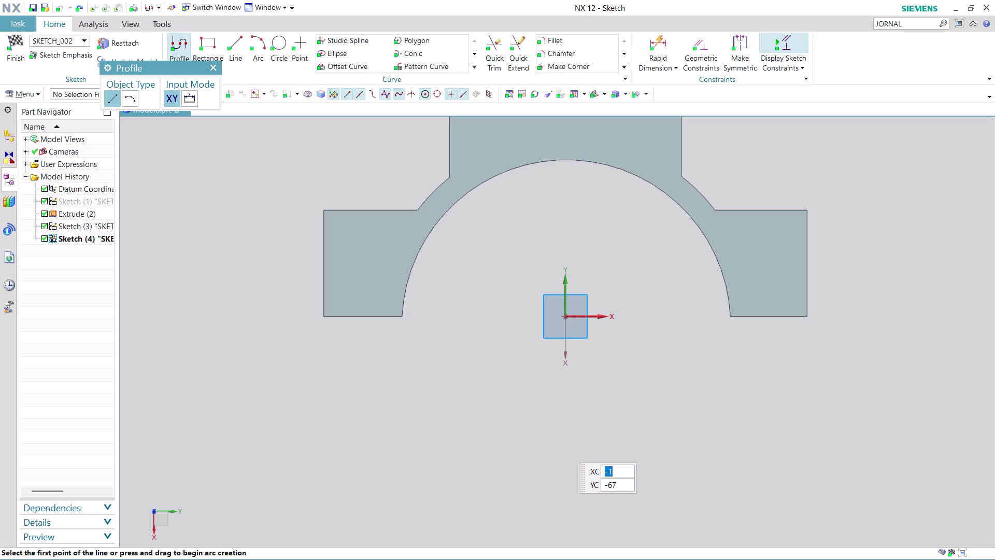
key(ctrl+z)
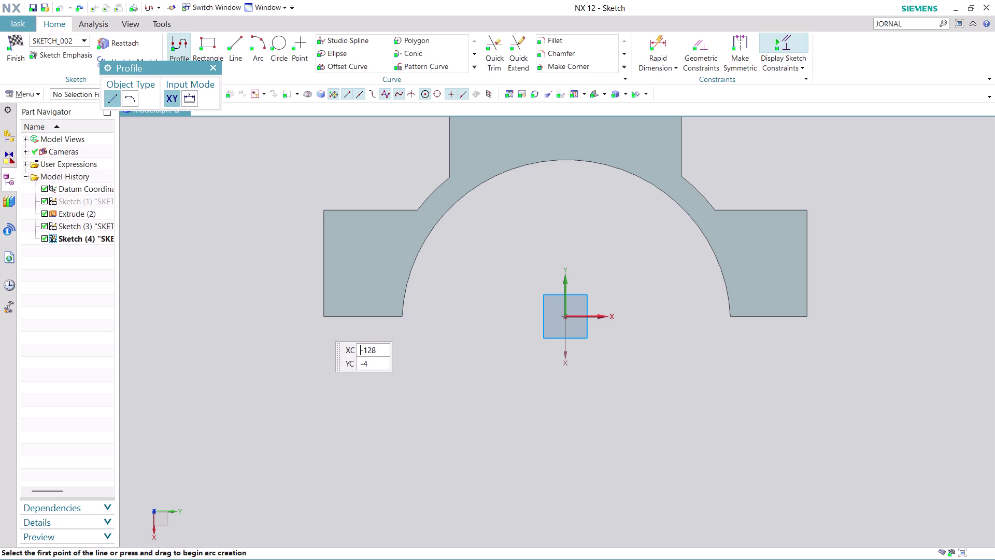
key(Escape)
click(9, 60)
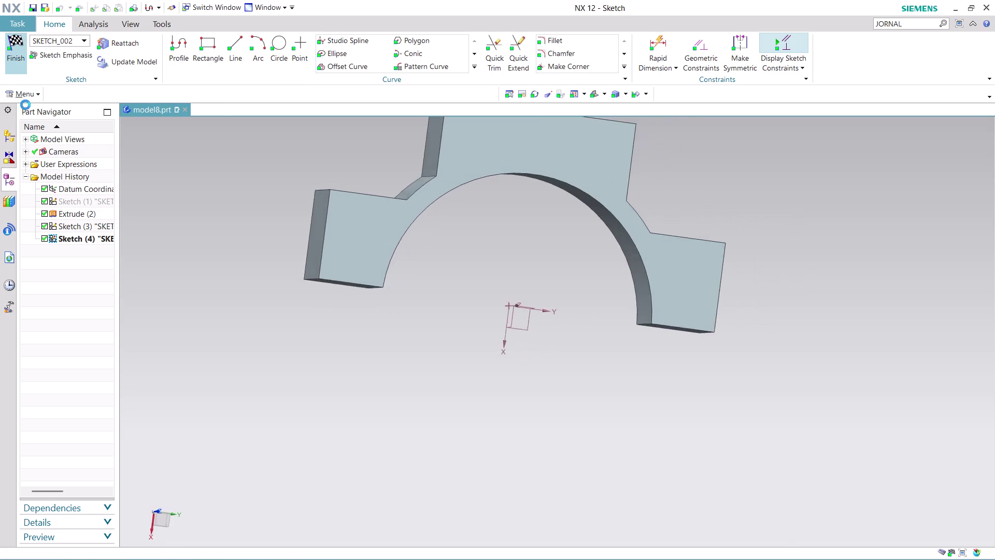
click(78, 238)
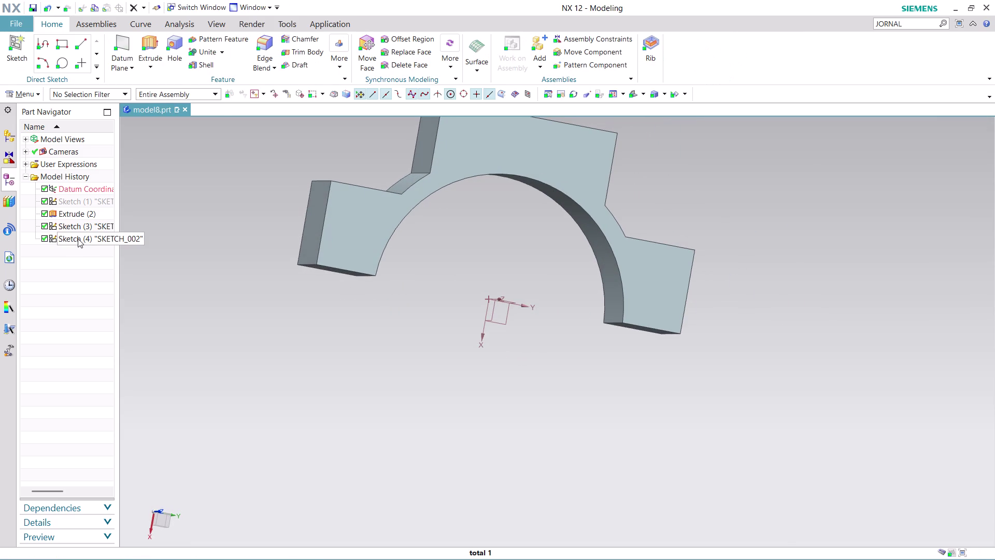
Delete the unused SKETCH_002 sketch from the Part Navigator.
right_click(78, 238)
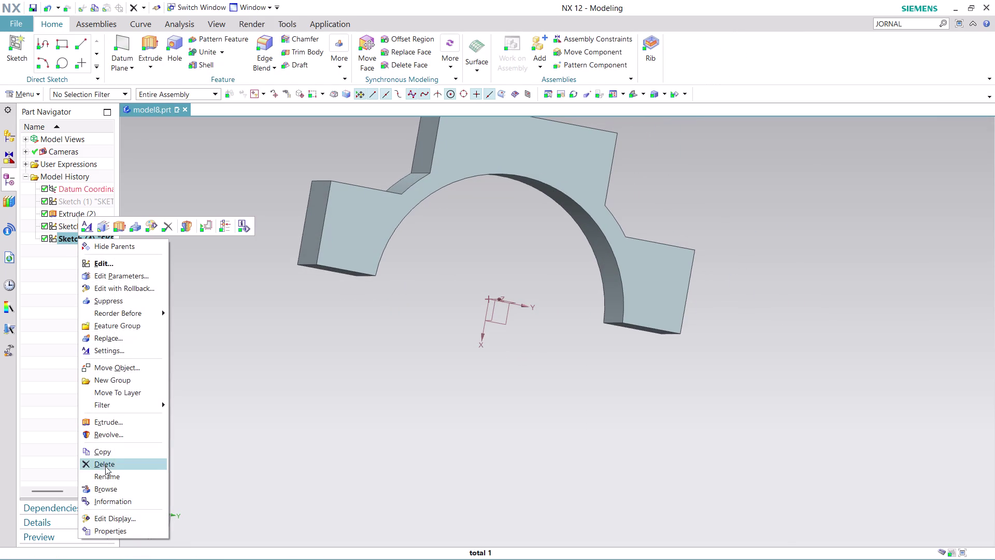
click(105, 466)
click(82, 212)
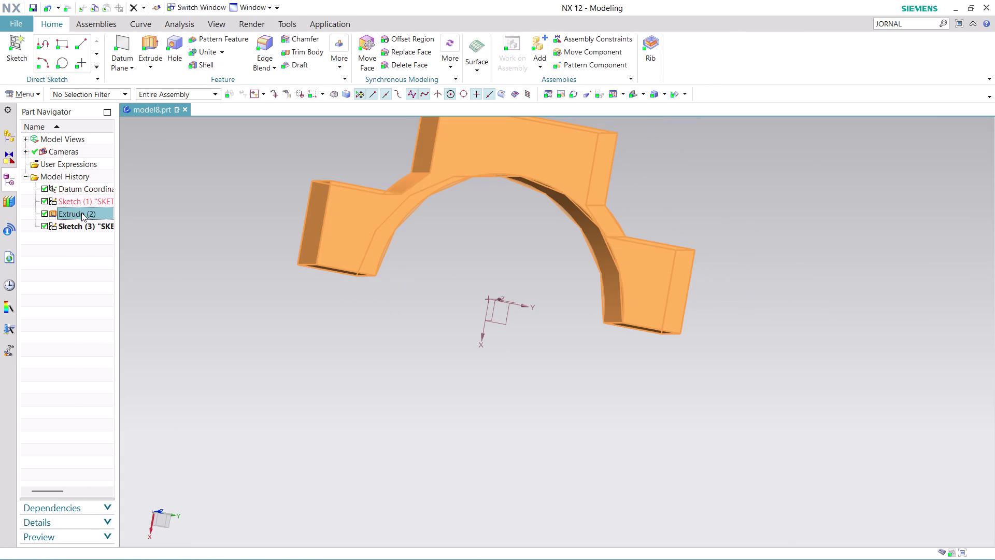
Reopen the original SKETCH_000 sketch using Edit with Rollback.
click(81, 200)
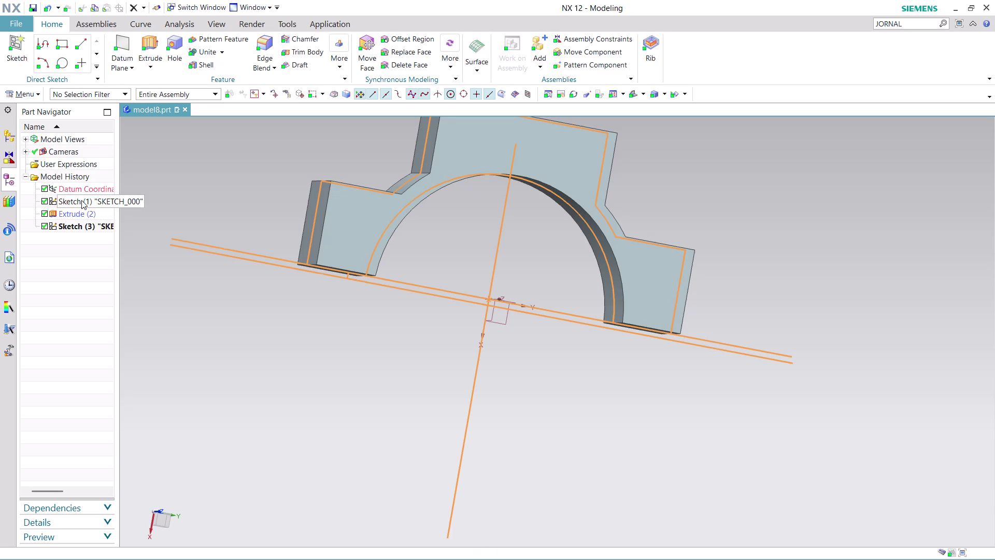
right_click(81, 200)
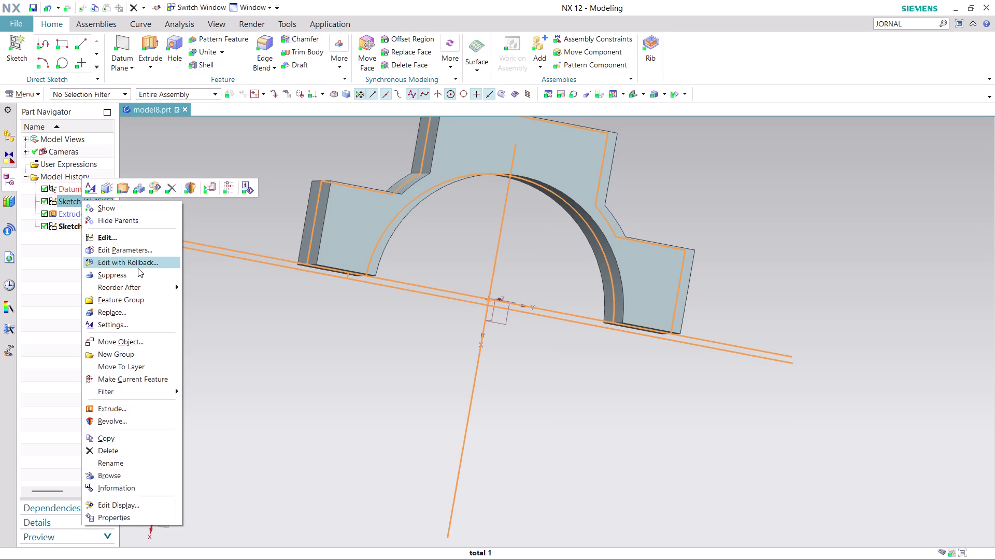
click(138, 268)
Align the construction-line intersection horizontally with the sketch origin, then undo it.
scroll(up, 3)
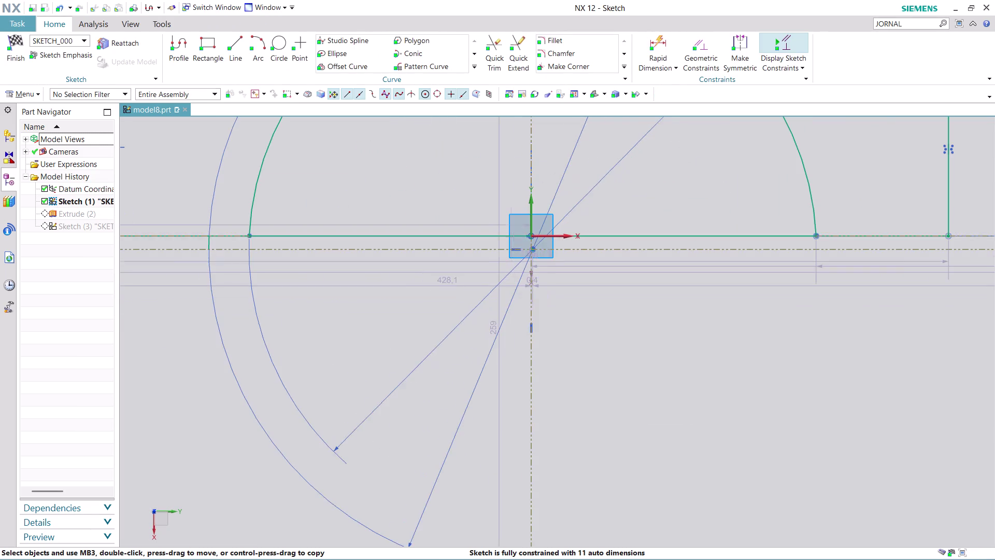
scroll(up, 3)
scroll(down, 3)
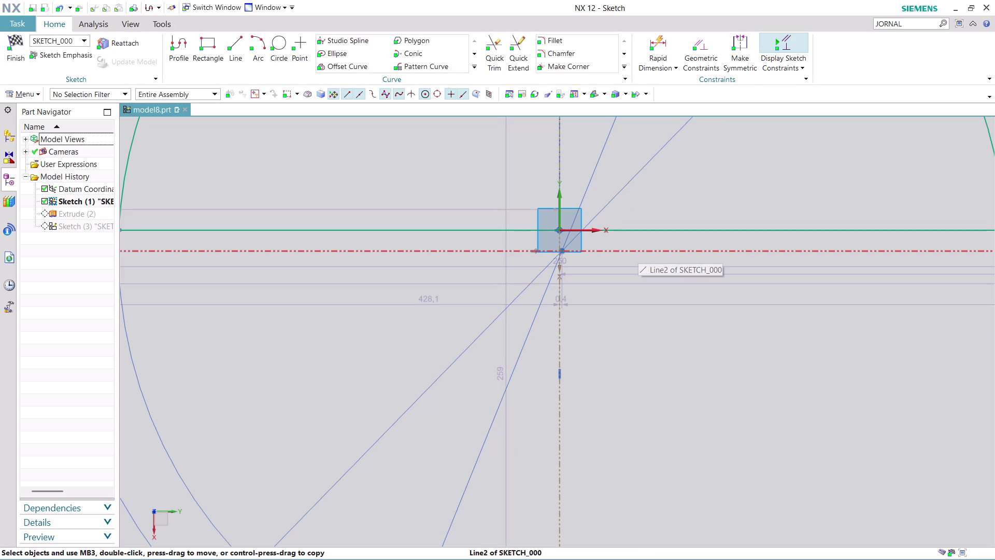
scroll(up, 3)
scroll(up, 3)
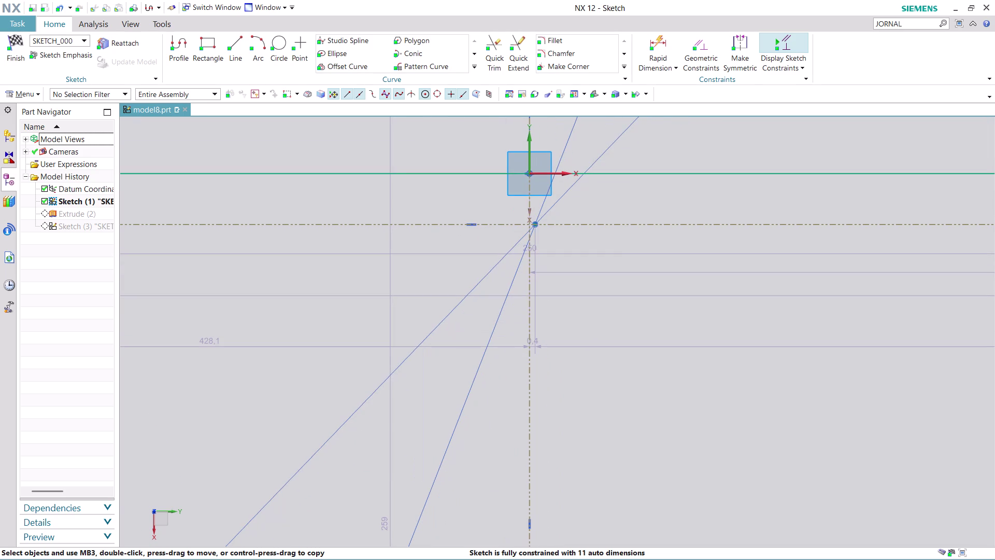
click(537, 226)
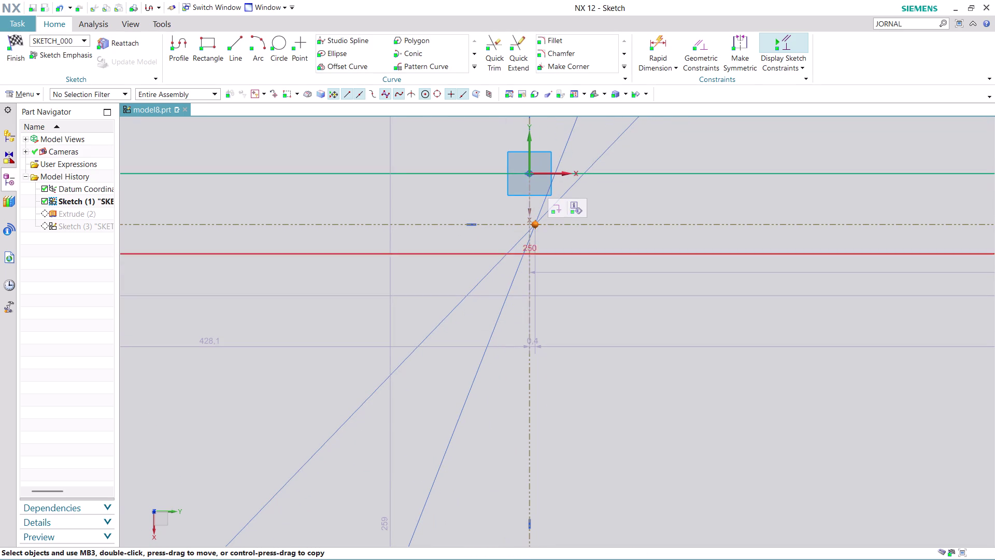
click(529, 173)
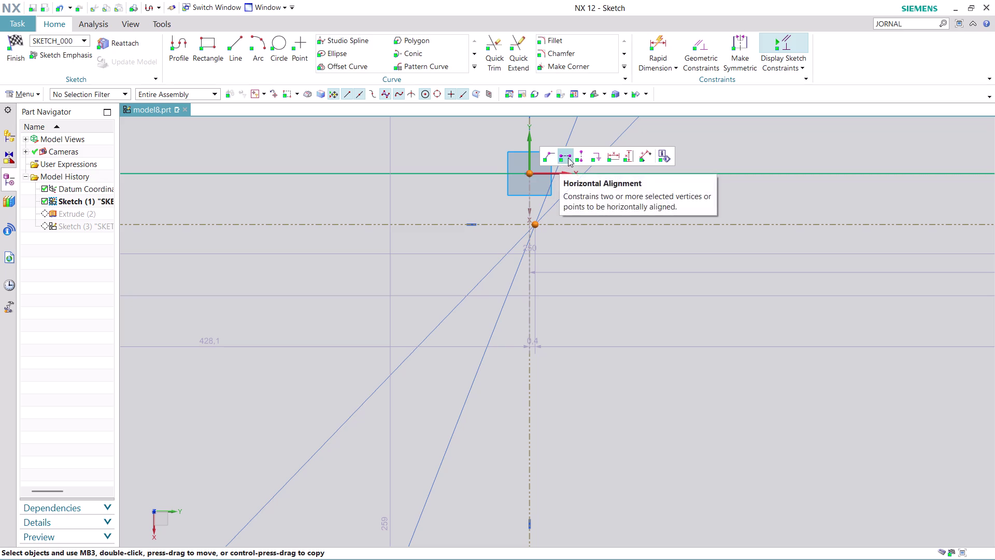
click(577, 156)
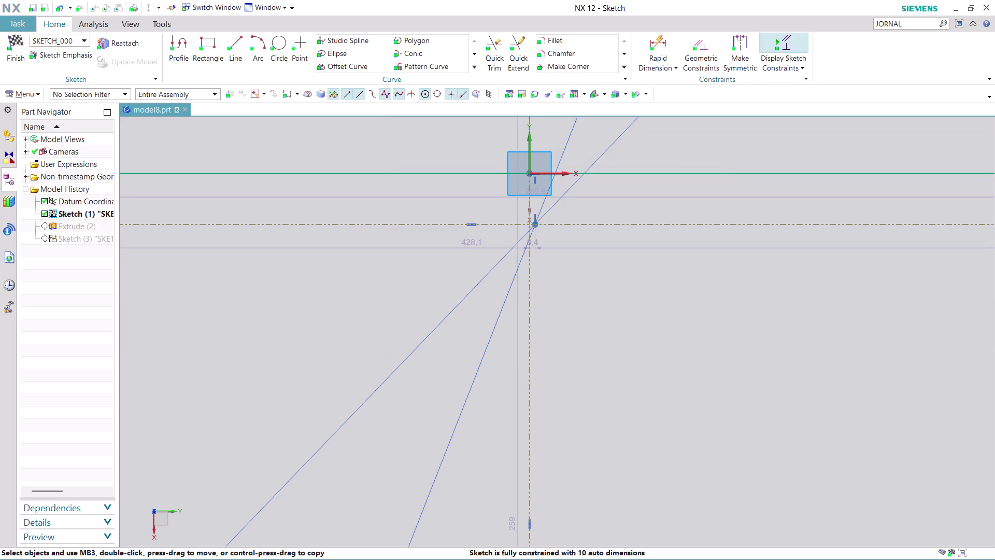
scroll(up, 3)
scroll(down, 3)
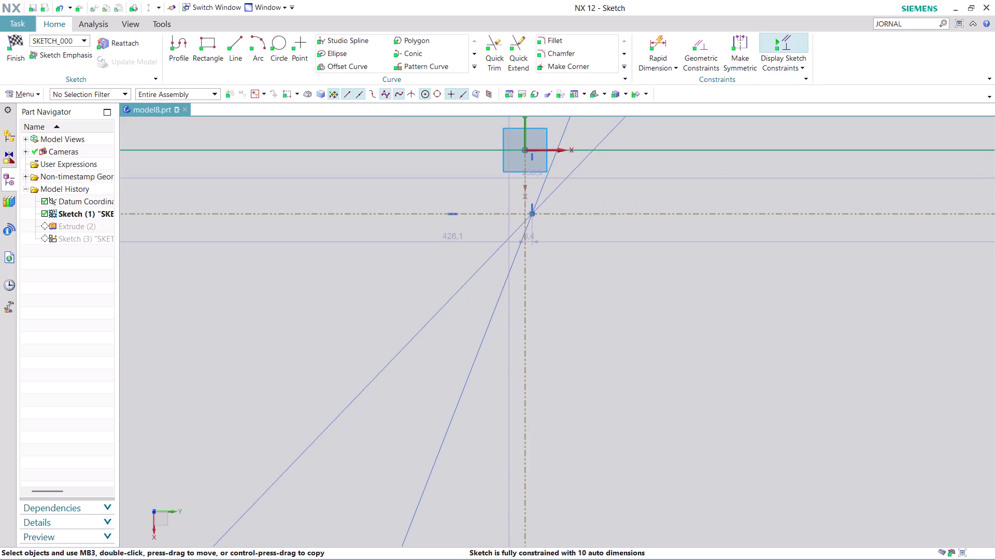
scroll(down, 3)
scroll(up, 3)
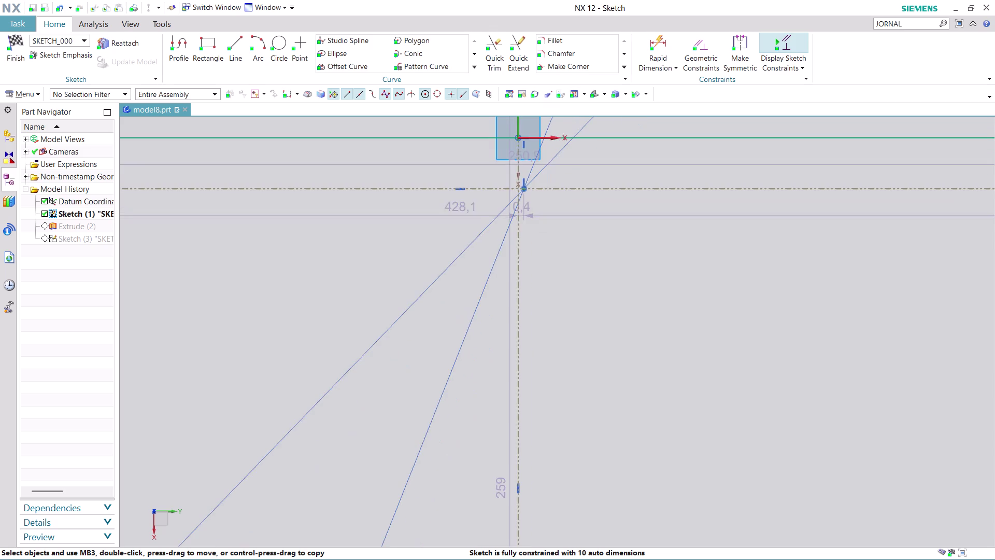
key(ctrl+z)
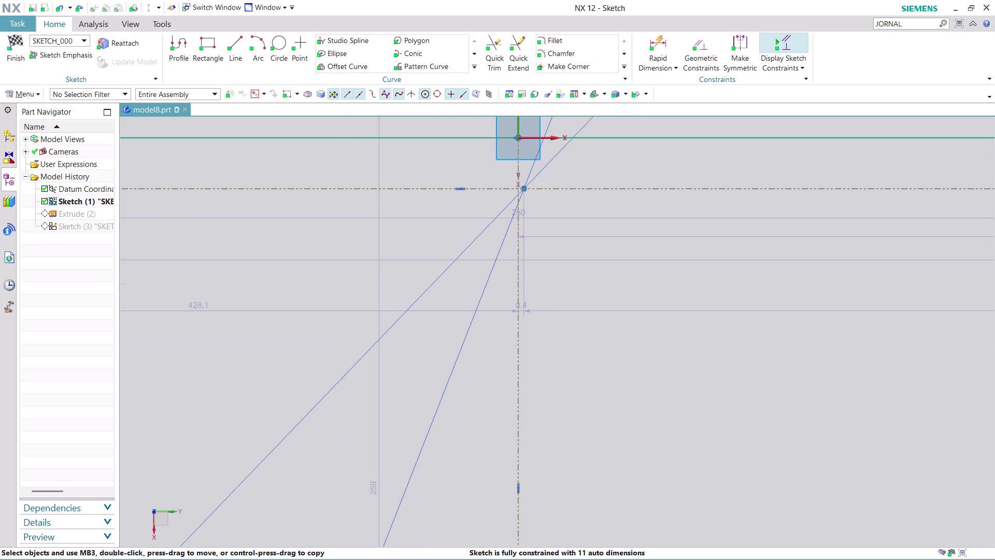
Align the arc centre with the sketch origin, then undo that constraint.
scroll(up, 3)
scroll(up, 3)
middle_drag(632, 168, 636, 191)
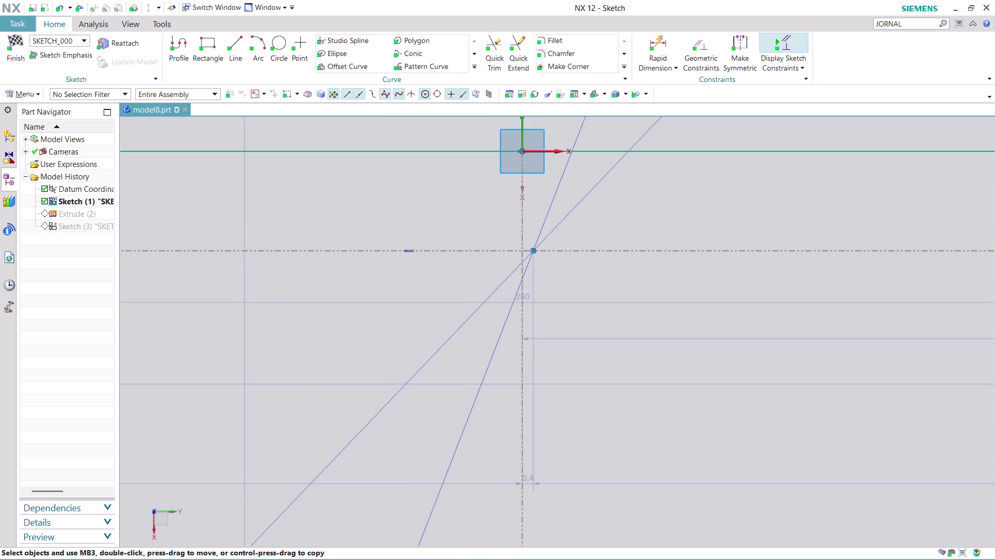
middle_drag(636, 191, 645, 248)
scroll(up, 3)
scroll(up, 3)
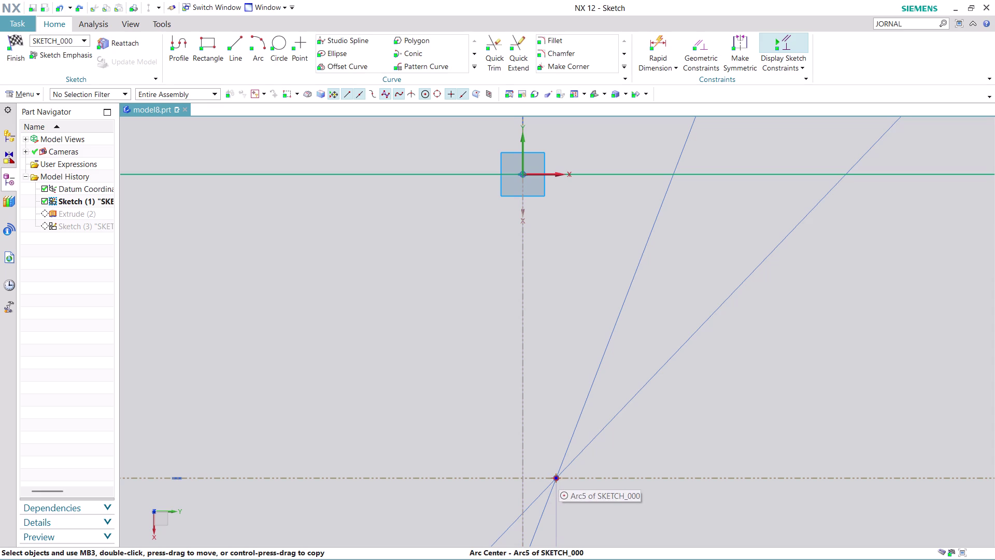
click(558, 479)
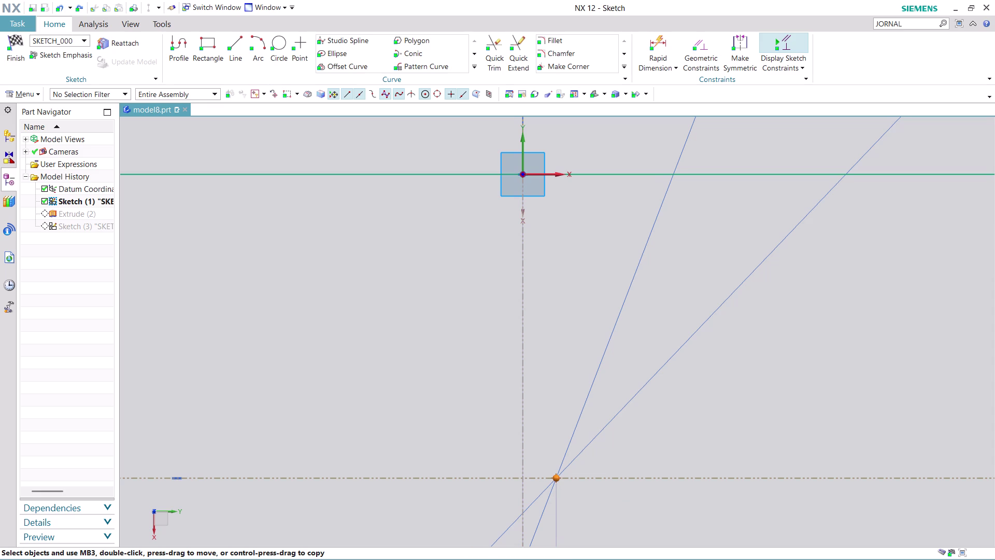
click(522, 175)
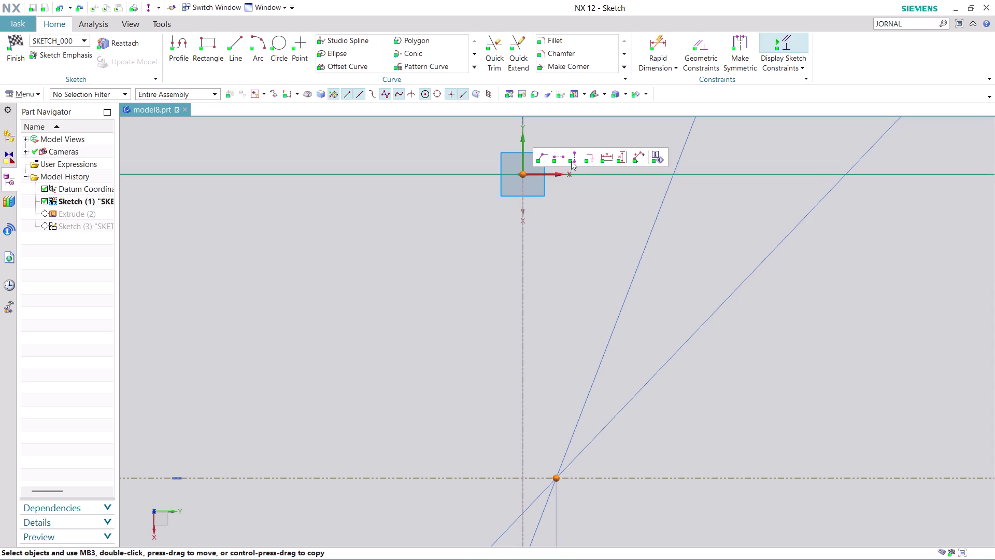
click(571, 160)
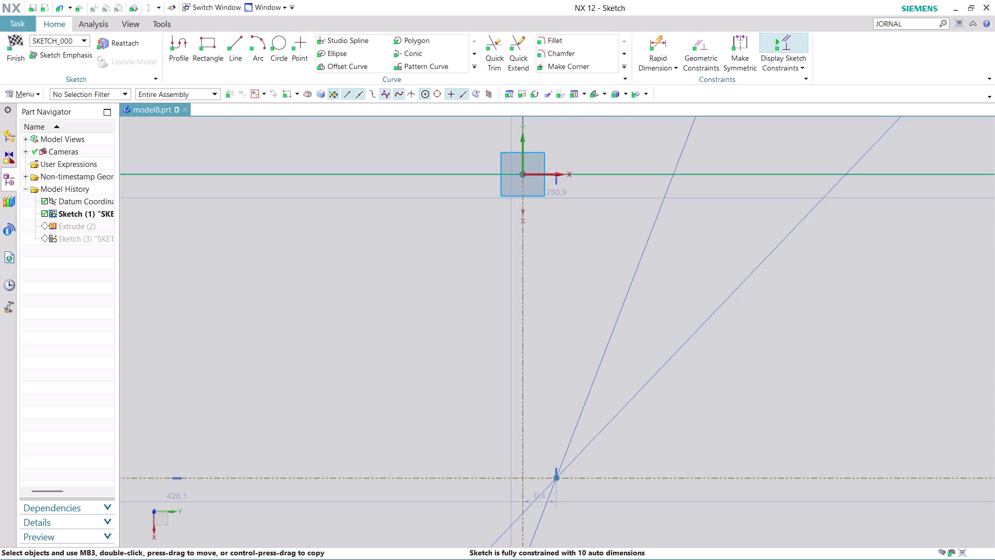
scroll(down, 3)
scroll(down, 3)
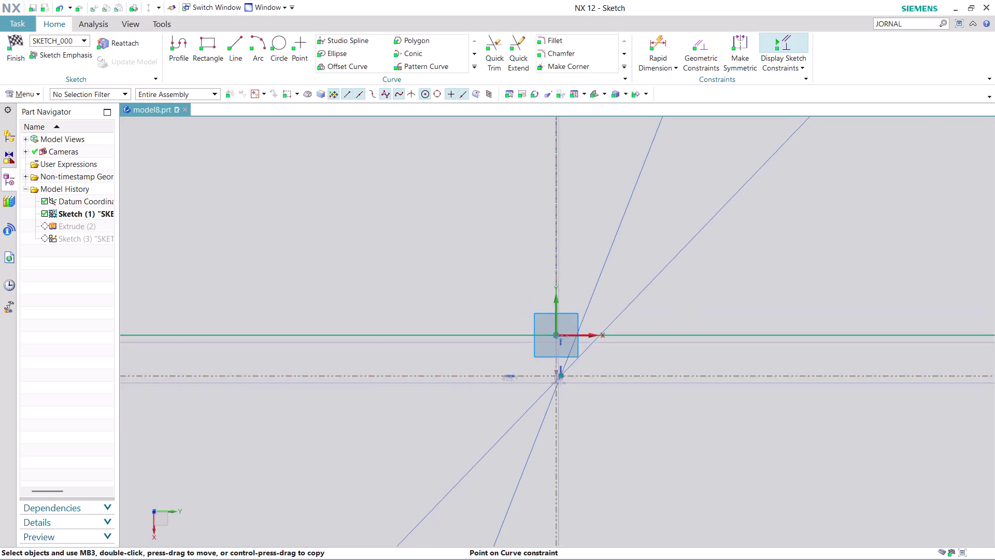
scroll(down, 3)
scroll(down, 3)
scroll(up, 3)
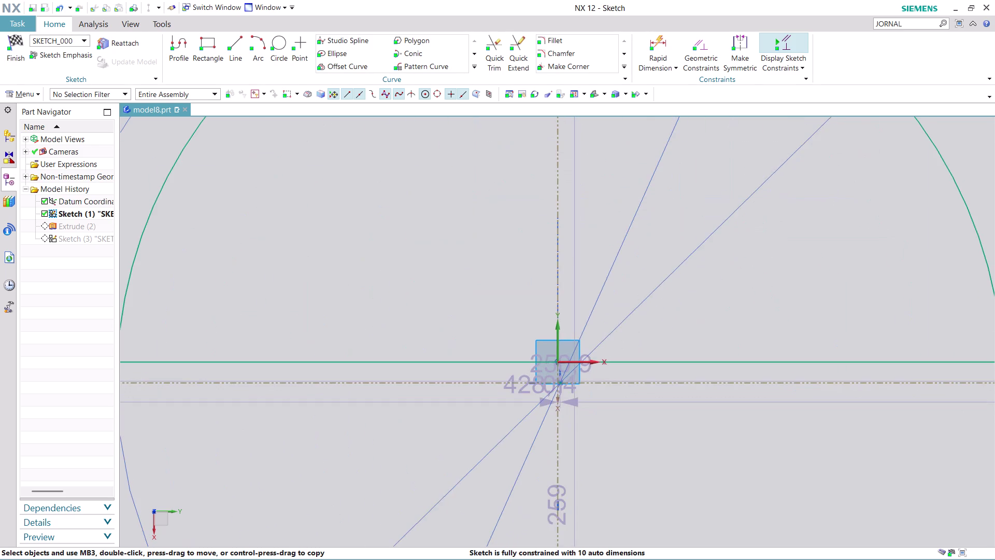
scroll(up, 3)
scroll(up, 3)
scroll(down, 3)
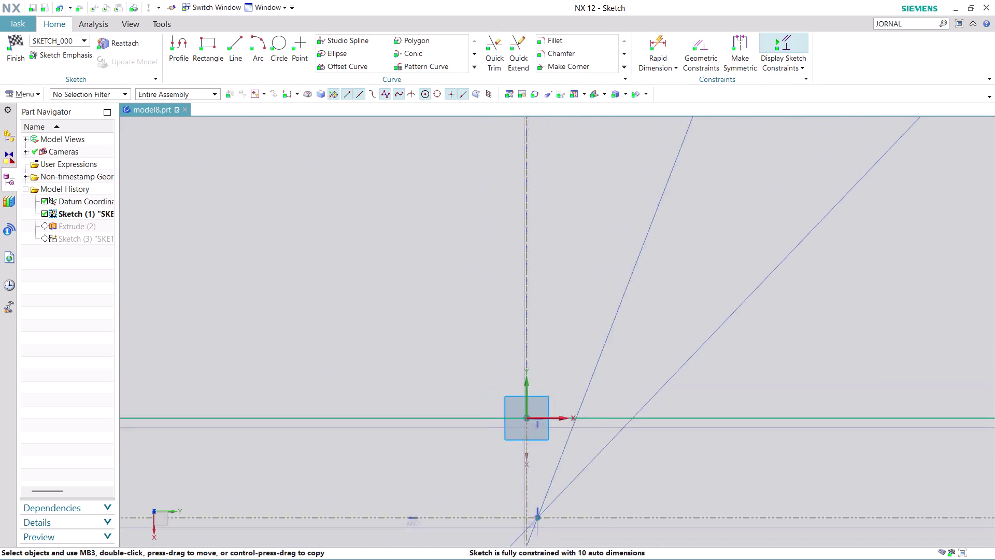
scroll(down, 3)
scroll(up, 3)
key(ctrl+z)
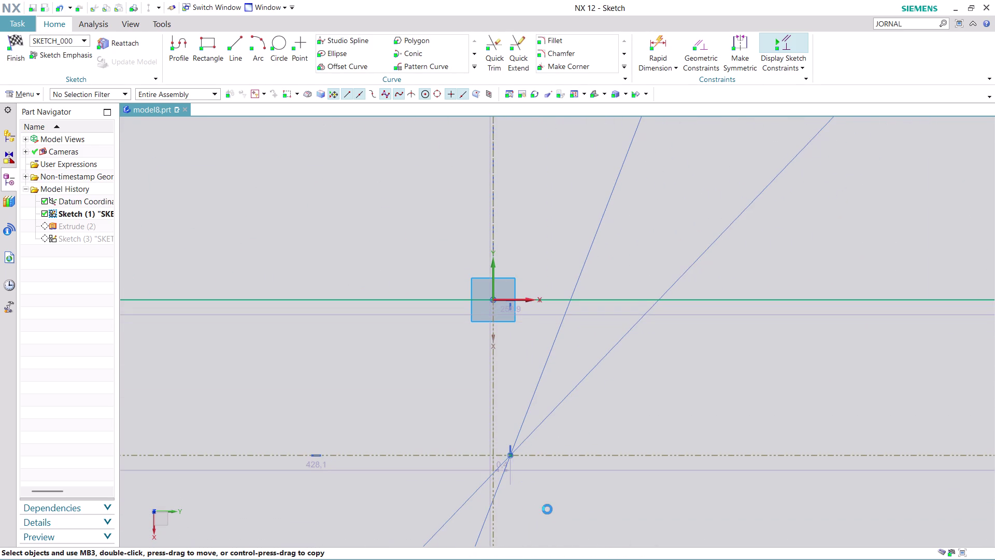
Use QuickPick to select Line2's two collinear constraints and remove them.
scroll(up, 3)
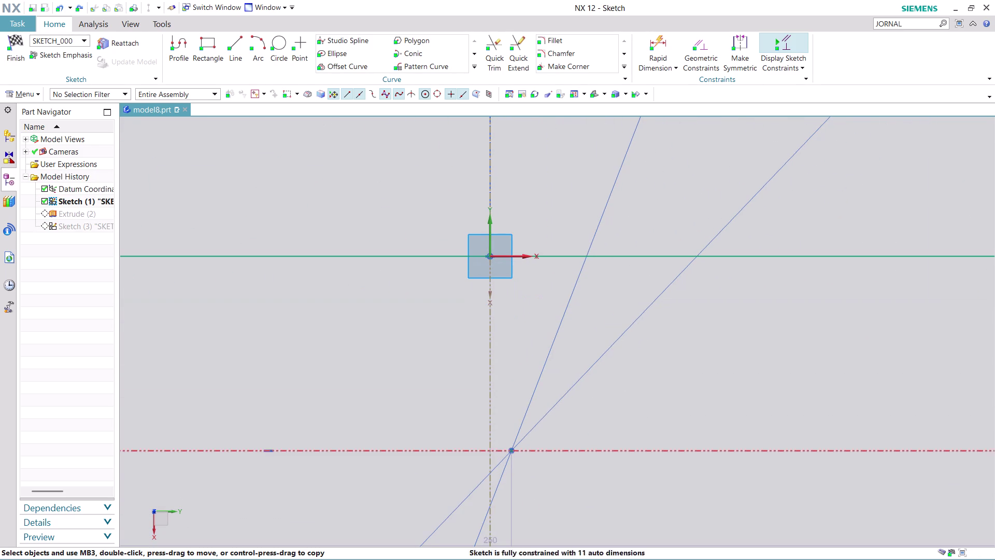
click(570, 449)
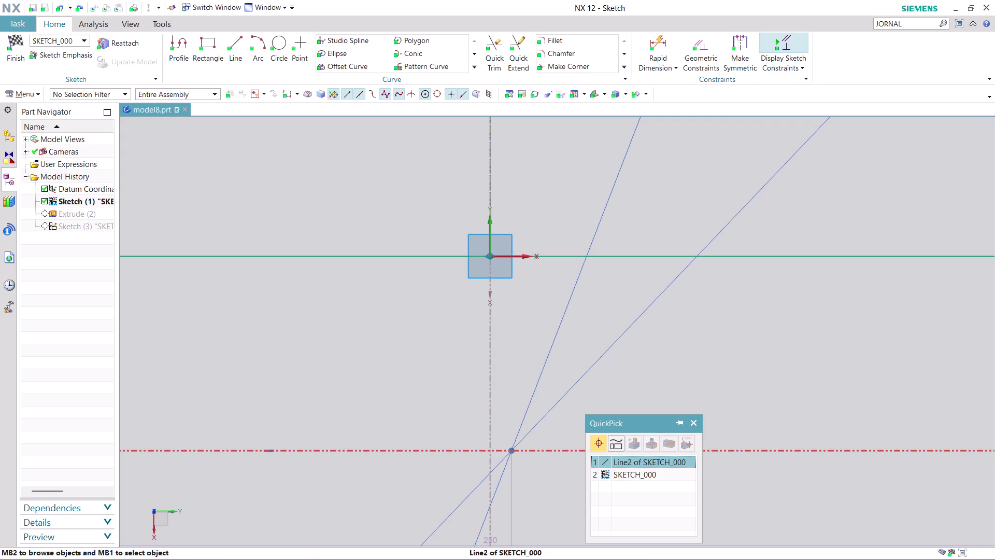
click(652, 462)
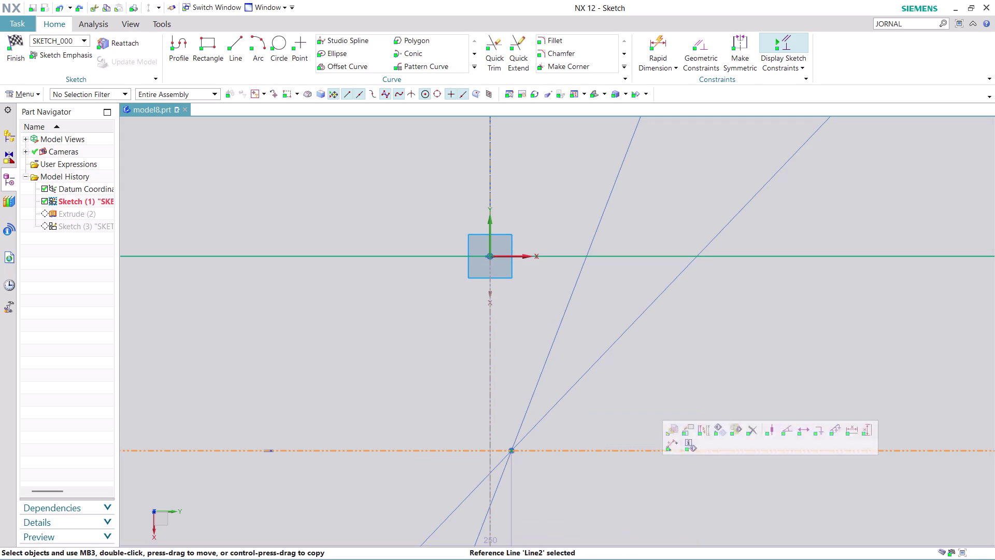
scroll(down, 3)
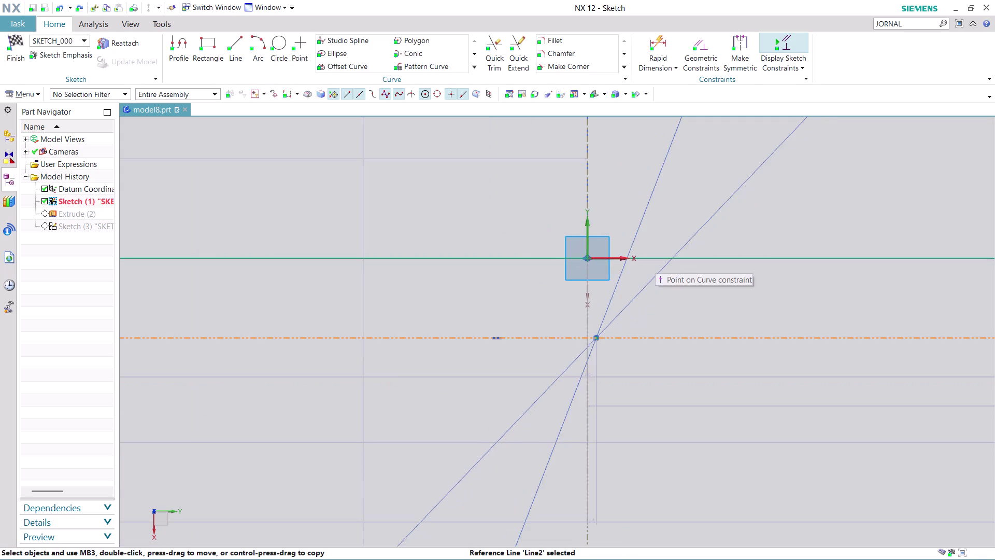
scroll(down, 3)
scroll(down, 3)
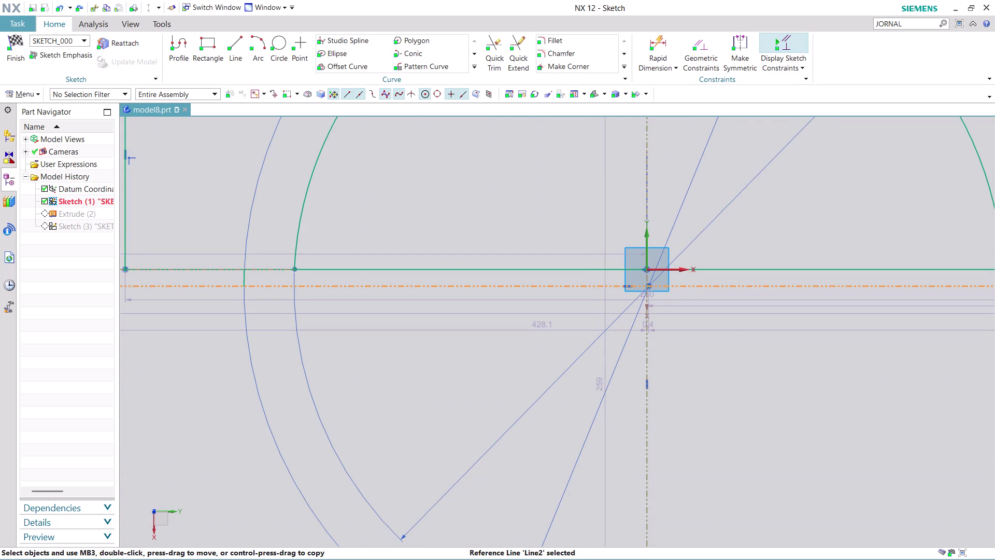
click(749, 266)
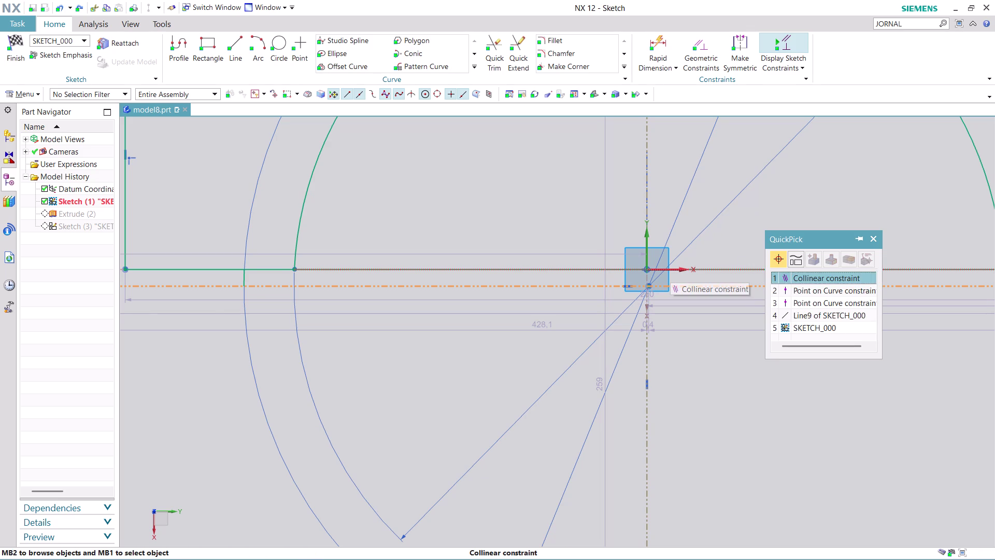
click(807, 276)
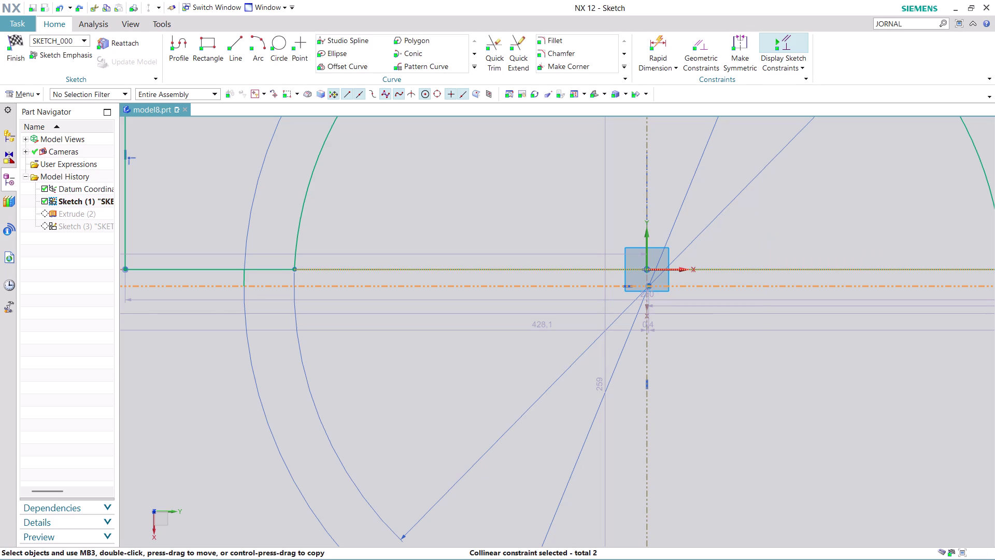
click(743, 381)
key(Escape)
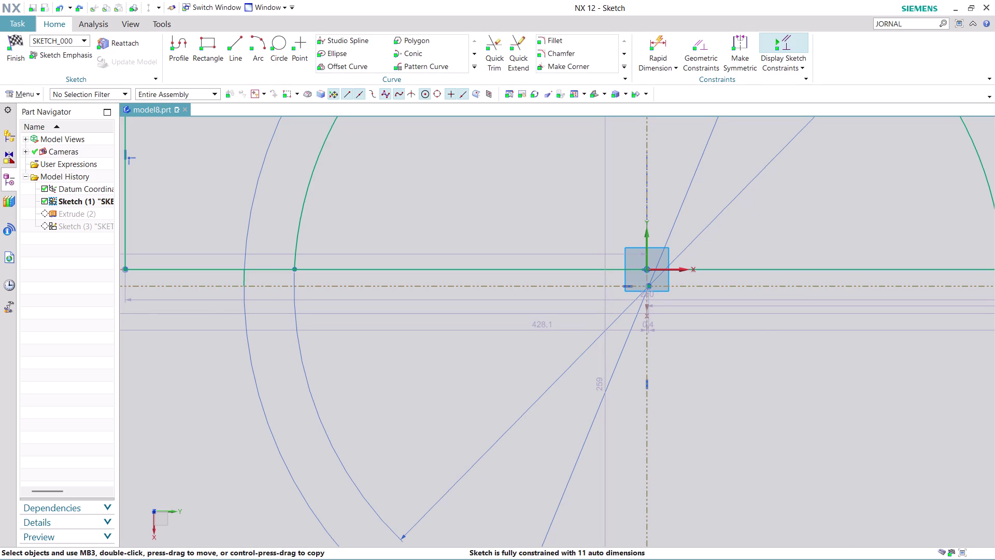
Drag the reference line's endpoint to reposition it at the intersection.
scroll(up, 3)
scroll(up, 3)
scroll(up, 3)
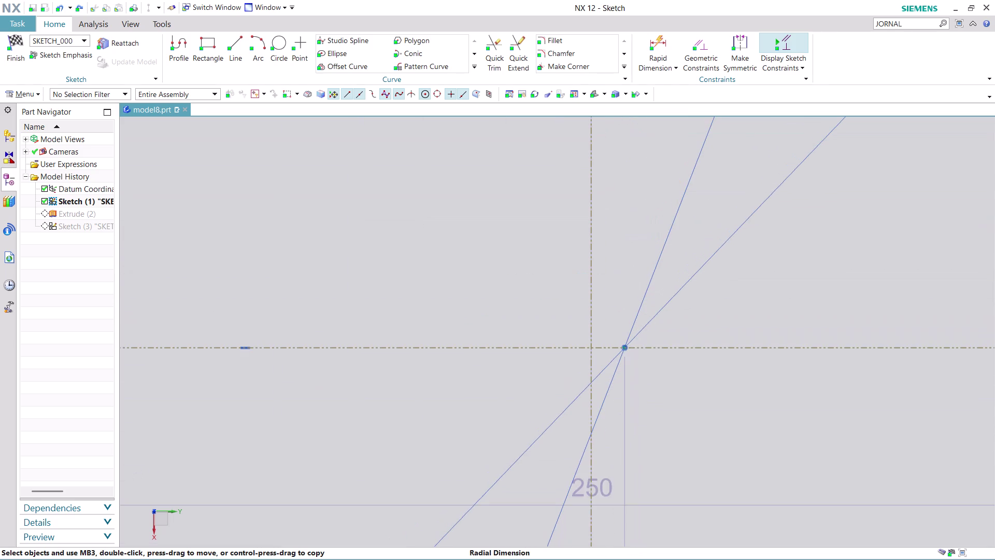
drag(626, 349, 584, 354)
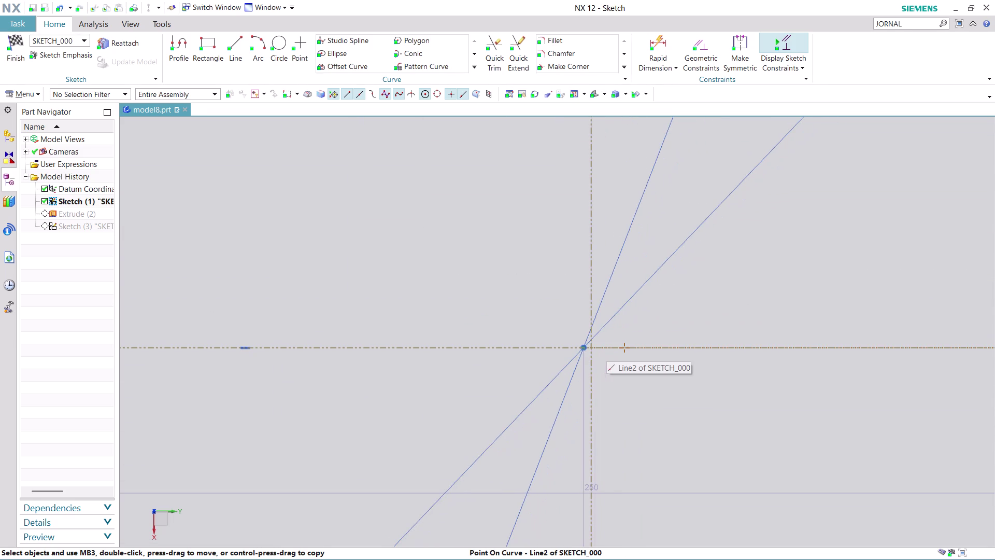
drag(583, 354, 587, 354)
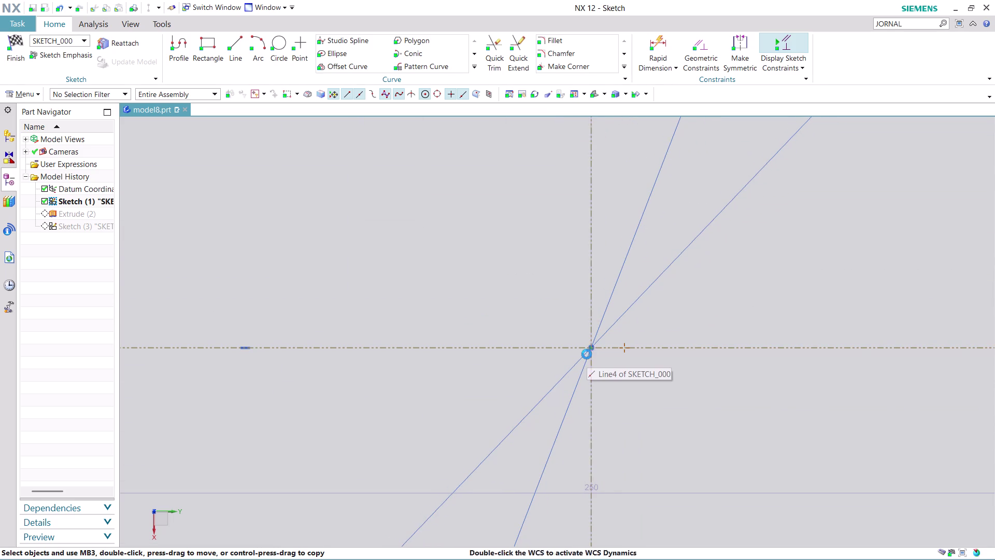
scroll(down, 3)
scroll(down, 3)
scroll(down, 3)
scroll(up, 3)
scroll(down, 3)
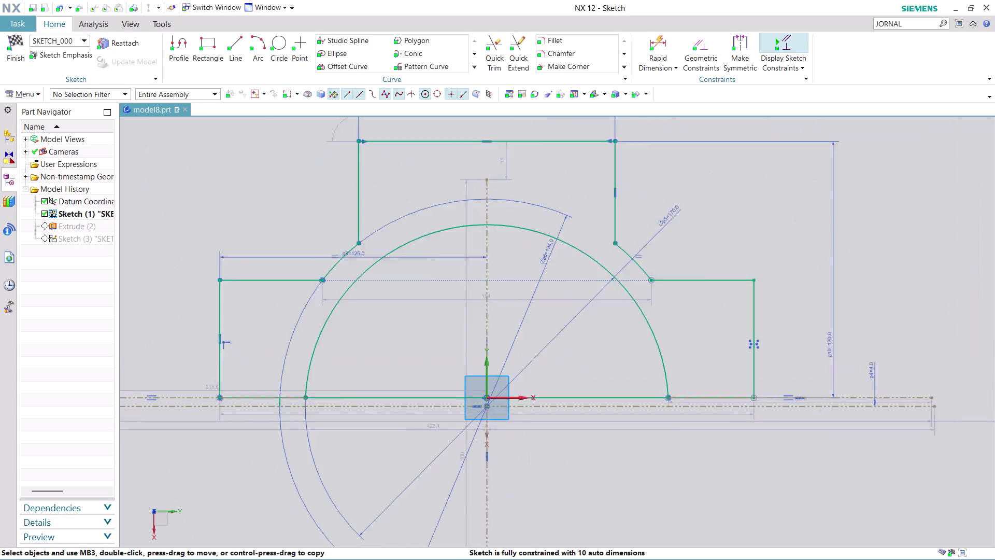
scroll(down, 3)
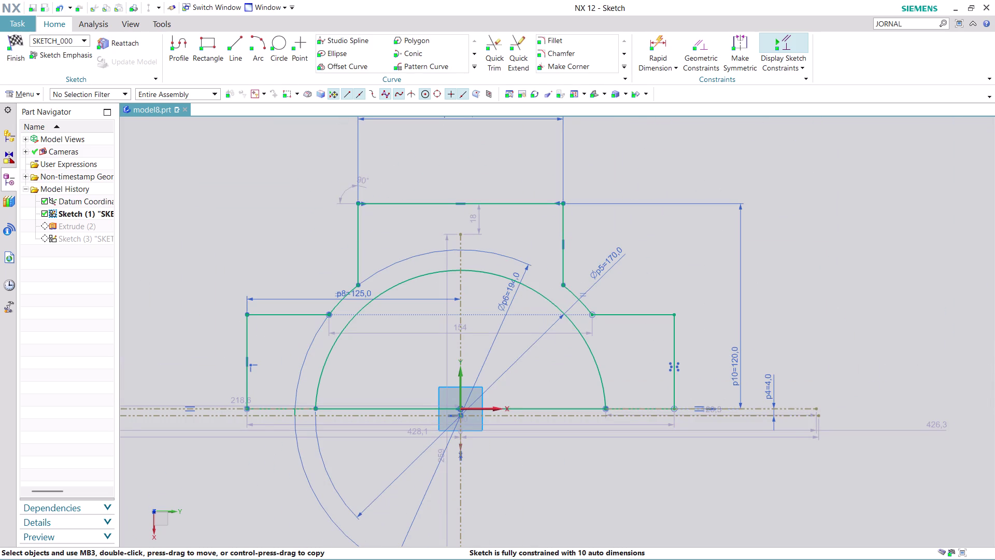
scroll(down, 3)
scroll(up, 3)
scroll(up, 3)
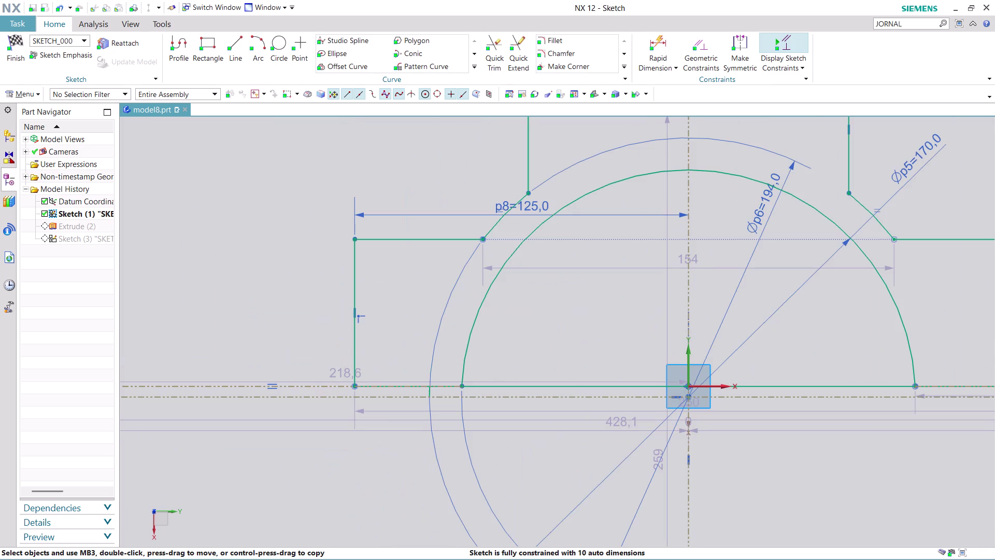
scroll(down, 3)
scroll(up, 3)
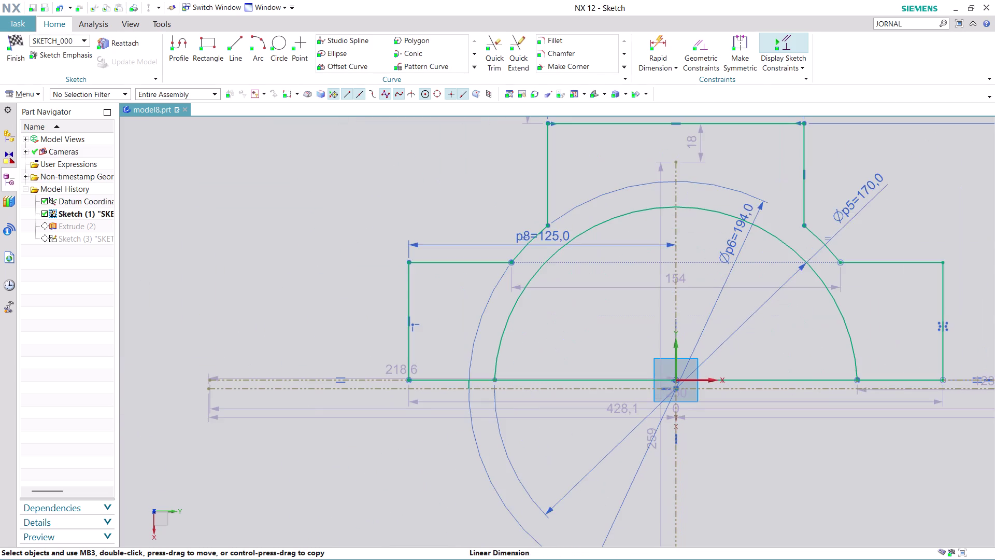
scroll(up, 3)
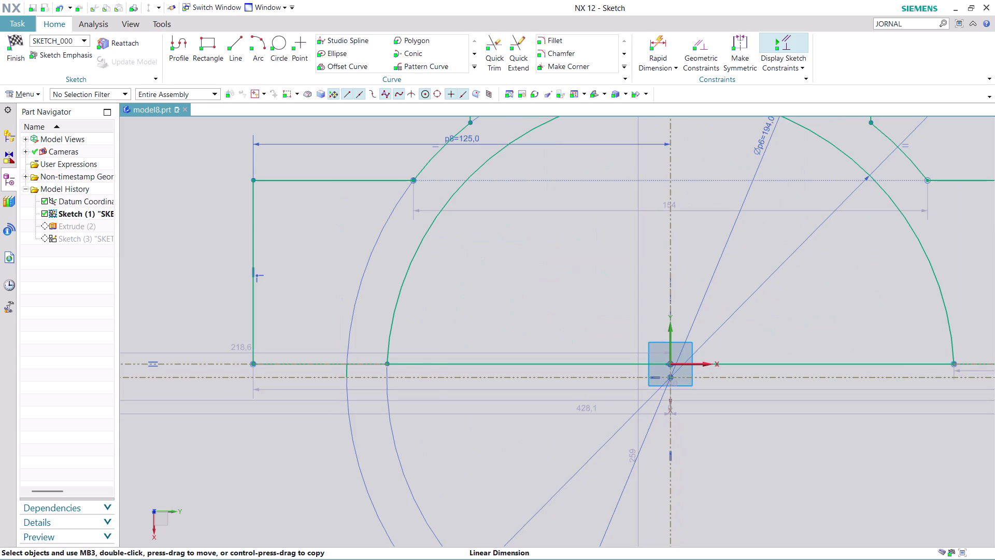
scroll(down, 3)
scroll(up, 3)
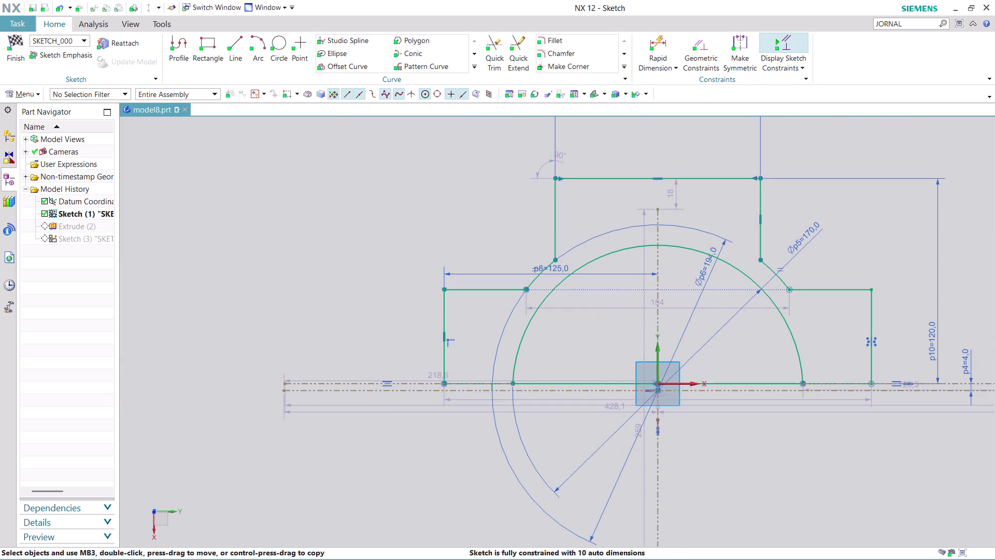
scroll(up, 3)
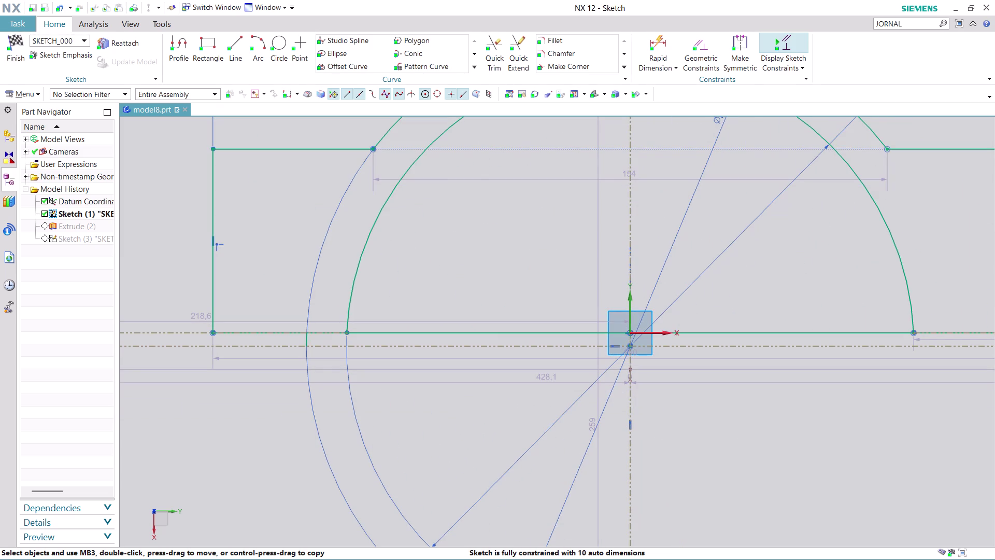
scroll(up, 3)
scroll(up, 3)
scroll(up, 3)
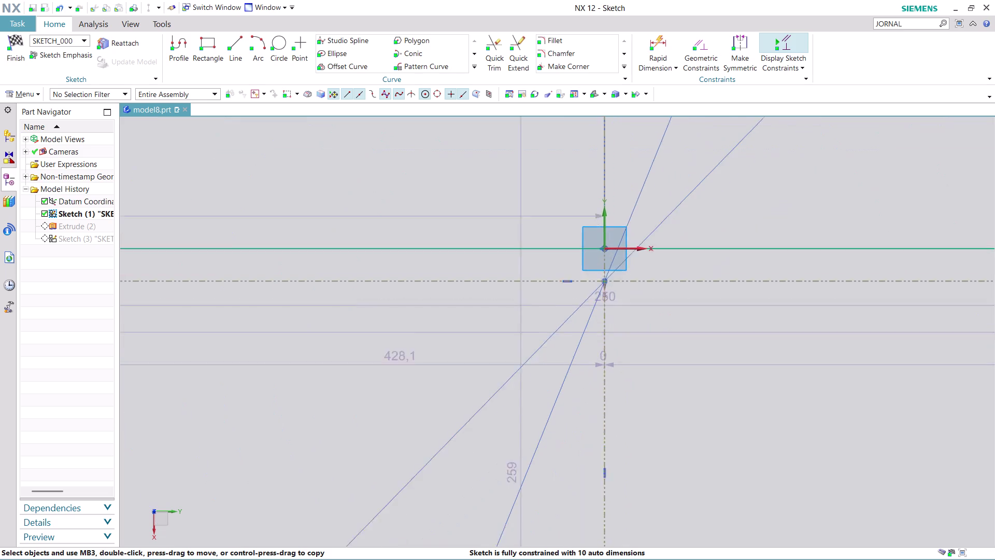
scroll(up, 3)
scroll(down, 3)
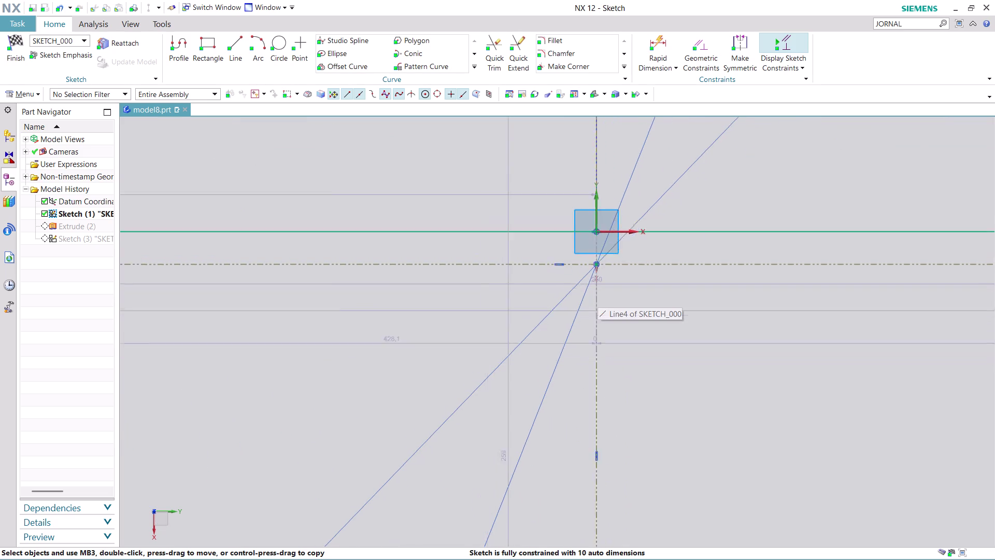
scroll(down, 3)
scroll(down, 3)
scroll(down, 3)
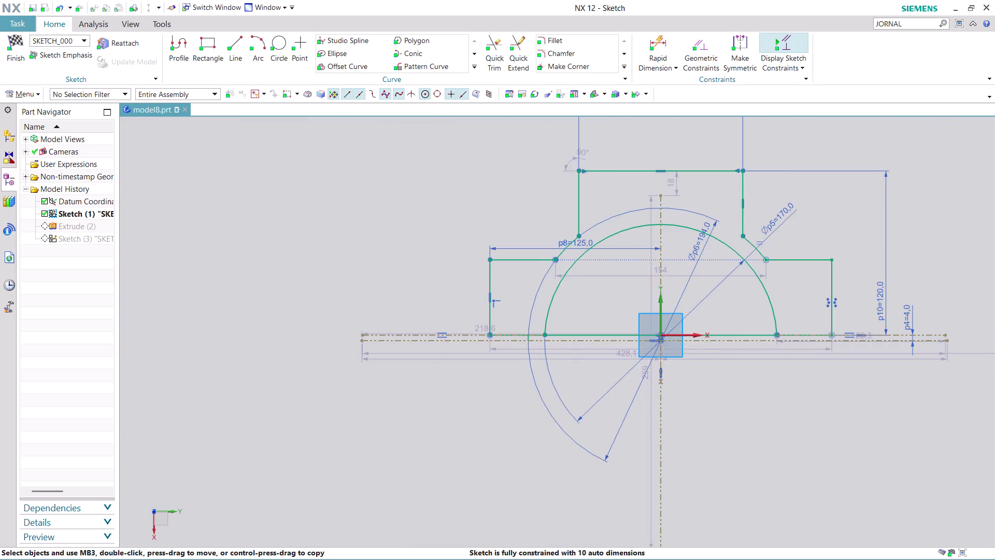
scroll(up, 3)
Select the whole horizontal reference line Line2.
click(323, 277)
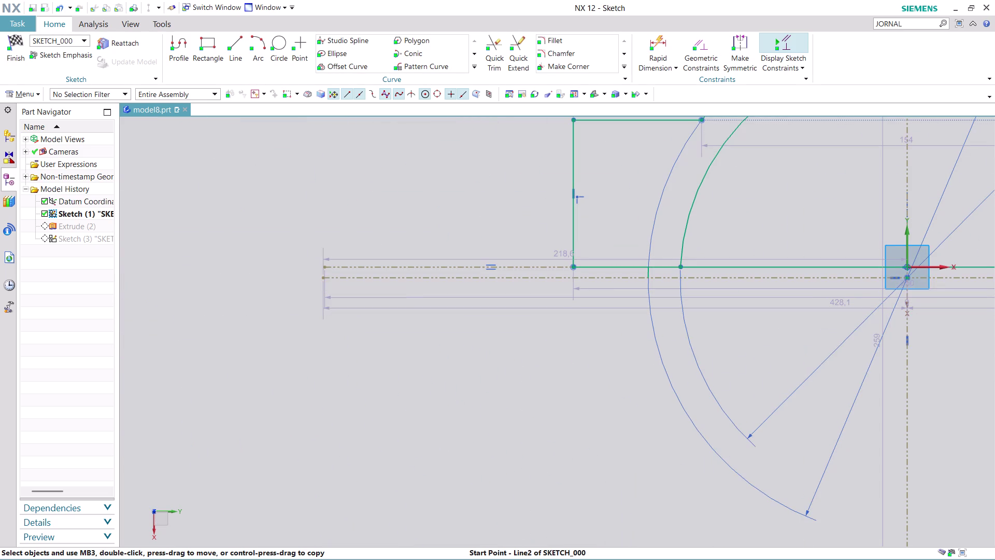
scroll(down, 3)
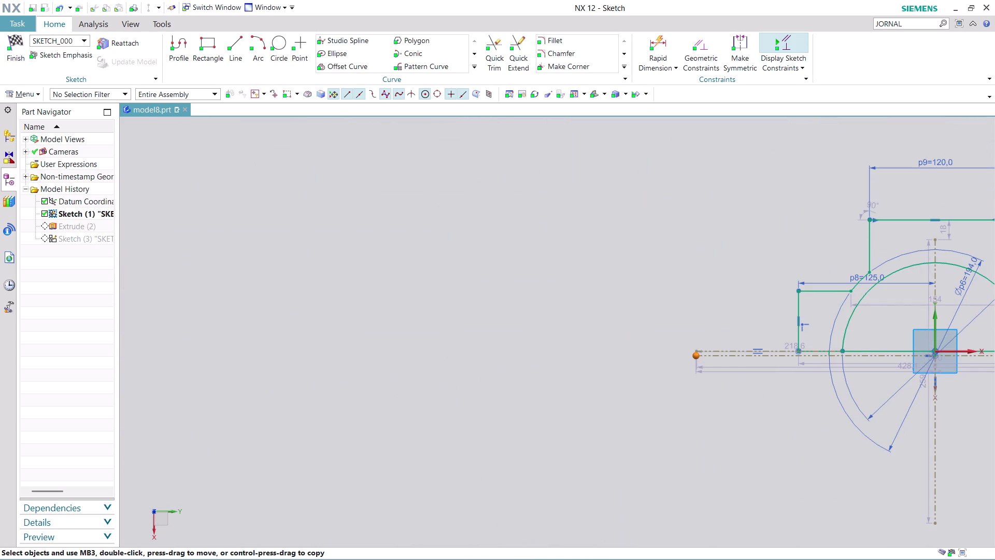
middle_drag(752, 456, 512, 418)
scroll(up, 3)
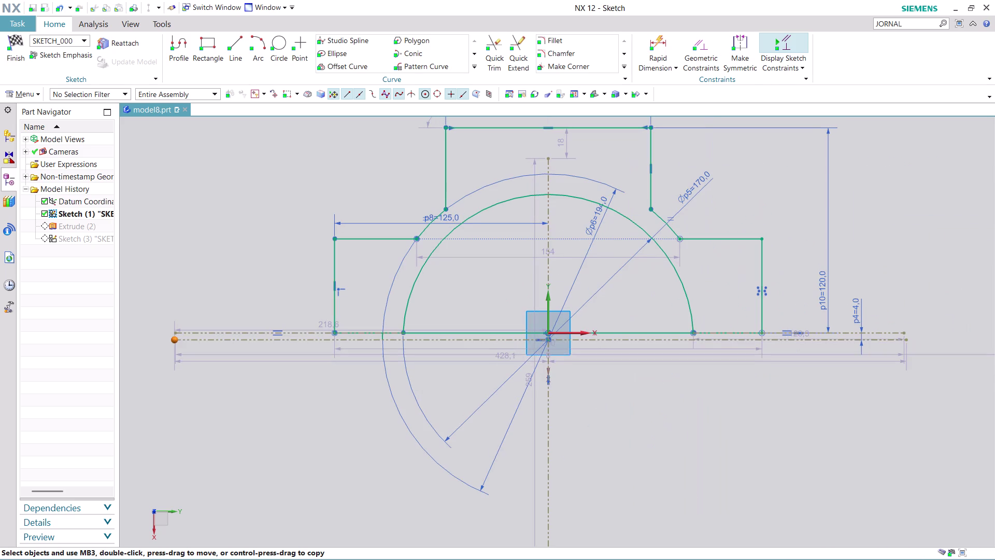
click(908, 342)
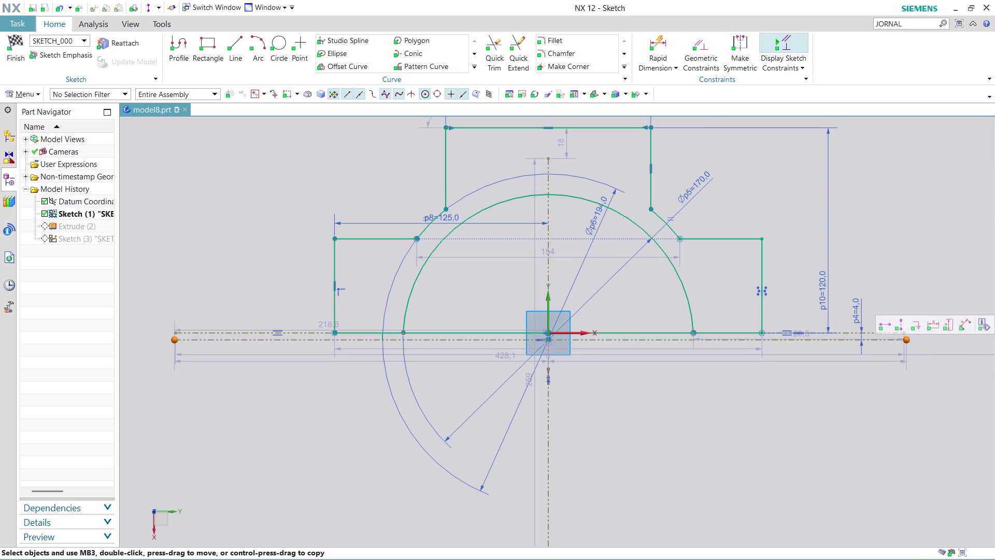
Apply Make Symmetric to two matching bracket curves, with the horizontal reference line as centerline.
click(736, 47)
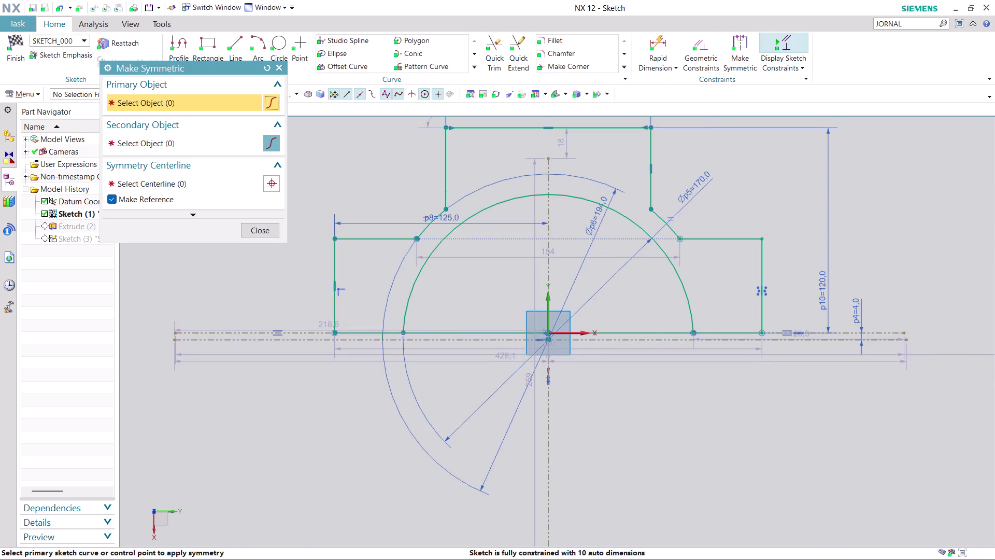
click(175, 339)
click(906, 339)
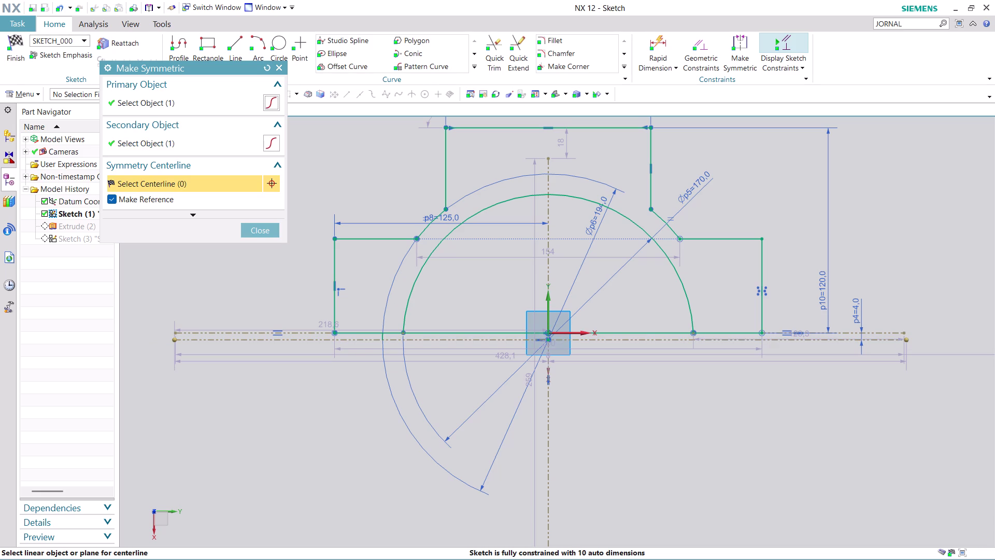
click(547, 304)
click(607, 315)
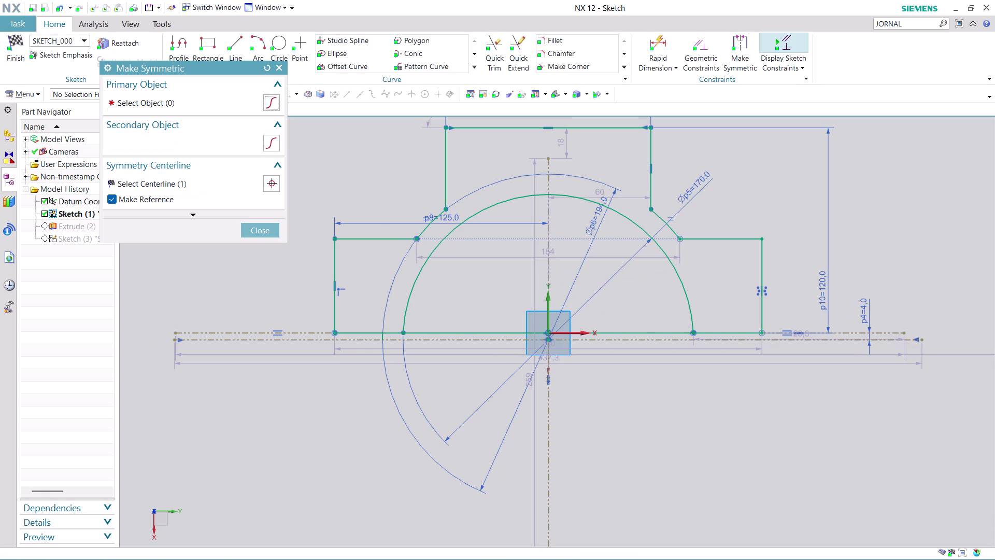
click(266, 225)
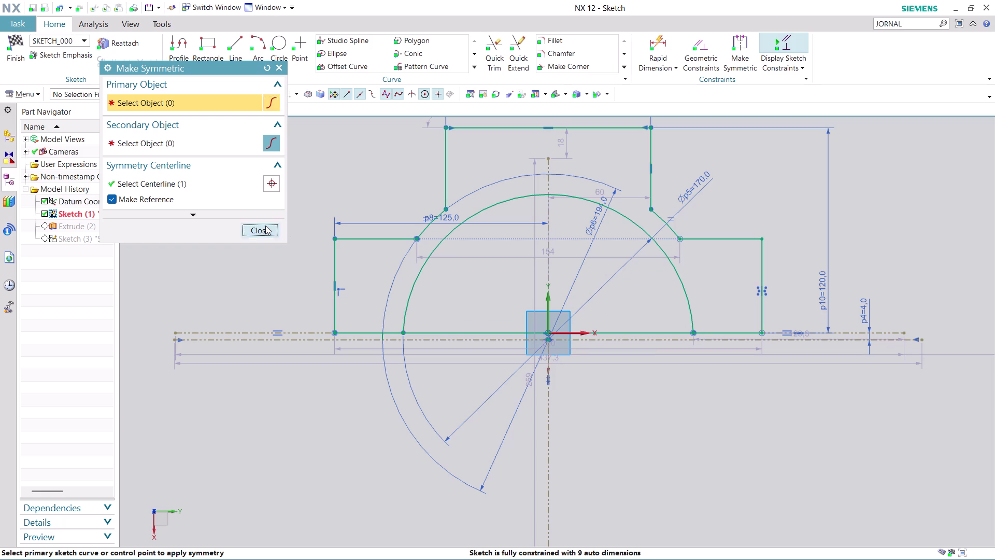
scroll(down, 3)
scroll(up, 3)
Add a geometric constraint to the construction-line intersection point.
scroll(up, 3)
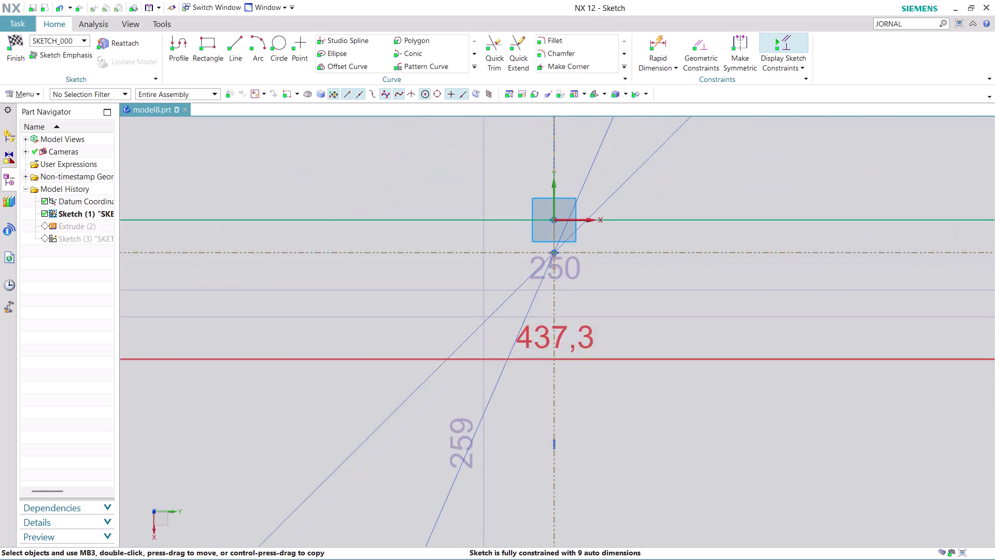
scroll(up, 3)
scroll(up, 3)
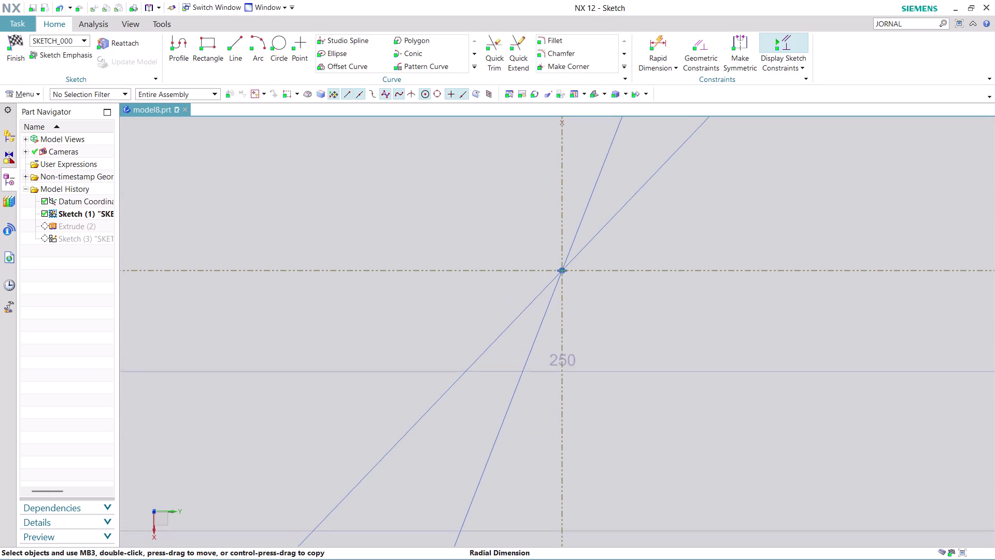
click(564, 269)
scroll(down, 3)
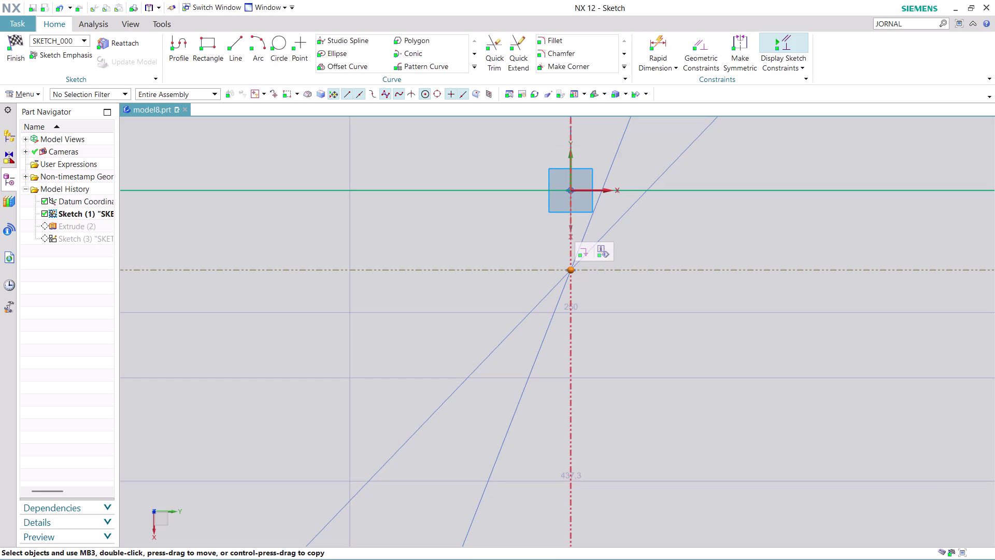
click(570, 188)
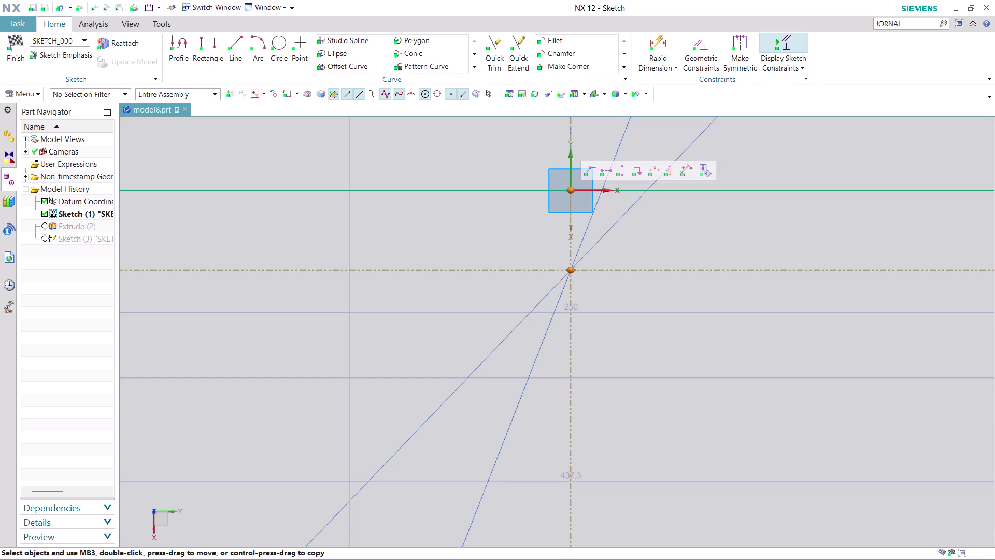
click(621, 174)
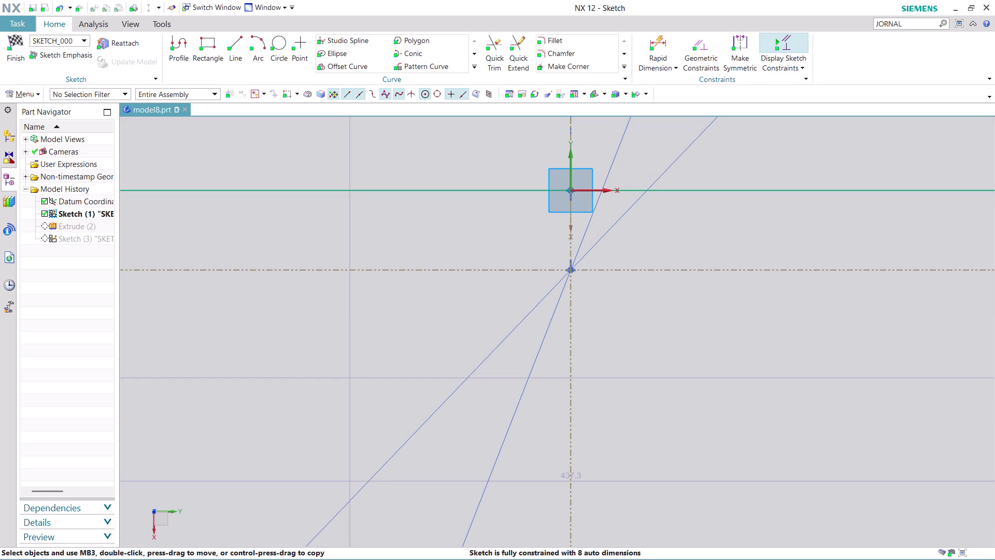
Finish editing SKETCH_000 and return to the updated half-ring bracket model.
scroll(down, 3)
scroll(down, 3)
scroll(down, 3)
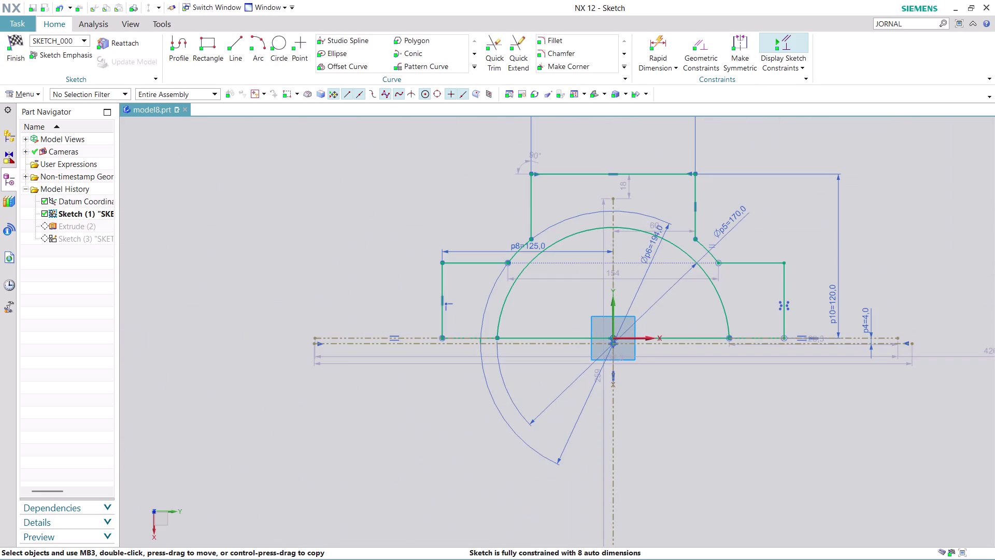
scroll(up, 3)
scroll(down, 3)
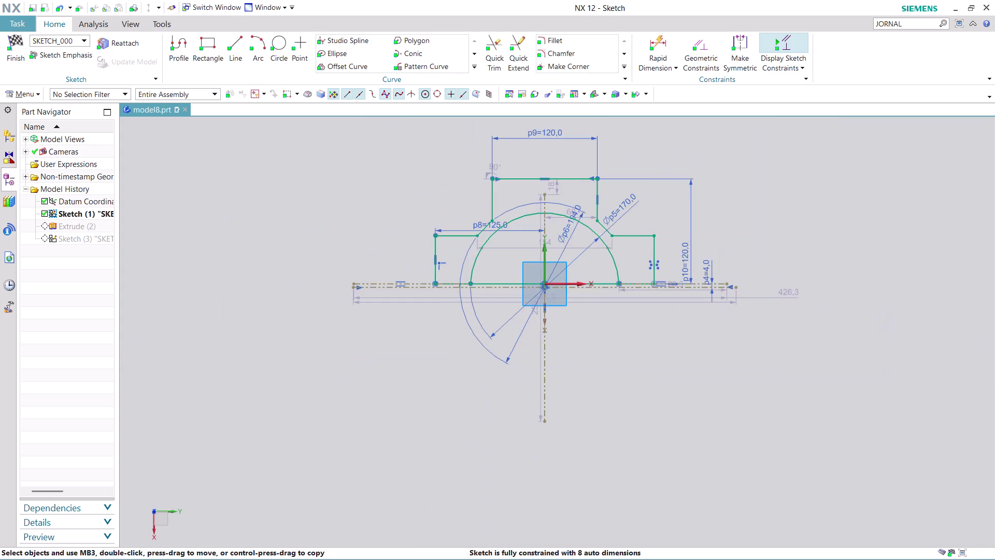
scroll(up, 3)
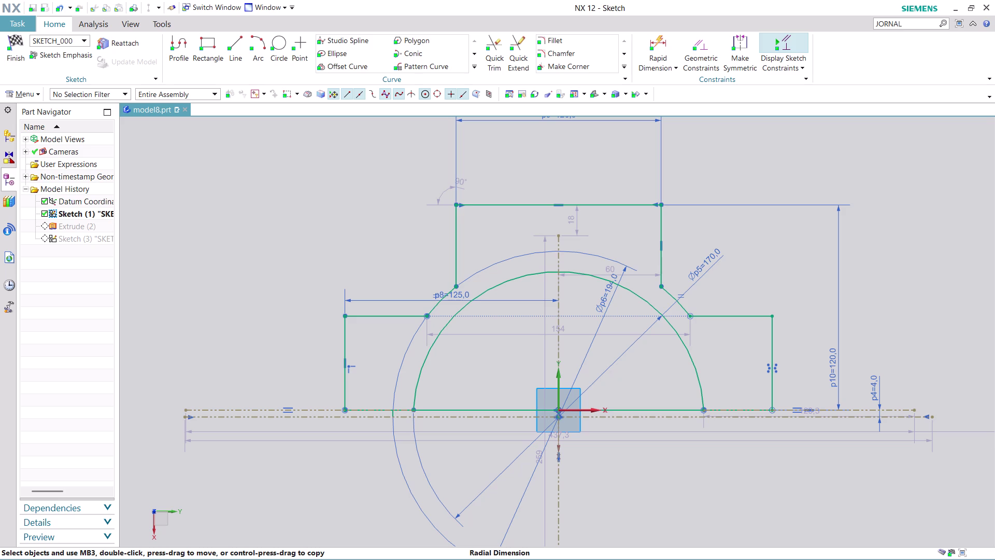
click(17, 63)
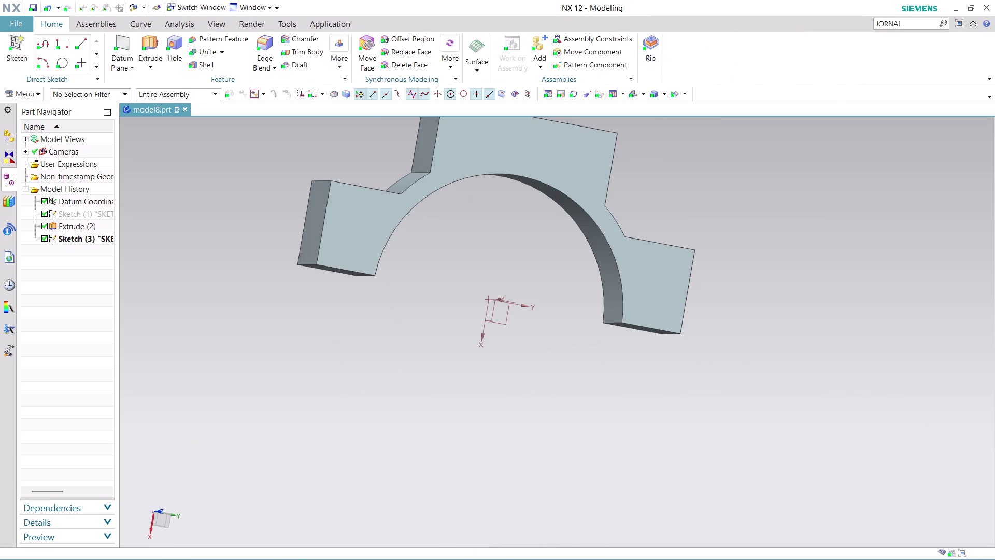
Create a new task-environment sketch on the XY plane with its origin at 0,0,0.
scroll(down, 3)
scroll(up, 3)
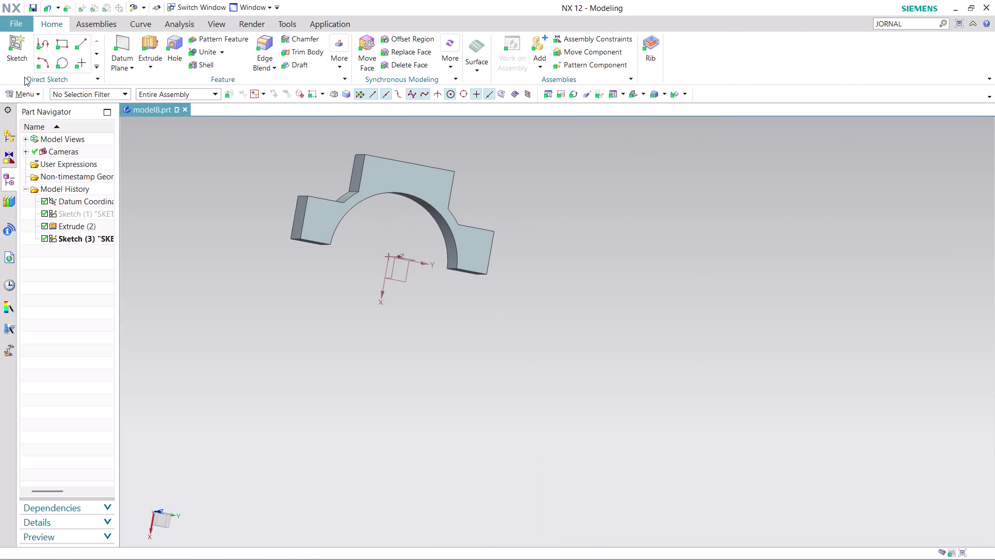
click(29, 93)
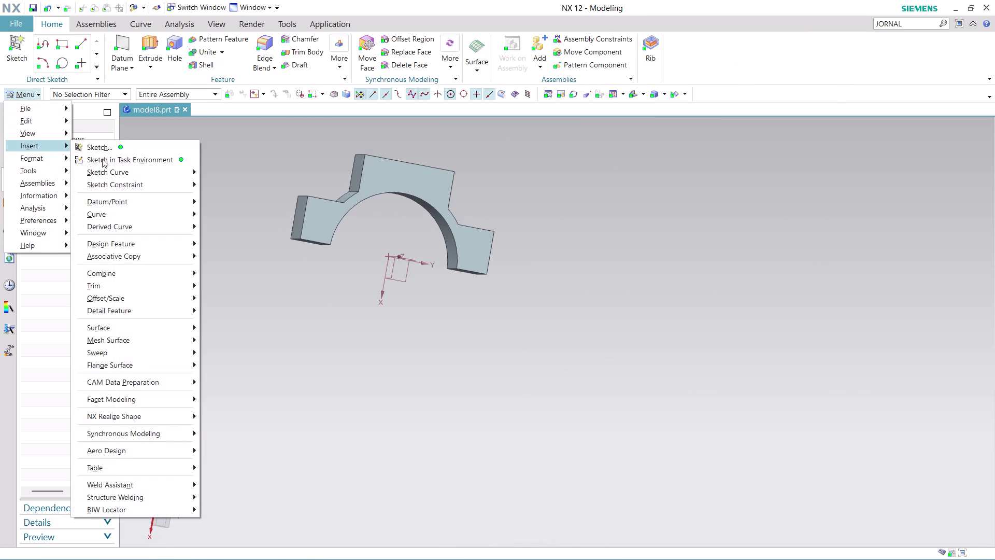
click(110, 158)
click(404, 278)
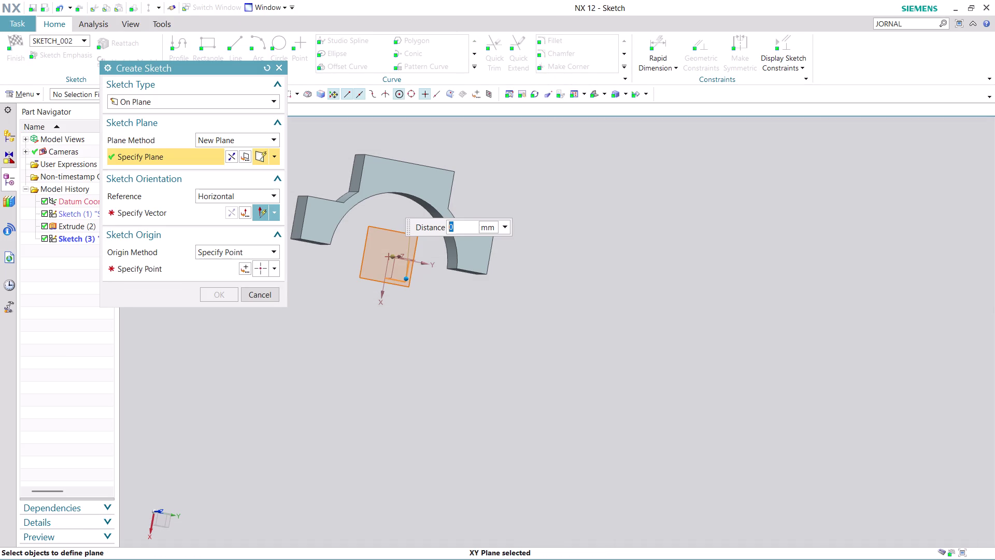
click(177, 214)
click(592, 336)
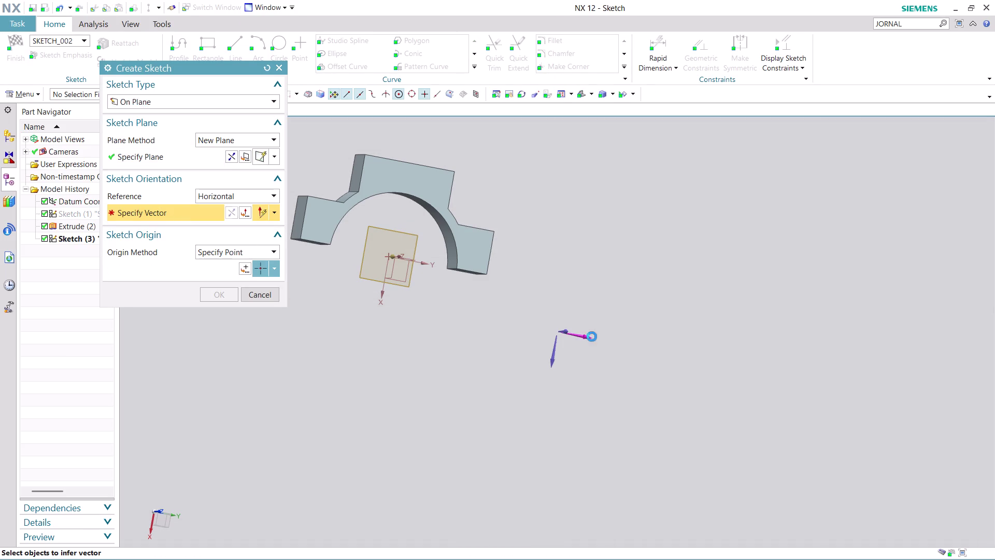
click(244, 273)
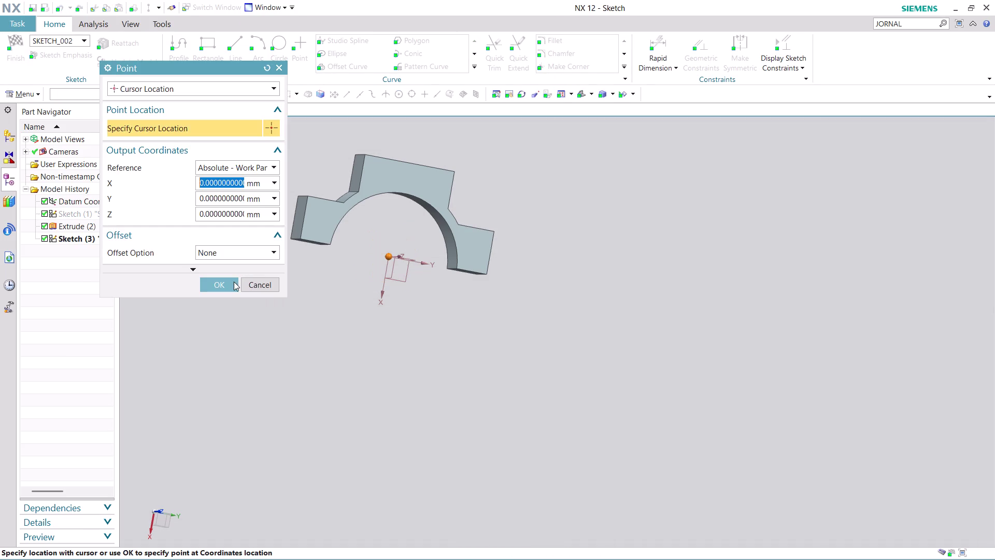
click(233, 282)
click(217, 291)
Zoom in on the new sketch and start the Circle tool.
scroll(up, 3)
scroll(up, 3)
scroll(up, 3)
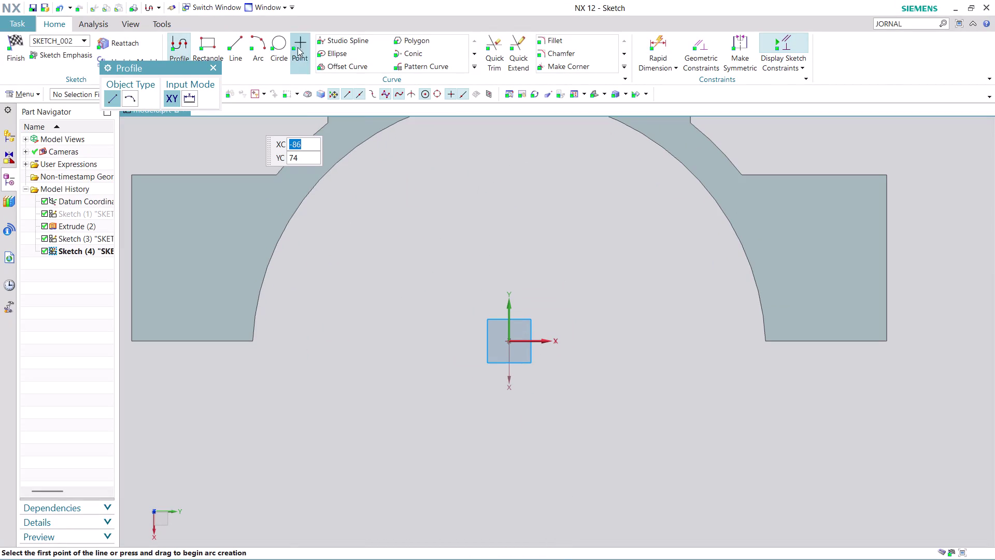
click(280, 39)
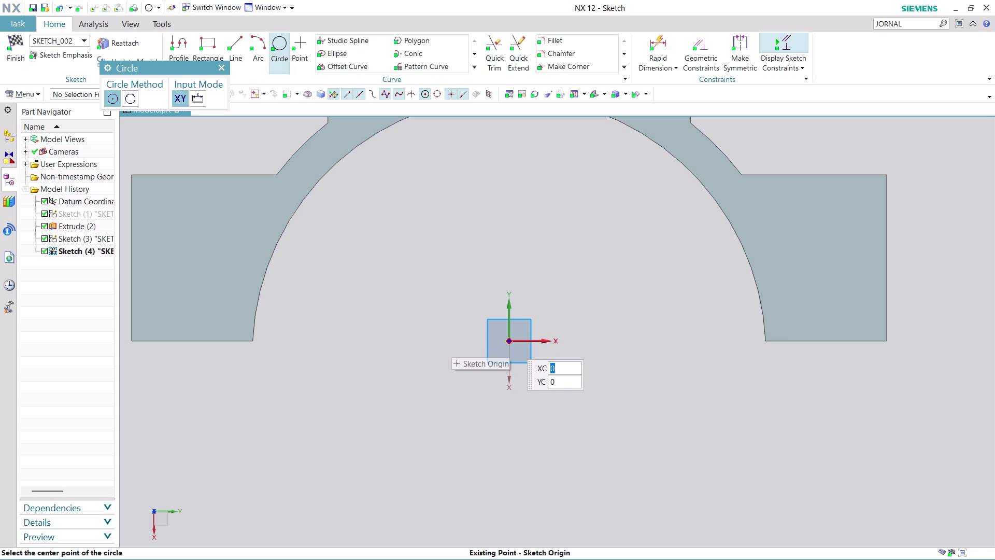
Snap a circle centre to the sketch origin via QuickPick and give it diameter 176.
click(510, 342)
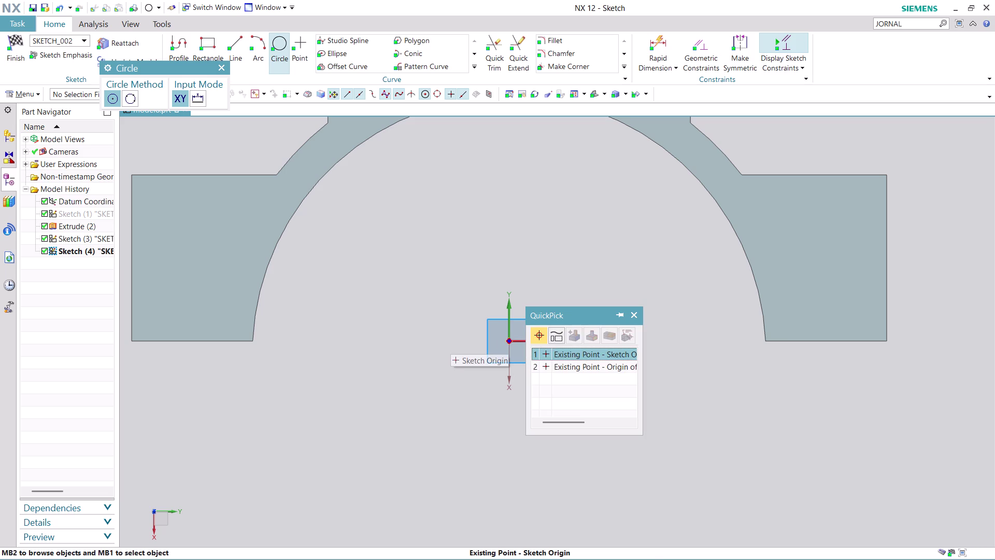
click(582, 355)
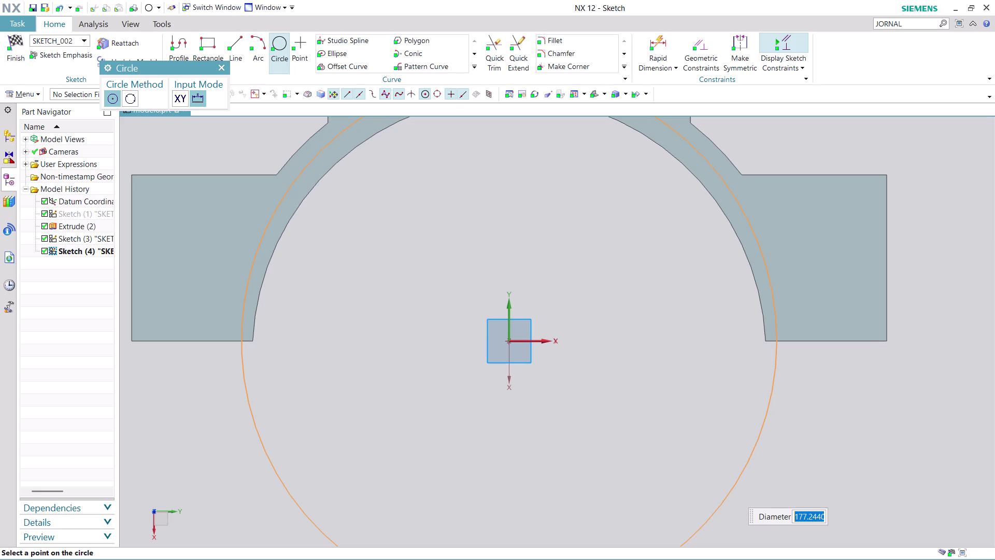
key(1)
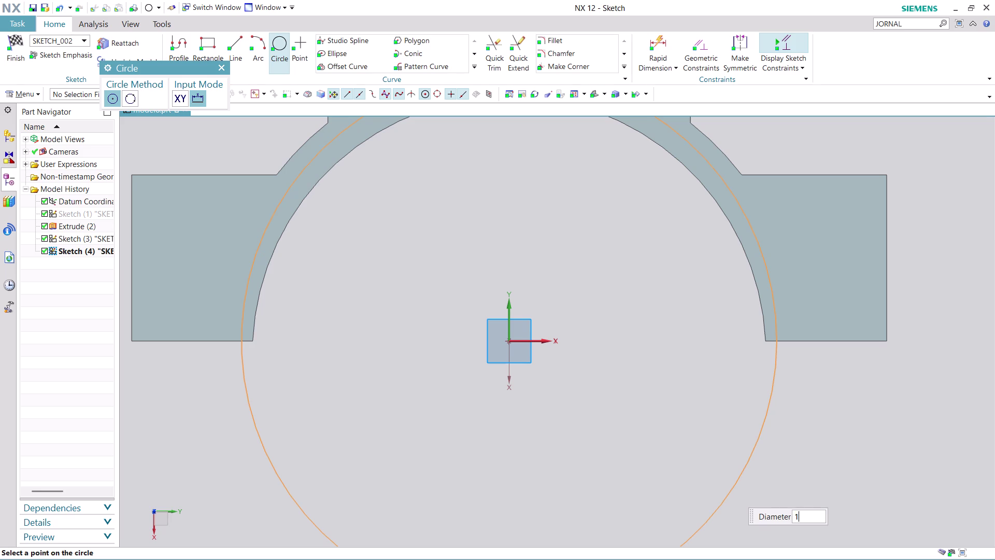
text(76)
key(Return)
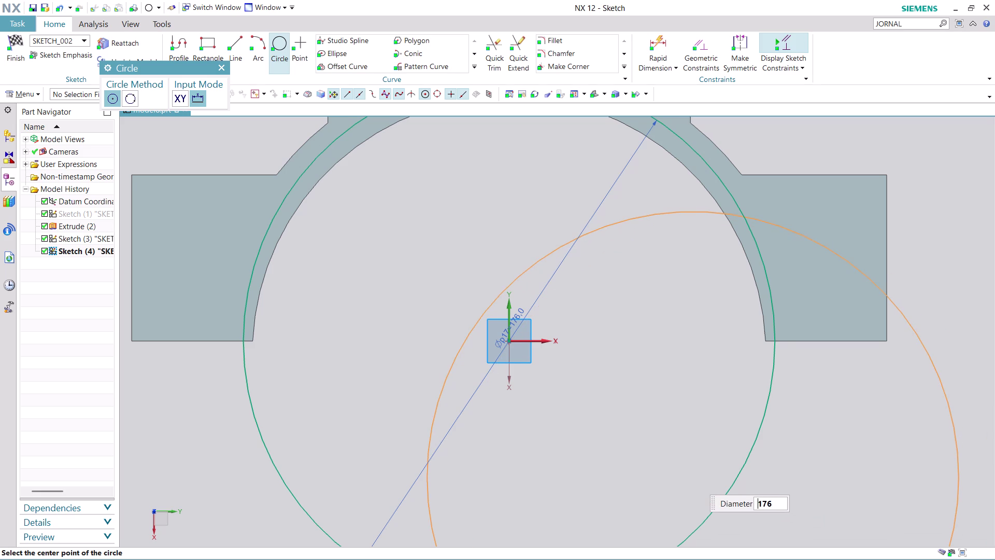
scroll(down, 3)
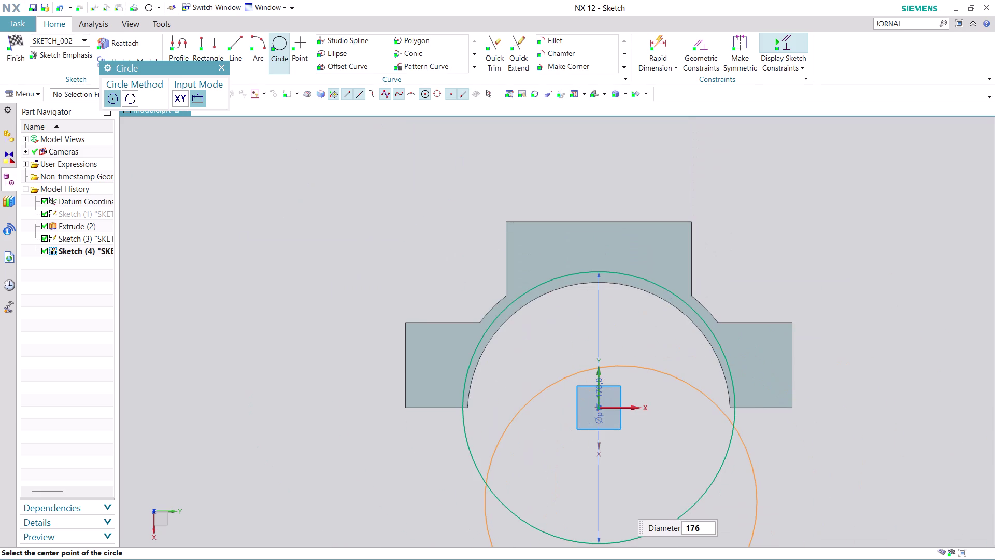
key(Escape)
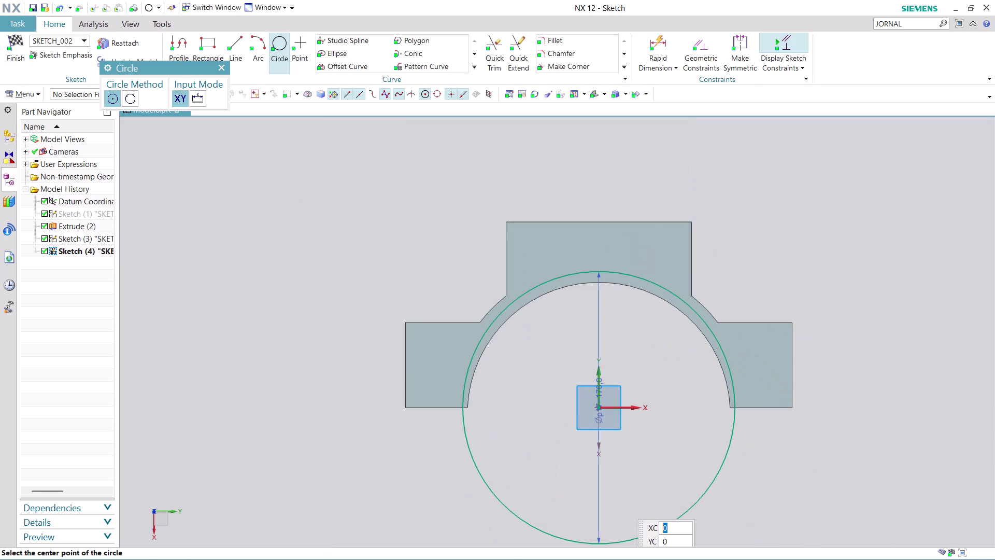
key(Escape)
scroll(up, 3)
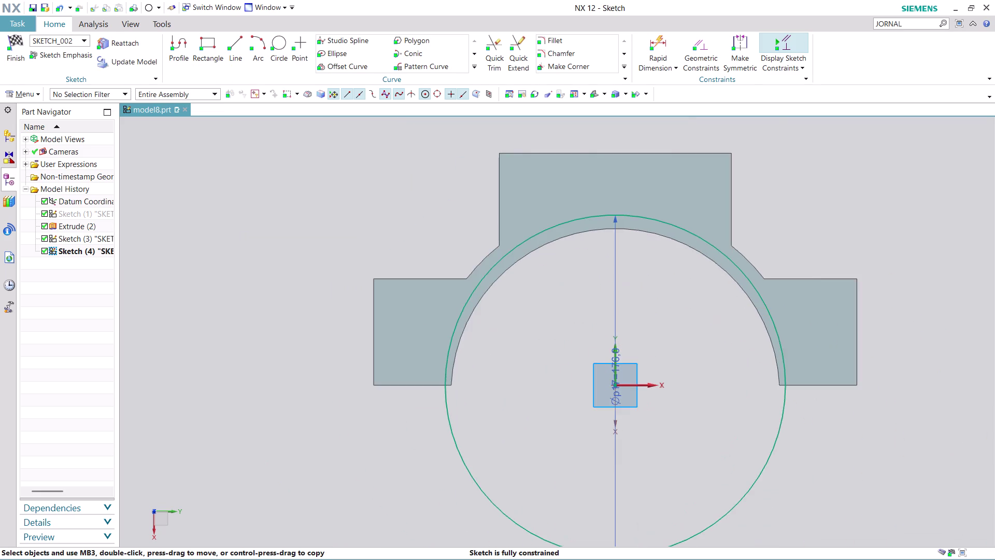
Undo the 176-diameter circle.
scroll(up, 3)
scroll(up, 3)
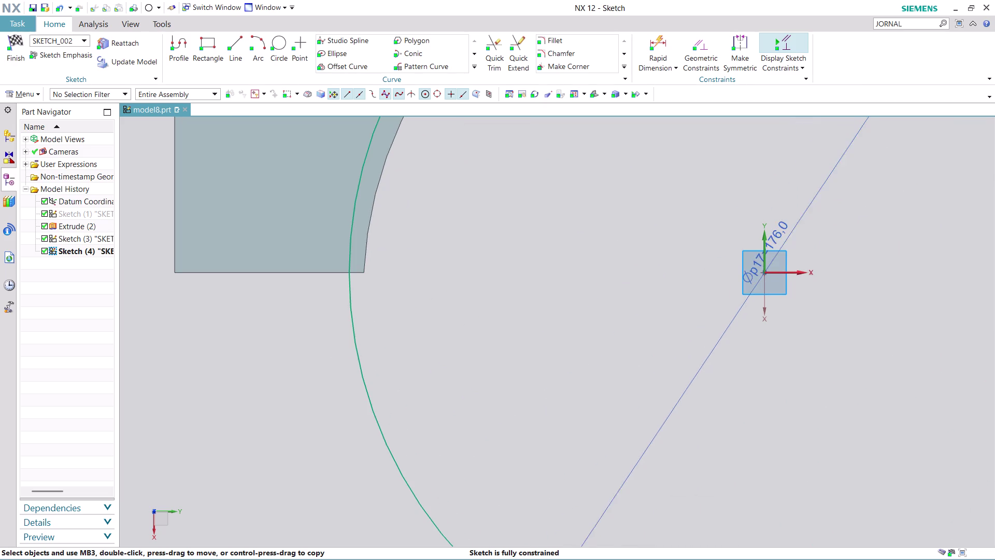
scroll(down, 3)
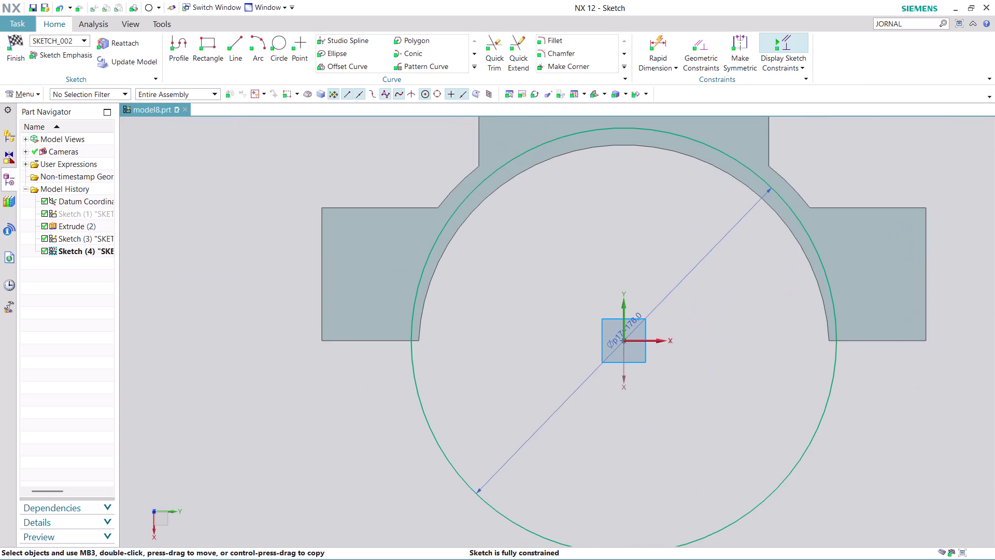
scroll(up, 3)
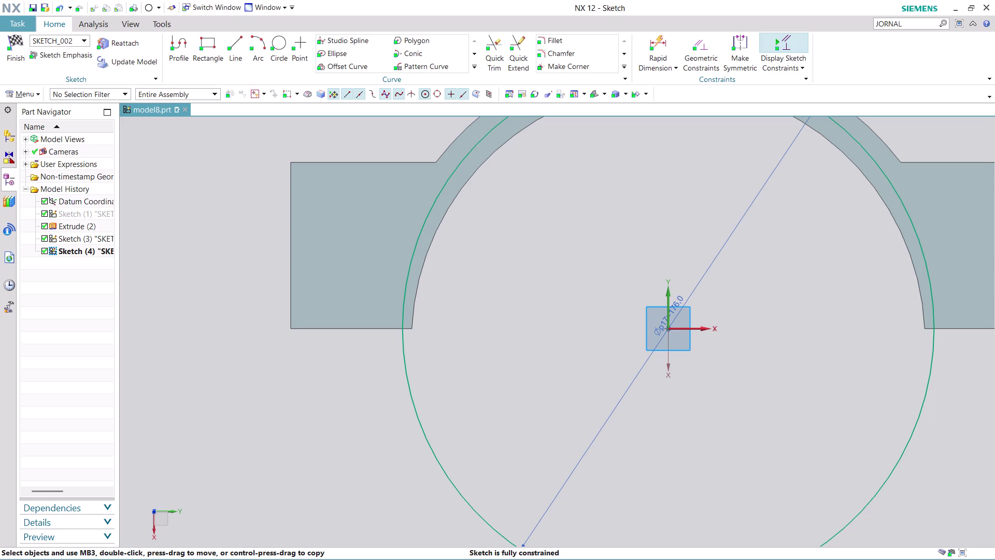
scroll(down, 3)
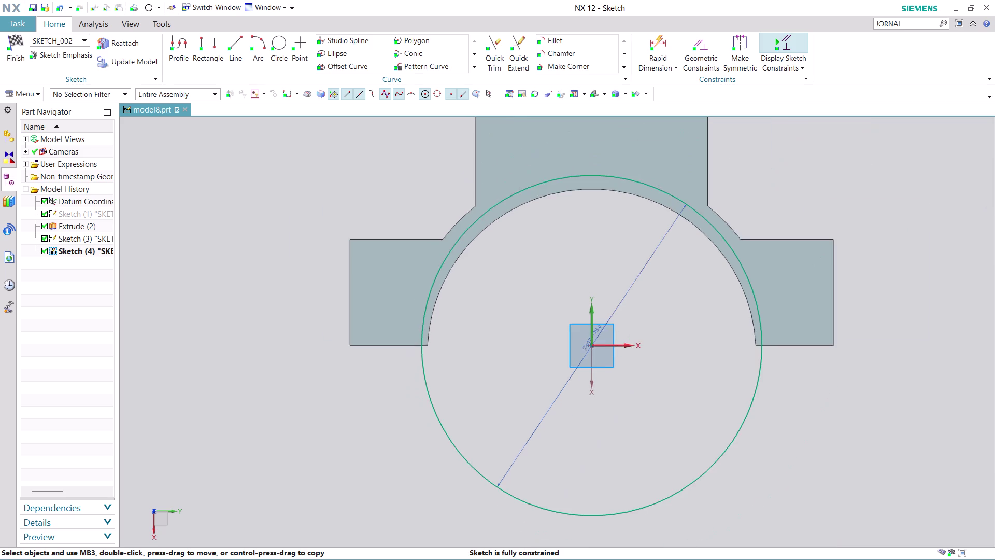
scroll(down, 3)
scroll(up, 3)
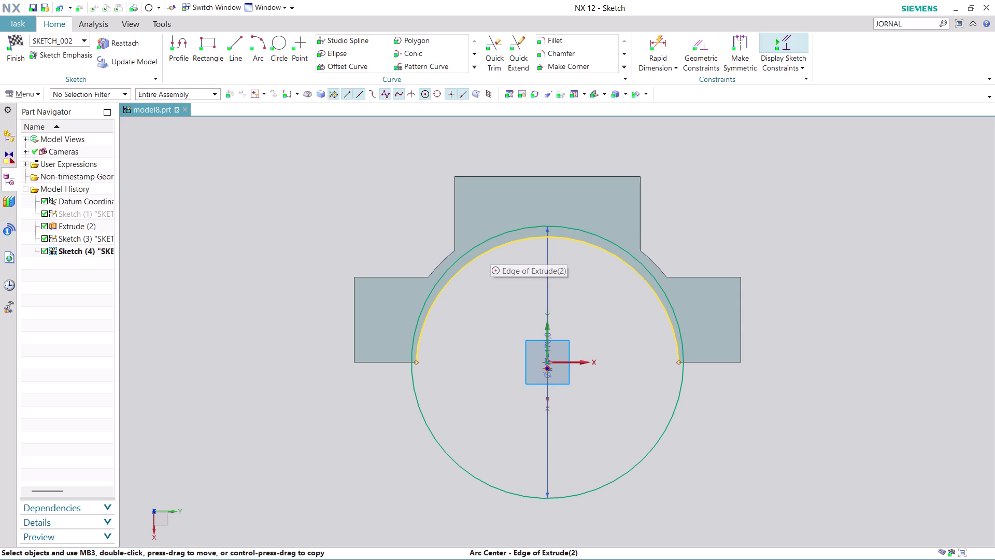
scroll(up, 3)
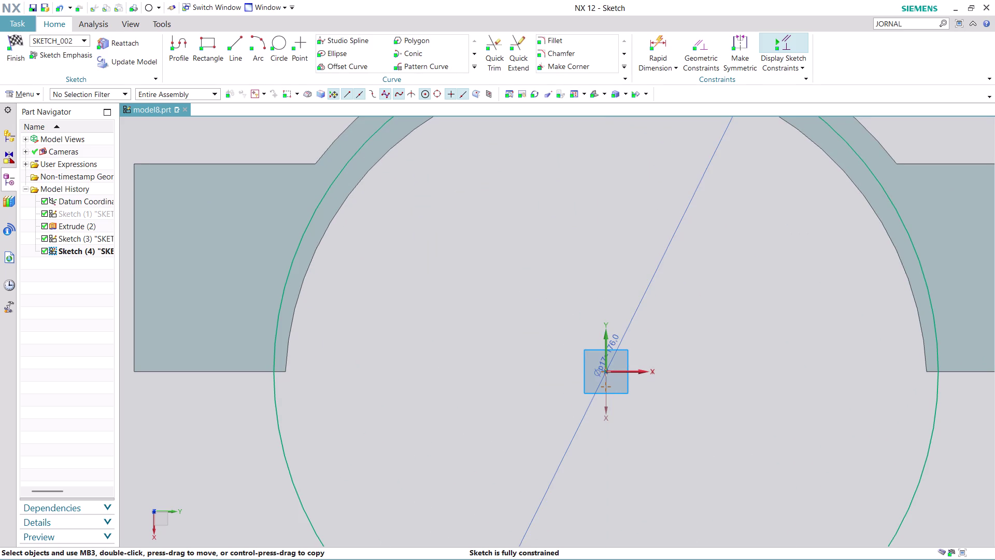
key(ctrl+z)
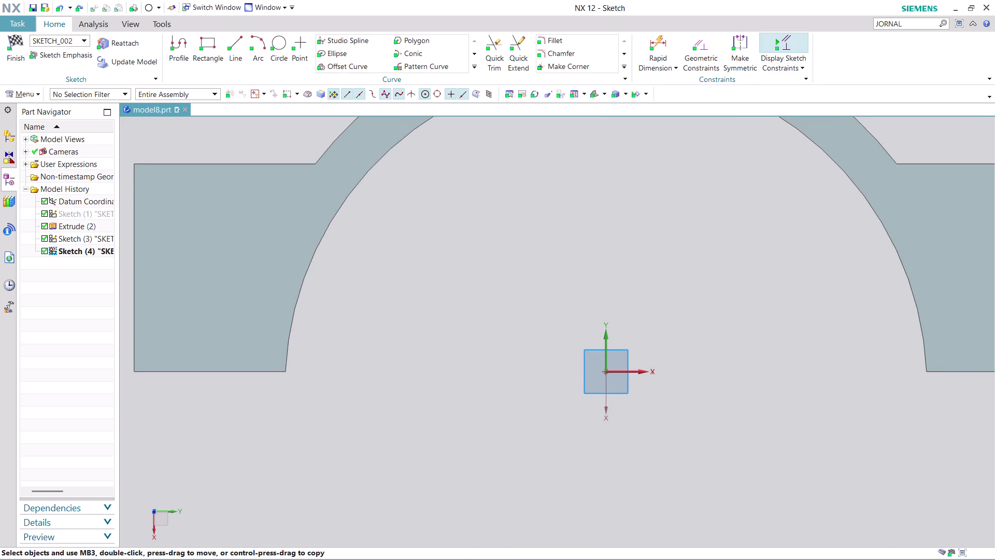
Start a new circle with the Circle command.
scroll(down, 3)
scroll(down, 3)
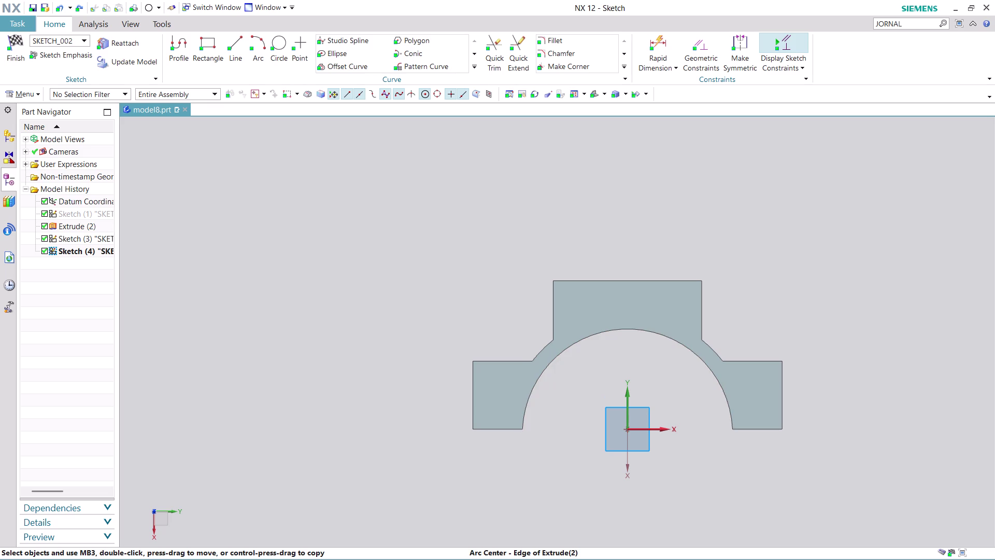
scroll(up, 3)
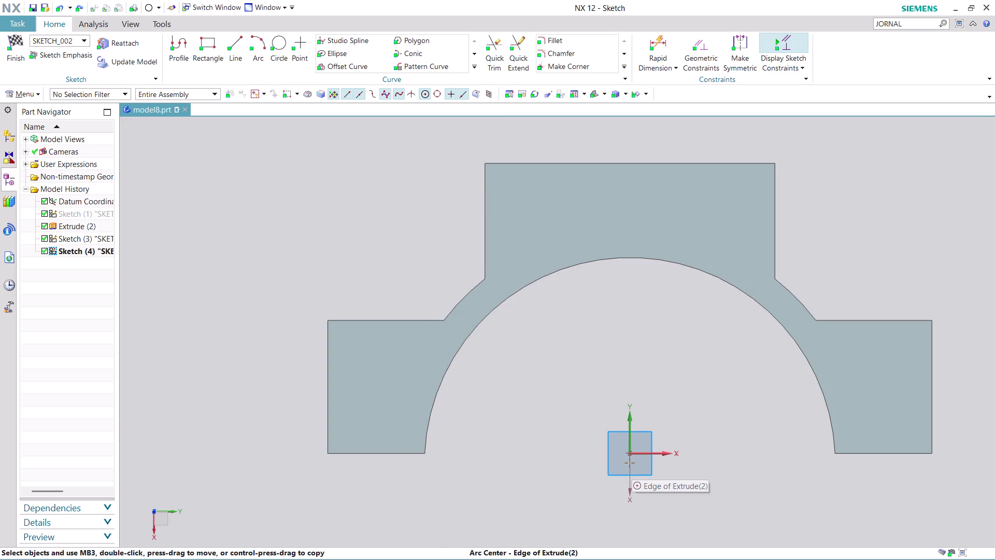
click(282, 43)
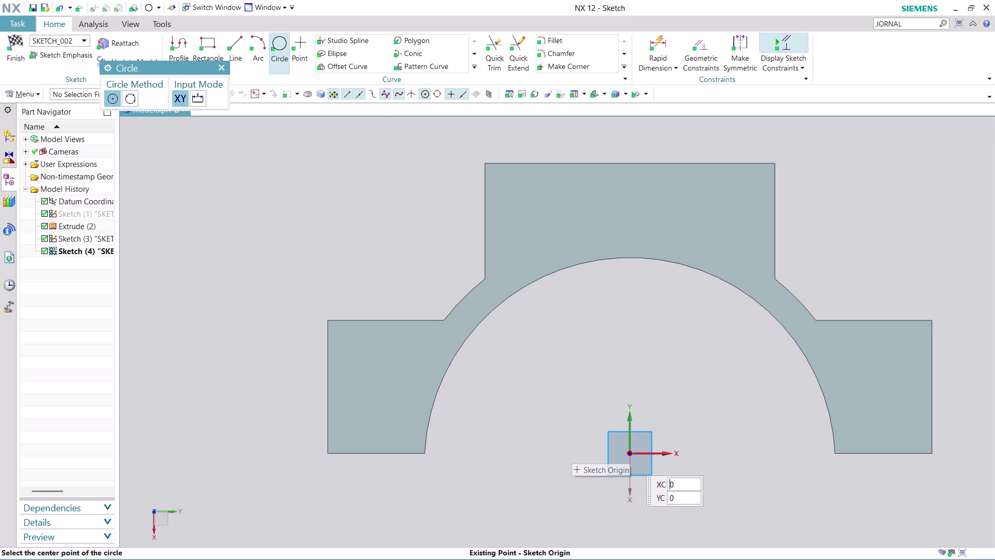
Recreate the 176-diameter circle centred on the sketch origin.
scroll(up, 3)
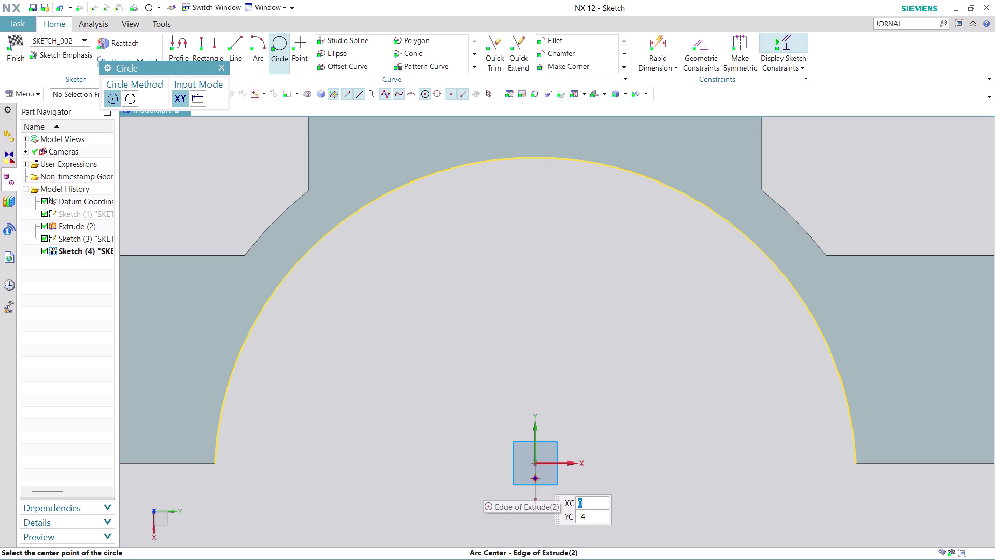
click(536, 478)
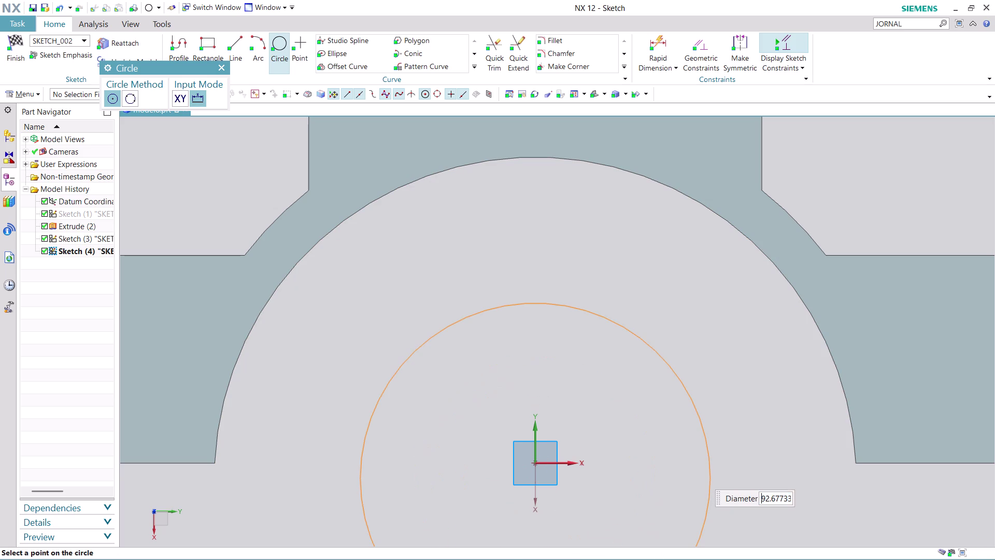
scroll(down, 3)
scroll(down, 3)
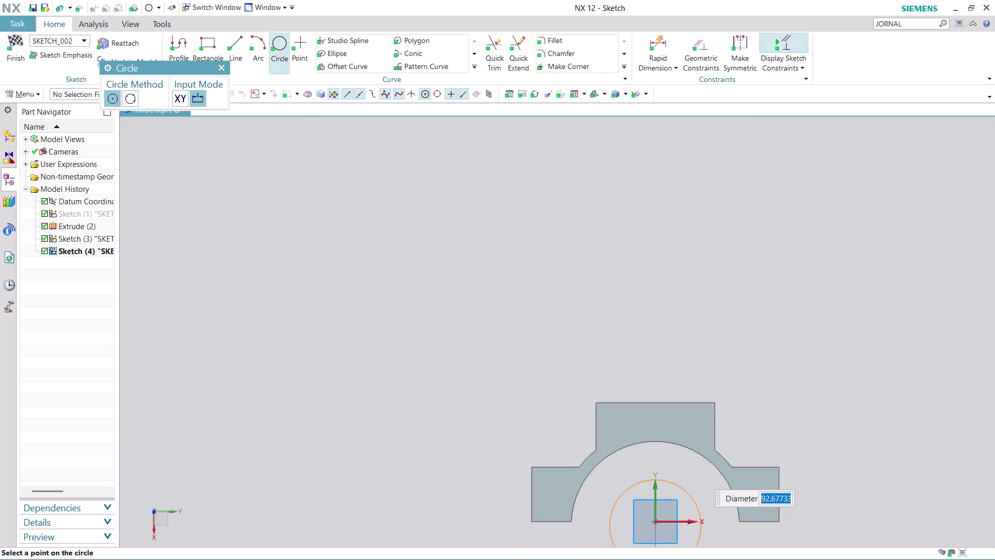
middle_drag(698, 542, 651, 428)
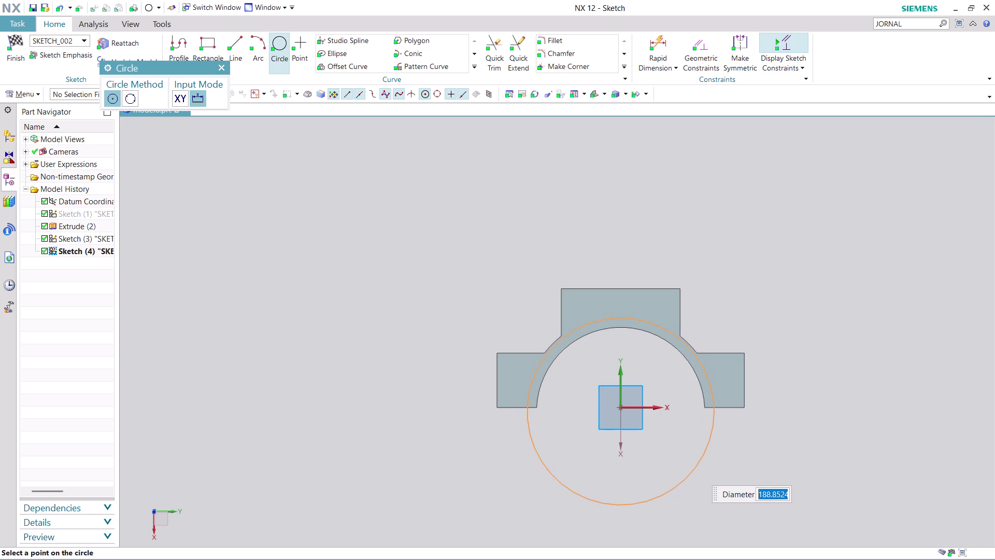
text(176)
key(Return)
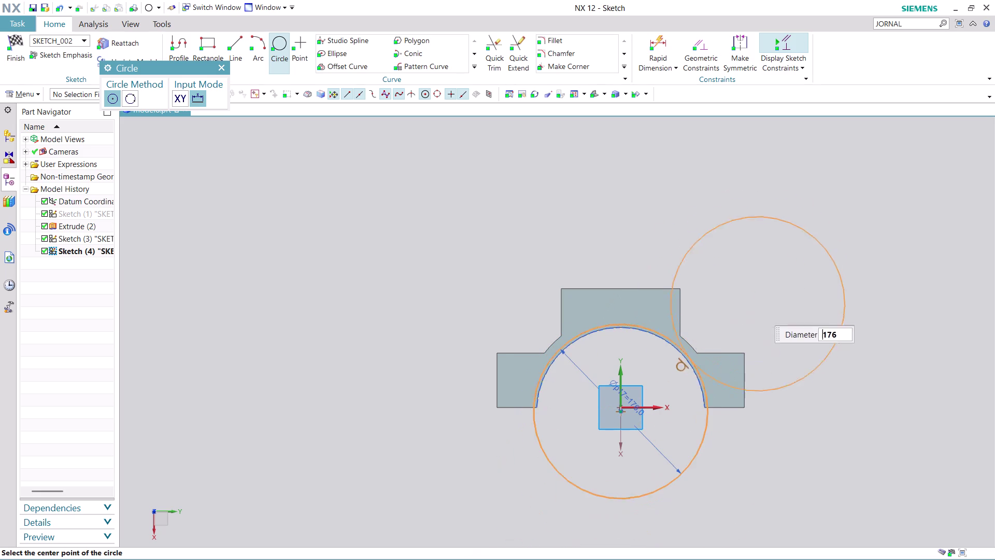
key(Escape)
key(Escape)
scroll(up, 3)
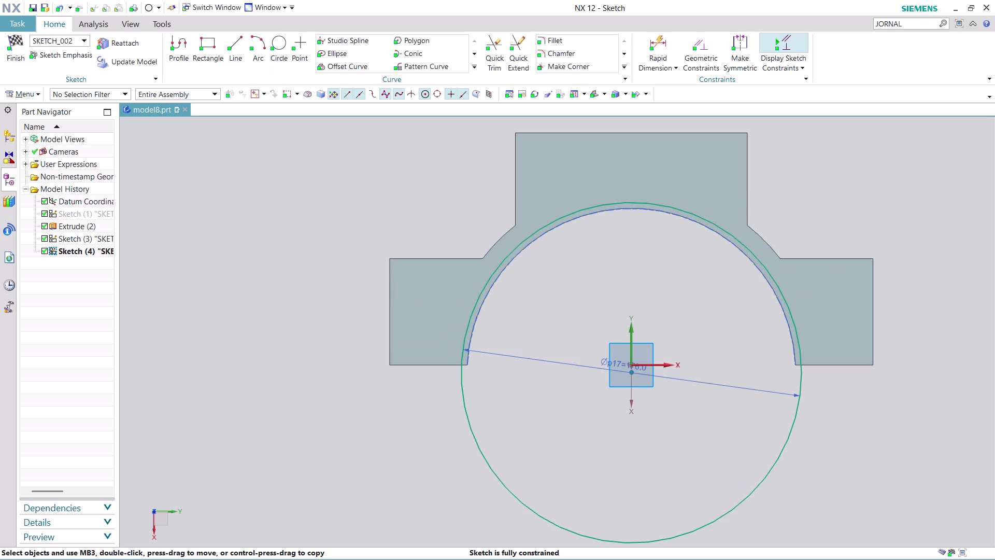
scroll(up, 3)
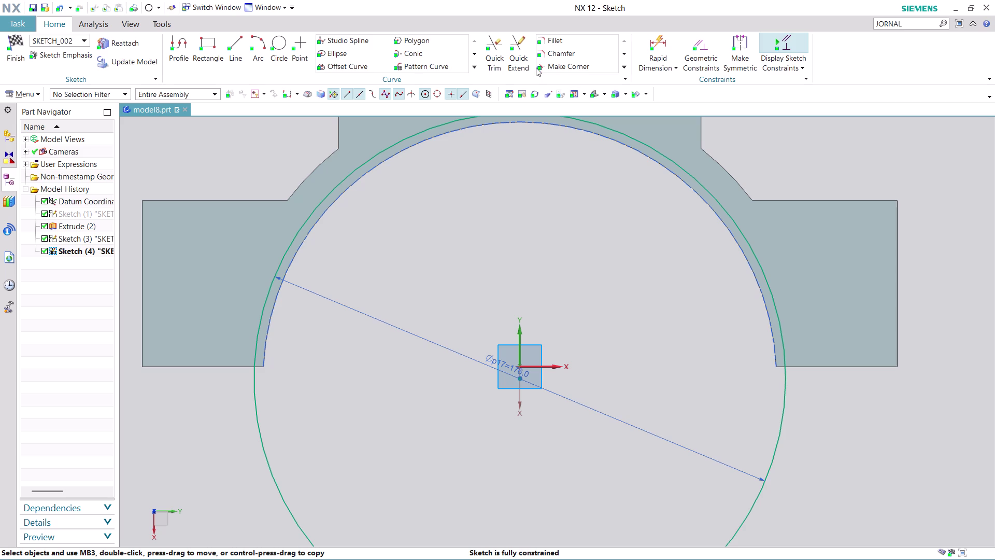
Project the bracket's inner ring arc edge into Sketch (4) with Project Curve.
click(476, 65)
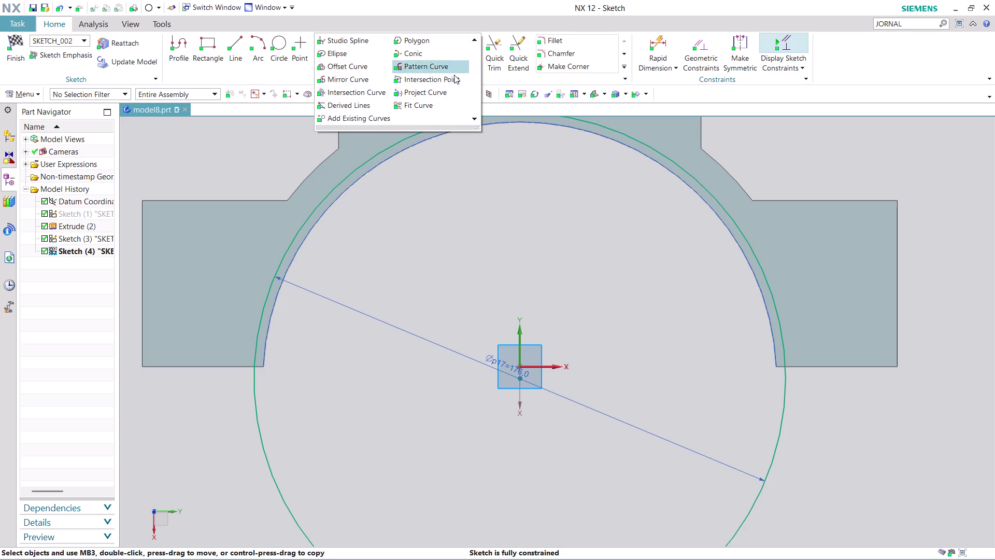
click(426, 91)
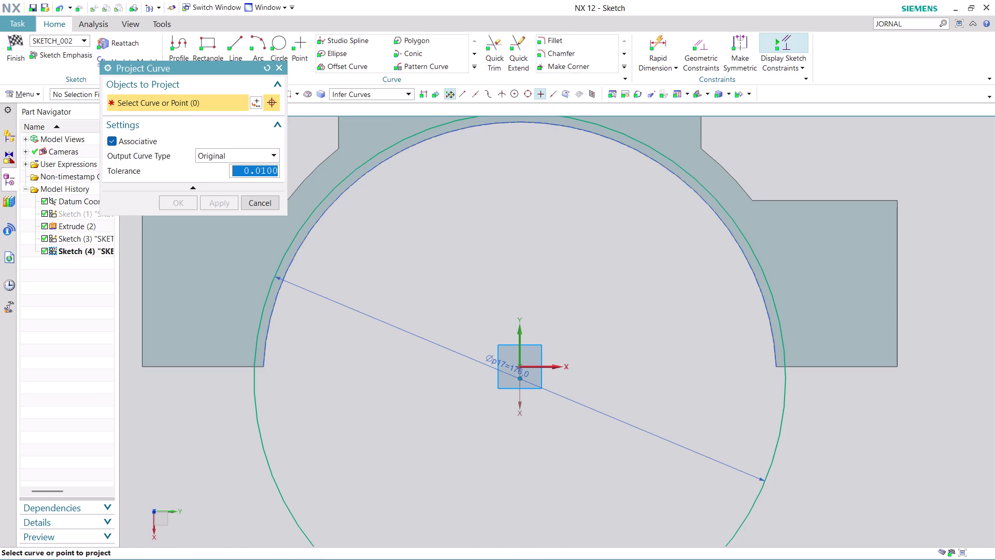
click(350, 187)
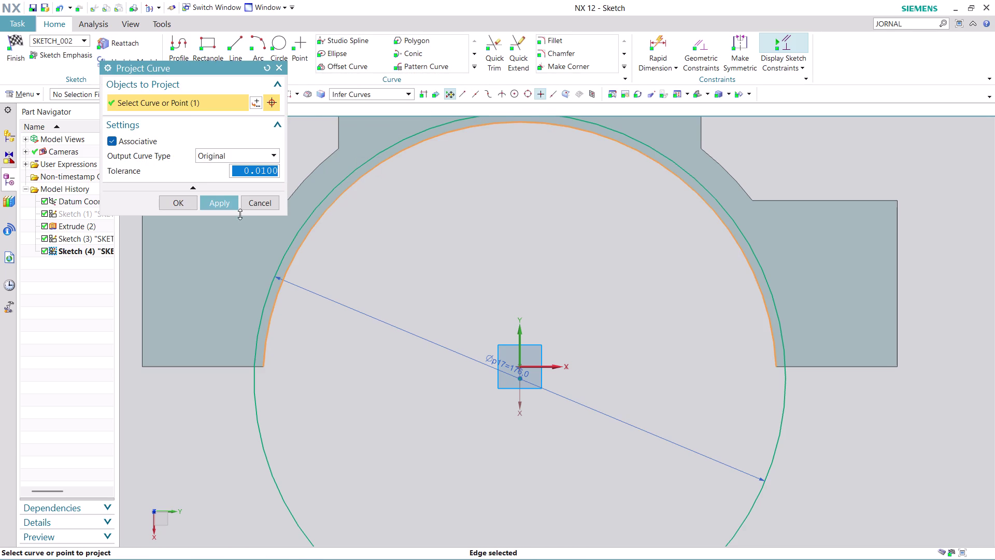
click(222, 200)
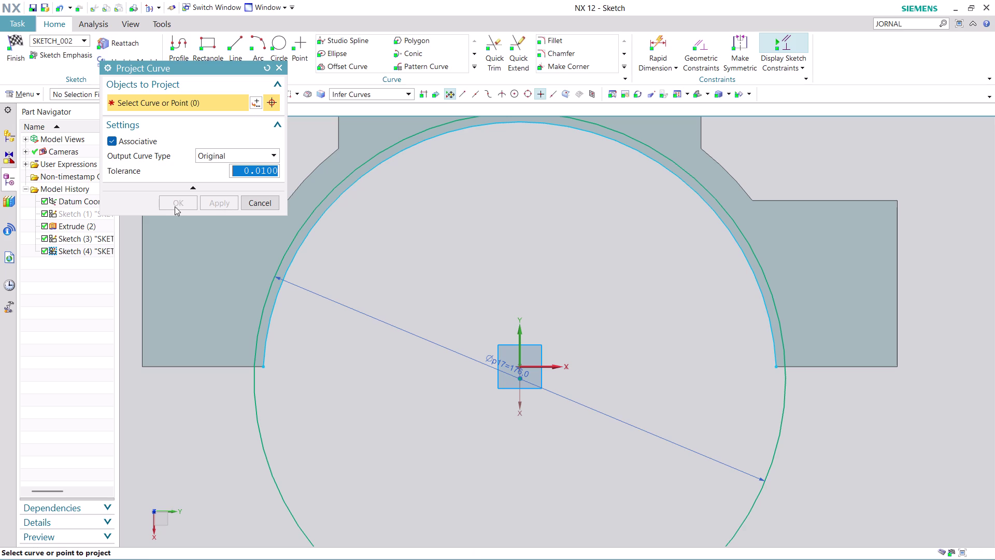
click(261, 202)
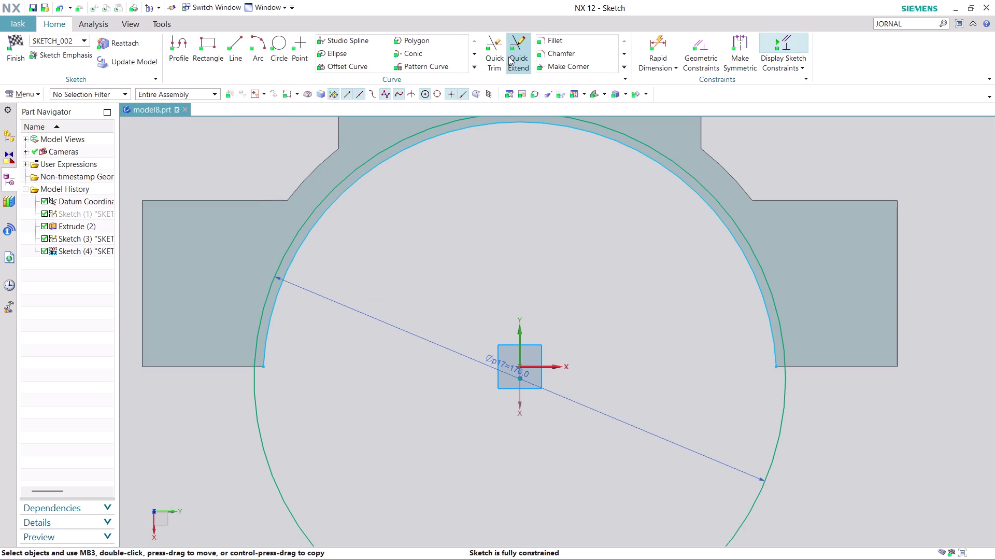
click(243, 43)
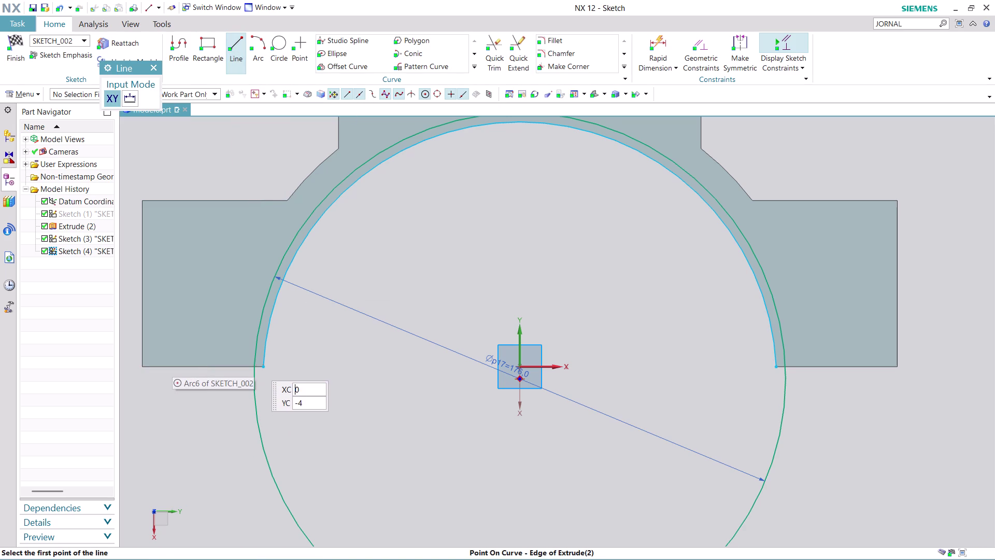
Abandon two misplaced line attempts near the arc end, cancelling and undoing them.
scroll(down, 3)
scroll(up, 3)
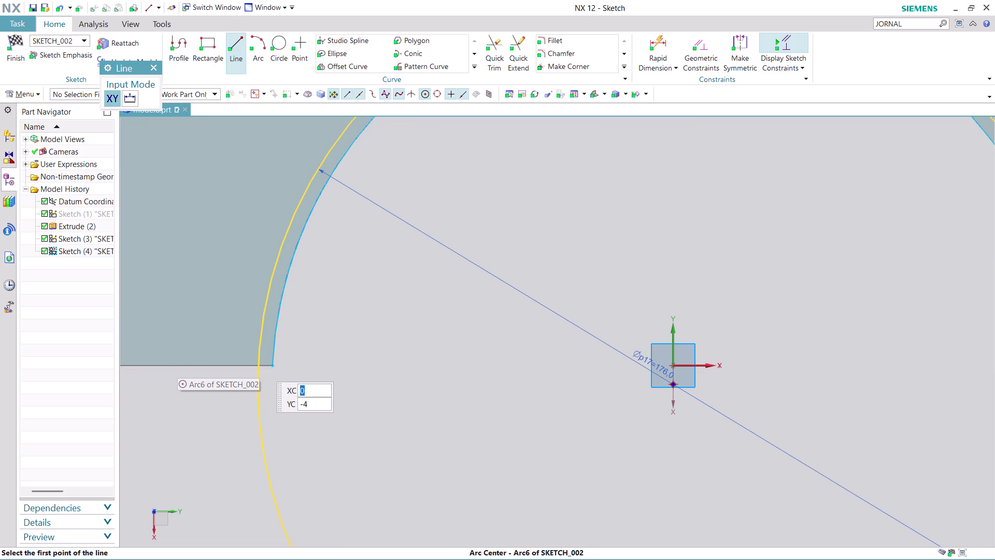
click(259, 364)
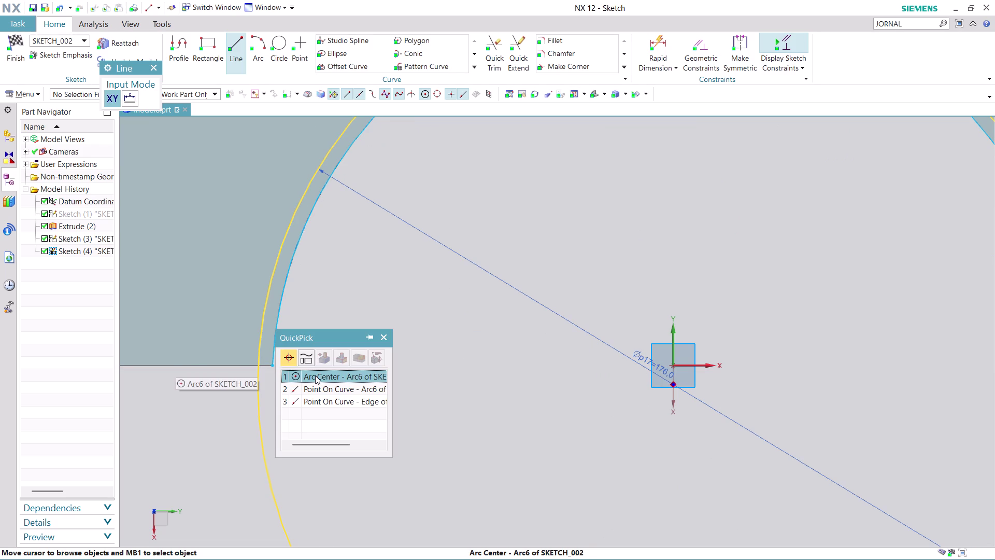
click(320, 387)
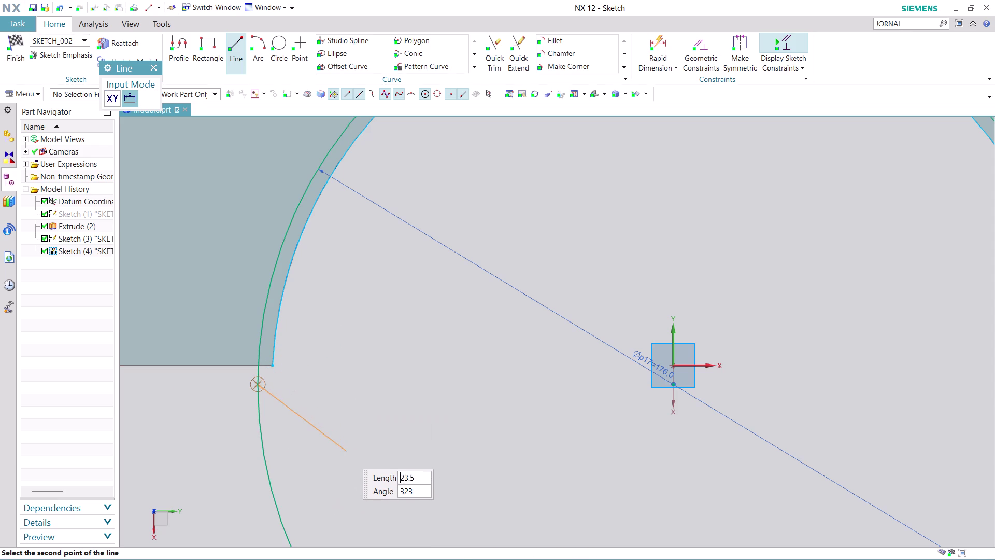
key(Escape)
scroll(up, 3)
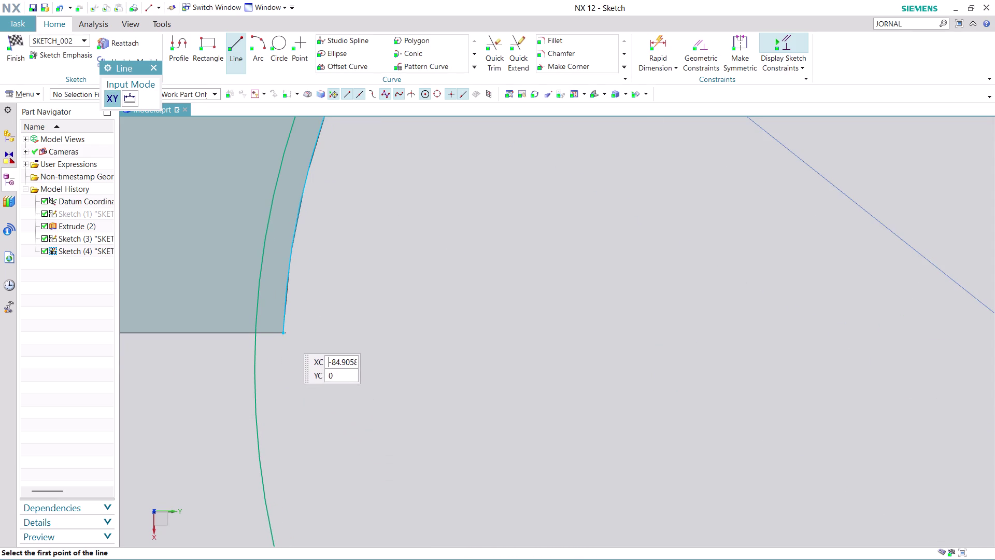
click(283, 332)
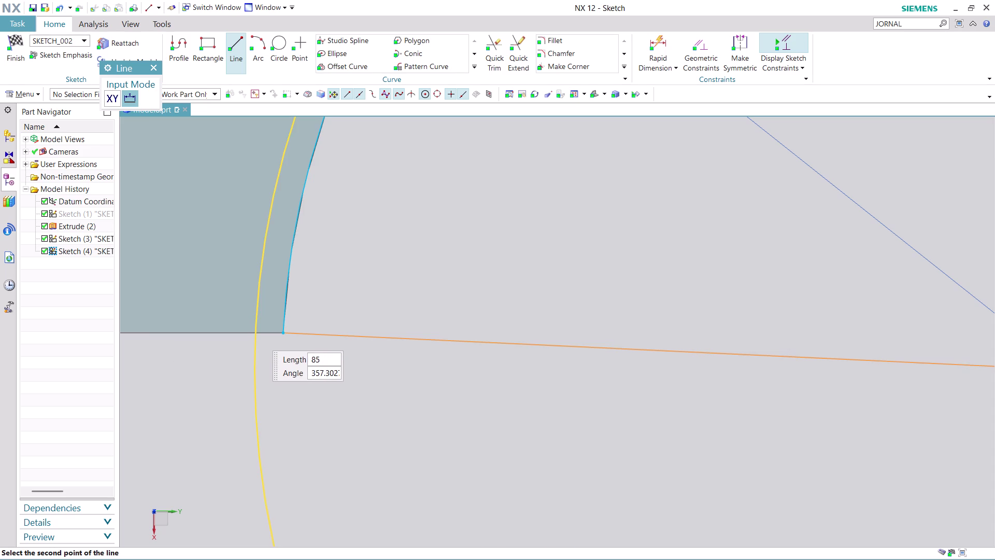
click(255, 334)
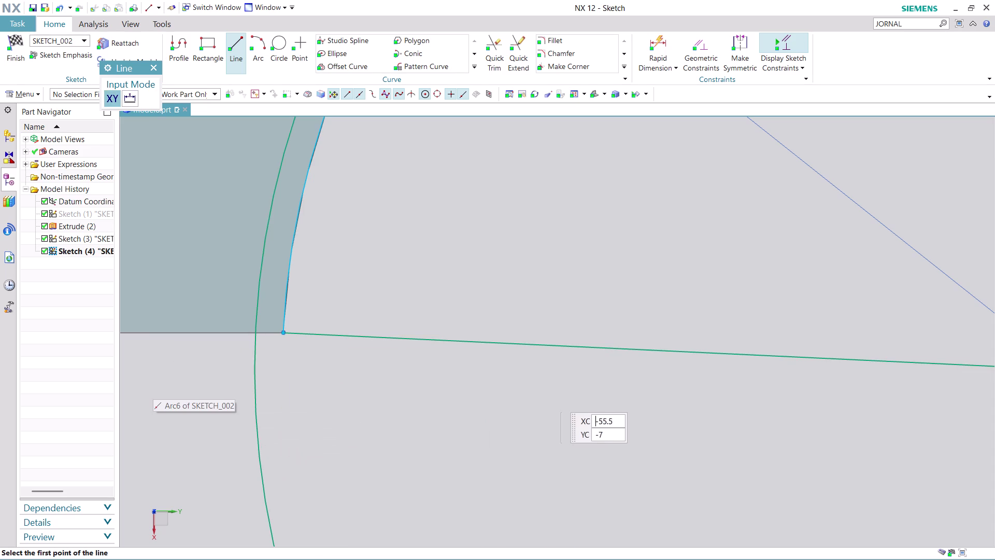
scroll(down, 3)
scroll(down, 3)
scroll(up, 3)
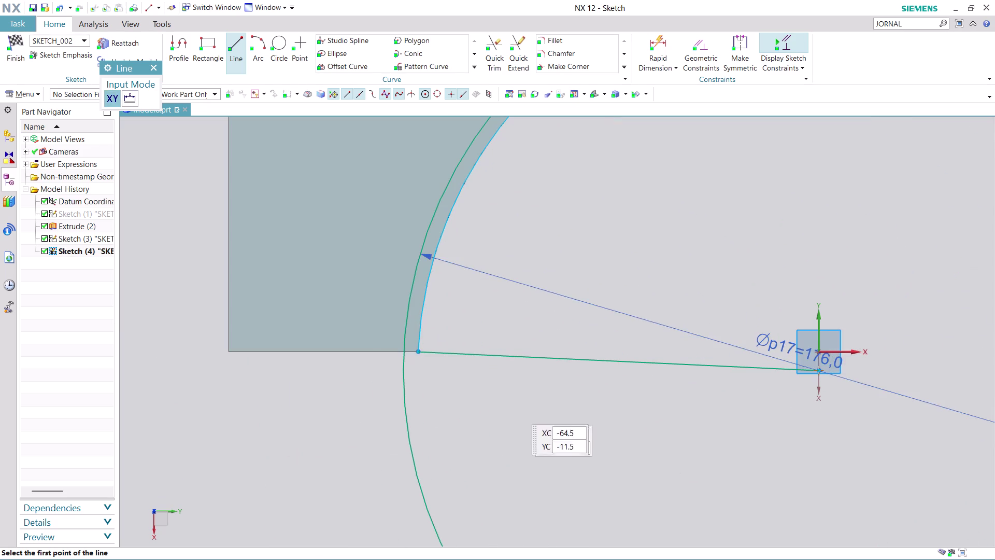
key(ctrl+z)
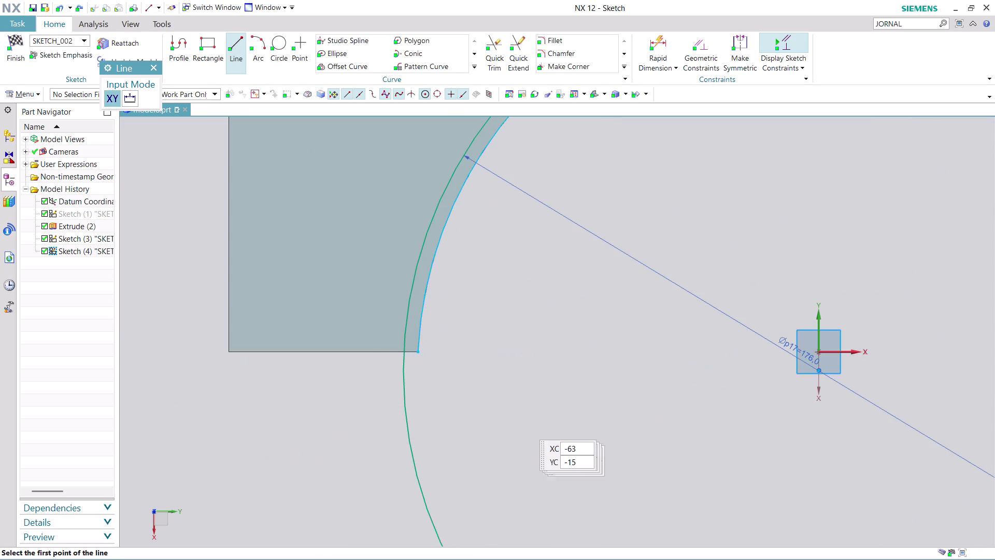
scroll(up, 3)
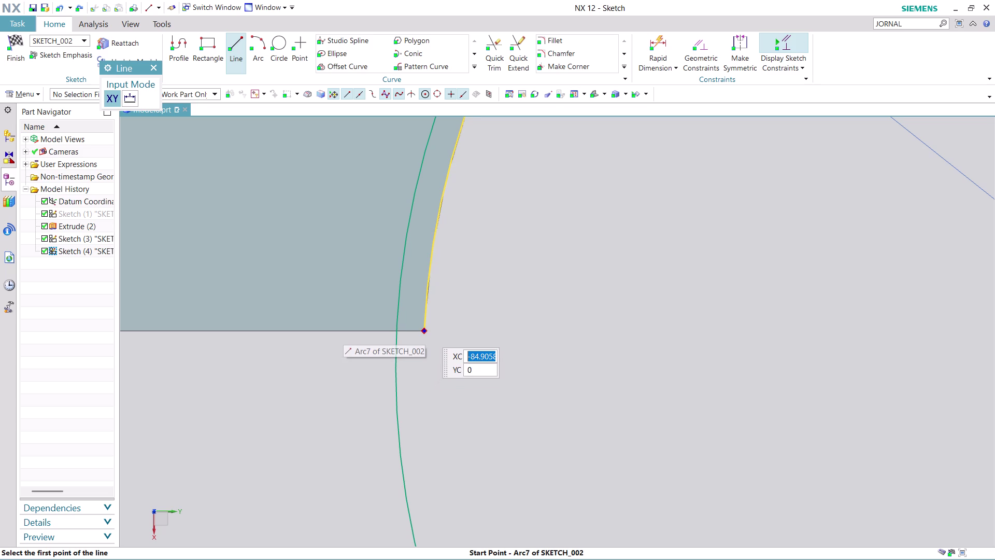
Draw a 73-long horizontal line leftward from the projected arc's end point.
click(425, 330)
click(501, 342)
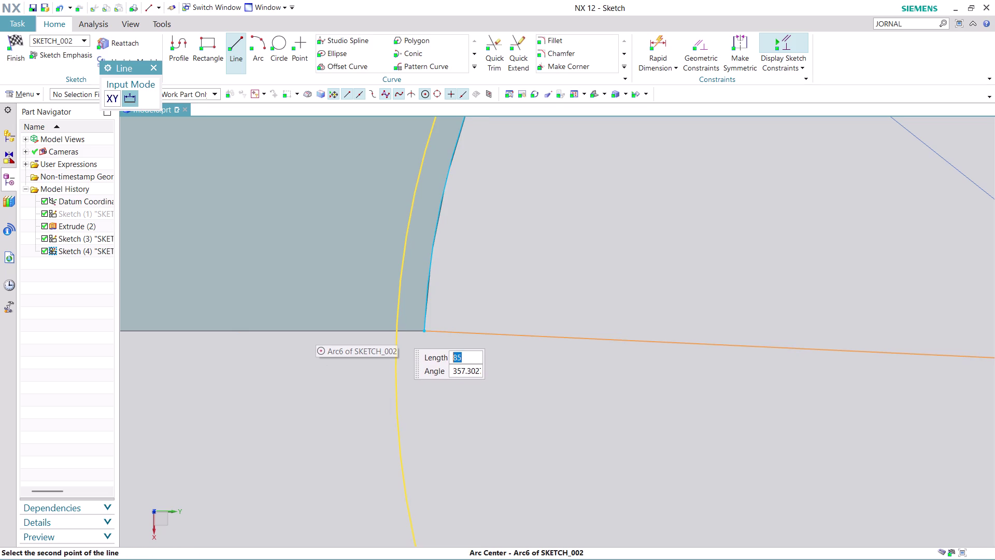
scroll(down, 3)
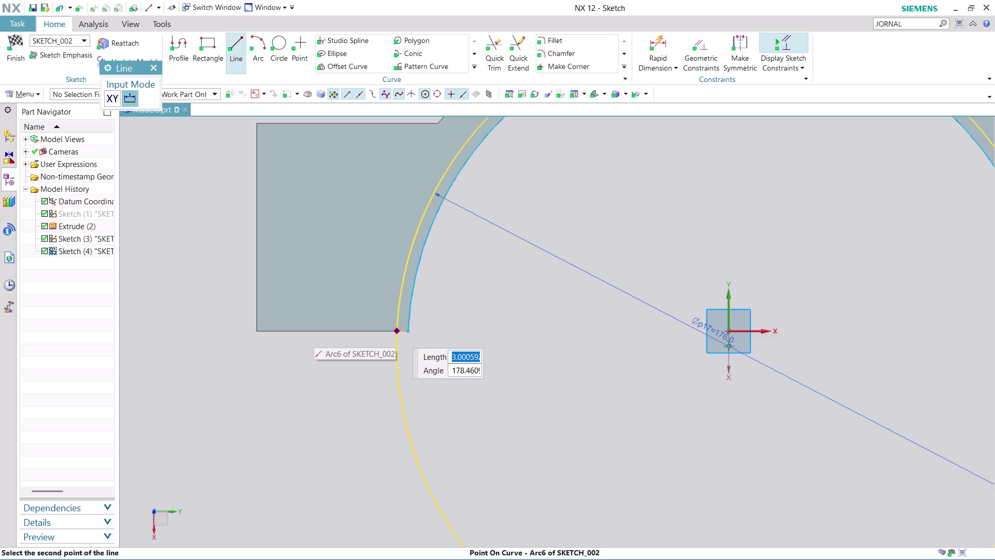
scroll(up, 3)
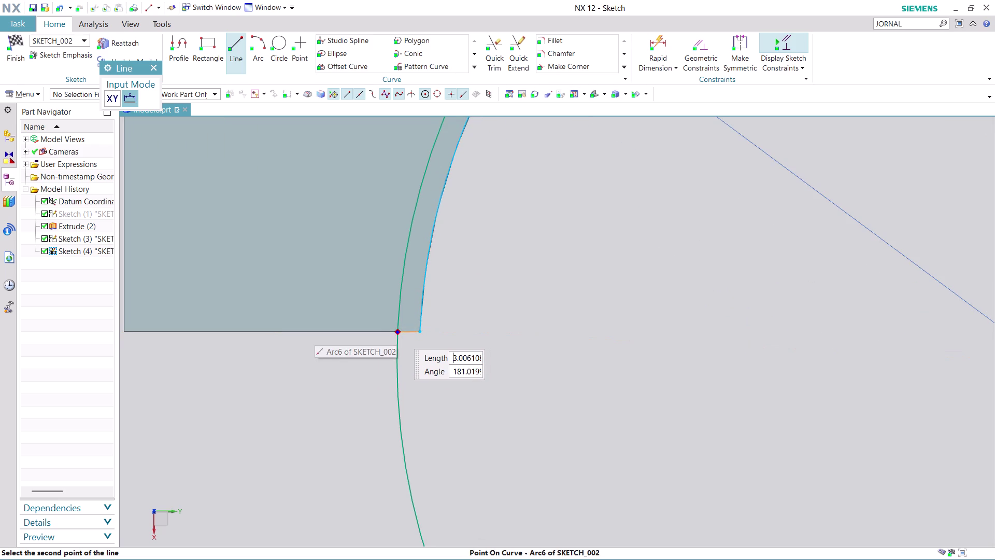
scroll(down, 3)
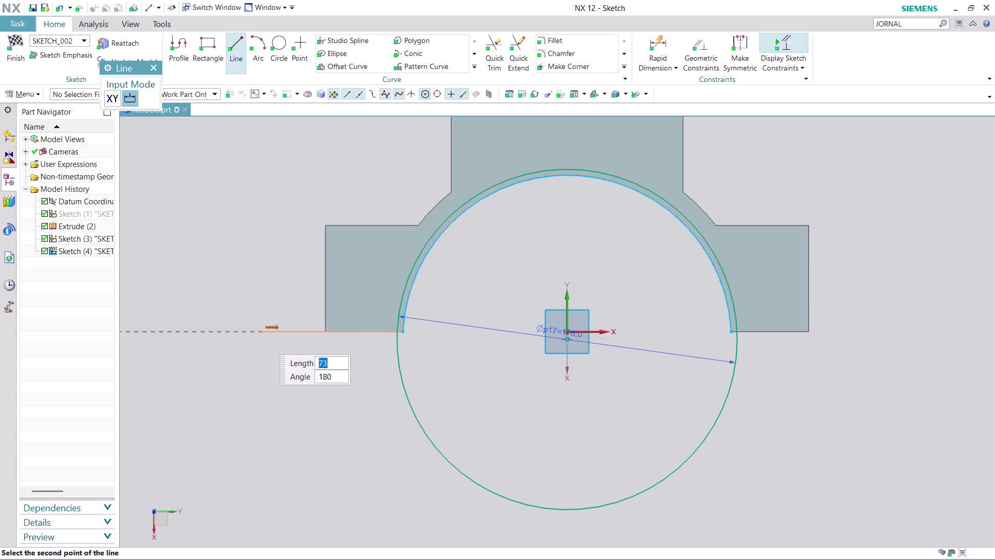
click(262, 337)
key(Escape)
scroll(up, 3)
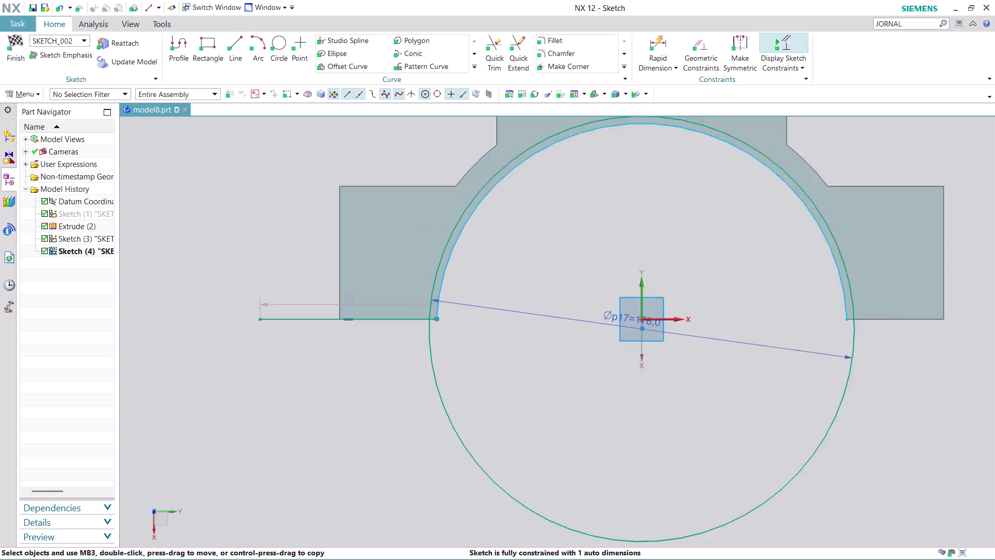
scroll(up, 3)
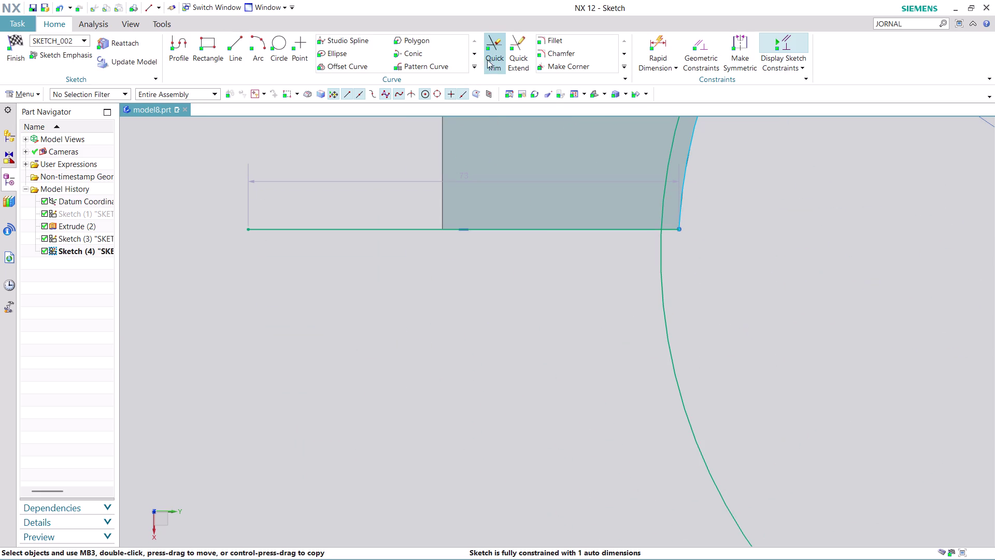
Trim the new horizontal line back to the bracket's left edge and recentre the view.
click(493, 47)
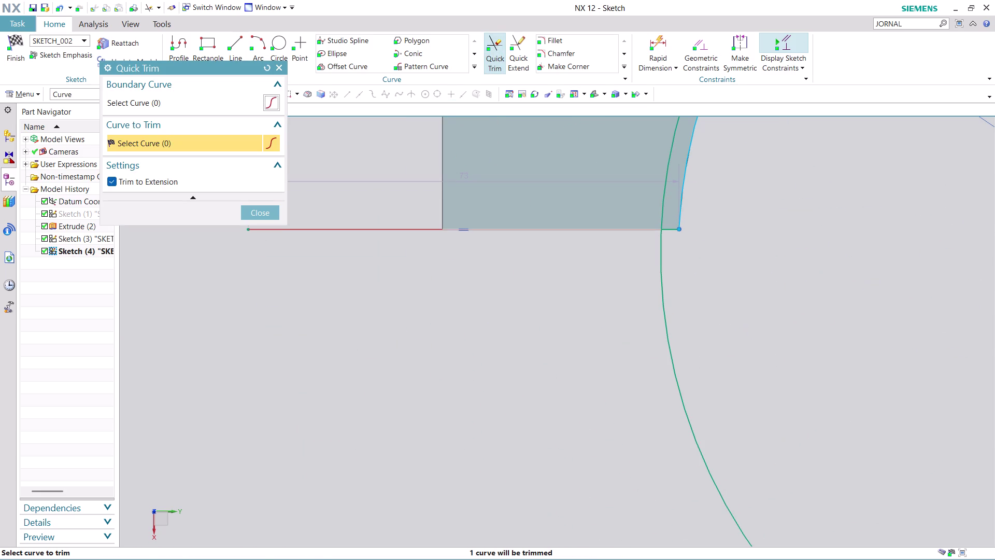
click(378, 230)
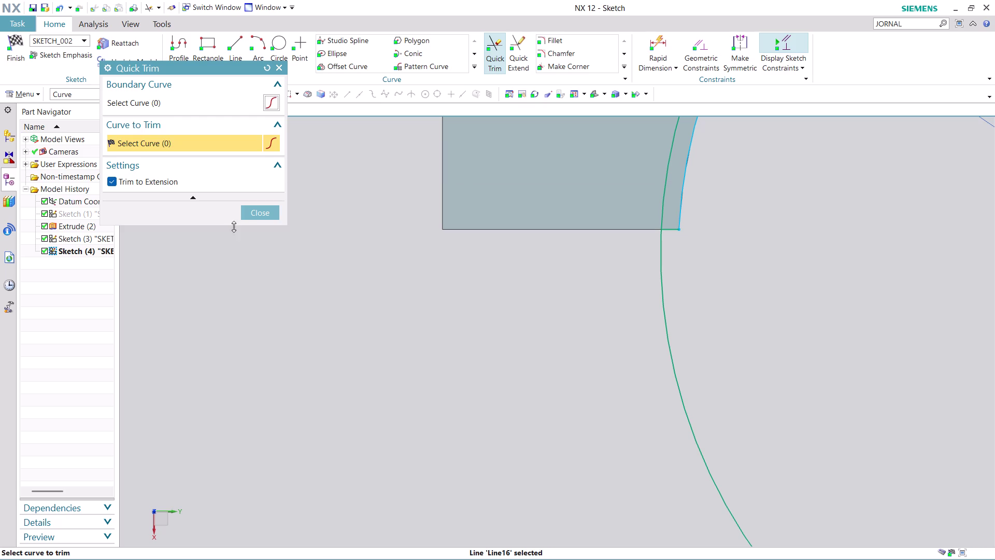
click(258, 218)
scroll(down, 3)
scroll(up, 3)
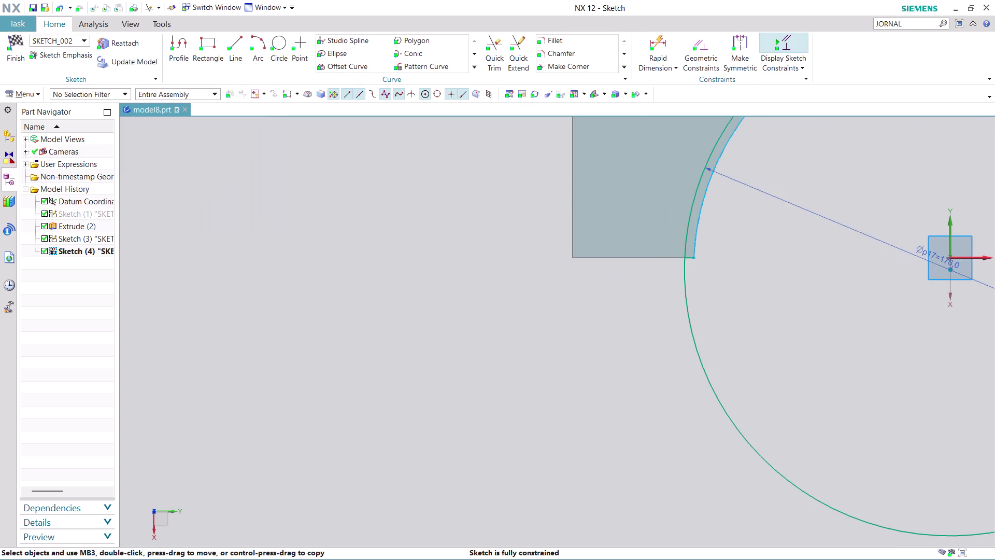
scroll(down, 3)
scroll(up, 3)
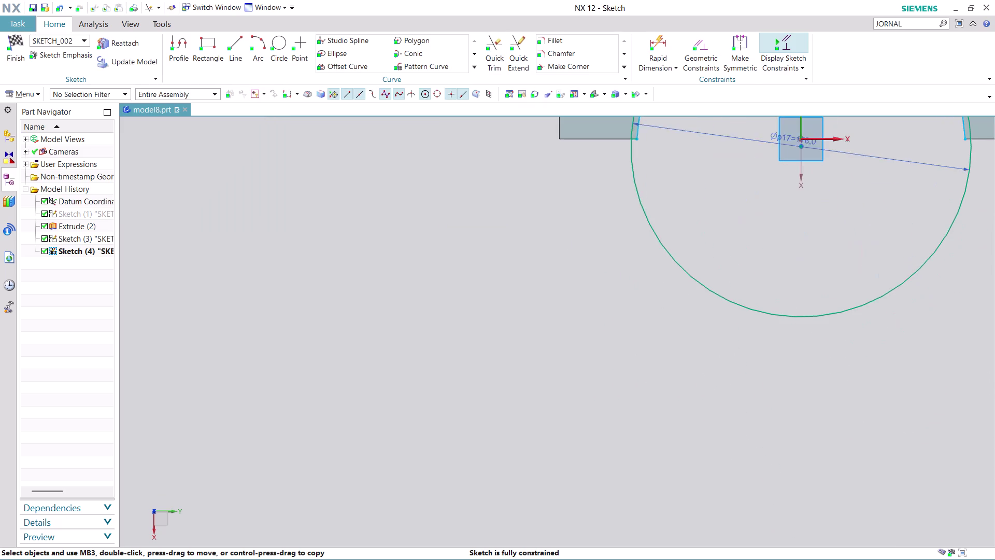
scroll(down, 3)
middle_drag(964, 273, 774, 354)
scroll(up, 3)
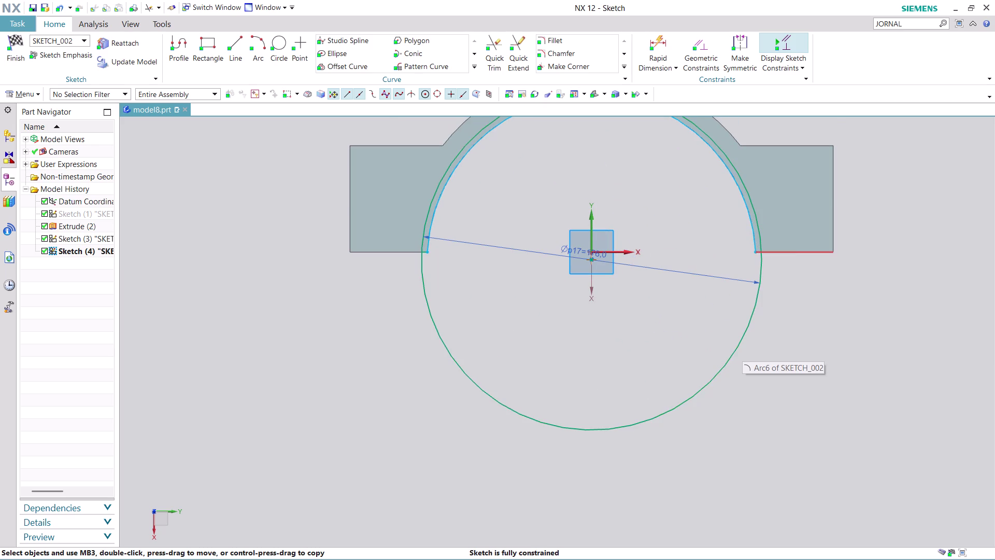
scroll(up, 3)
scroll(up, 3)
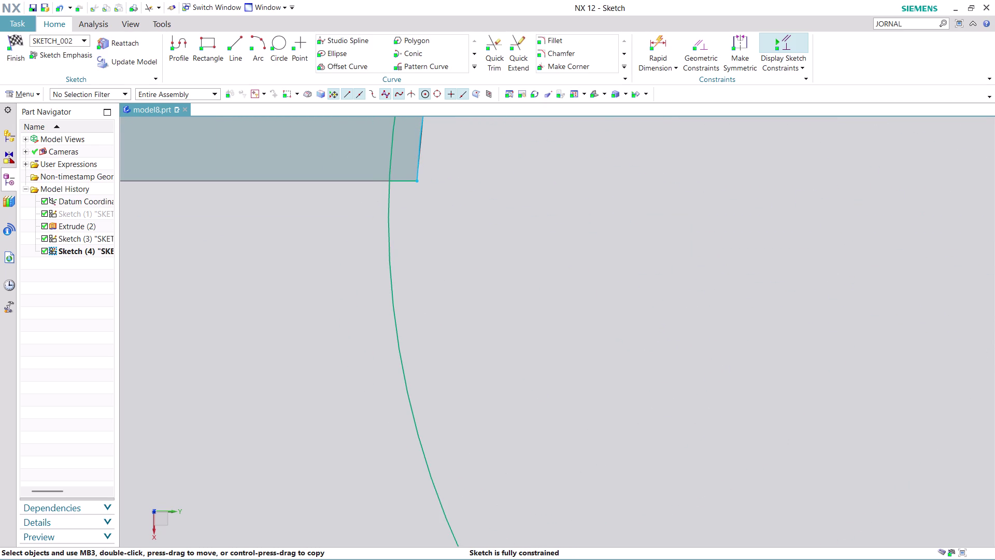
Draw a 72-long horizontal line from the ring arc's other end along the bottom edge.
scroll(down, 3)
scroll(down, 3)
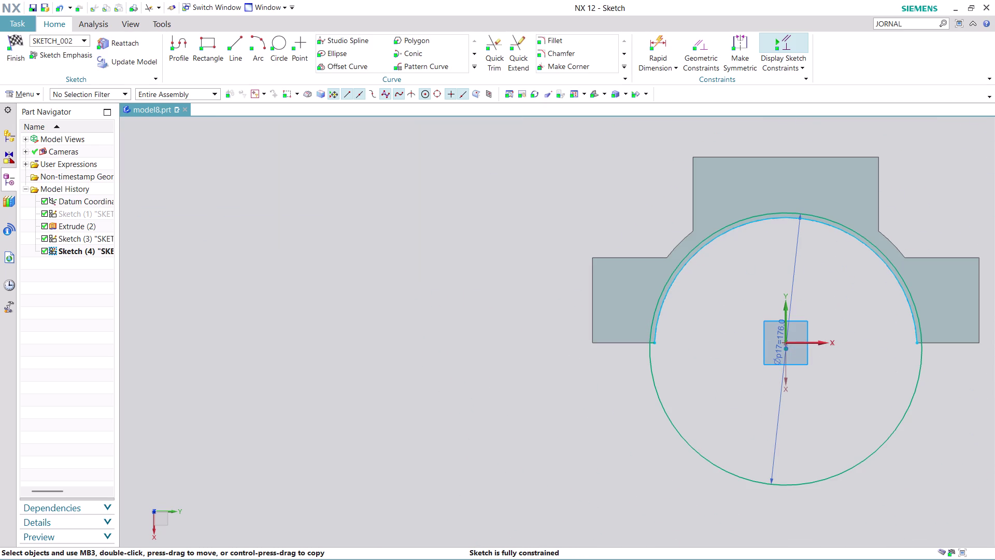
middle_drag(927, 430, 702, 390)
scroll(up, 3)
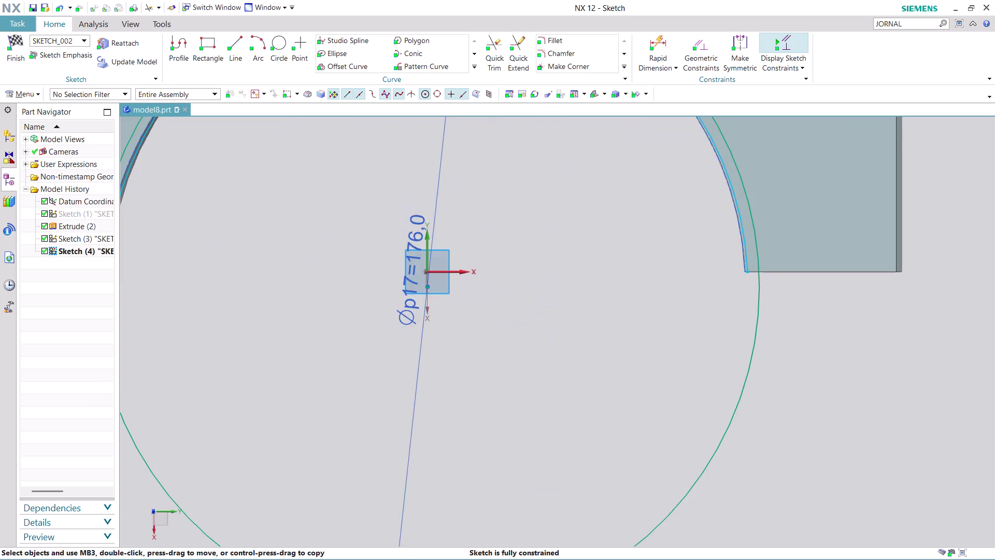
scroll(down, 3)
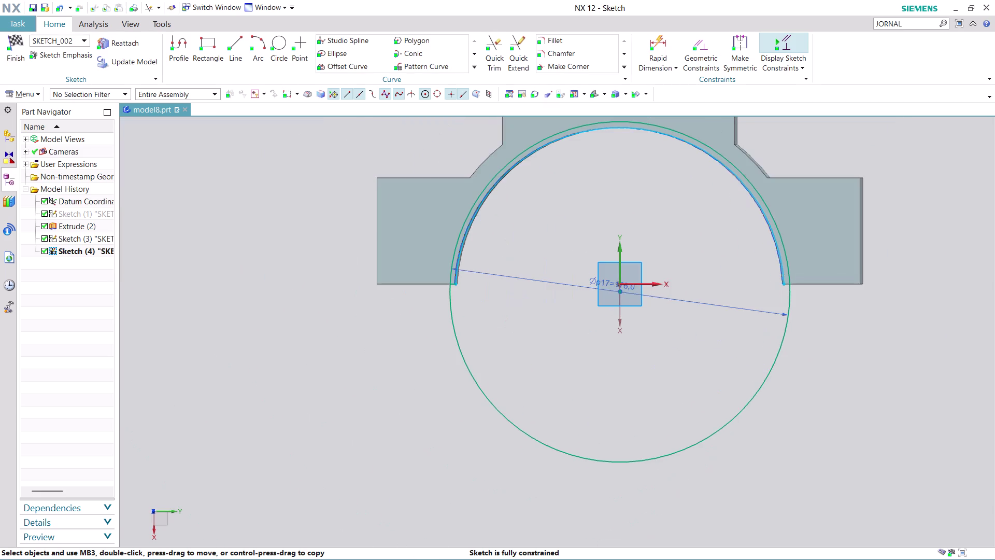
scroll(down, 3)
scroll(up, 3)
scroll(up, 3)
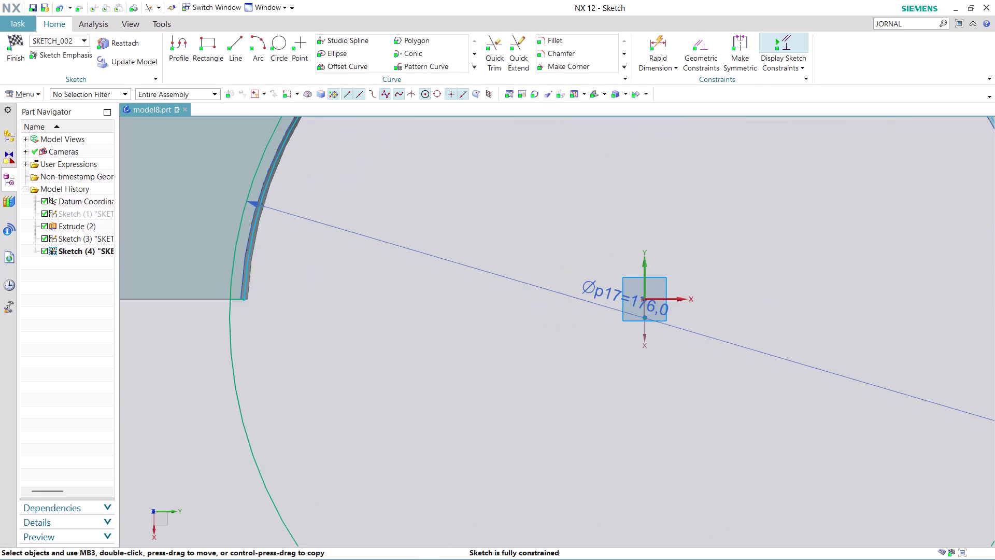
scroll(down, 3)
scroll(down, 3)
scroll(up, 3)
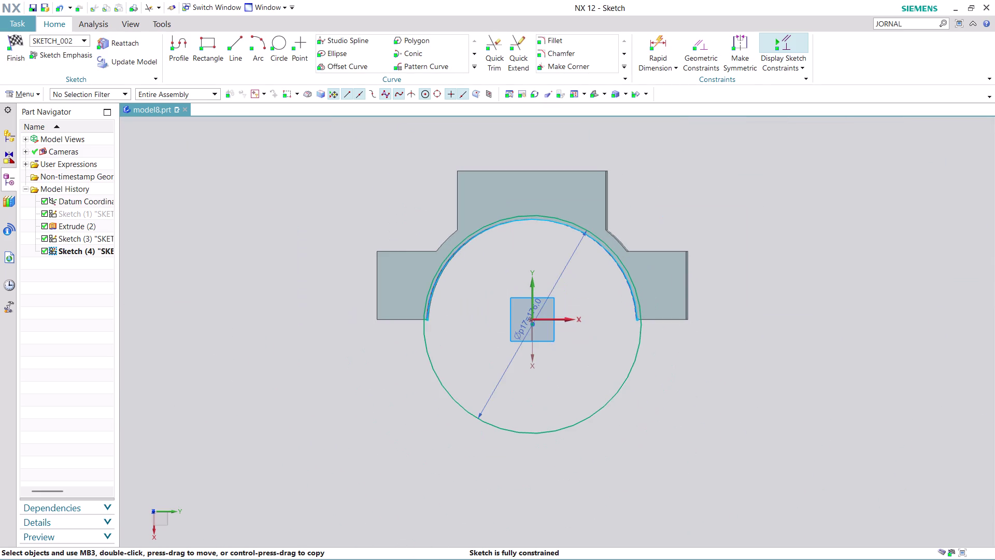
scroll(up, 3)
scroll(up, 3)
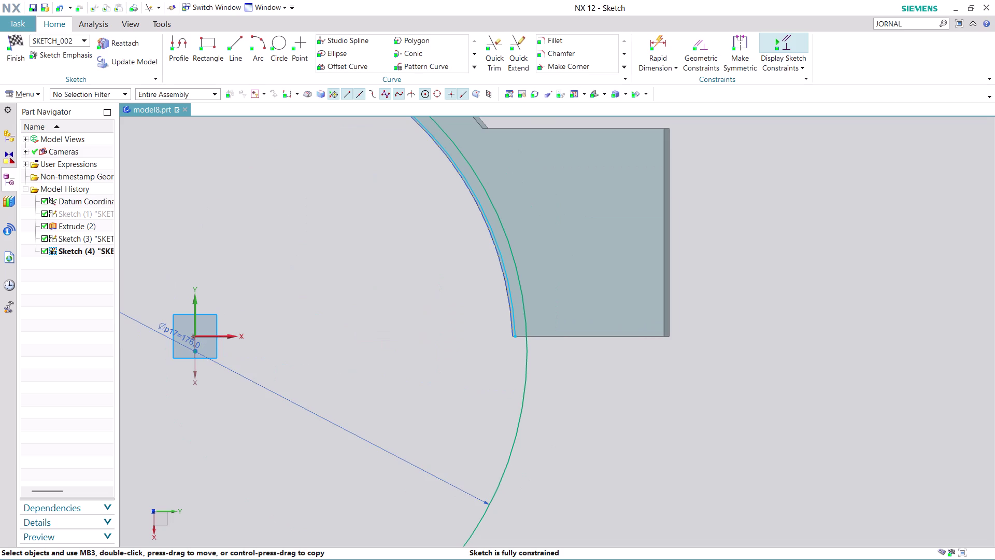
click(239, 40)
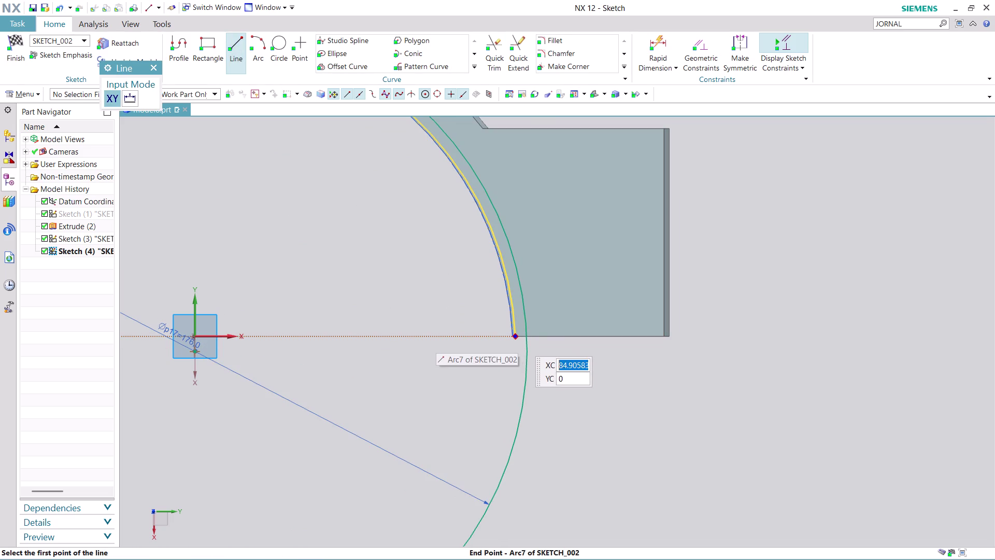
click(519, 339)
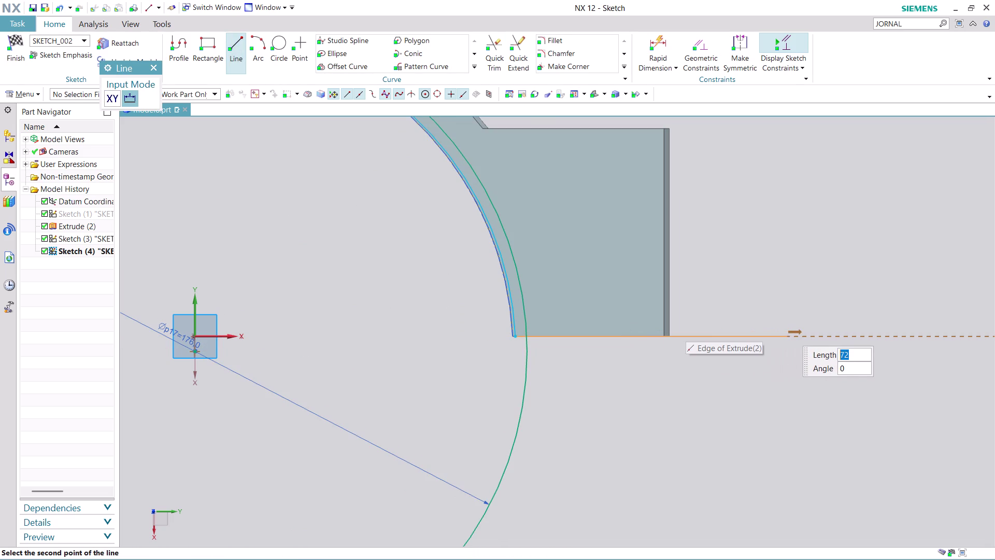
click(787, 330)
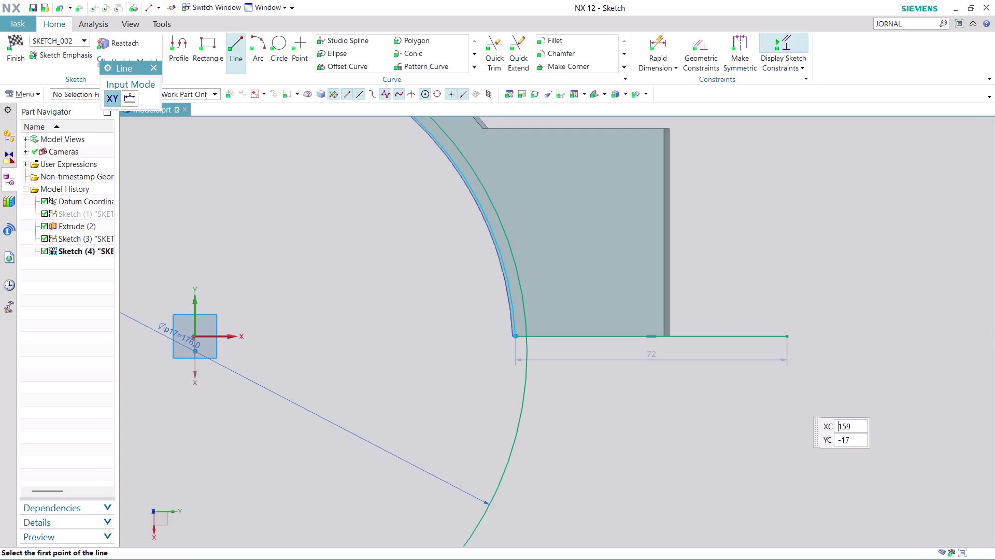
key(Escape)
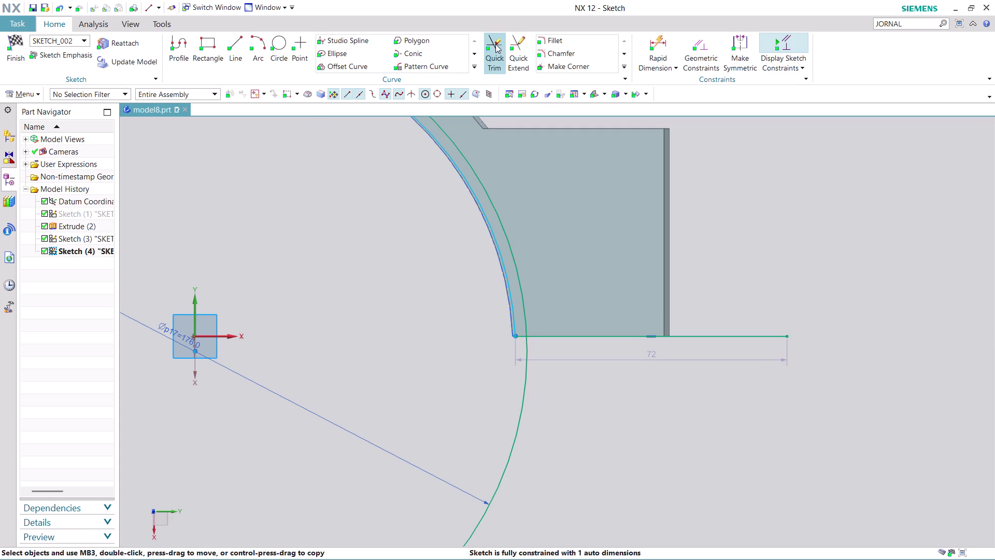
Quick Trim away the lower part of the 176-diameter circle, leaving the arc.
click(498, 45)
click(771, 337)
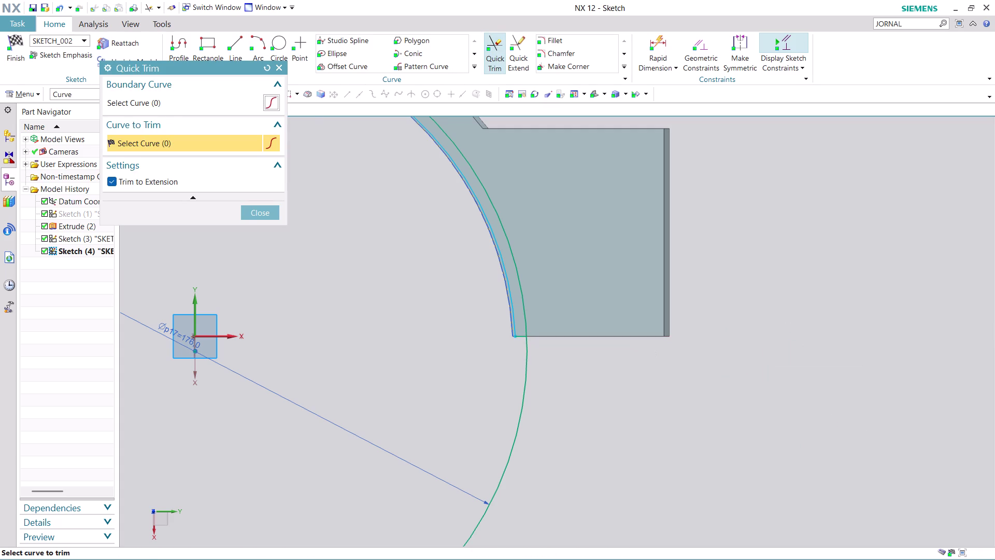
scroll(down, 3)
scroll(up, 3)
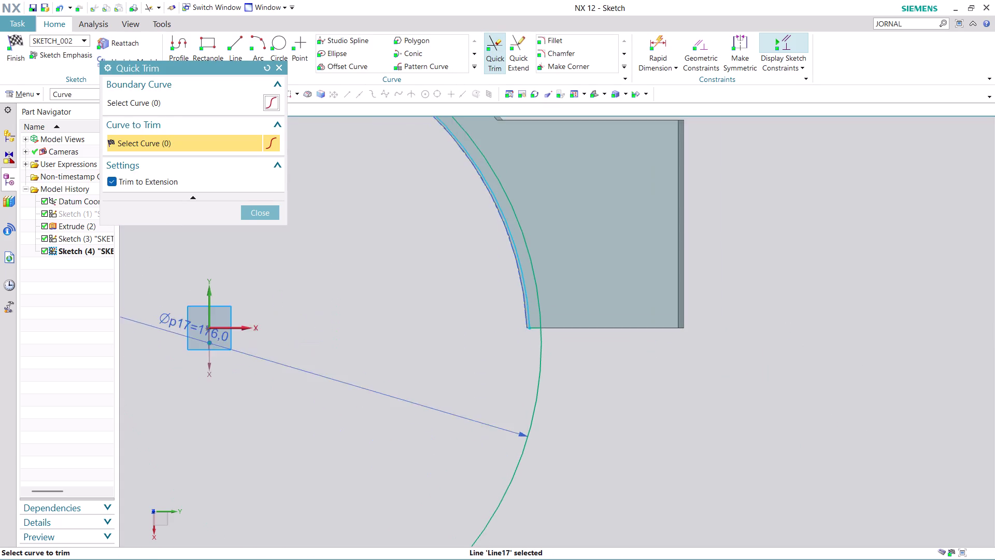
scroll(up, 3)
scroll(up, 3)
scroll(down, 3)
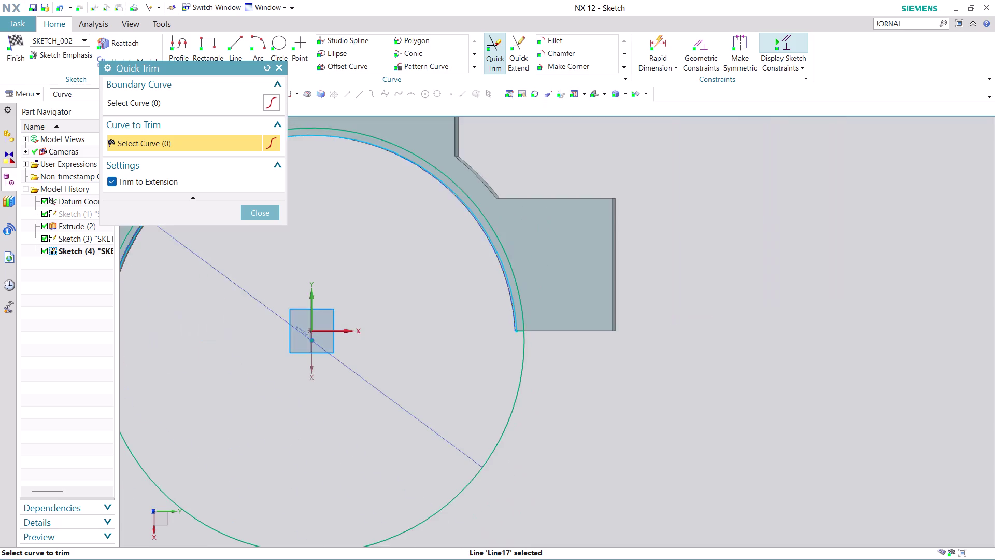
scroll(down, 3)
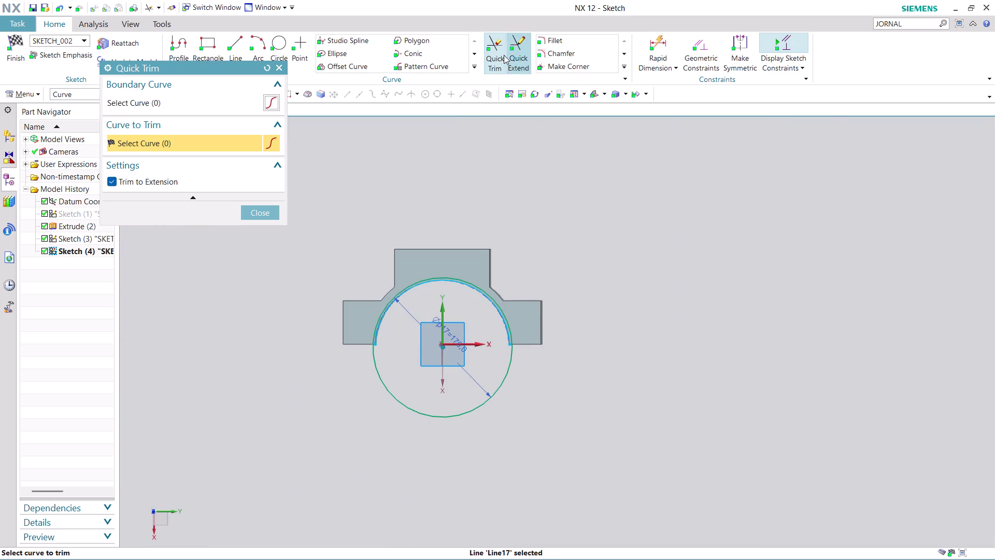
scroll(up, 3)
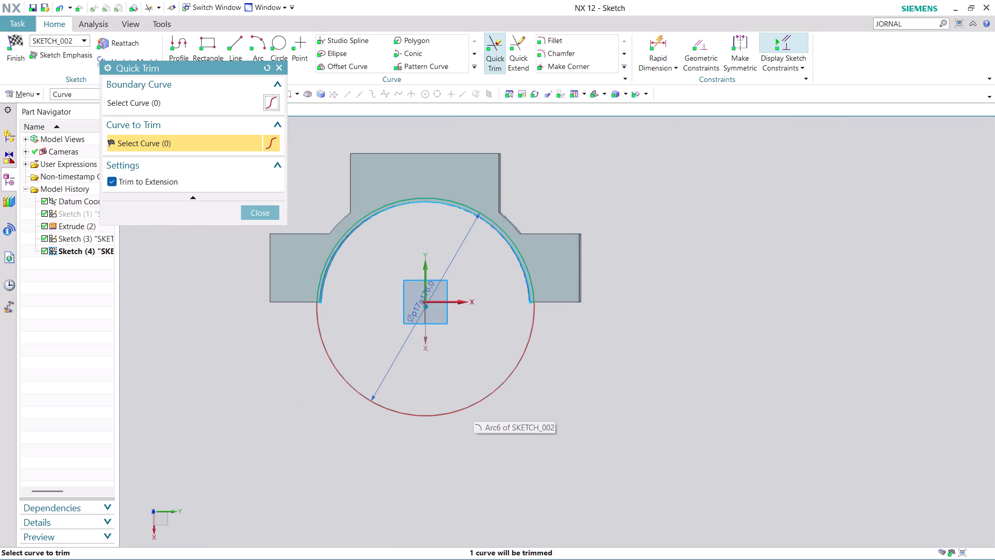
click(473, 407)
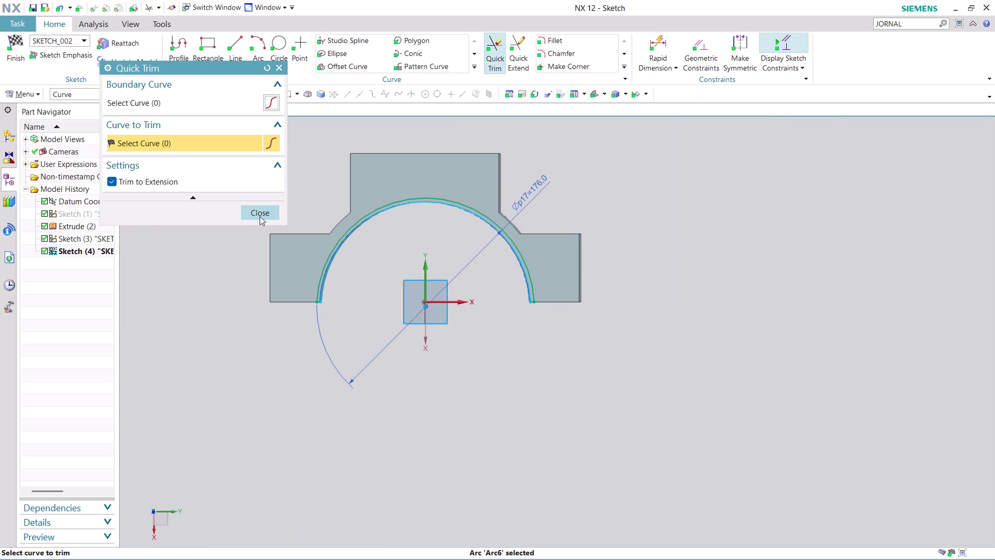
click(266, 212)
Finish Sketch (4) and return to modeling.
scroll(down, 3)
scroll(up, 3)
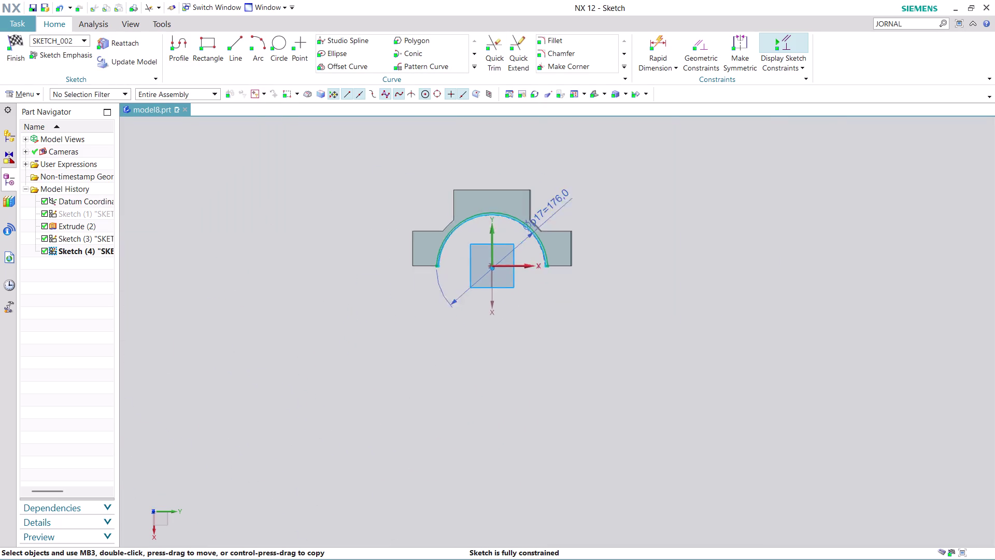
scroll(up, 3)
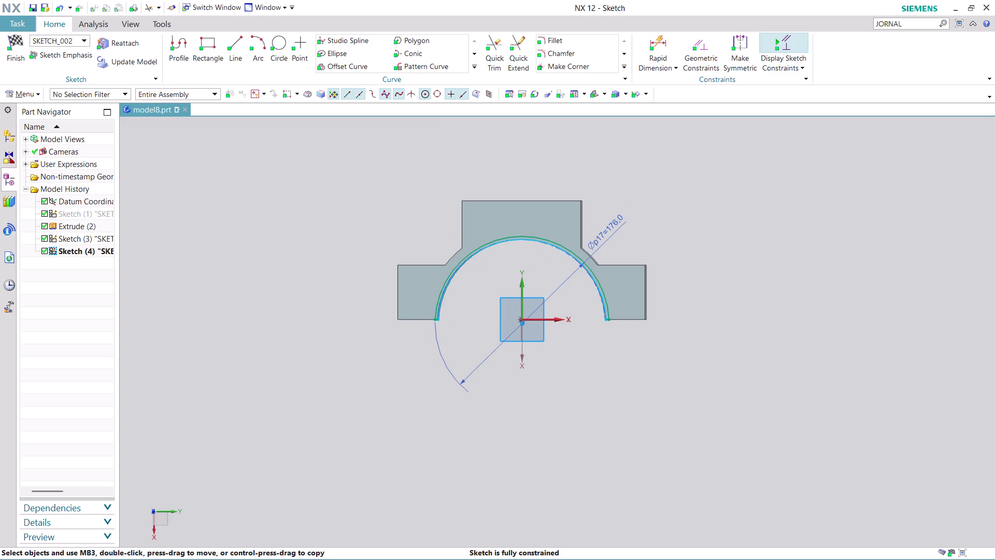
click(18, 59)
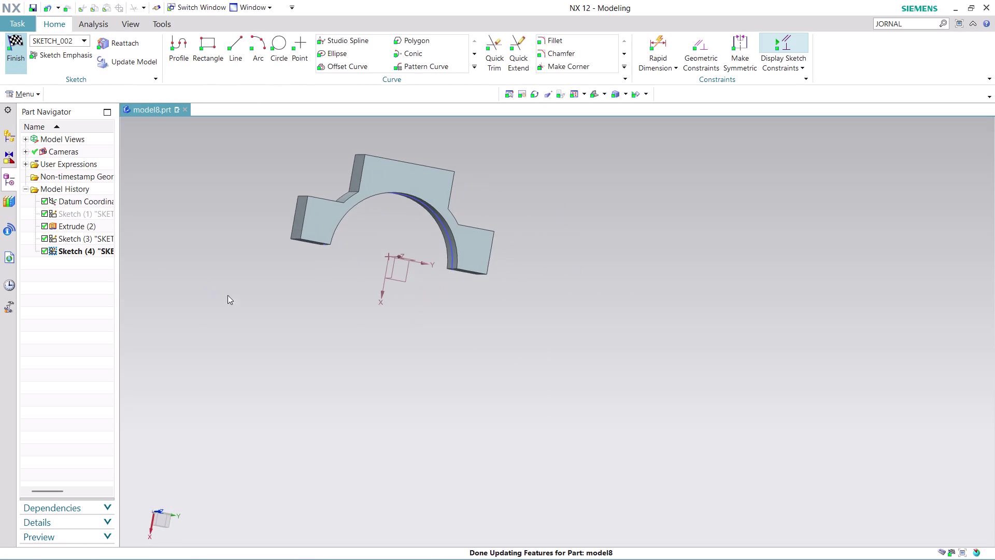
Hide the Extrude (2) body from the Part Navigator.
scroll(up, 3)
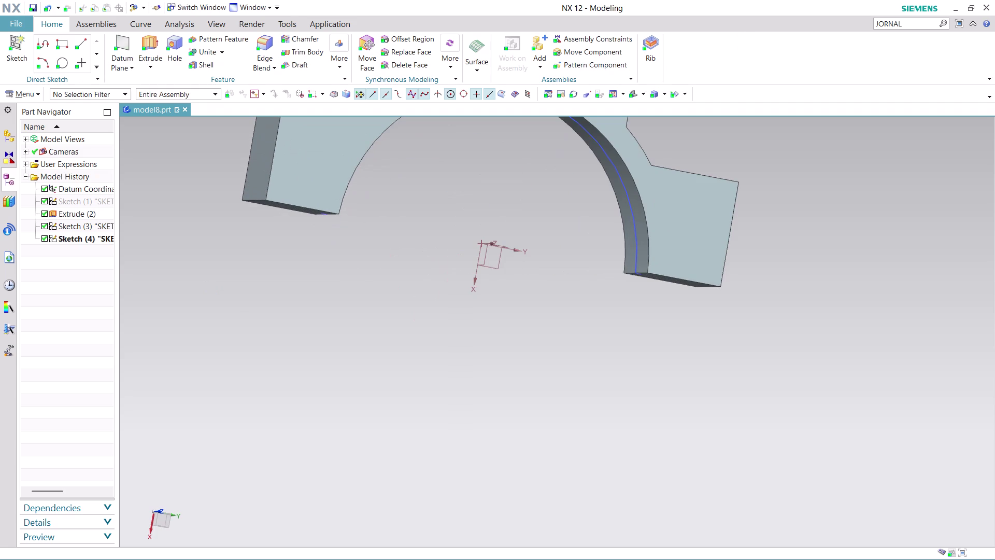
scroll(down, 3)
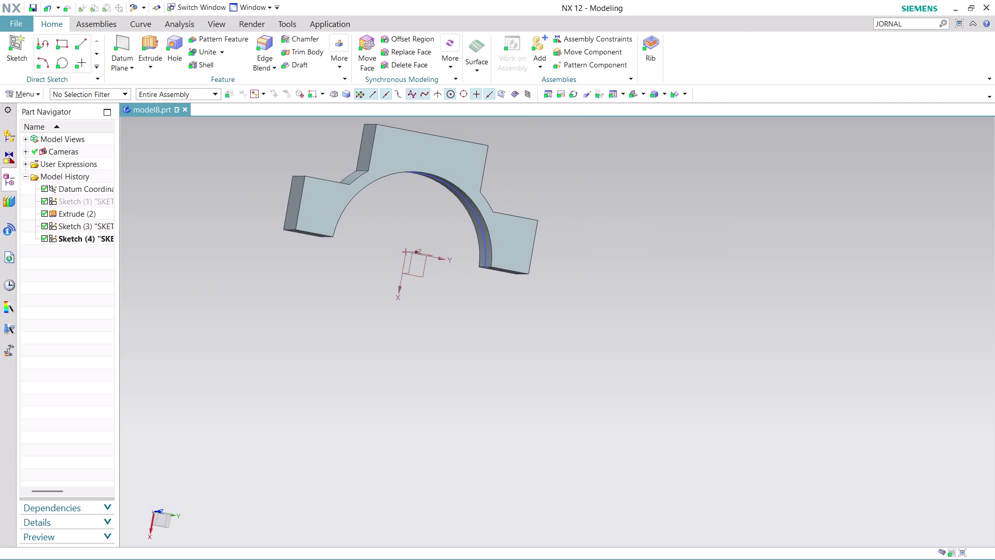
right_click(389, 149)
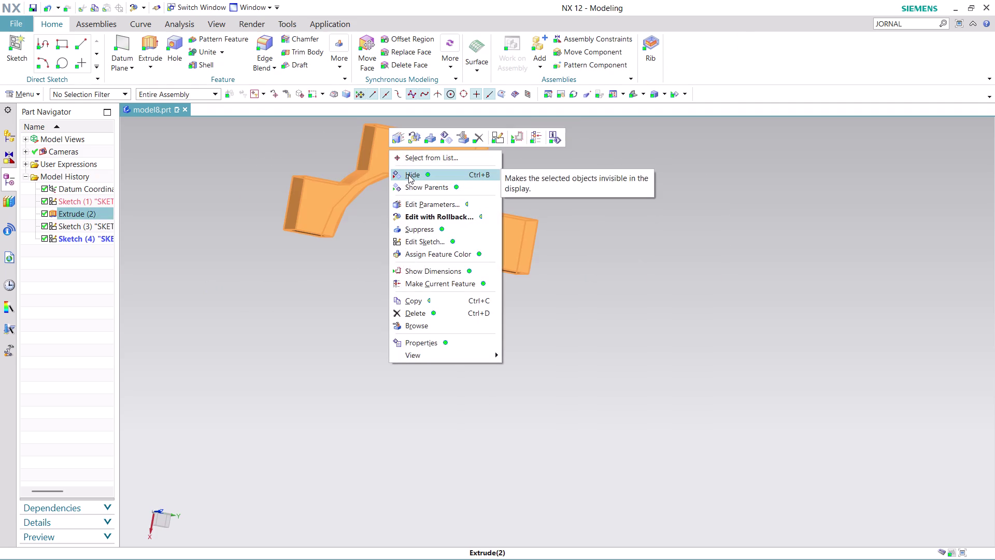
click(408, 174)
scroll(up, 3)
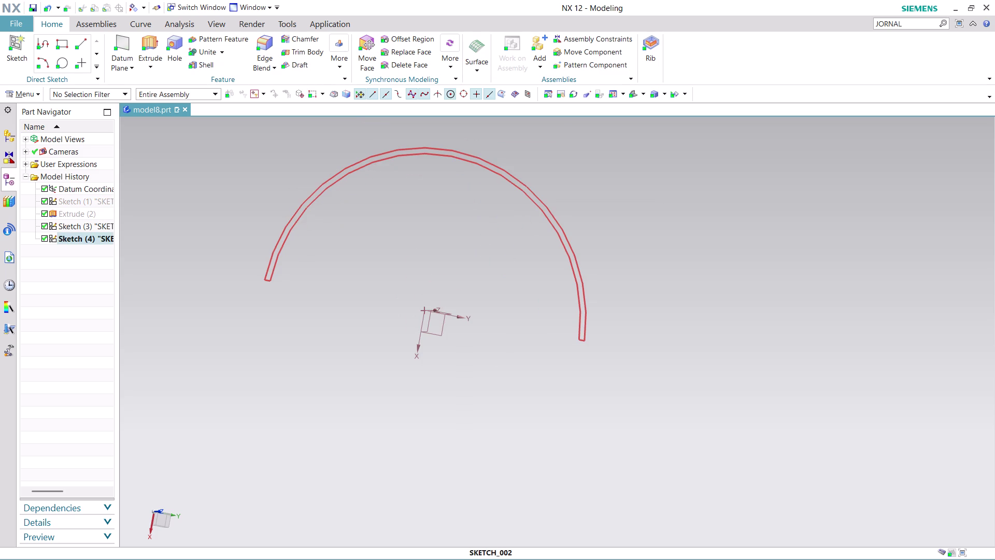
click(154, 44)
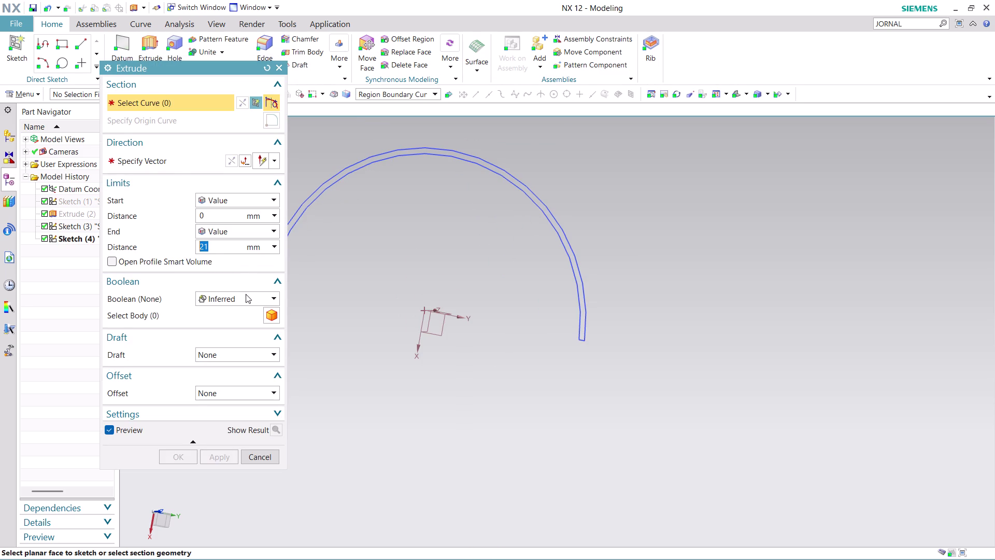
Set the extrusion limits to Symmetric Value 24/2.
click(262, 231)
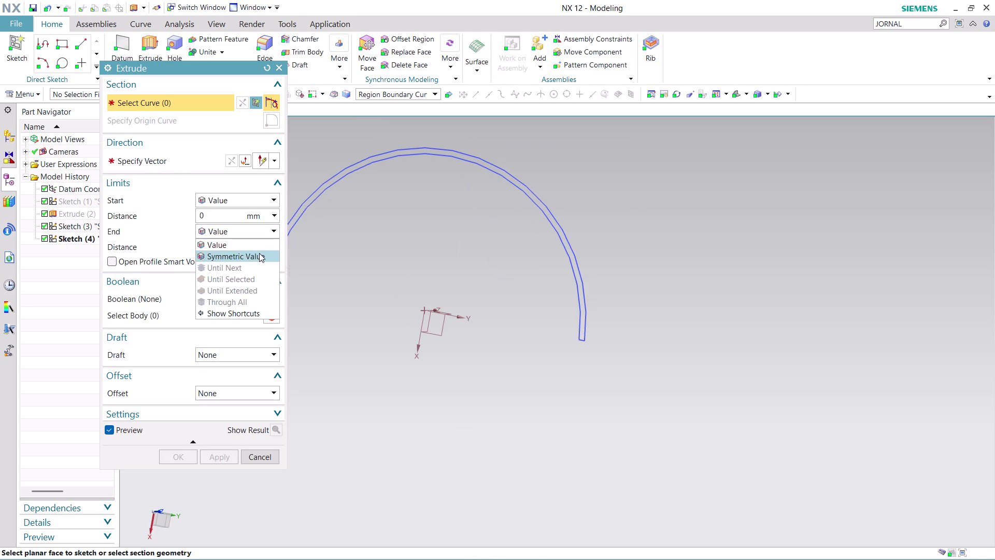
click(259, 253)
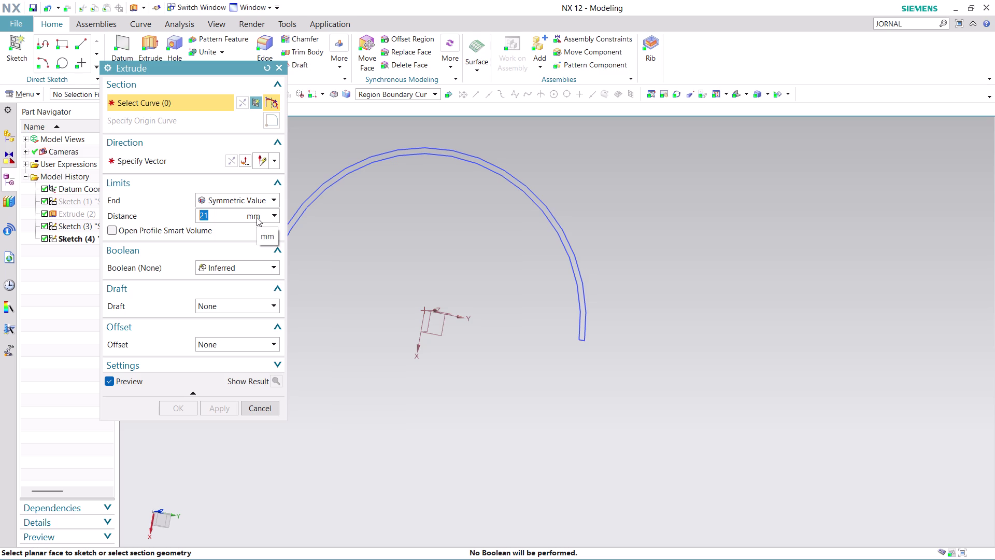
key(2)
key(4)
key(slash)
key(2)
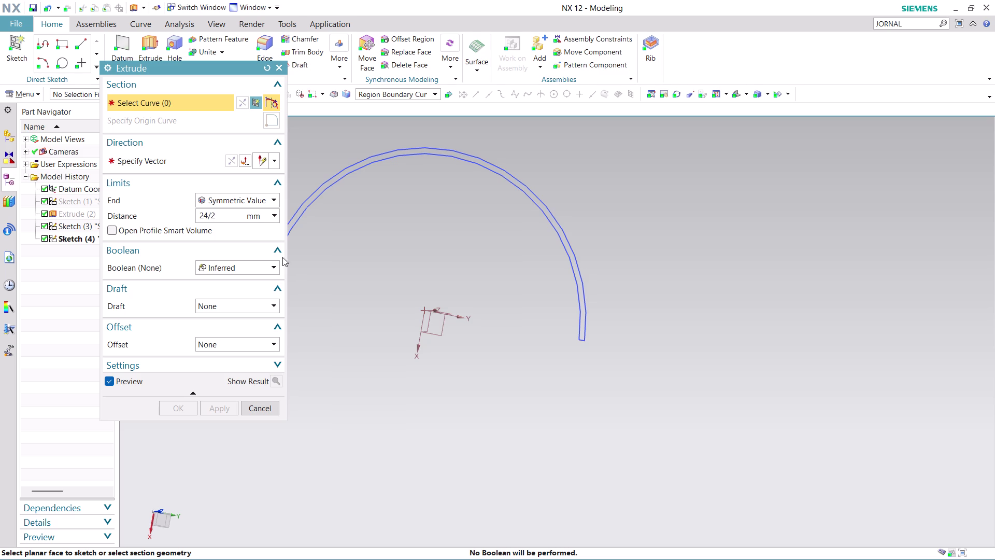
click(275, 272)
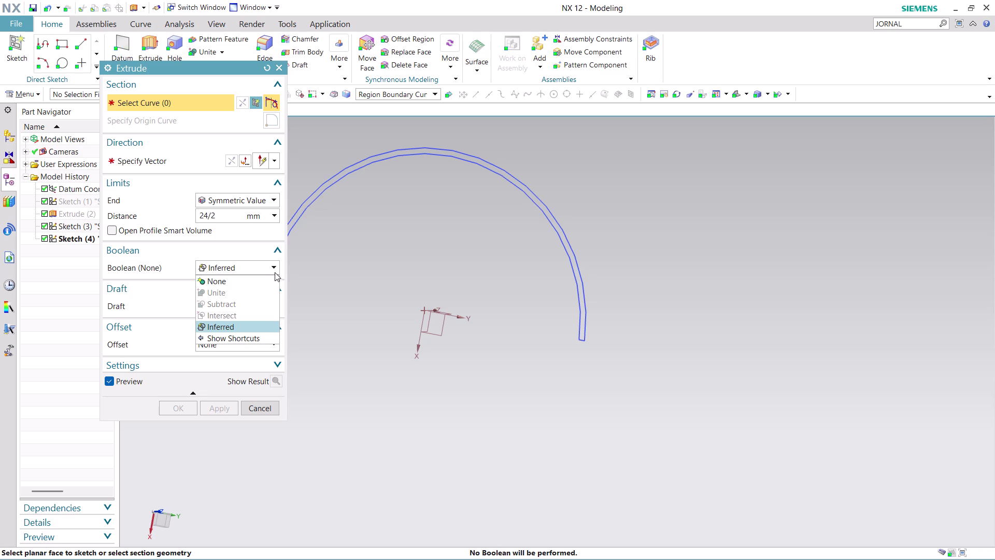
click(321, 187)
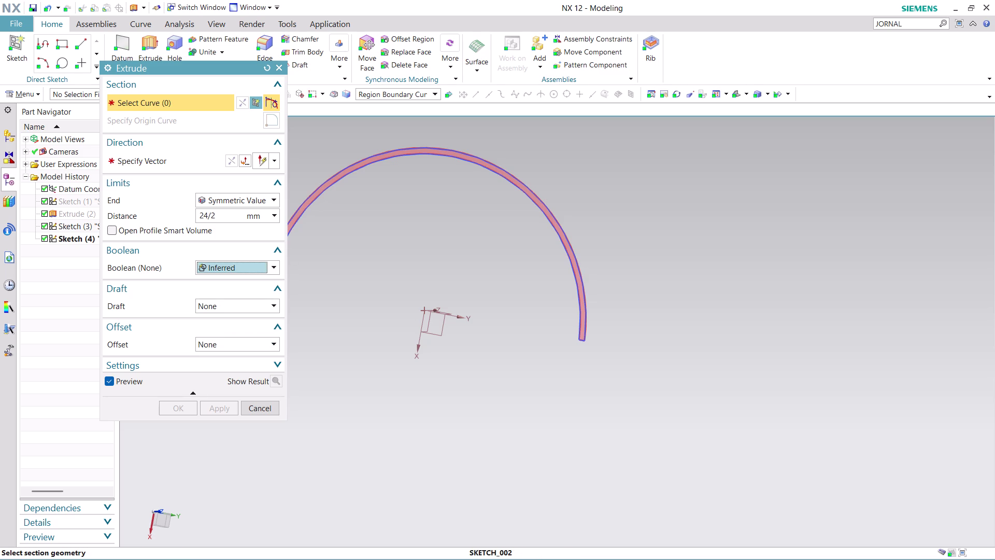
Select the ring-arc profile and subtract it from the re-shown Extrude (2) body.
click(332, 183)
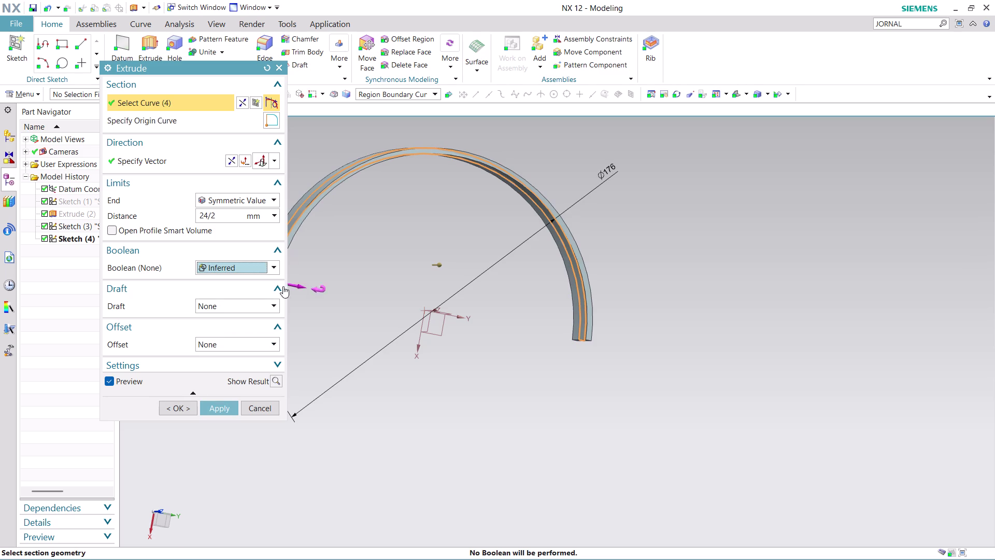
click(271, 268)
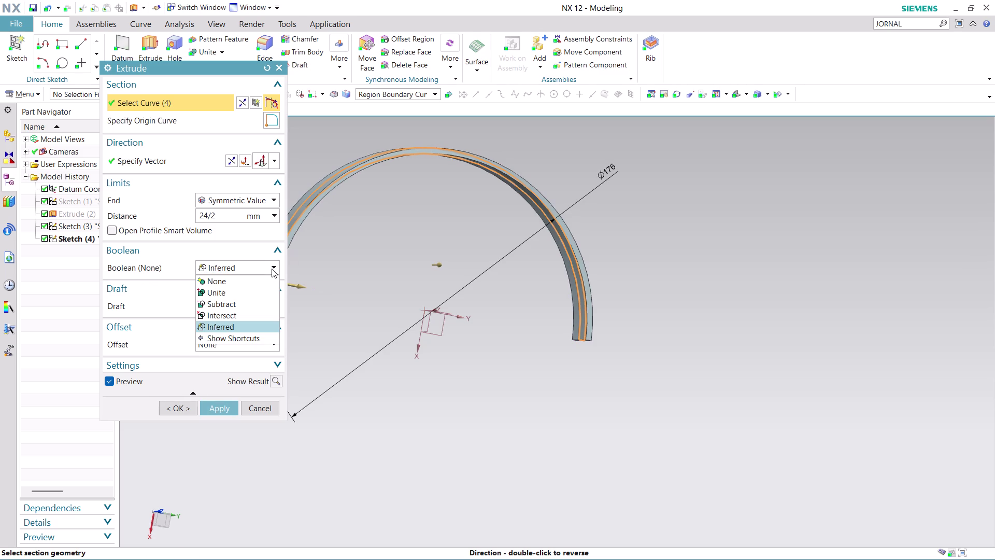
click(241, 308)
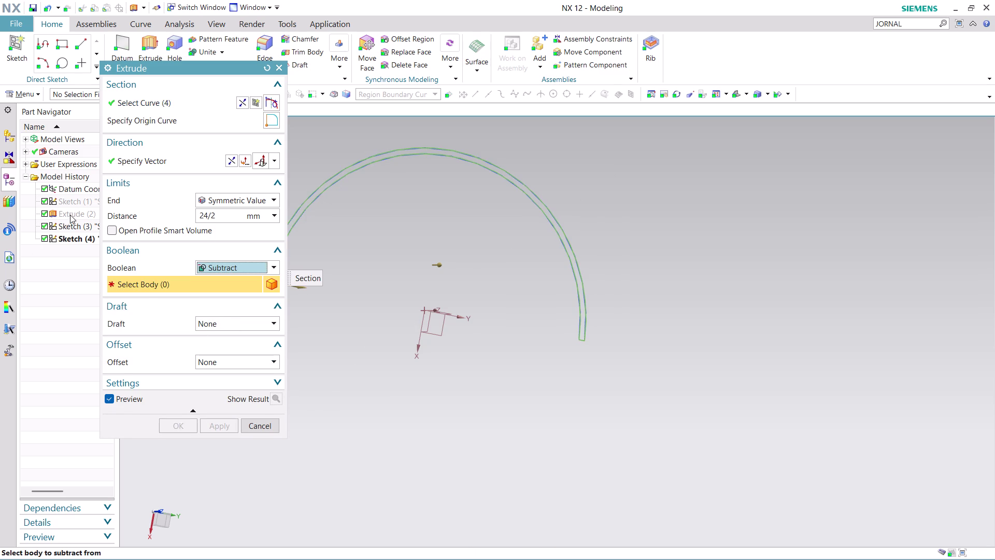
right_click(76, 211)
click(92, 216)
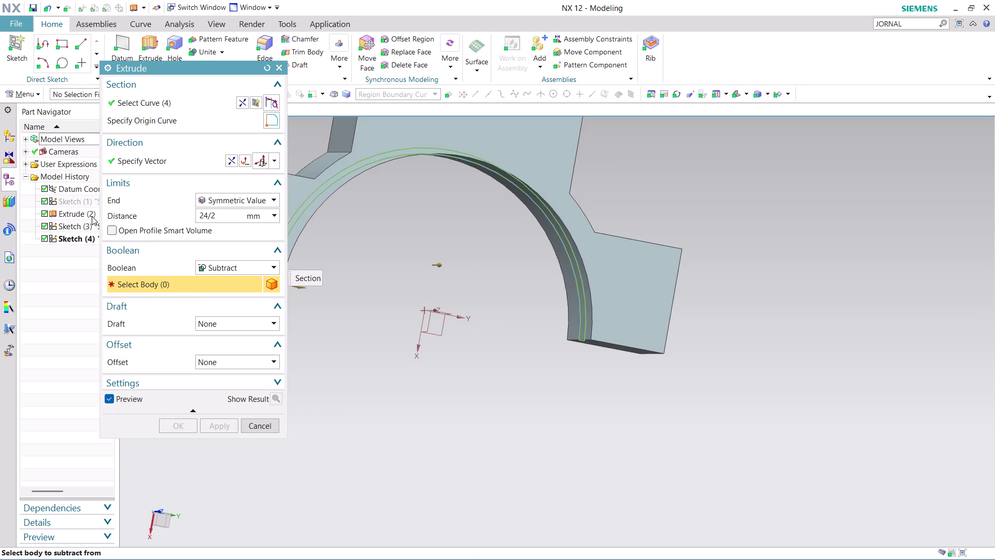
scroll(down, 3)
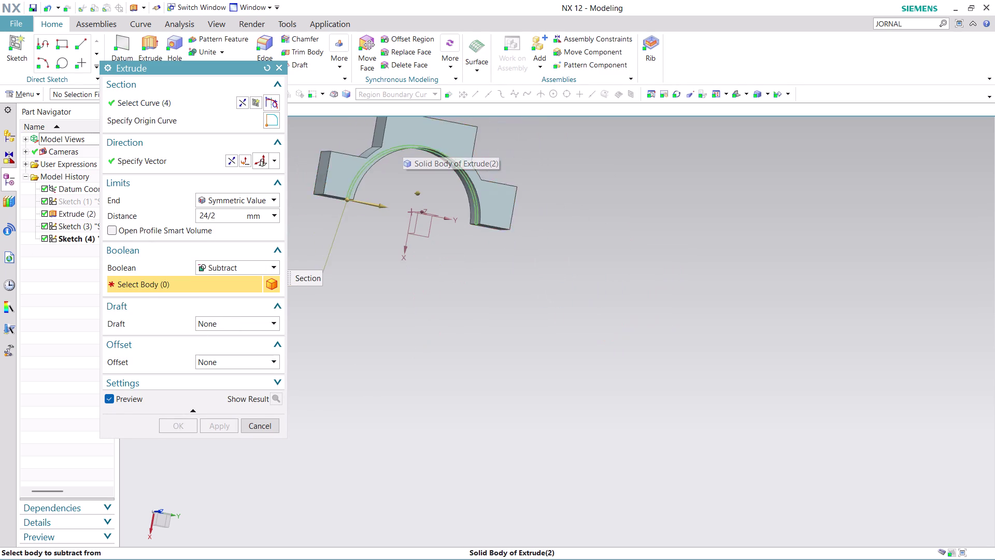
click(411, 139)
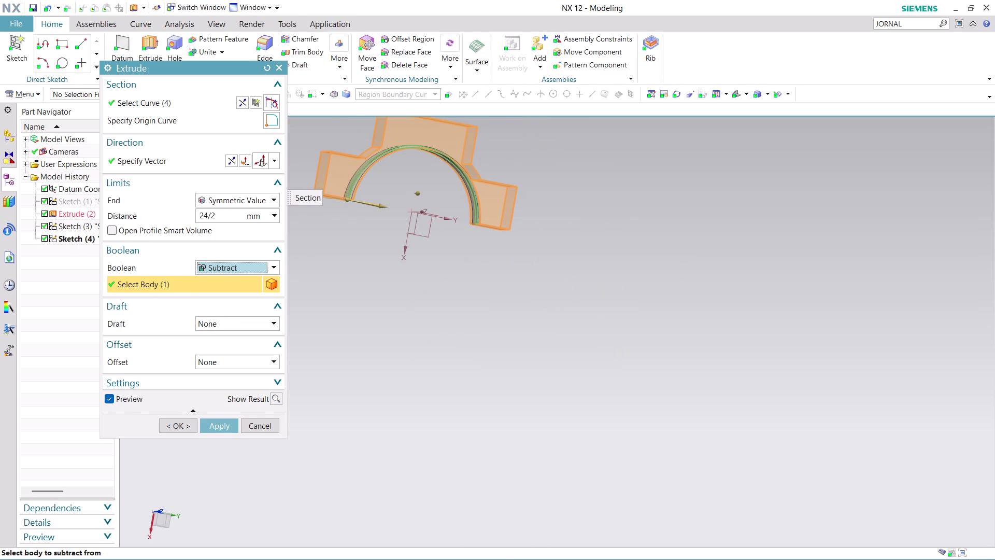
click(226, 426)
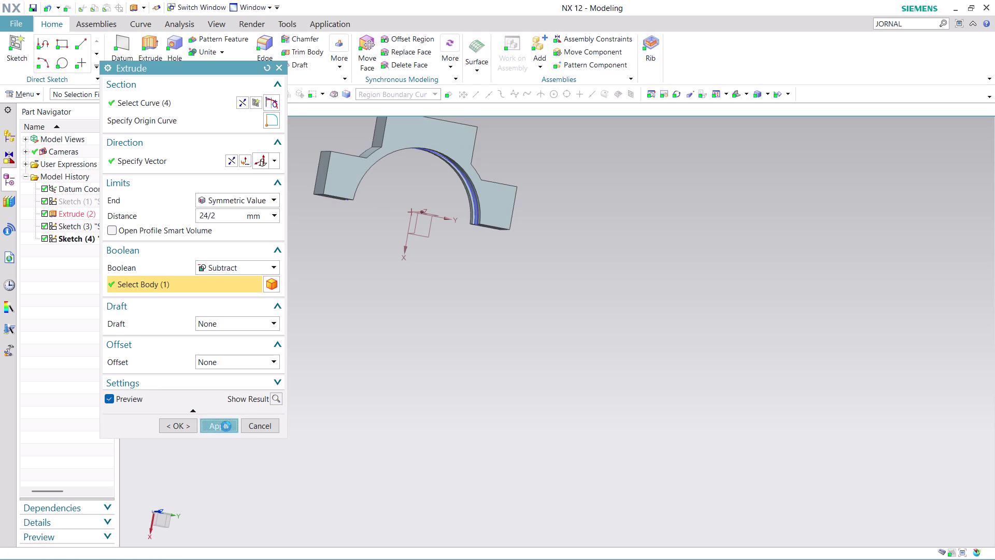
click(259, 423)
scroll(up, 3)
Orbit and zoom to inspect the new groove along the bracket's inner ring.
middle_drag(604, 200, 604, 173)
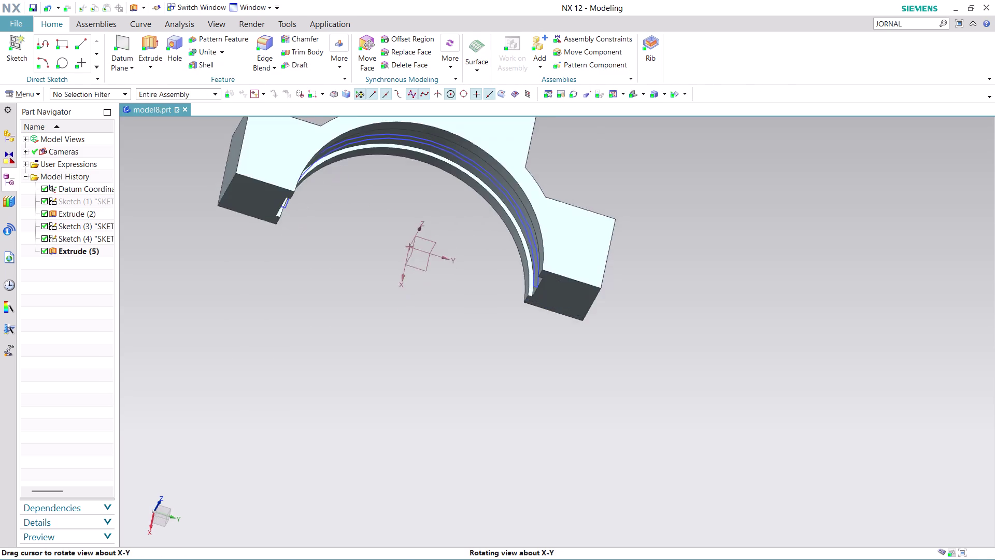
middle_drag(604, 173, 613, 143)
scroll(down, 3)
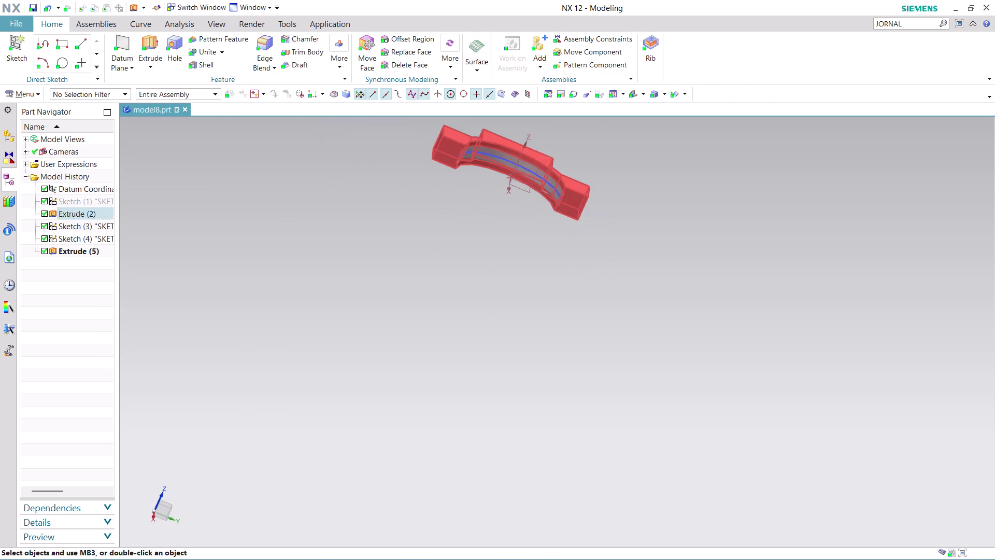
scroll(up, 3)
middle_drag(718, 218, 712, 230)
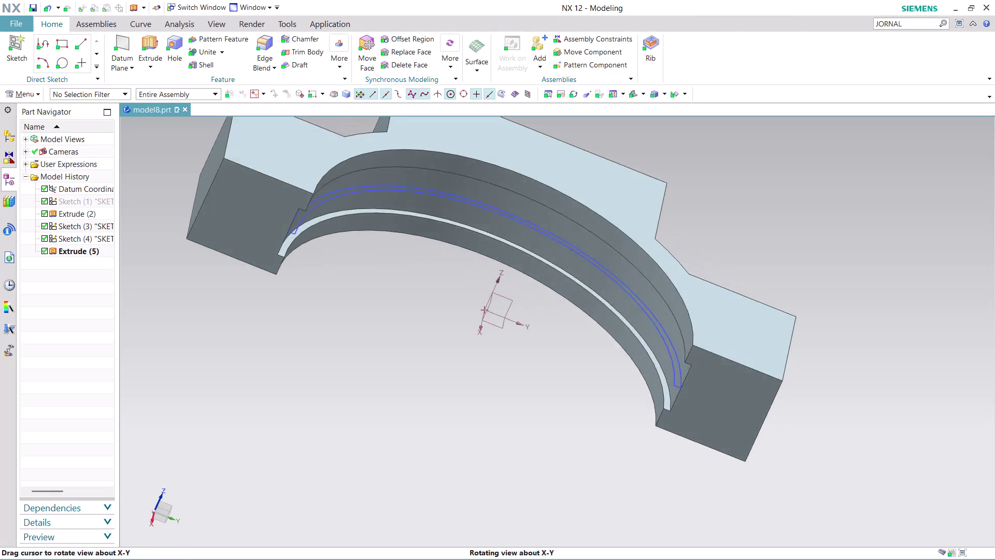
middle_drag(713, 230, 700, 158)
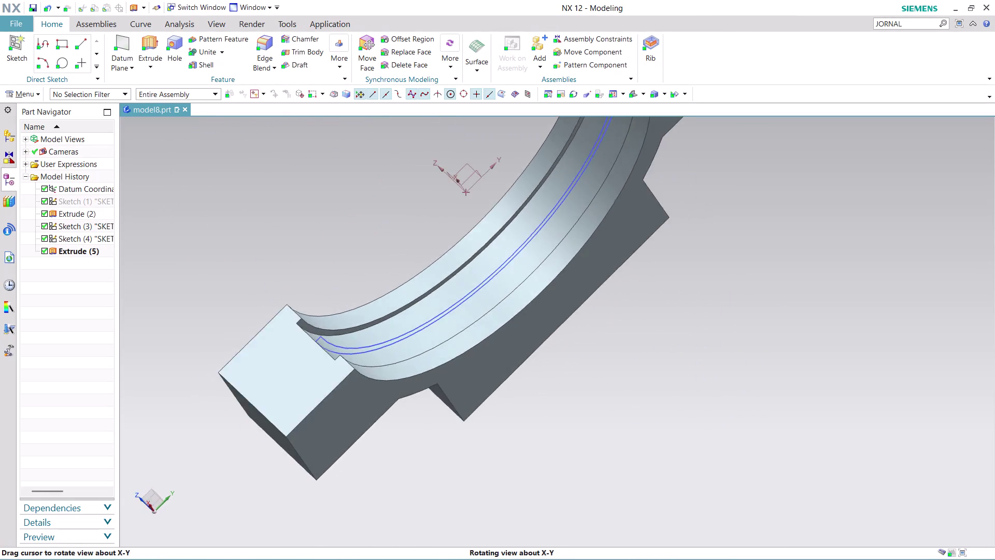
middle_drag(701, 158, 592, 125)
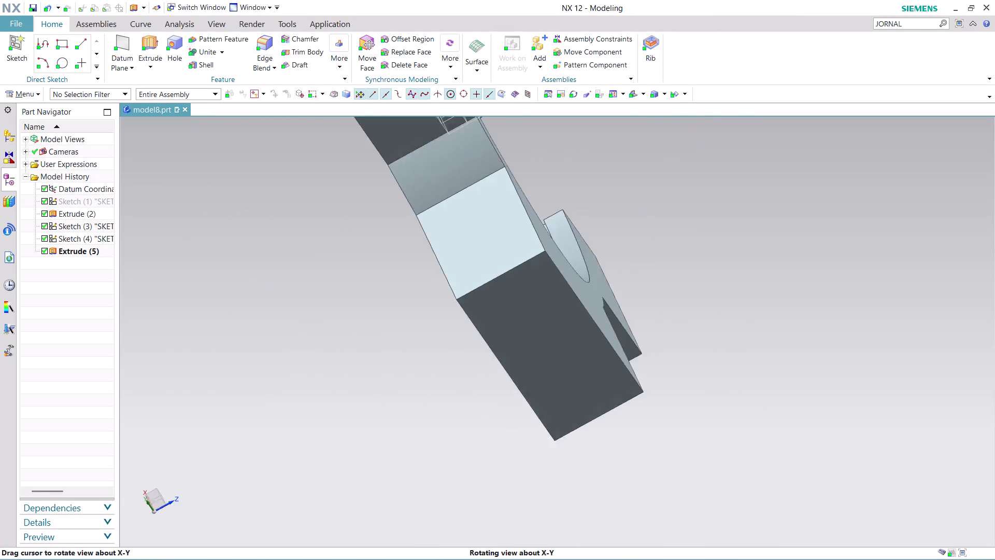
middle_drag(592, 125, 701, 126)
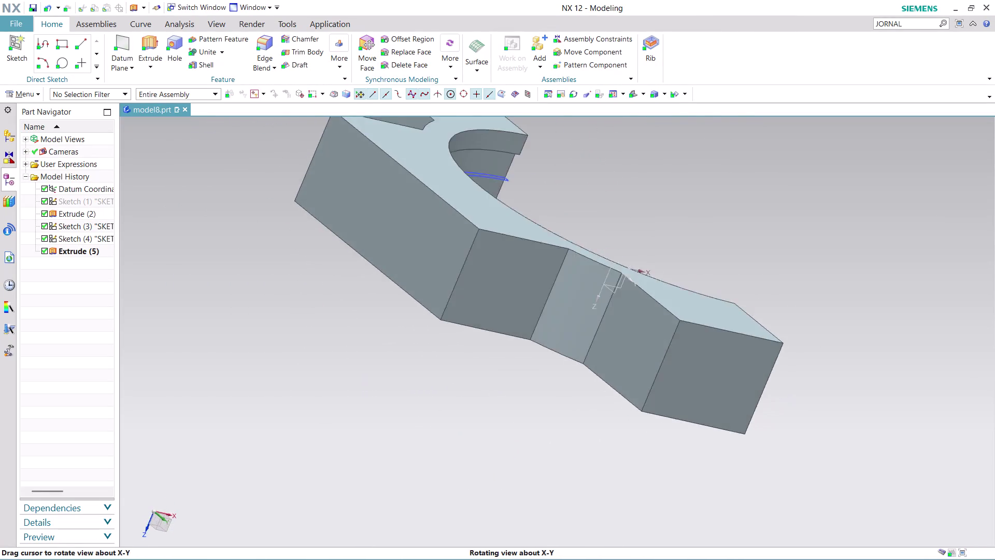
middle_drag(701, 126, 592, 194)
scroll(up, 3)
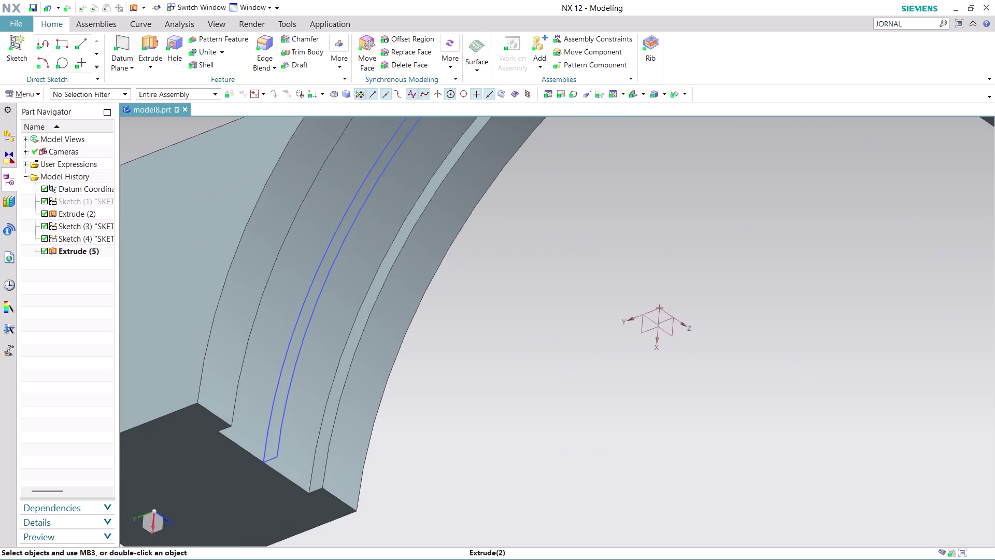
Hide the ring-arc sketch and turn the bracket for an overall view.
right_click(273, 429)
click(320, 174)
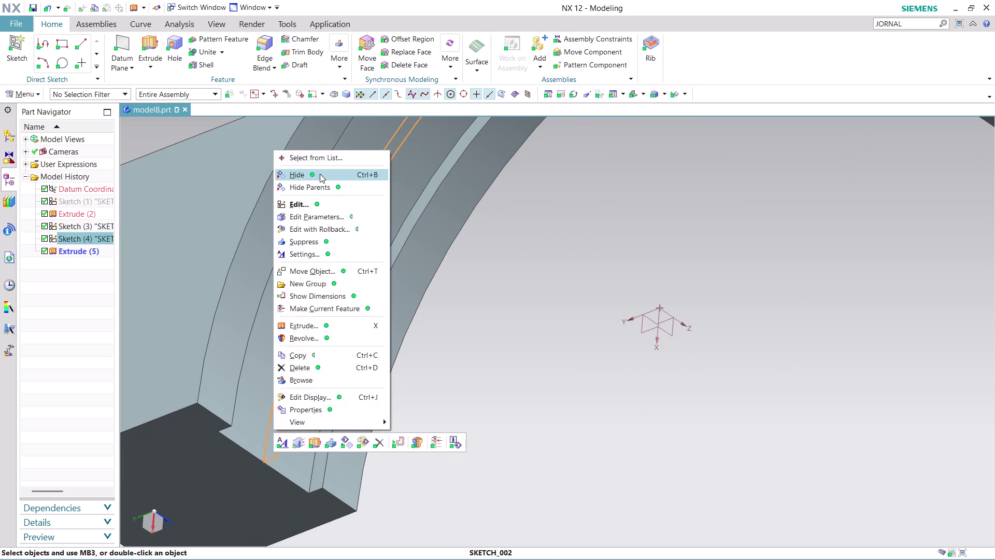
scroll(down, 3)
middle_drag(780, 186, 801, 141)
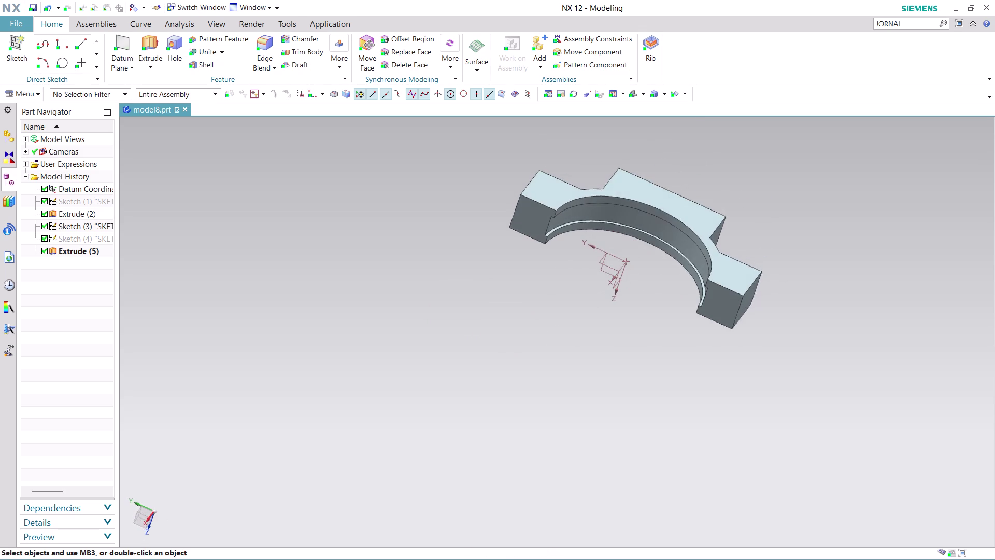
middle_drag(783, 152, 759, 171)
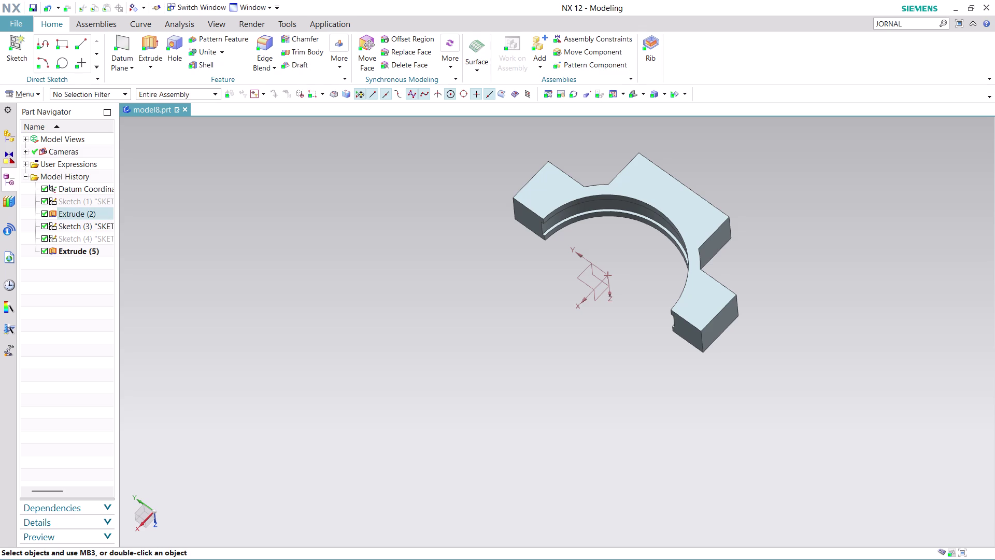
scroll(up, 3)
middle_drag(737, 174, 743, 115)
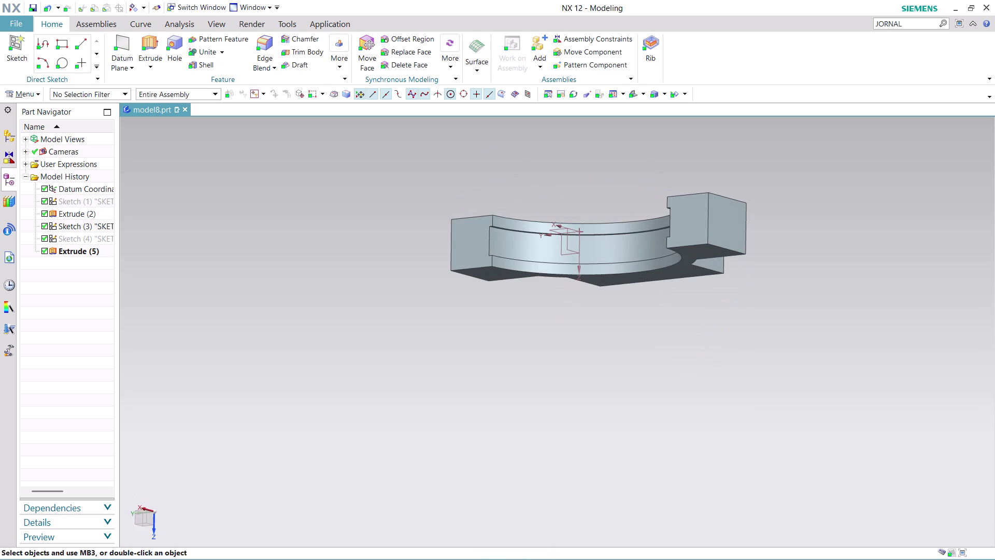
scroll(up, 3)
Orbit from one bracket end to look into the groove.
middle_drag(536, 209, 571, 195)
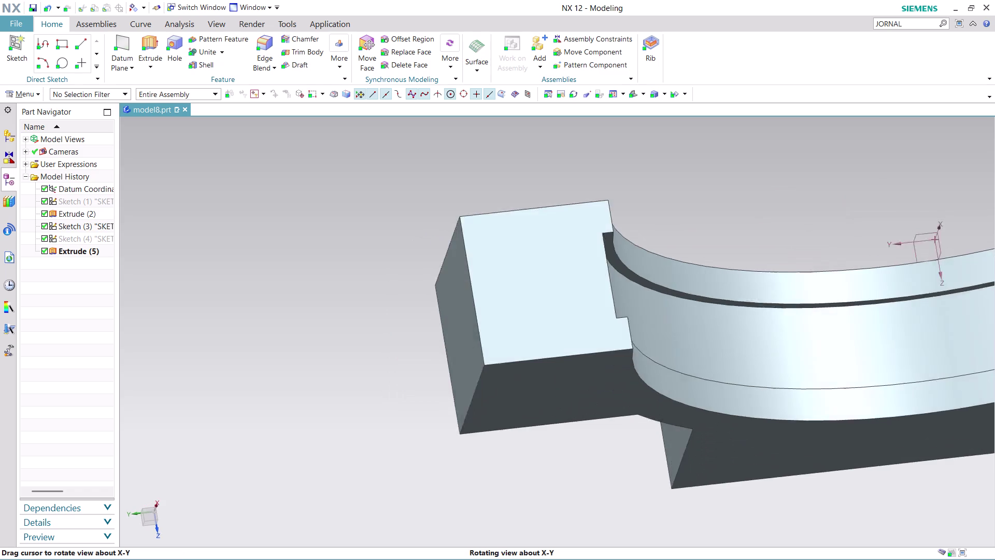
middle_drag(571, 195, 566, 229)
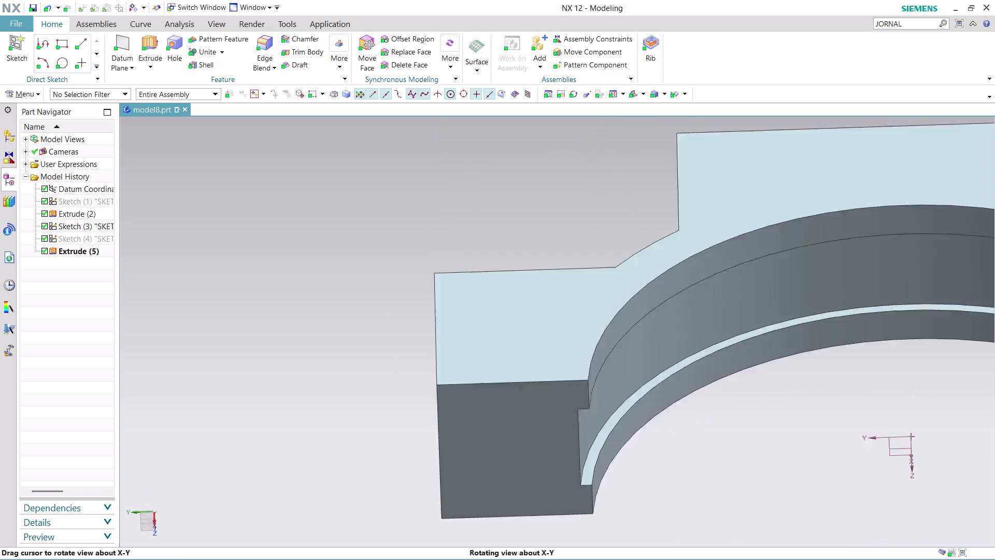
middle_drag(566, 229, 557, 253)
scroll(down, 3)
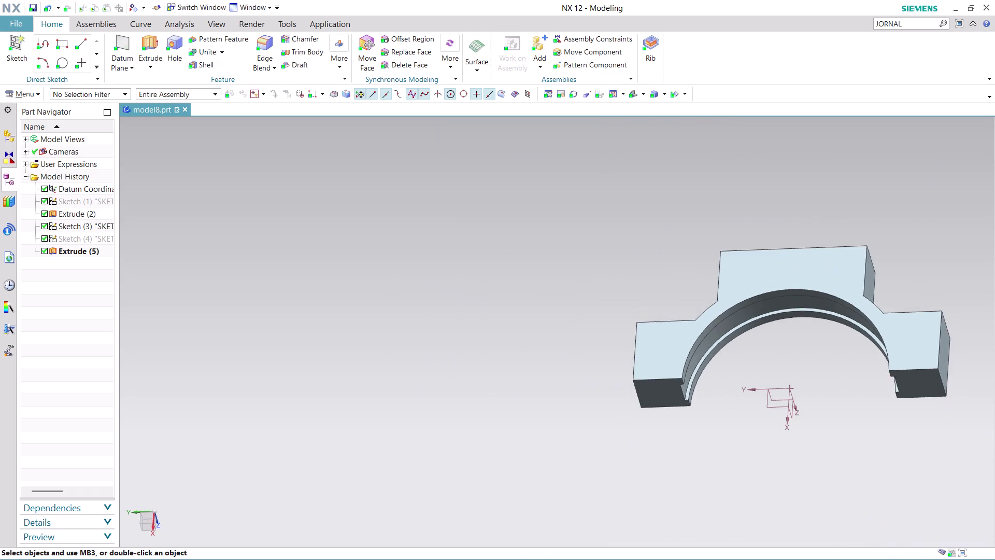
scroll(up, 3)
scroll(down, 3)
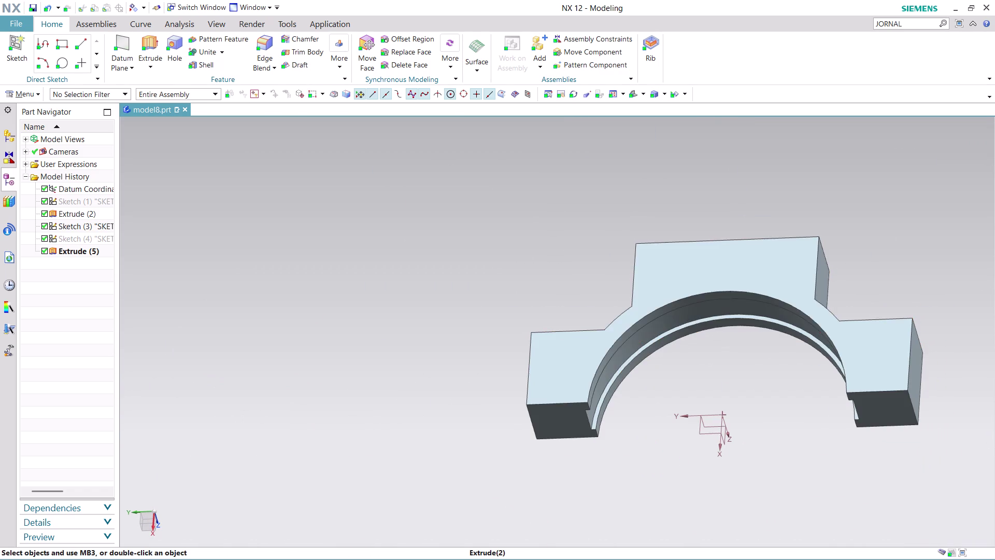
Review the bracket's flat back and view the ring edge-on.
middle_drag(892, 232, 891, 324)
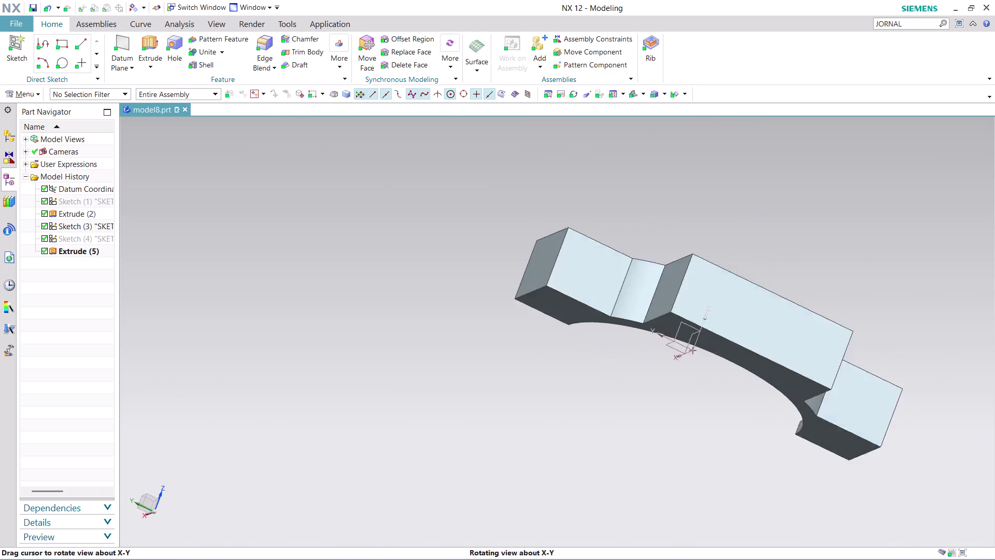
middle_drag(891, 325, 919, 380)
middle_drag(847, 450, 817, 400)
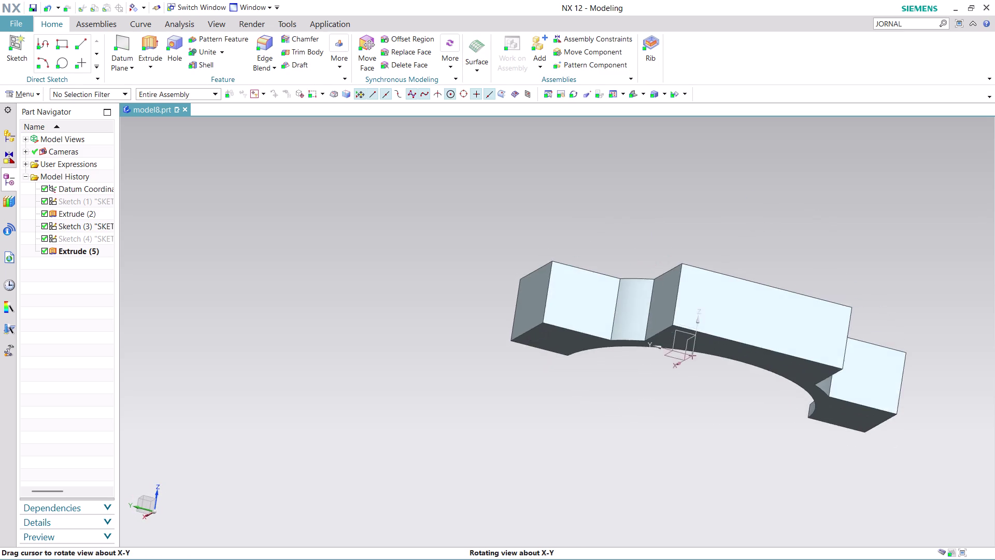
middle_drag(817, 400, 815, 398)
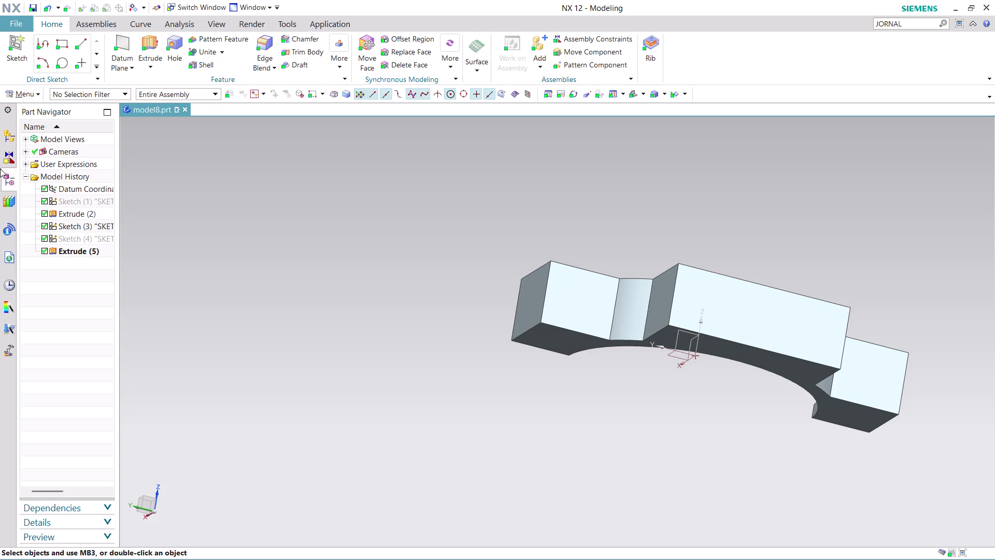
middle_drag(597, 404, 597, 394)
middle_drag(597, 394, 645, 272)
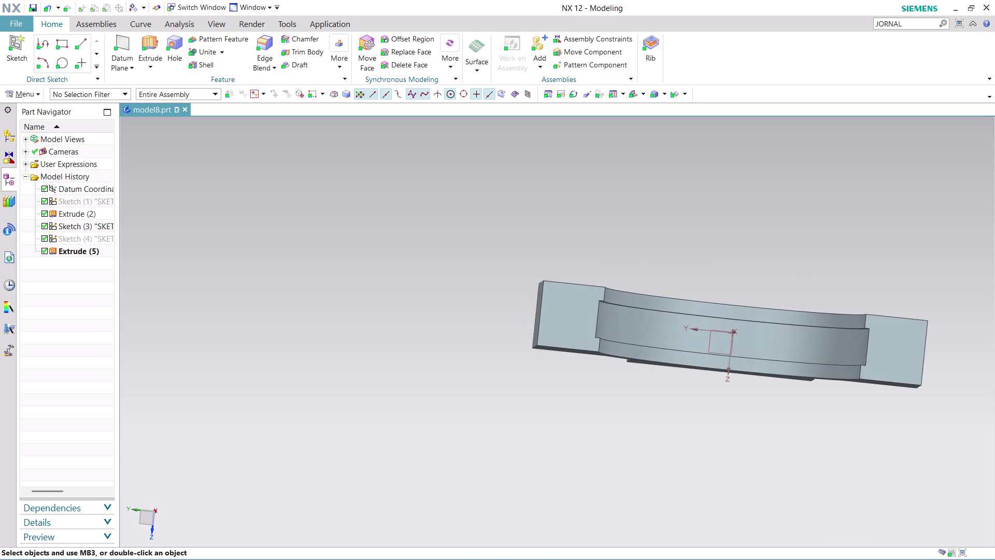
scroll(up, 3)
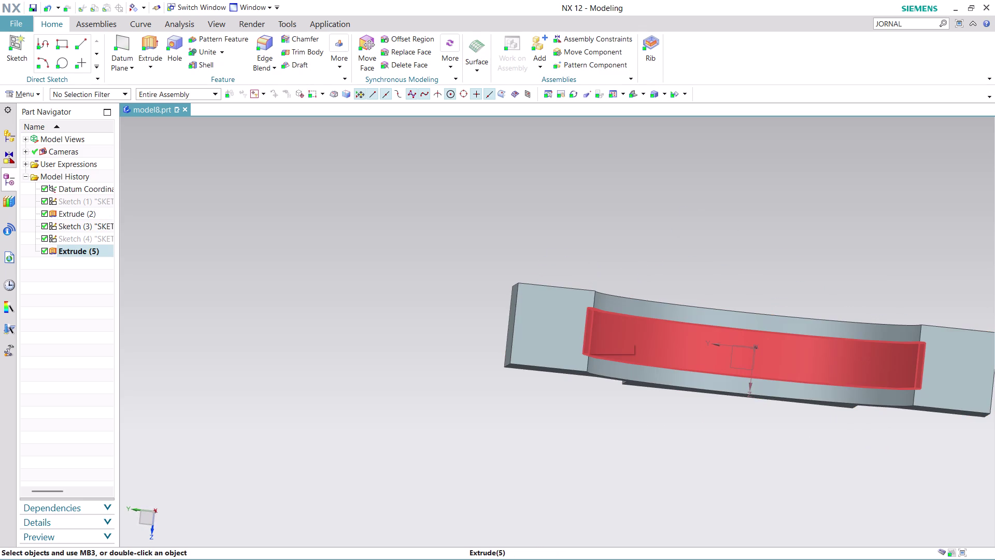
scroll(up, 3)
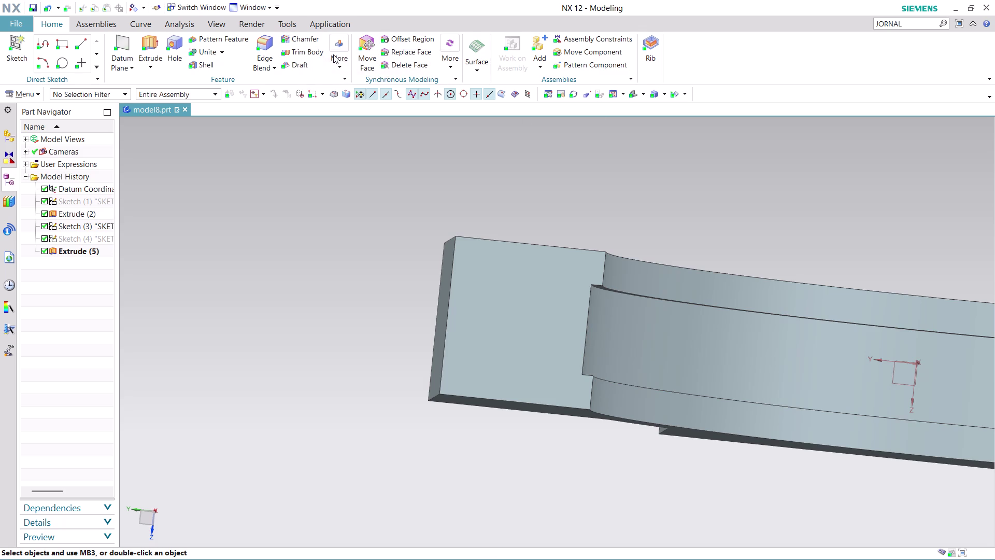
click(269, 57)
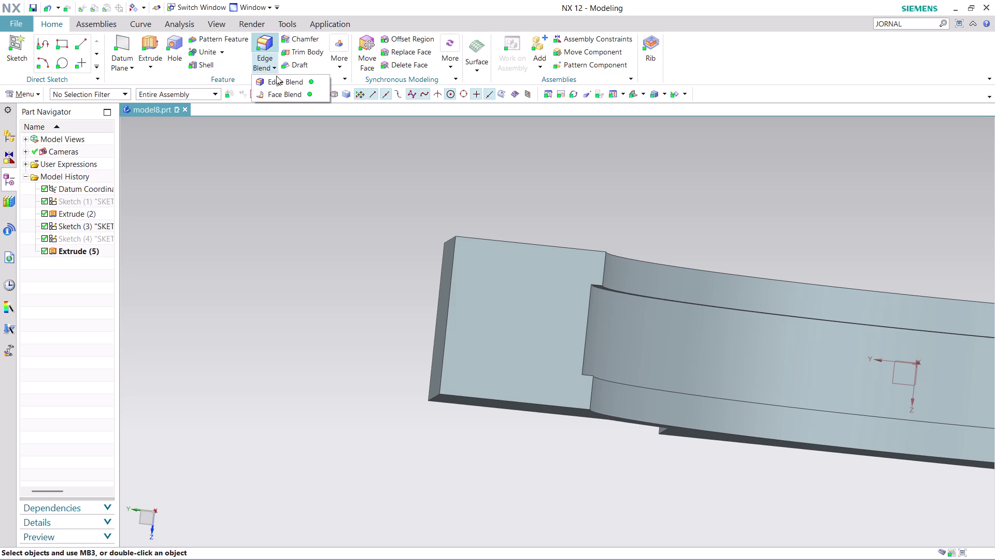
click(280, 81)
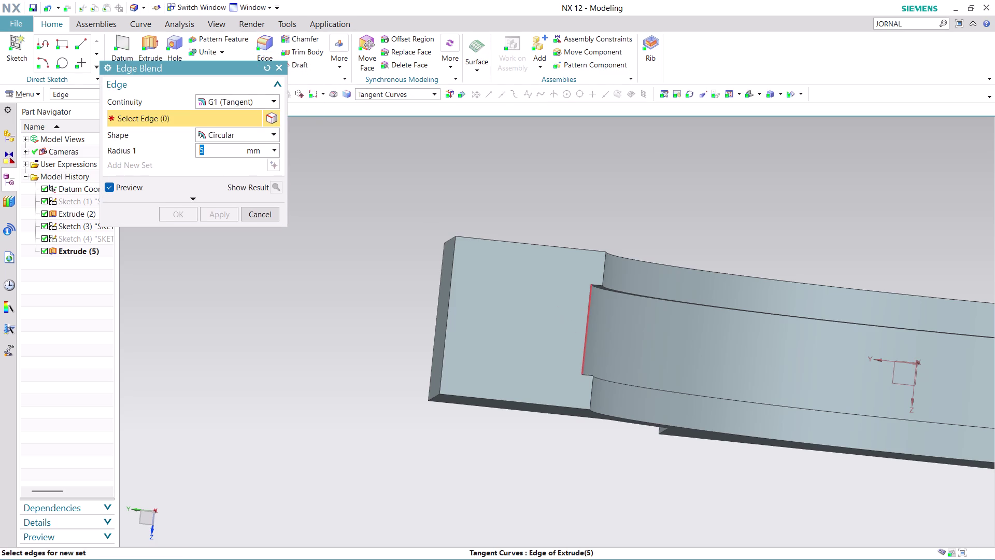
click(589, 321)
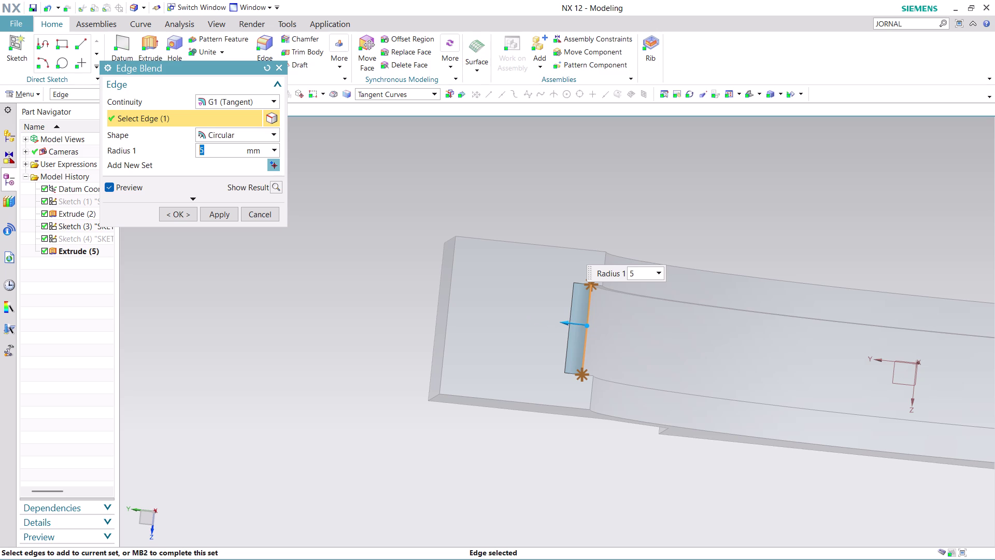
text(18)
click(222, 214)
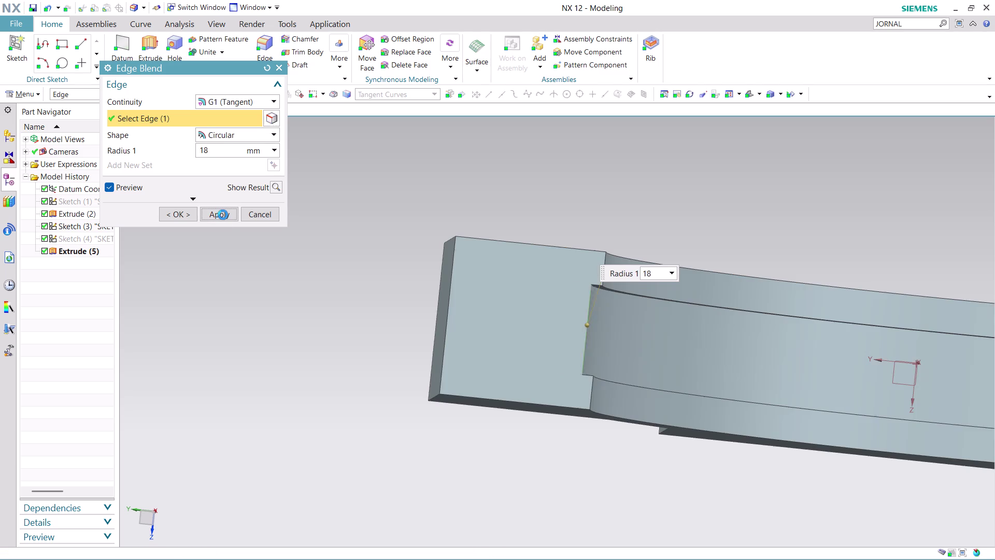
scroll(down, 3)
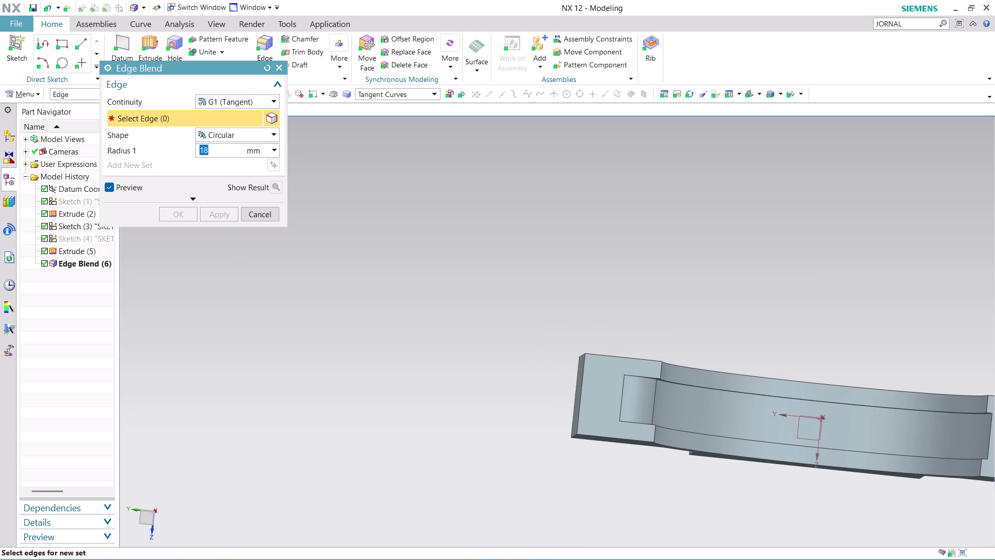
scroll(up, 3)
middle_drag(694, 473, 657, 422)
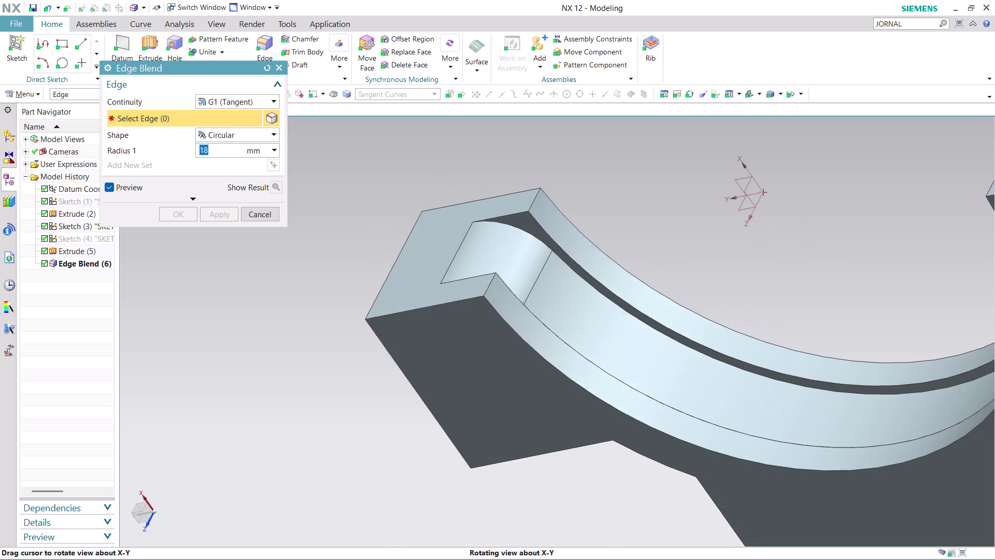
middle_drag(657, 422, 689, 439)
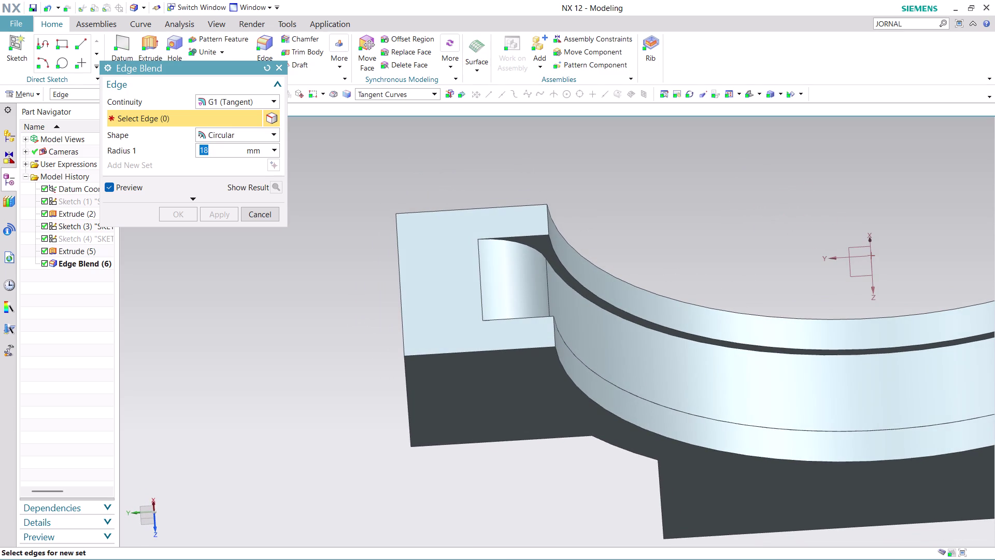
key(ctrl+z)
key(ctrl+z)
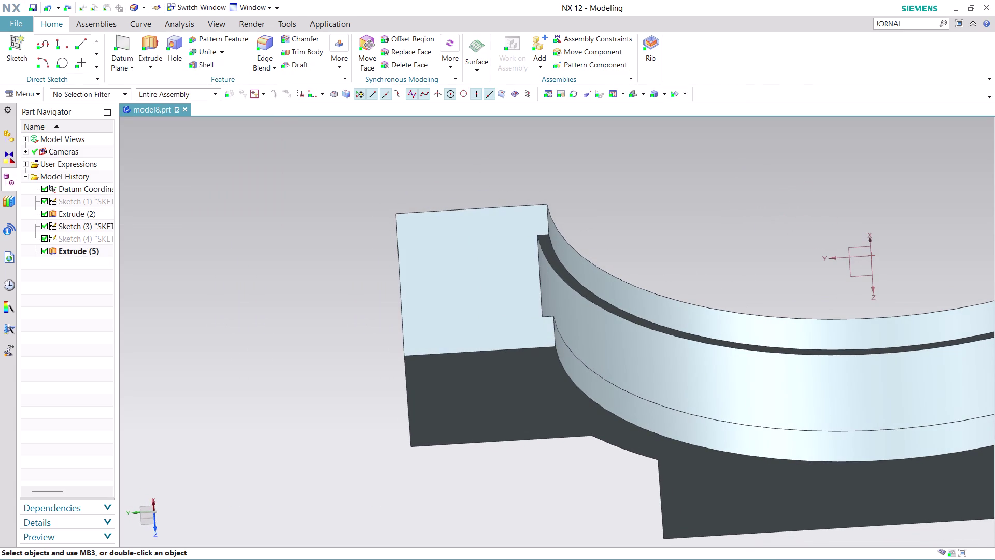
click(272, 65)
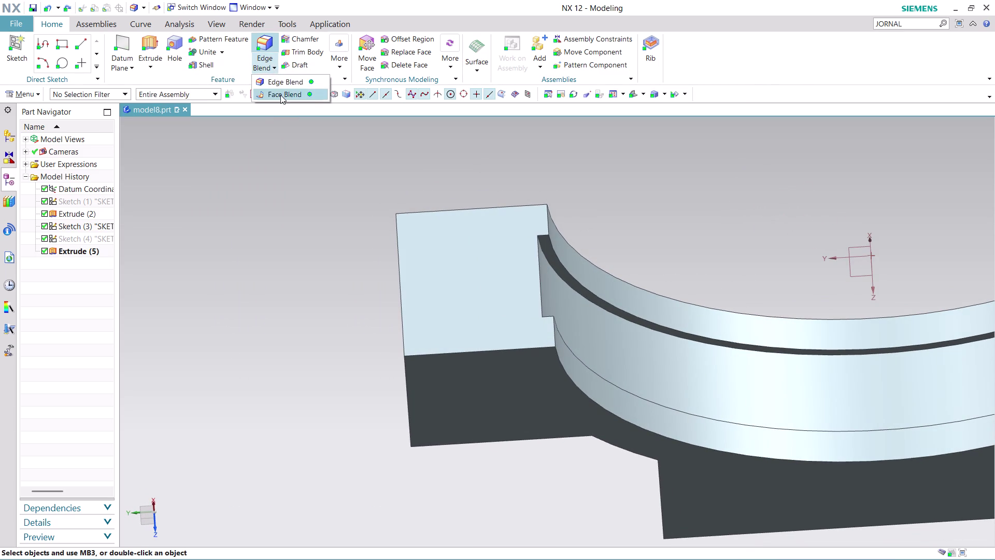
click(280, 95)
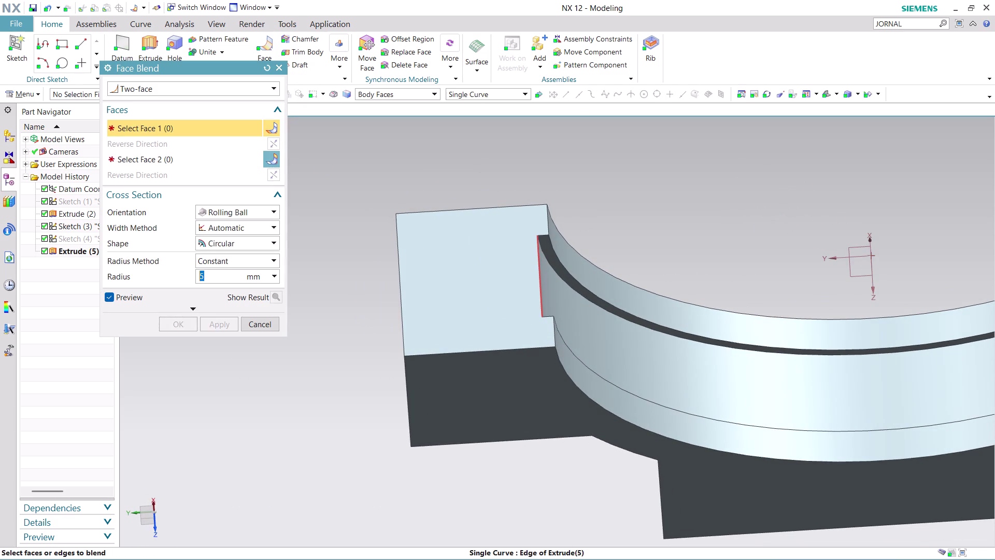
click(540, 286)
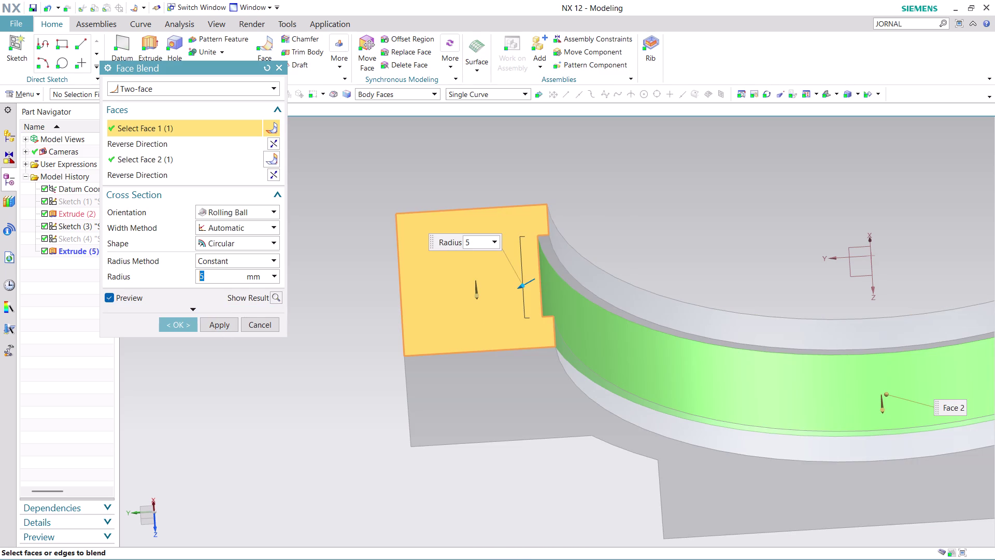
text(18)
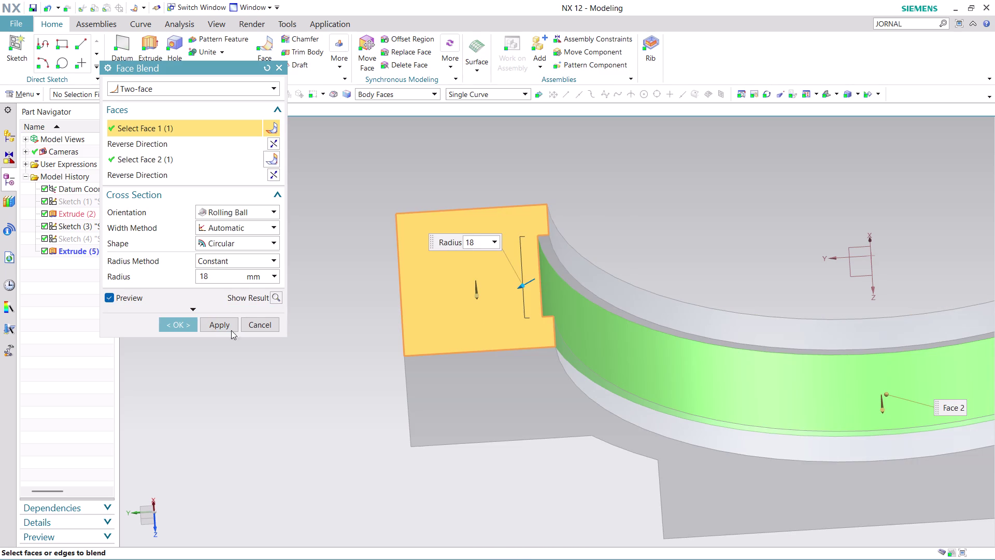
click(227, 326)
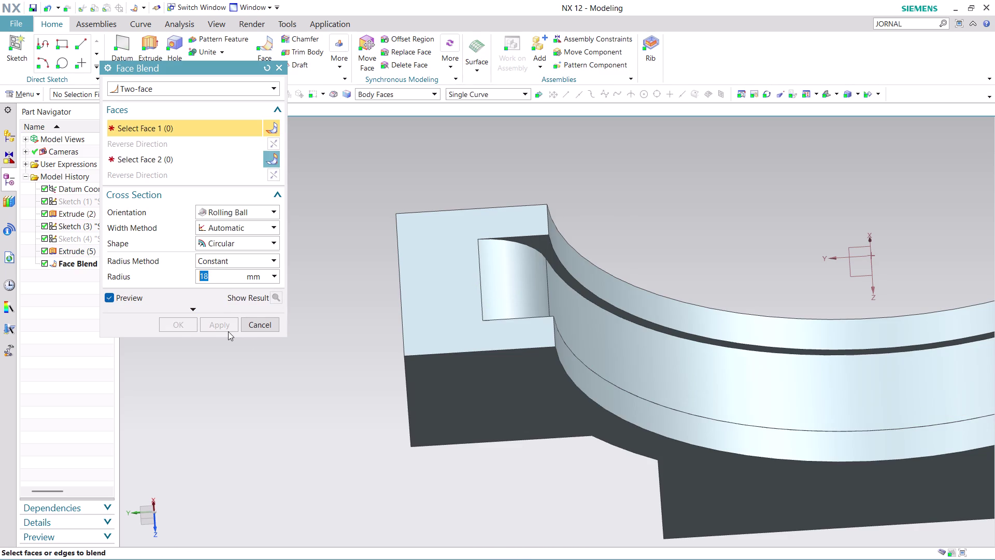
key(ctrl+z)
key(ctrl+z)
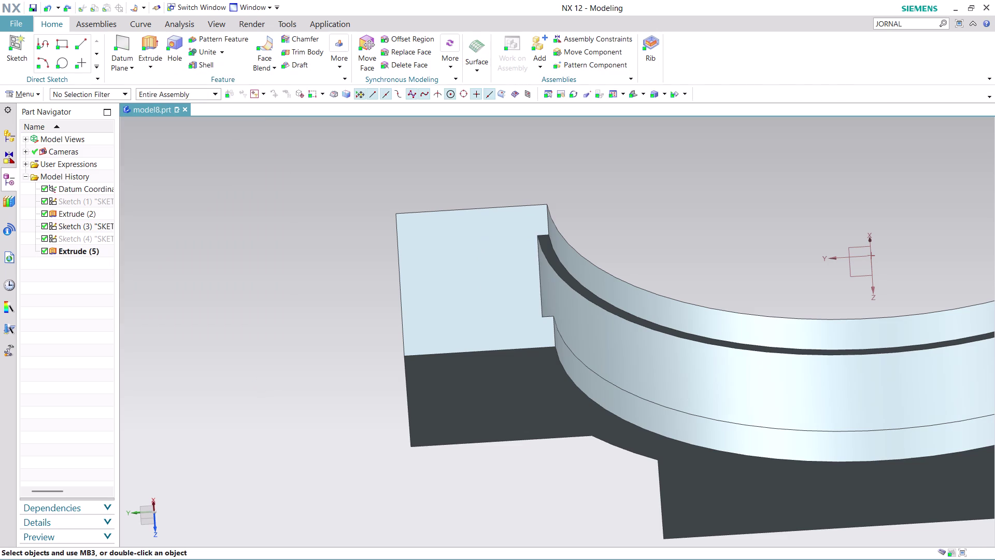
scroll(down, 3)
scroll(up, 3)
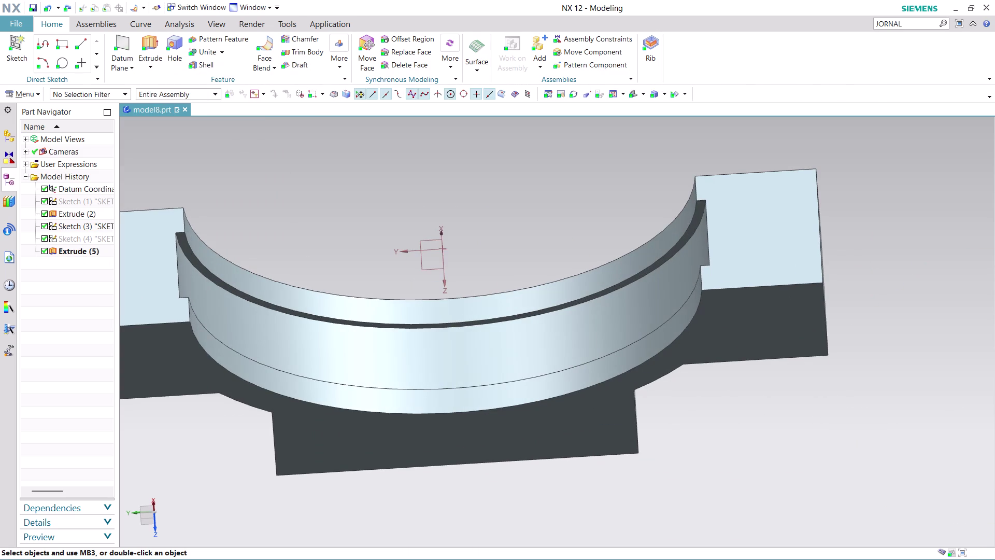
scroll(down, 3)
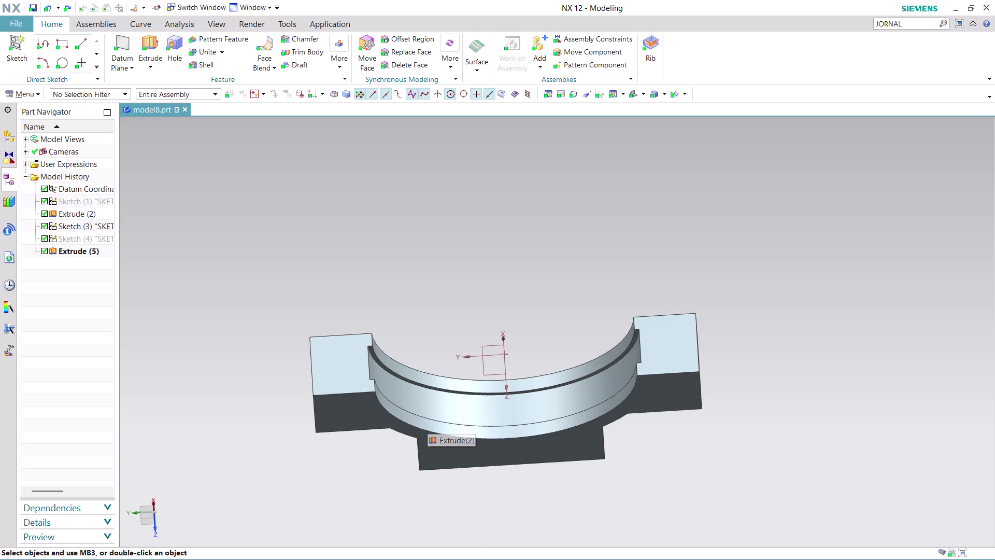
Turn the bracket to its underside and start a new sketch, SKETCH_003.
middle_drag(492, 273, 512, 399)
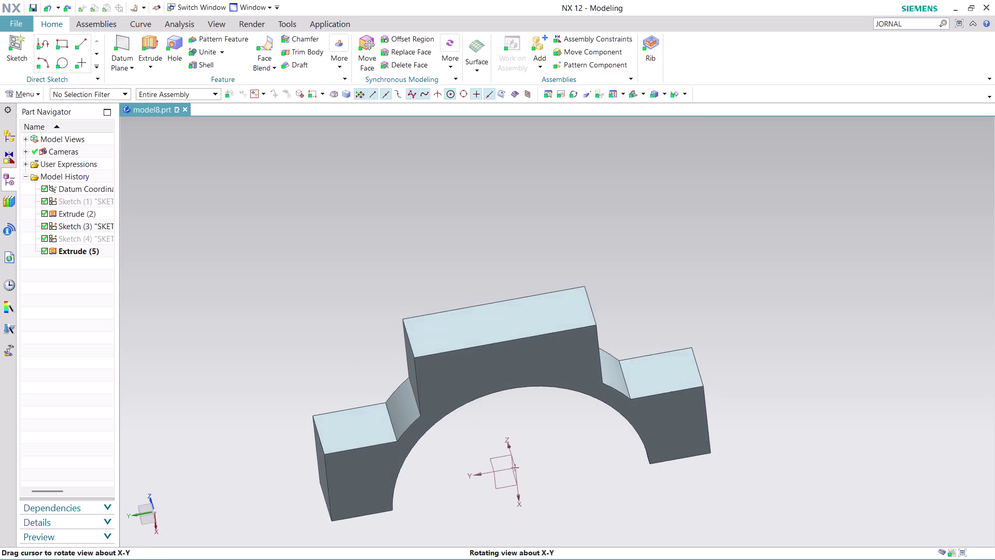
middle_drag(512, 398, 512, 431)
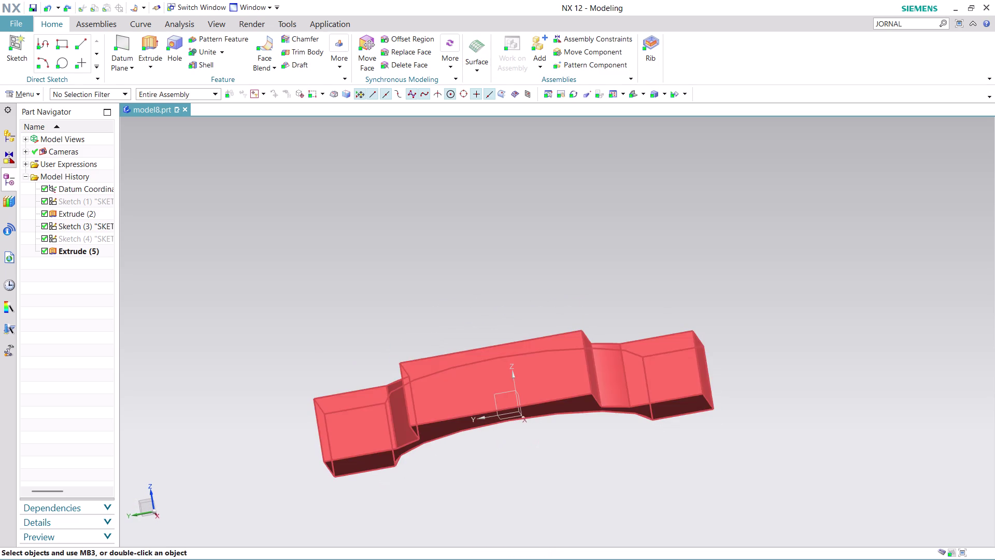
click(21, 92)
click(122, 160)
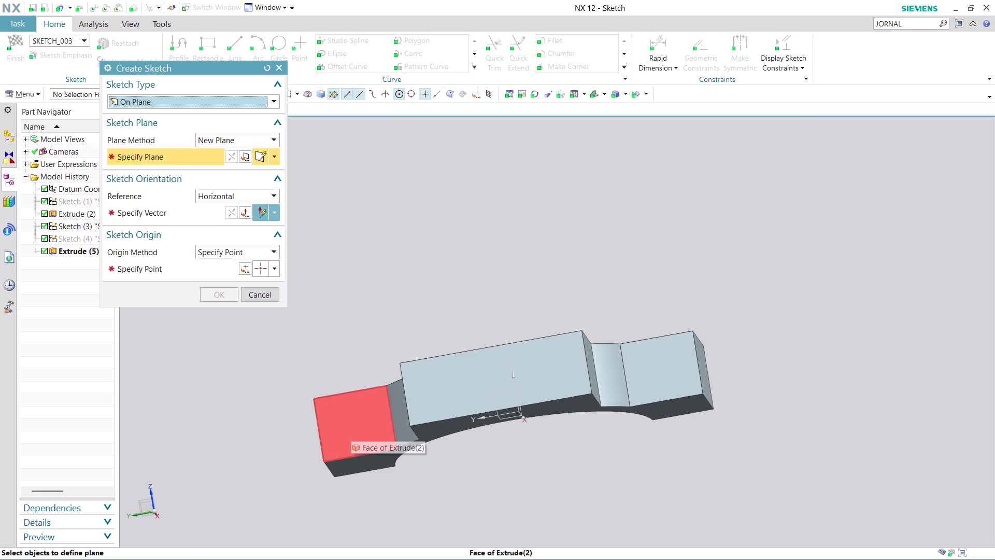
click(269, 135)
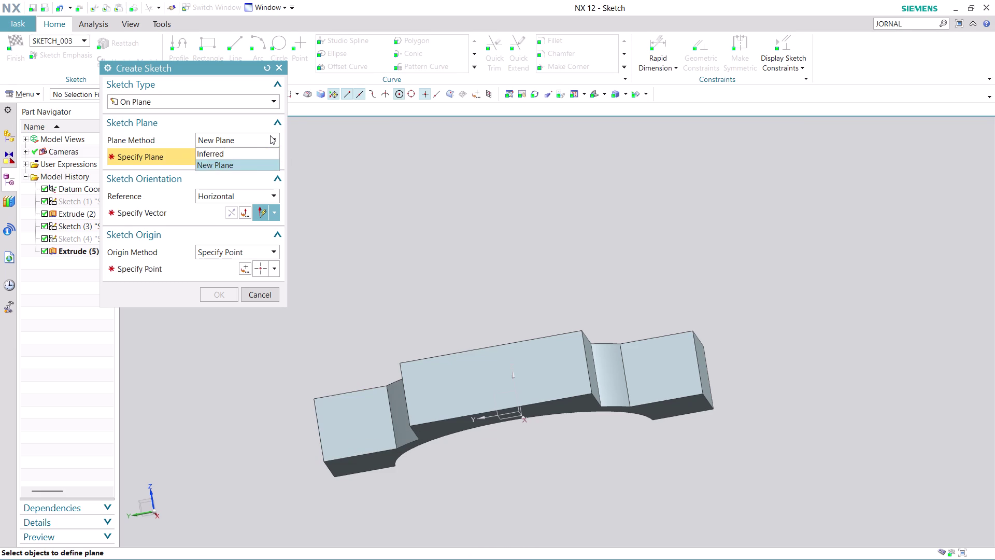
Place an inferred sketch on the left block's end face and centre a circle at XC 24, YC -21.
click(256, 153)
click(354, 414)
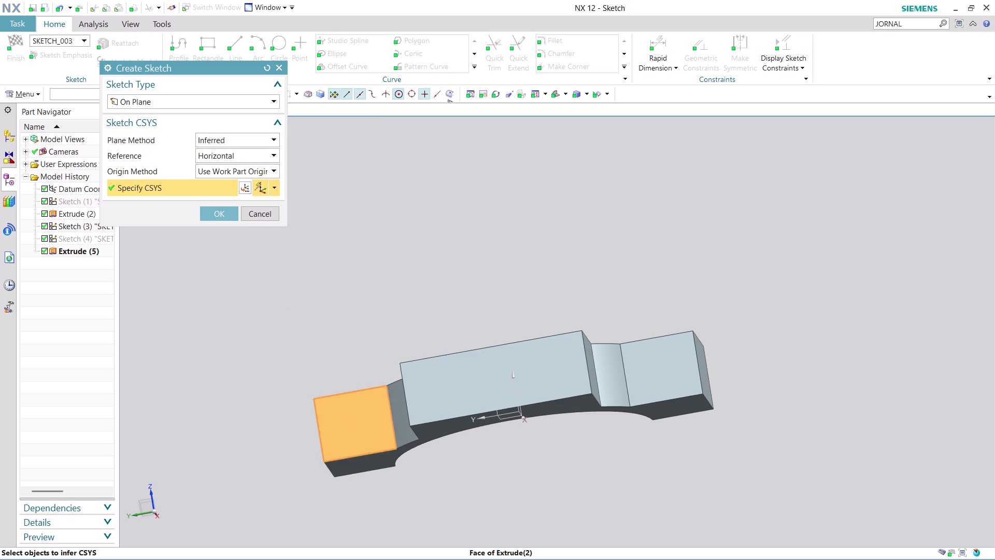
click(214, 209)
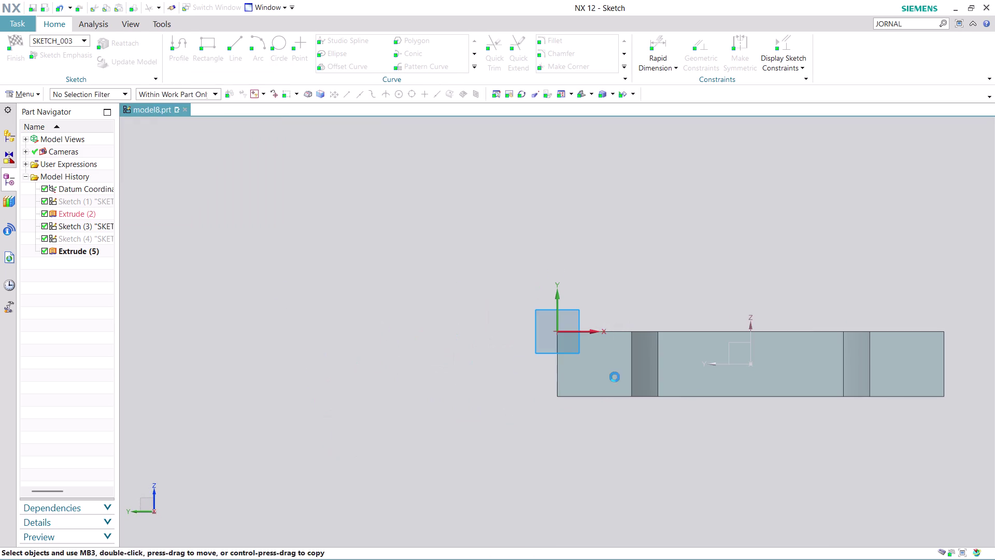
scroll(up, 3)
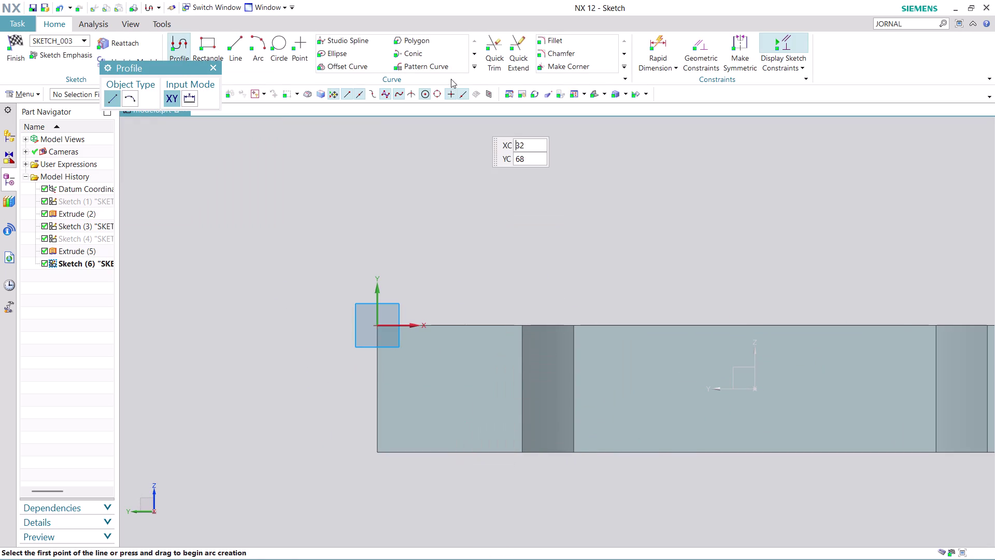
click(278, 43)
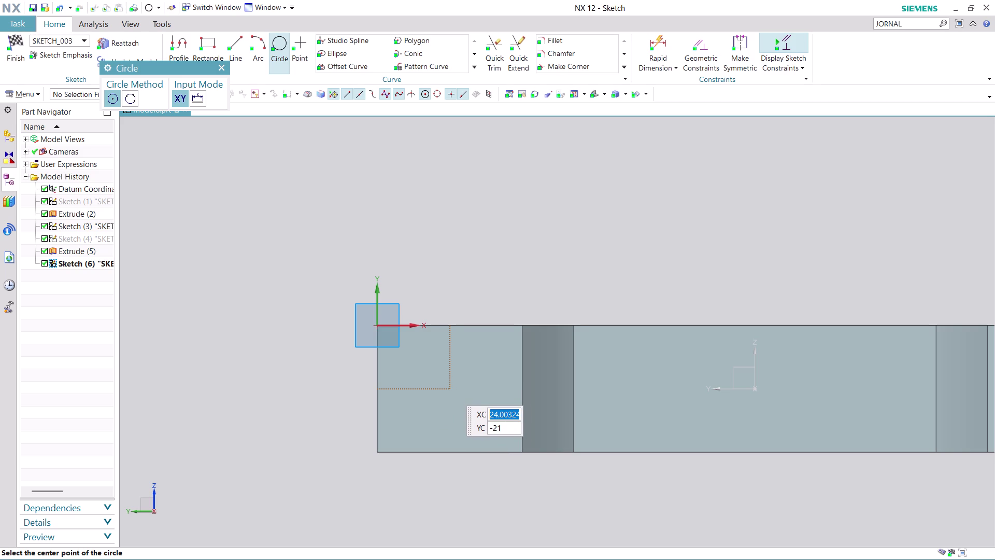
click(449, 388)
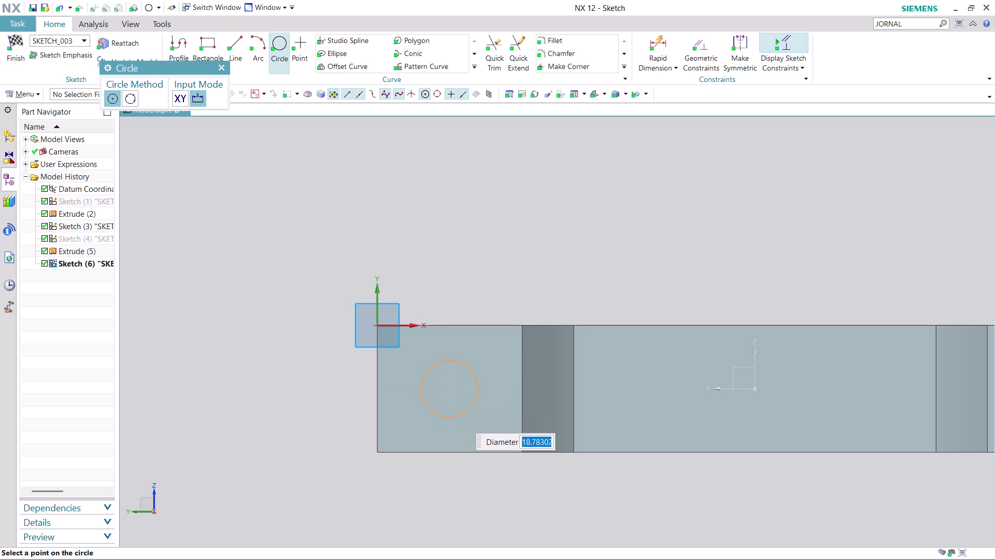
Give the circle a 16 mm diameter and move its 21 and 24 dimensions outside the part.
text(16)
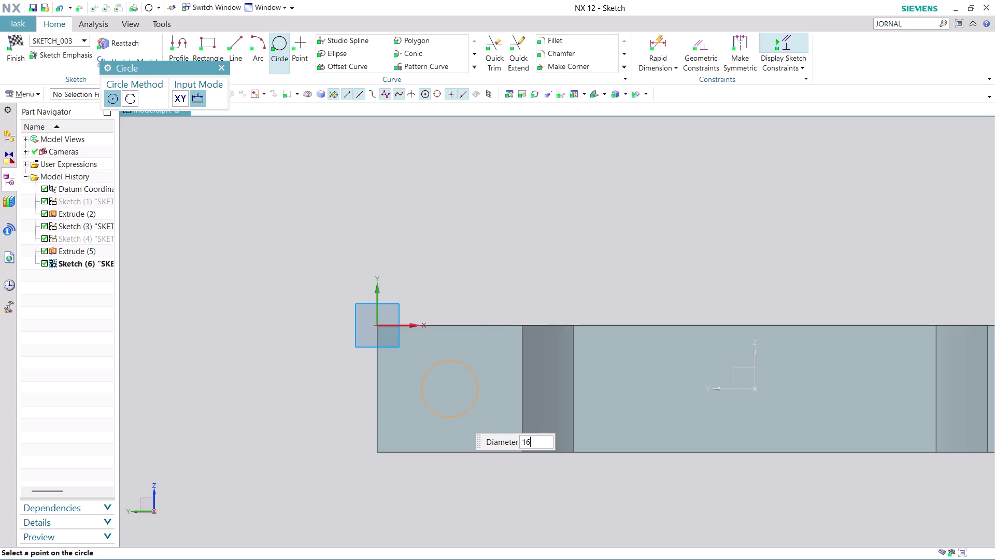
key(Return)
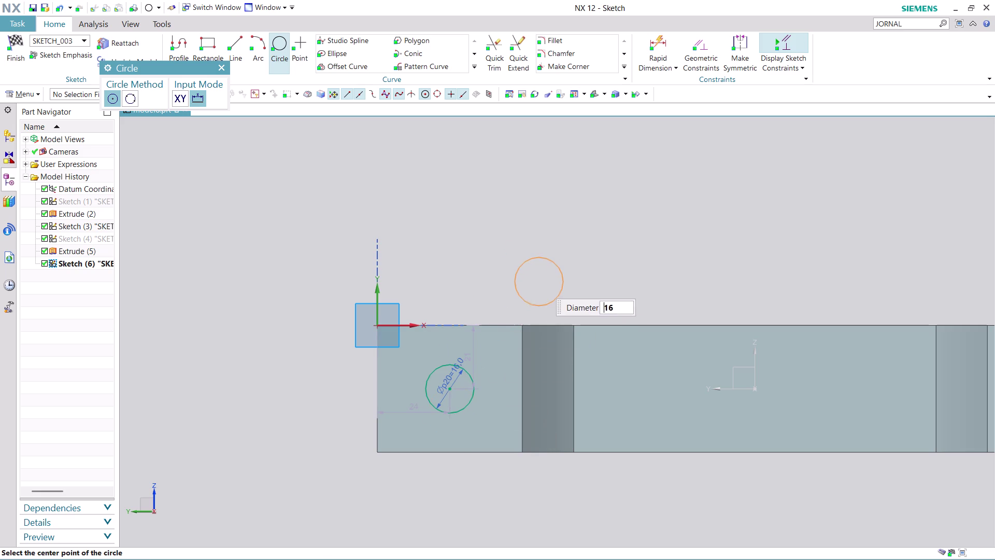
key(Escape)
key(Escape)
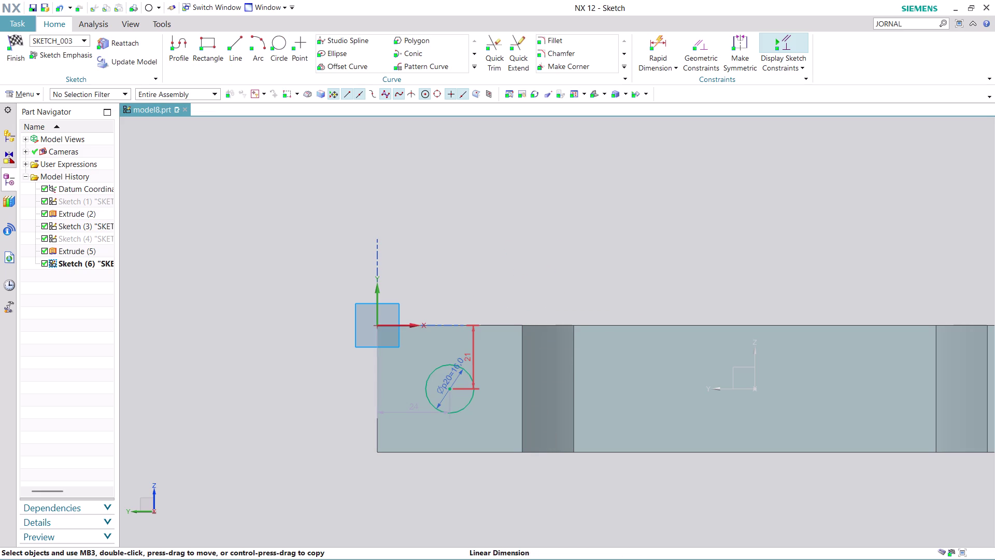
drag(471, 360, 388, 357)
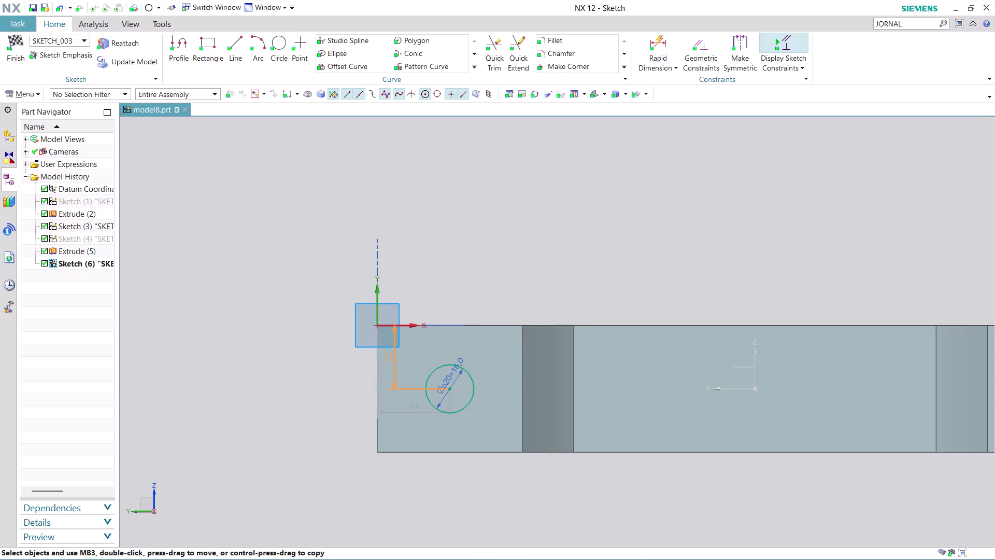
drag(389, 357, 279, 368)
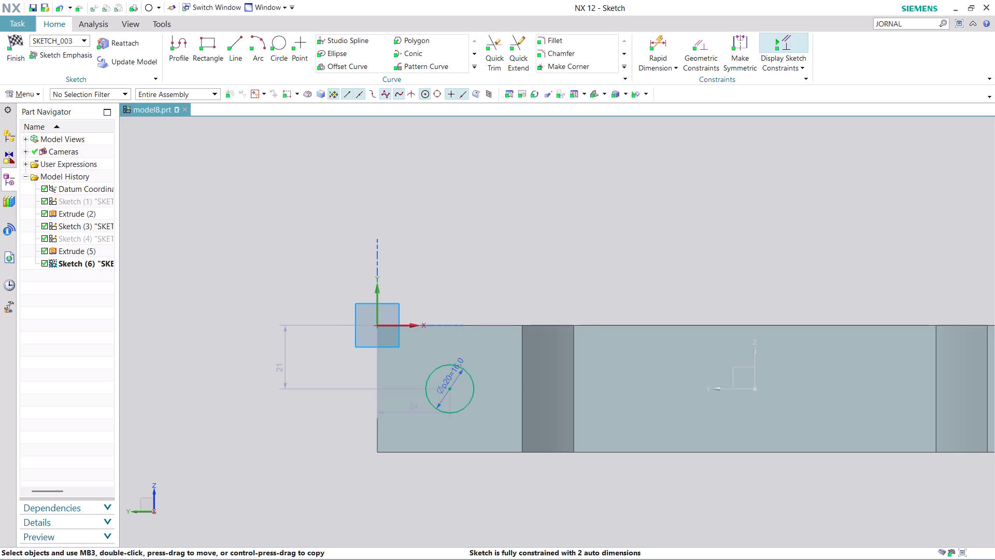
drag(410, 411, 414, 504)
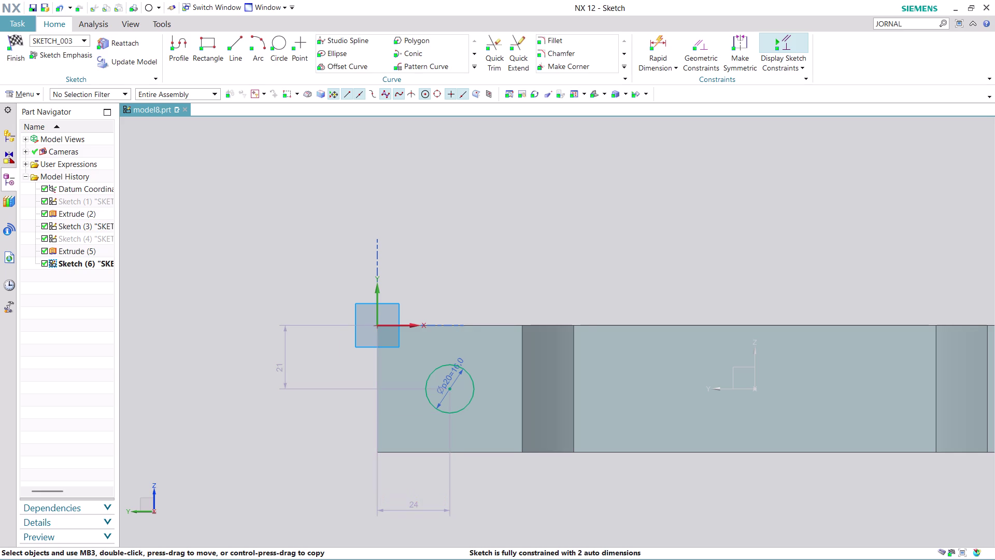
double_click(286, 366)
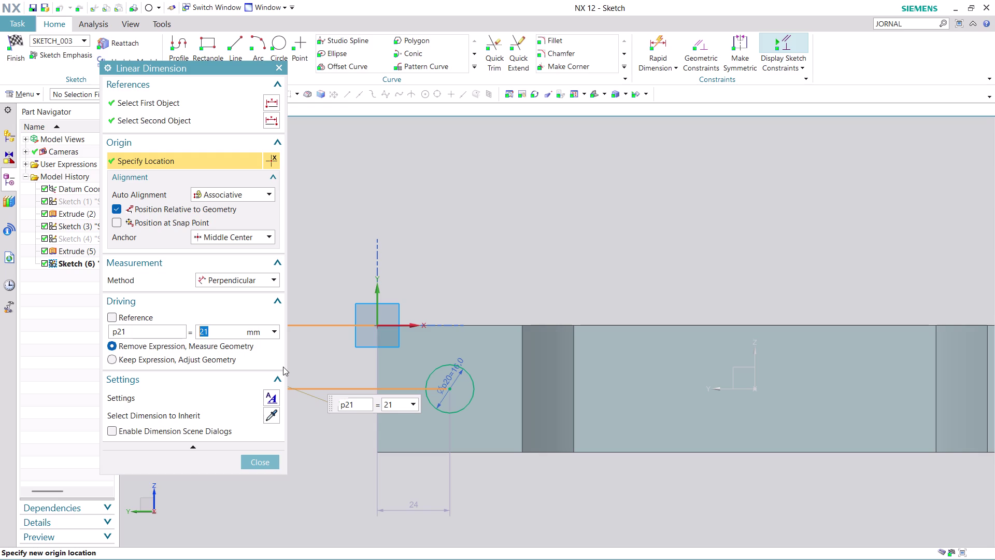
Change the horizontal hole-position dimension to 20 mm.
key(Escape)
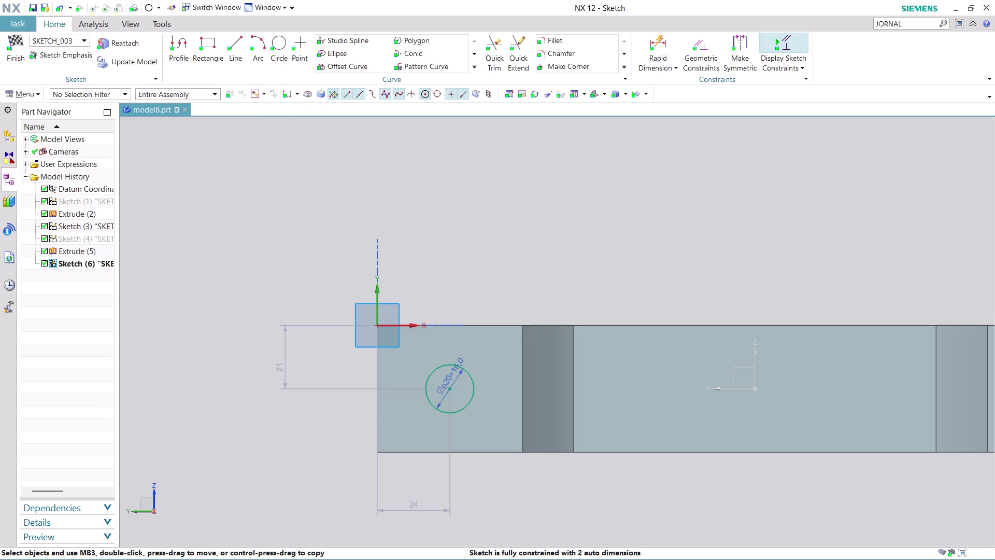
double_click(414, 505)
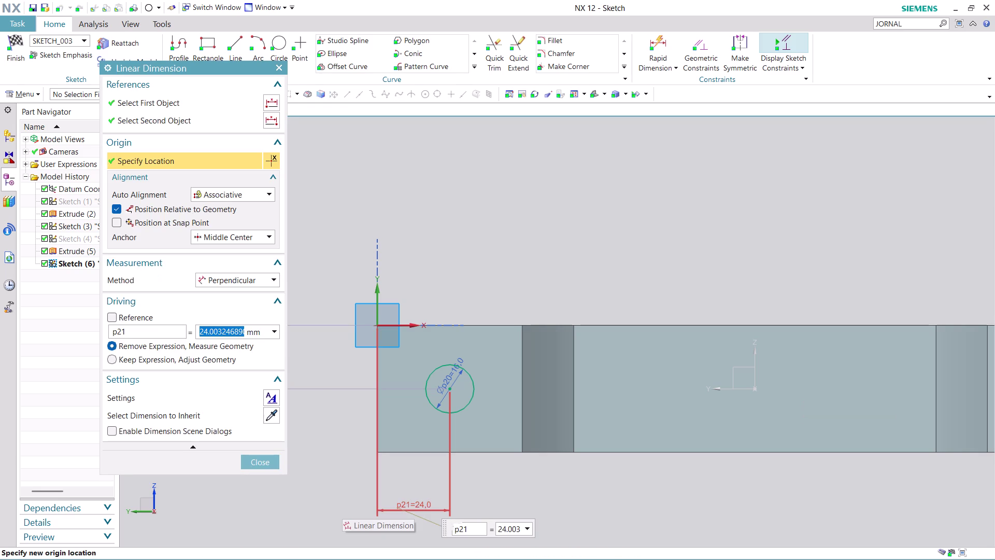
text(20)
key(Return)
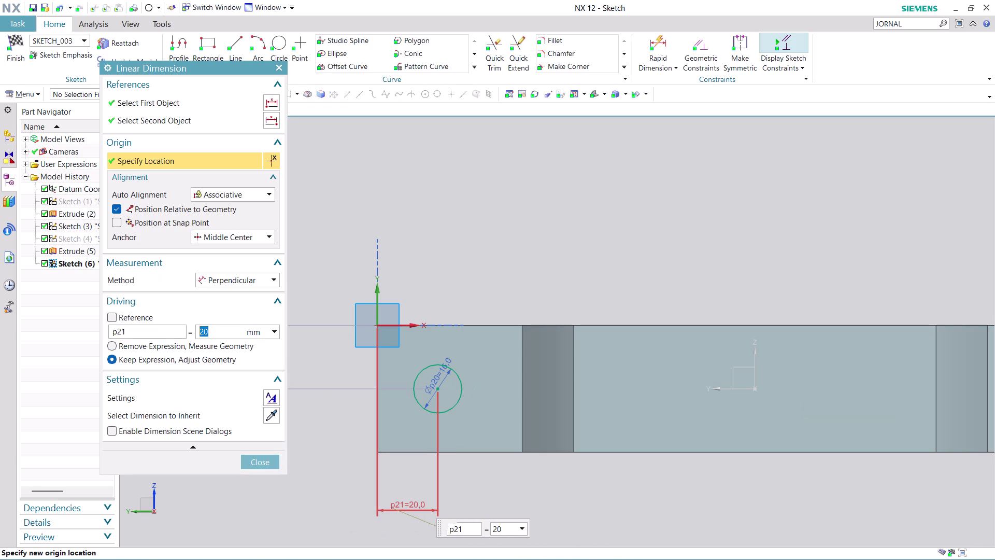
click(264, 462)
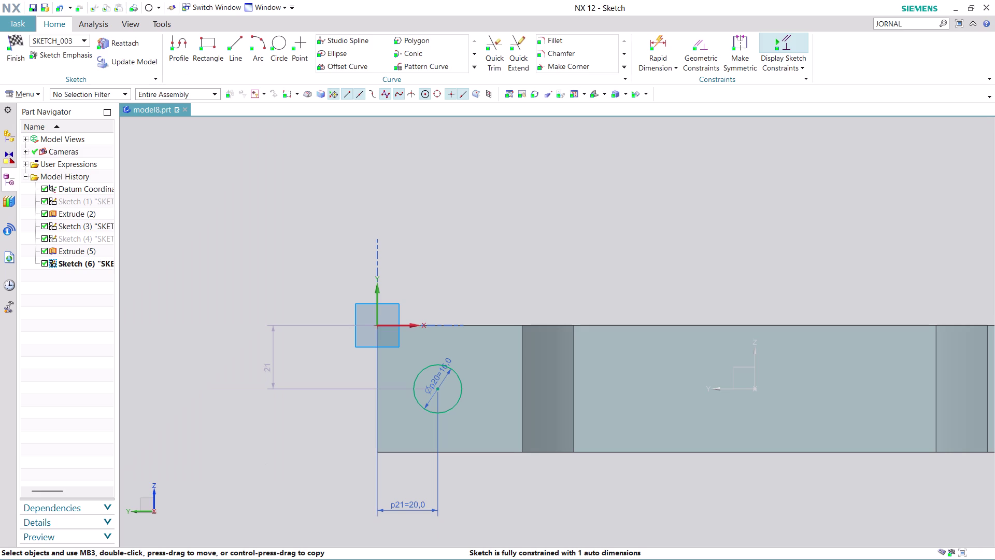
Change the vertical hole-position dimension to 20 mm.
double_click(268, 367)
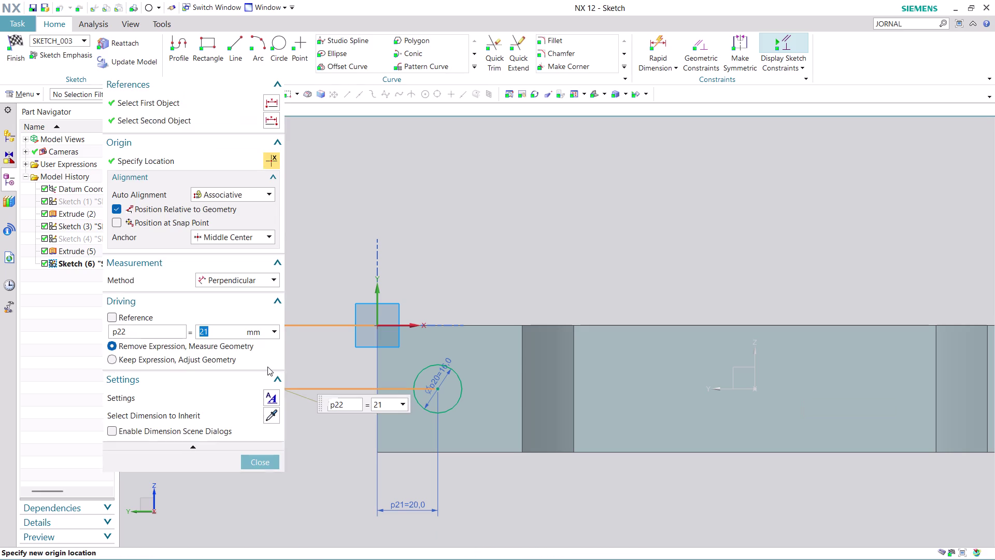
text(20)
key(Return)
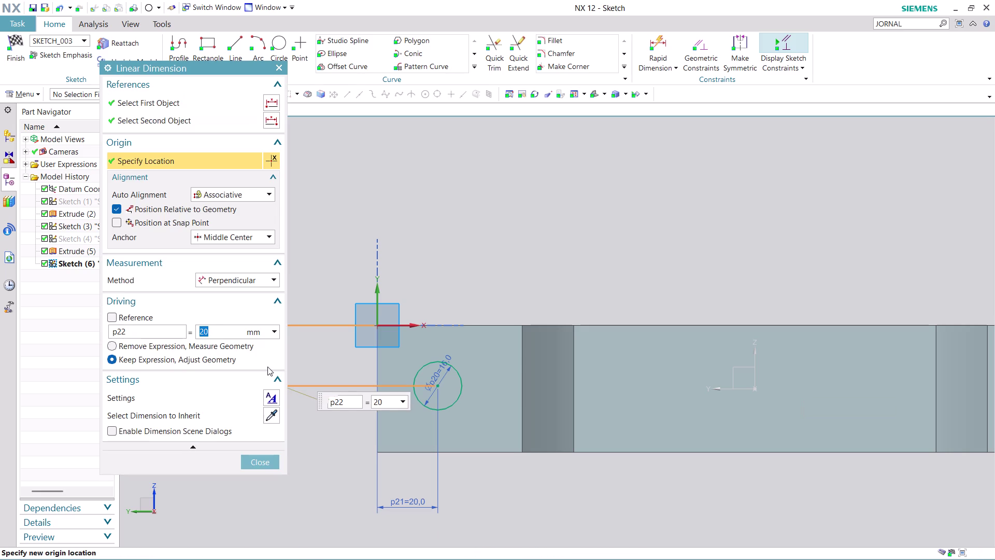
click(259, 459)
scroll(up, 3)
scroll(up, 3)
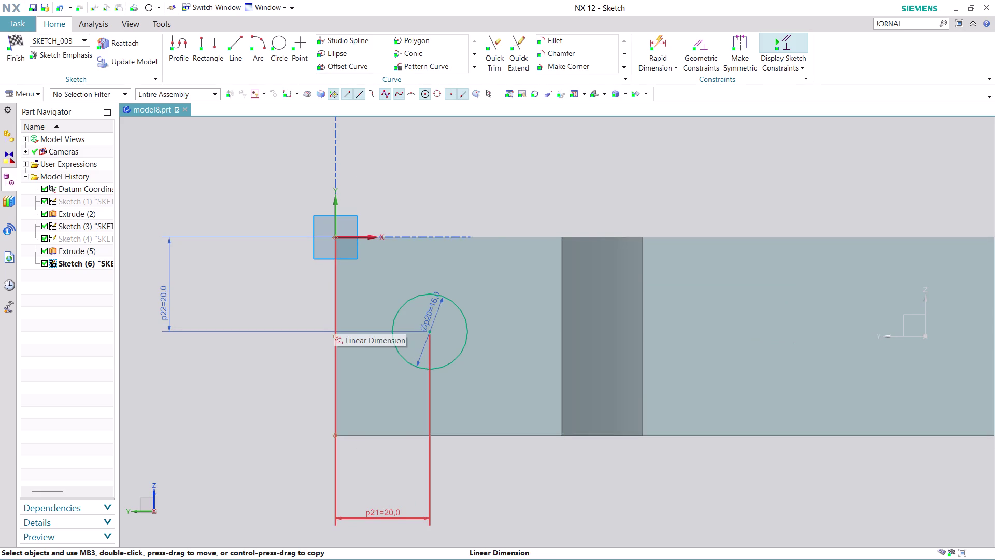
click(94, 23)
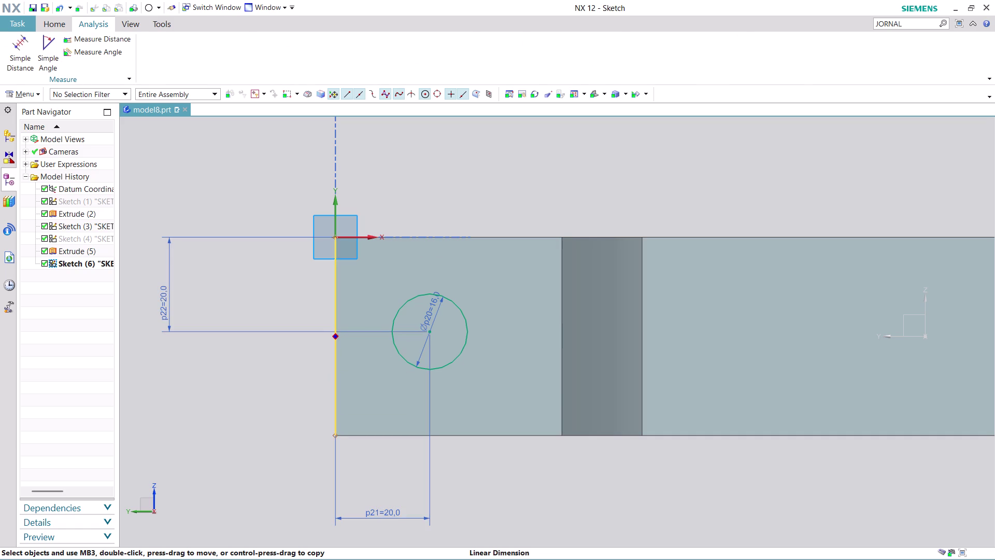
Measure 42 mm from the sketch origin to the part's bottom edge.
click(110, 33)
click(110, 36)
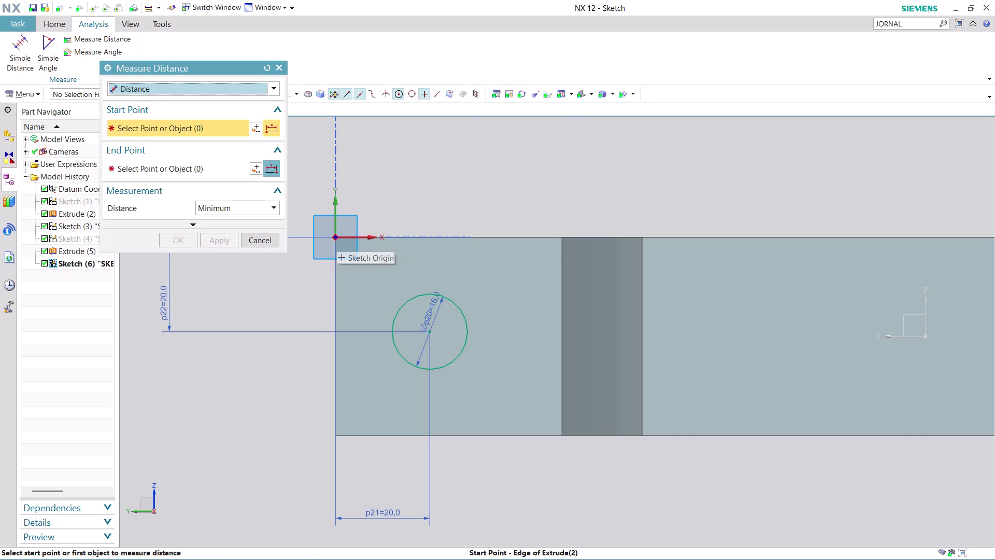
click(337, 238)
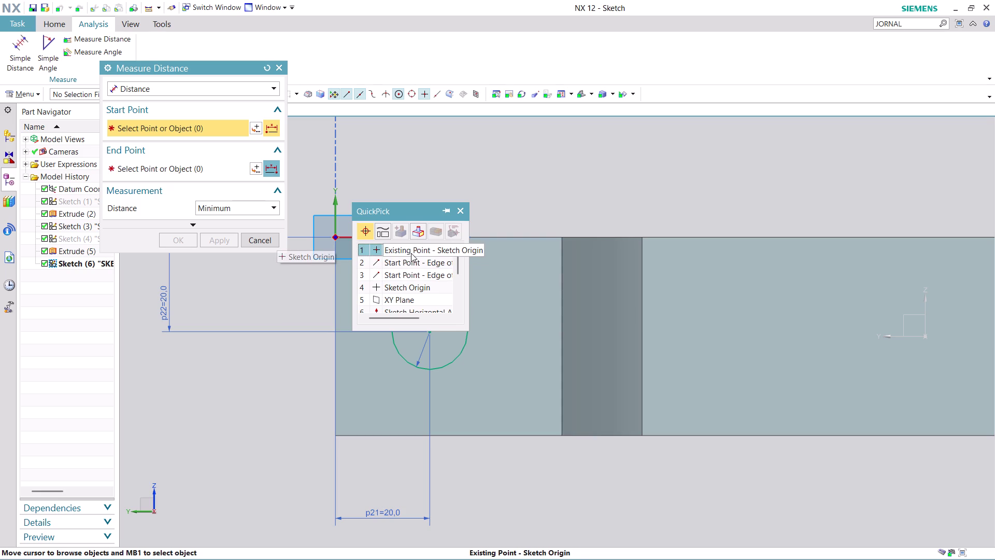
click(414, 263)
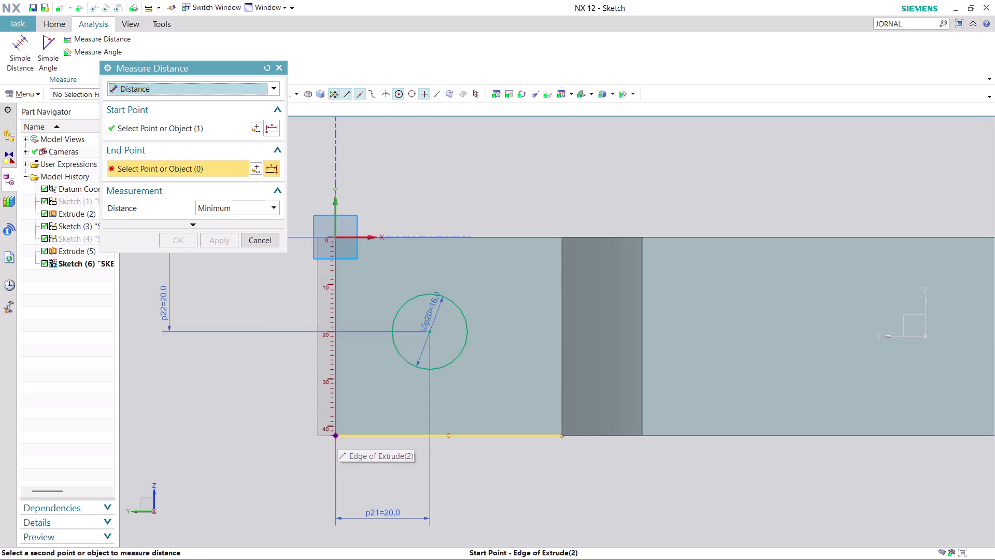
click(337, 436)
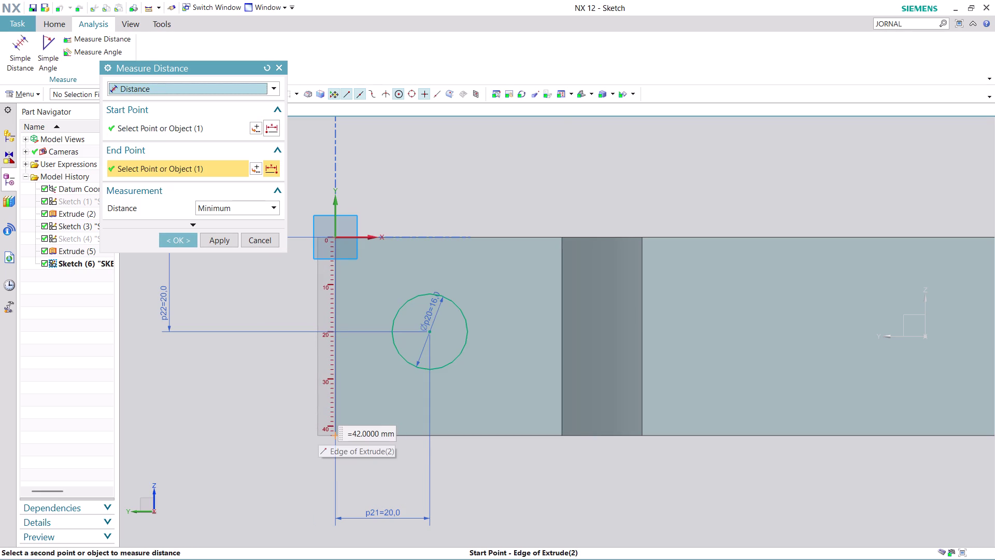
key(Escape)
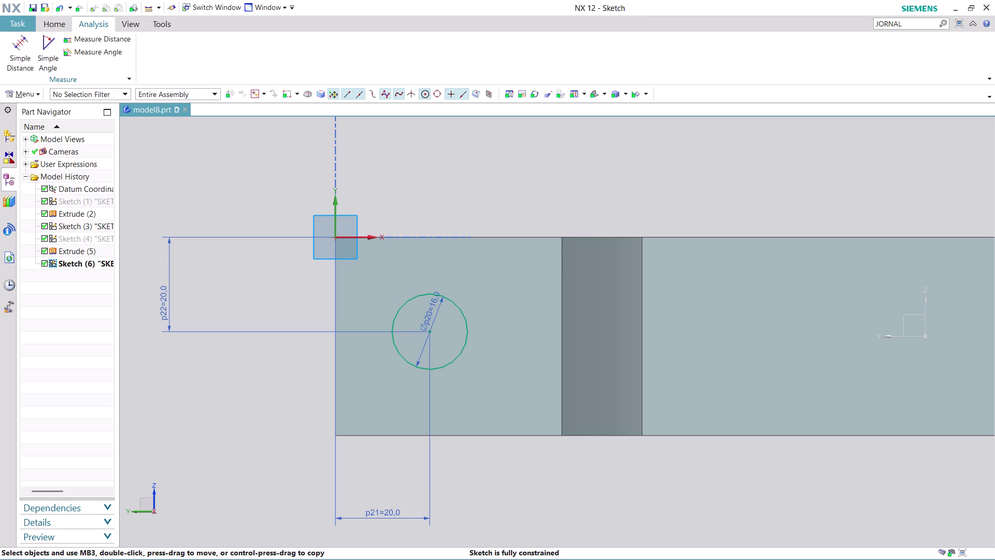
double_click(165, 308)
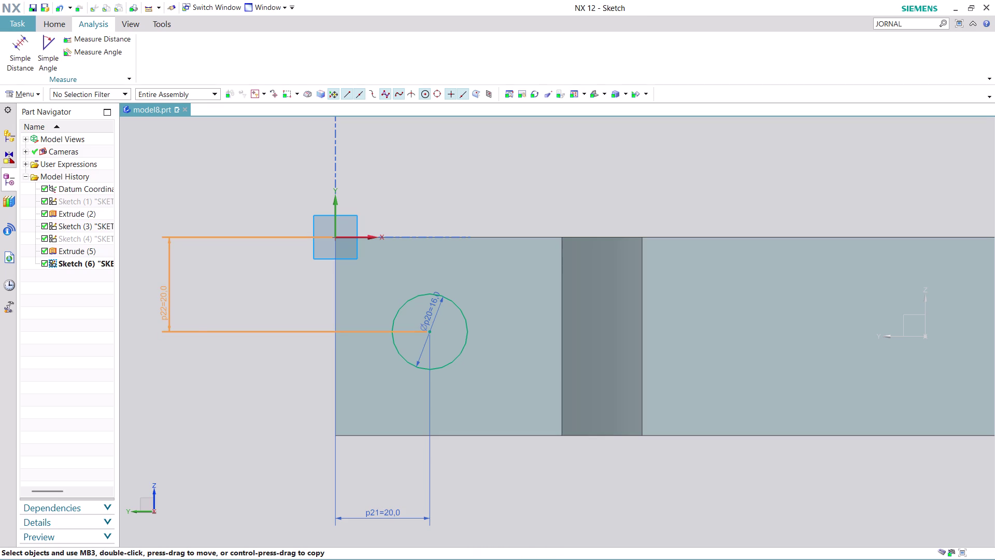
Set the vertical hole dimension to 21 mm.
double_click(165, 307)
text(2)
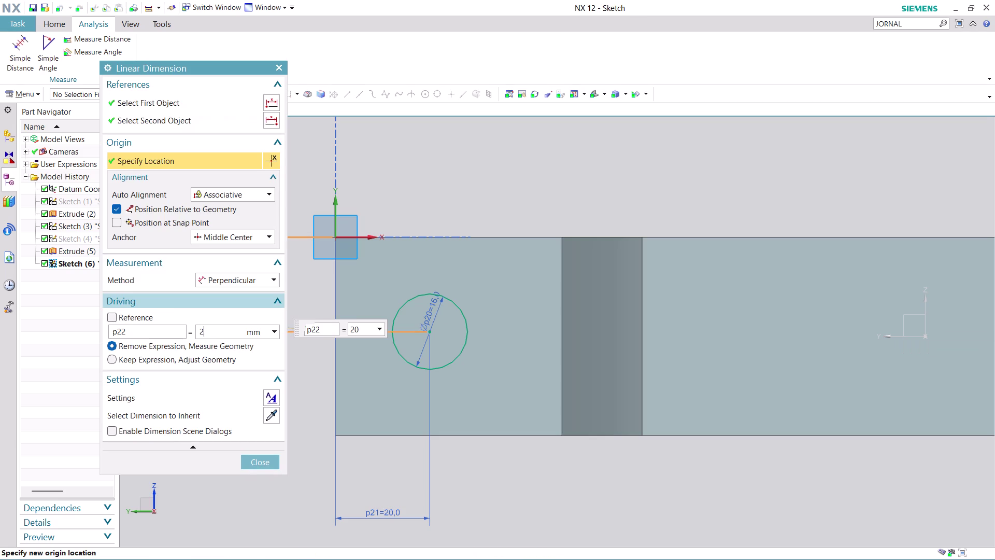
text(1)
key(Return)
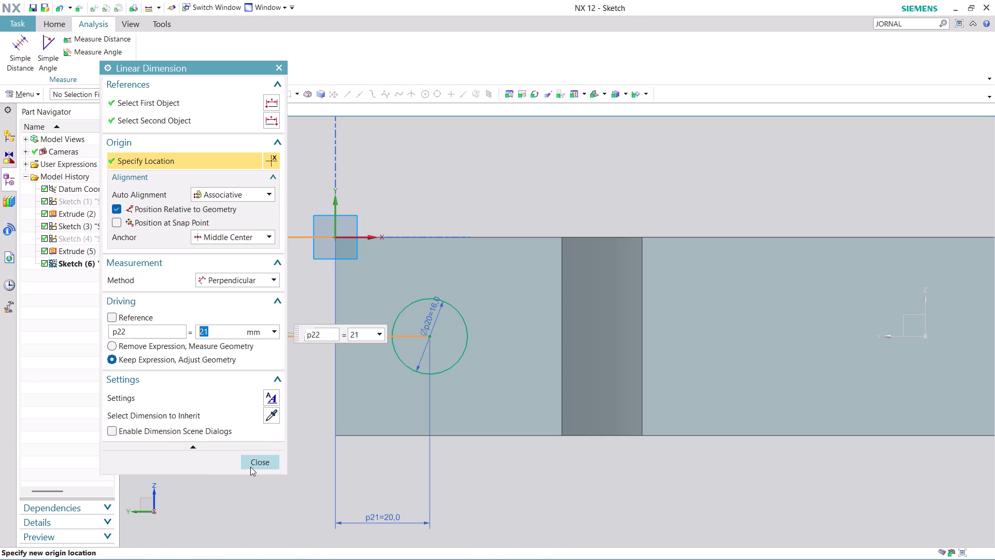
click(250, 466)
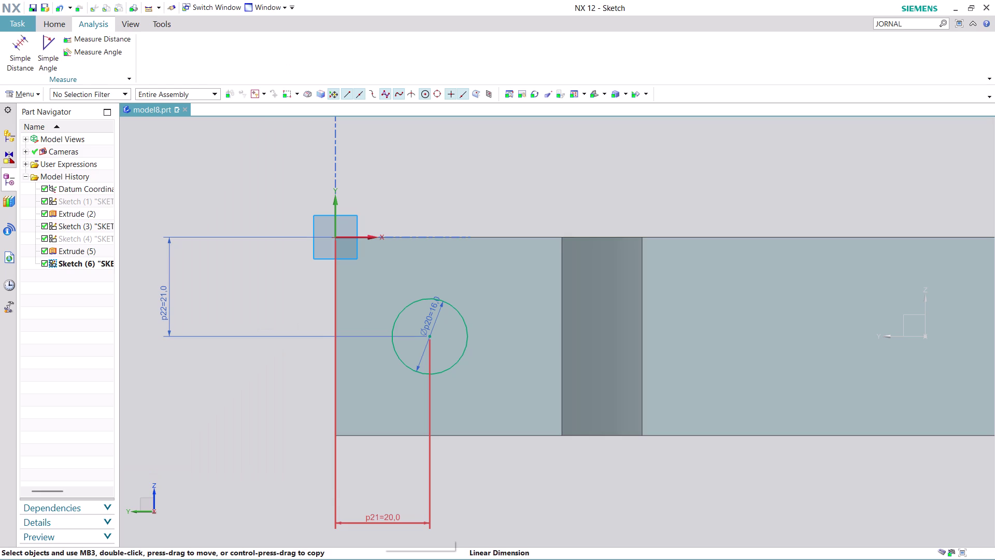
double_click(383, 524)
key(Escape)
key(Escape)
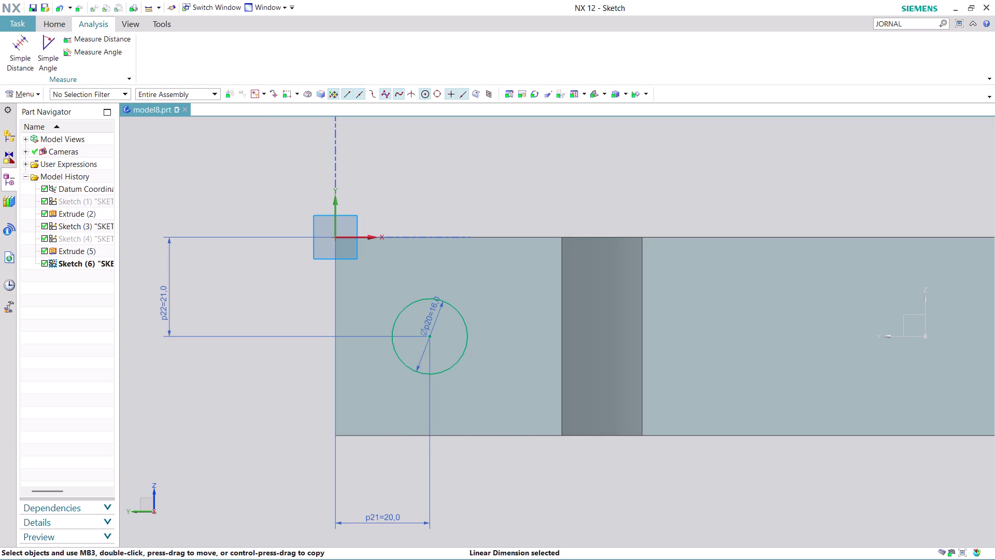
Finish Sketch (6) and return to modeling.
scroll(down, 3)
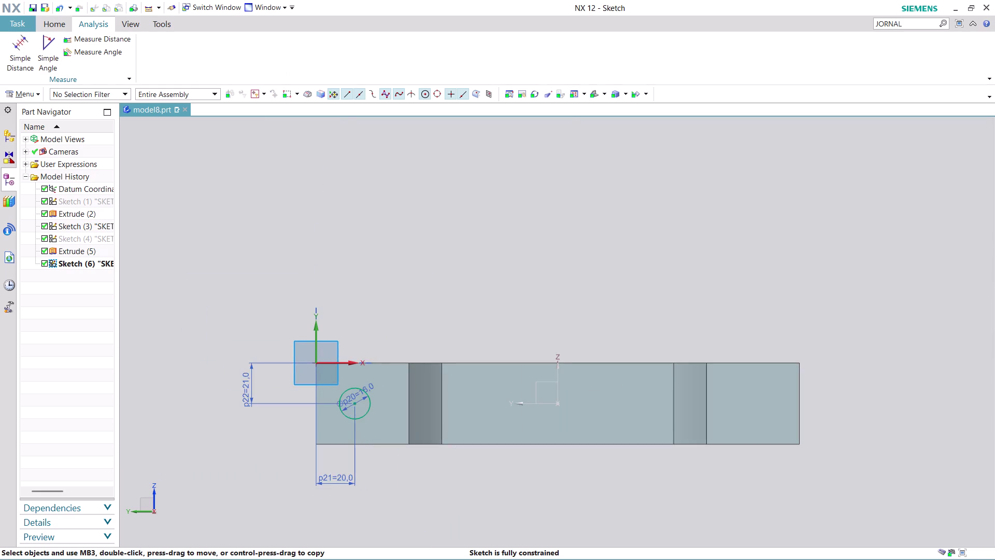
scroll(up, 3)
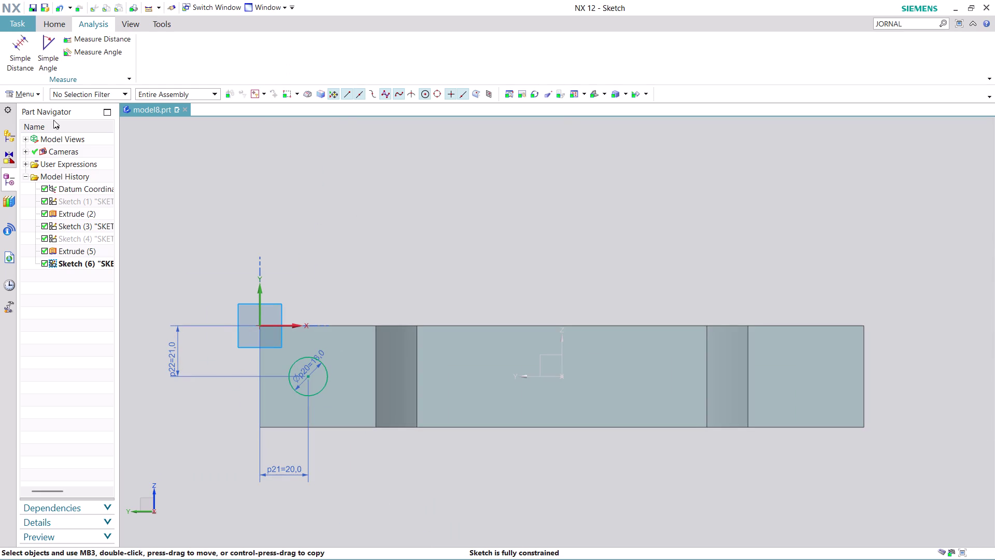
click(51, 20)
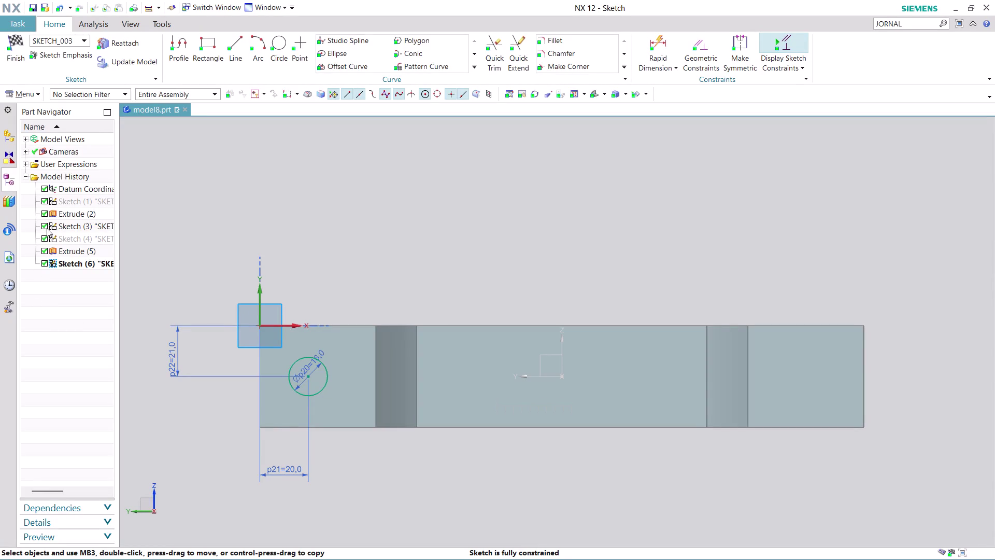
click(12, 60)
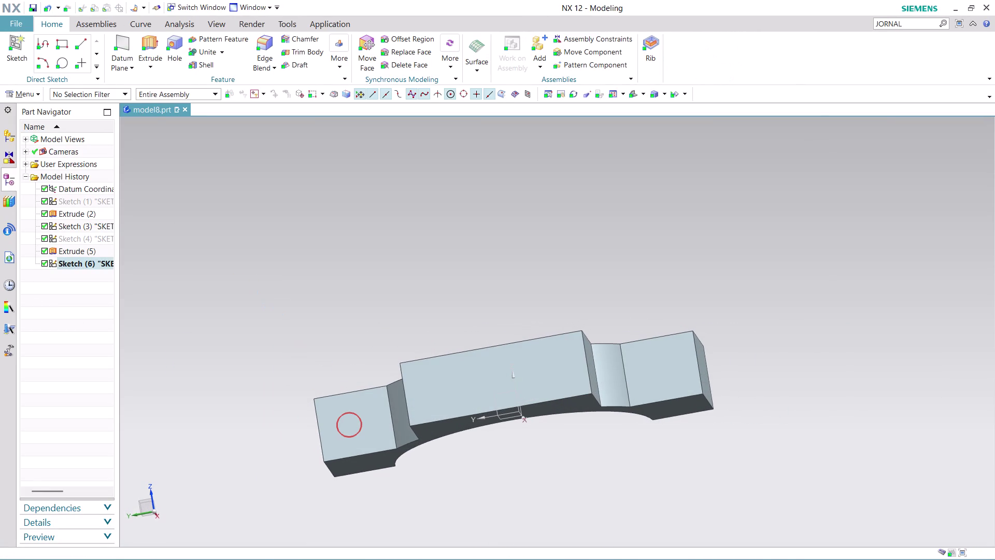
Start an extrusion using the 16 mm hole circle as its section.
scroll(up, 3)
scroll(down, 3)
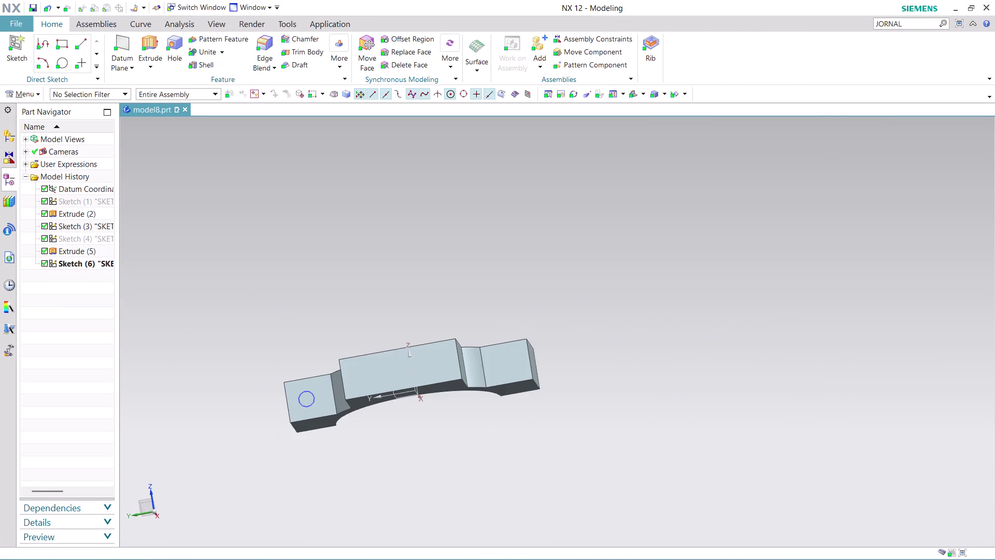
scroll(up, 3)
click(141, 43)
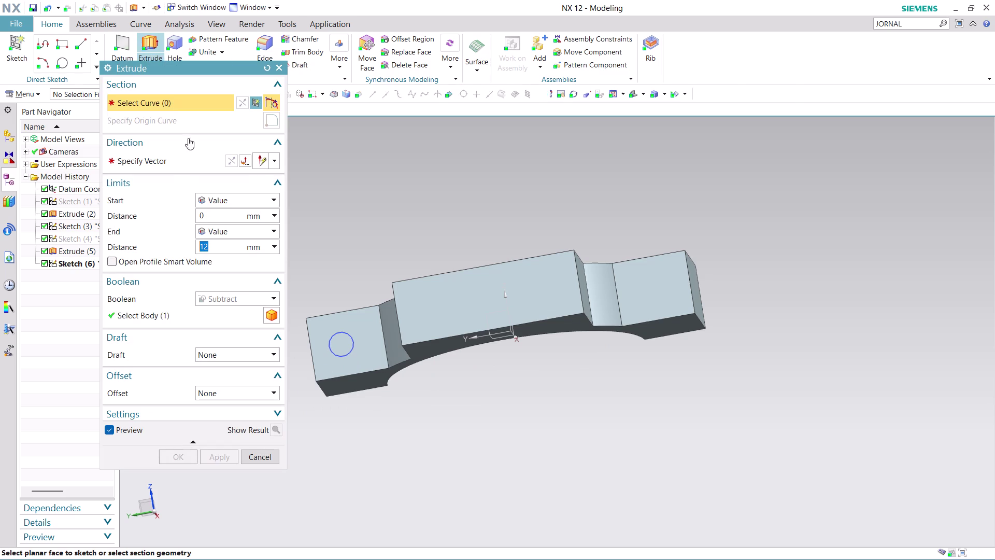
click(343, 343)
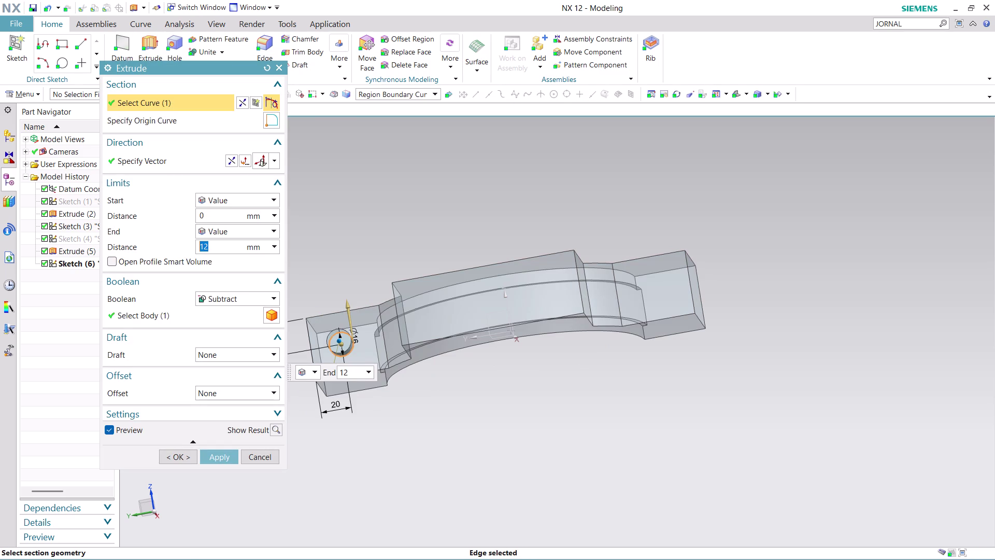
middle_drag(394, 416, 405, 358)
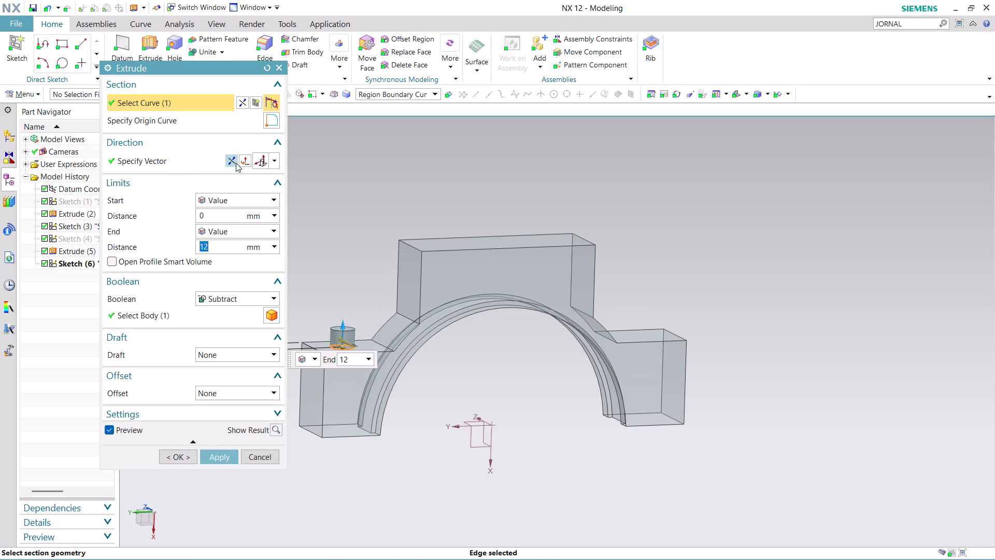
Reverse the direction and extrude Until Next with Subtract to cut the hole, then close Extrude.
click(230, 158)
click(266, 234)
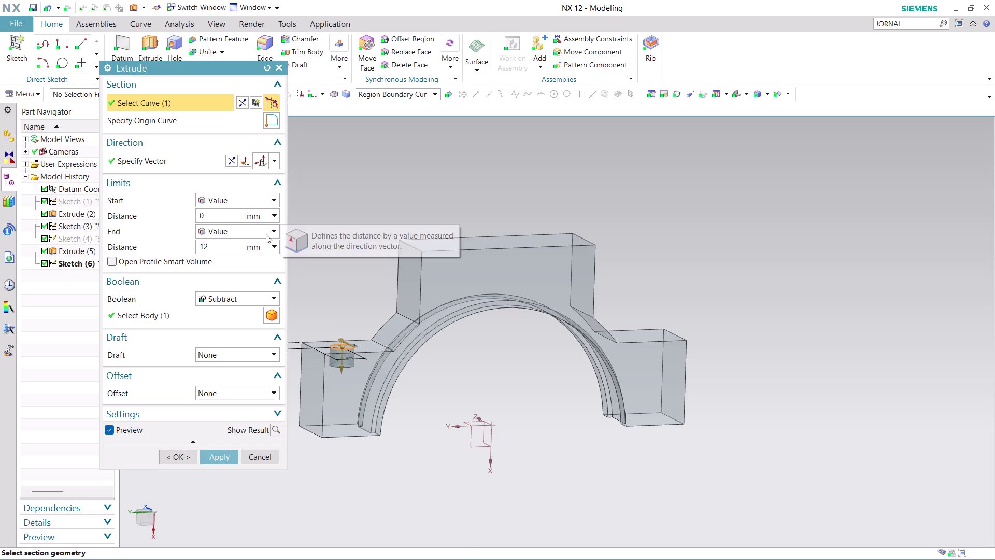
click(264, 266)
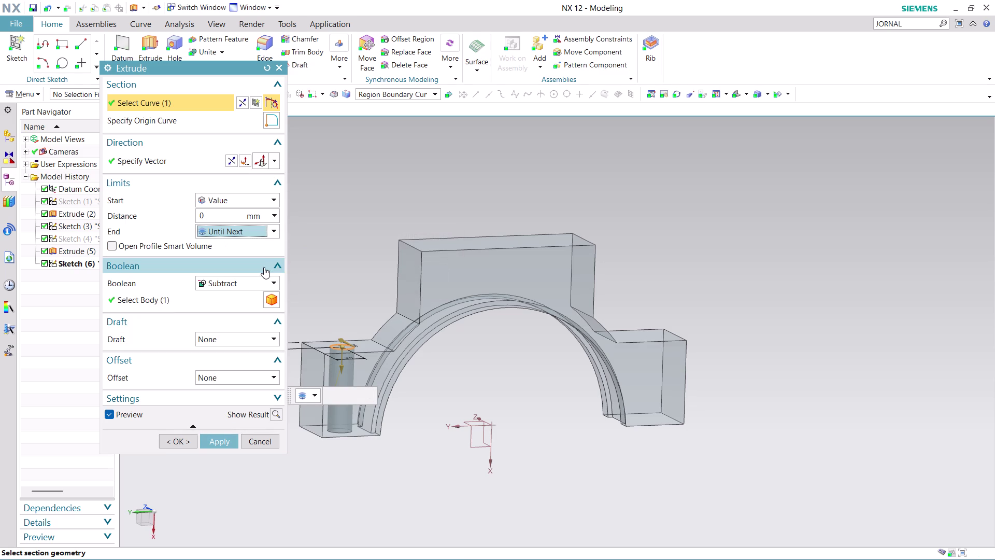
click(226, 446)
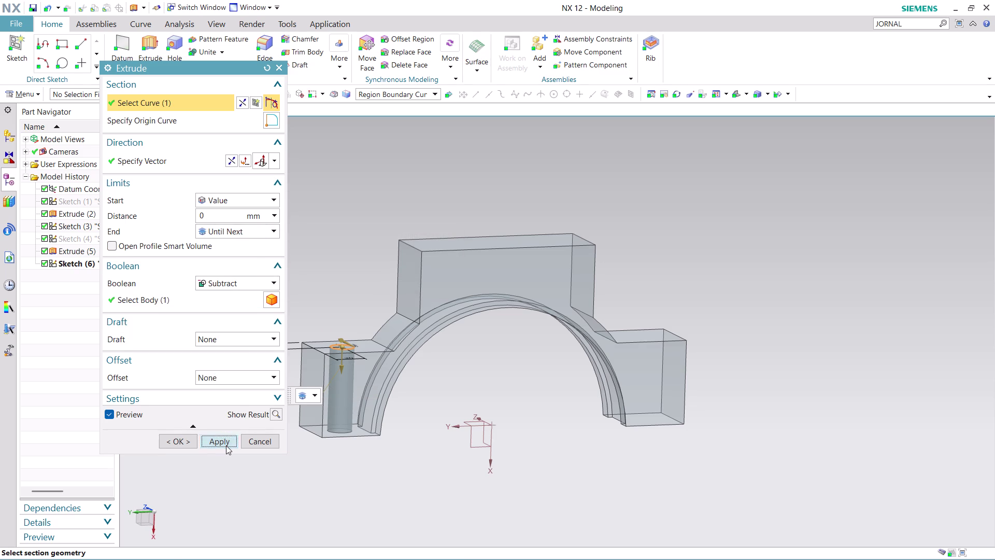
scroll(down, 3)
middle_drag(550, 368, 529, 418)
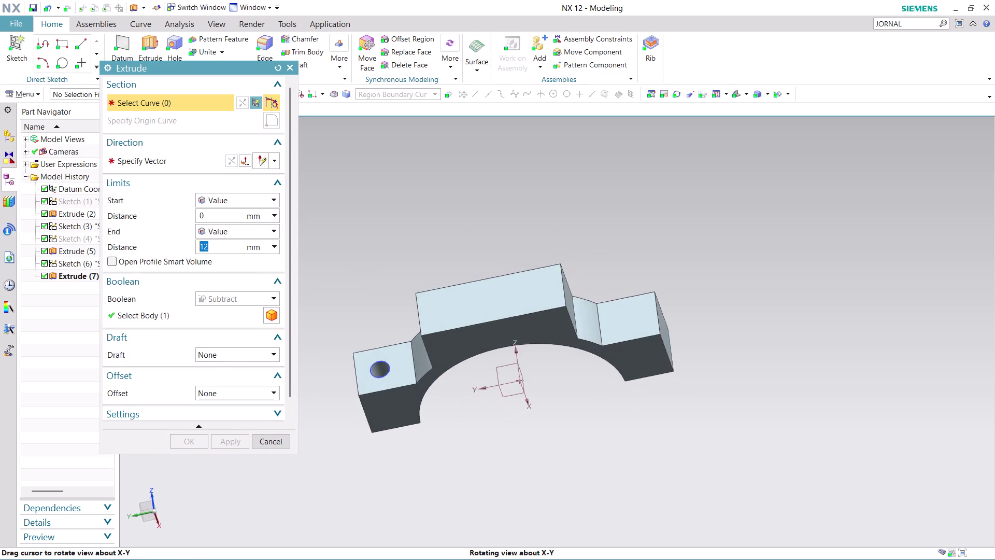
middle_drag(529, 418, 537, 439)
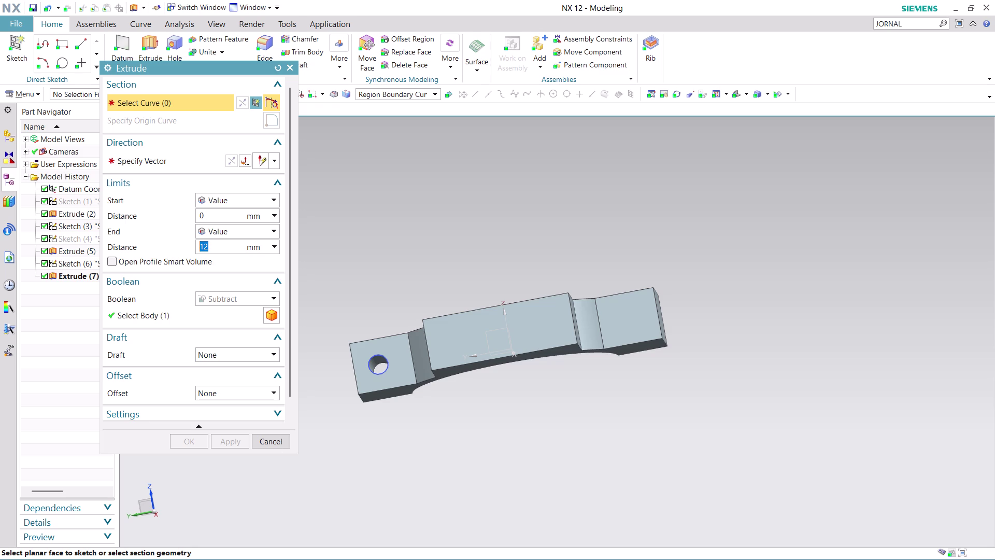
click(274, 437)
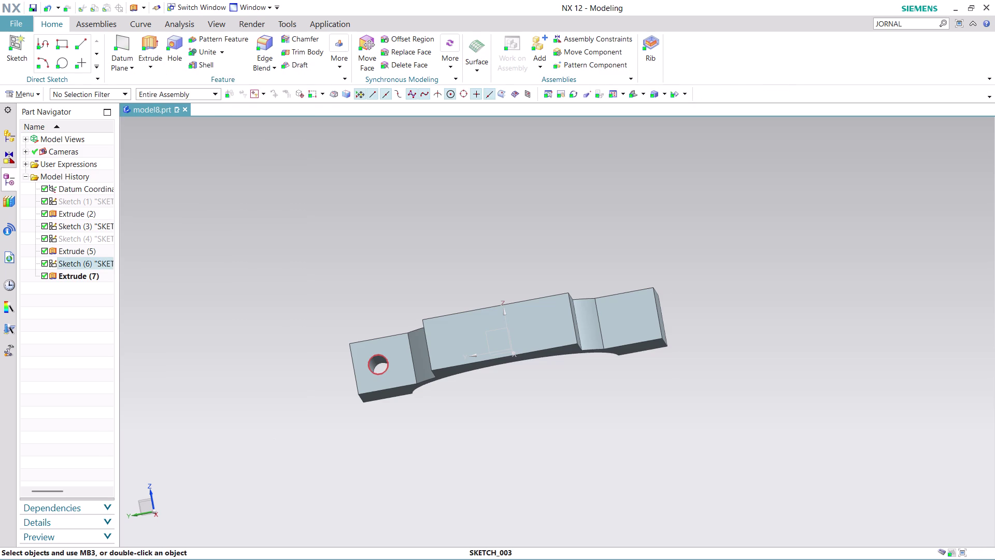
Mirror the Extrude (7) hole about the XC-ZC plane to the opposite block.
scroll(up, 3)
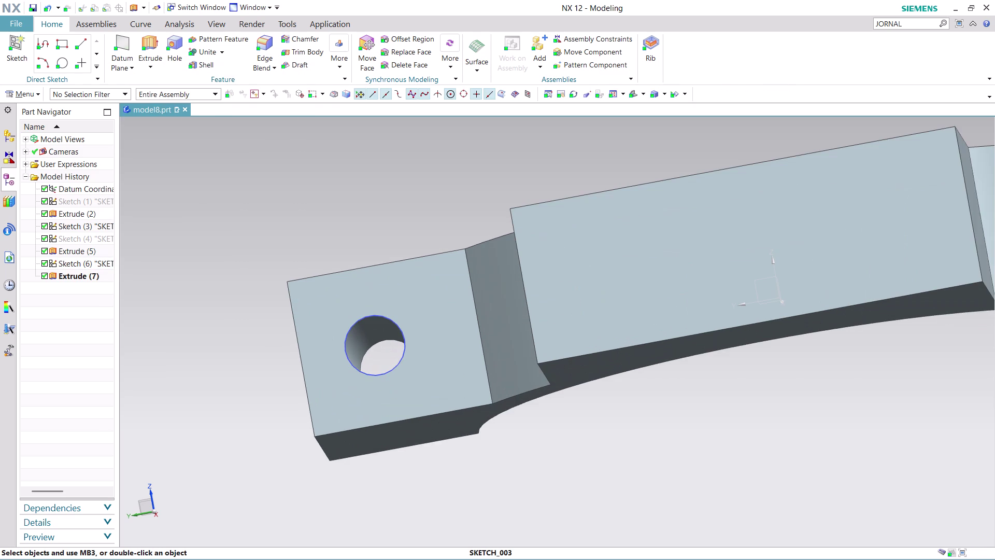
click(344, 62)
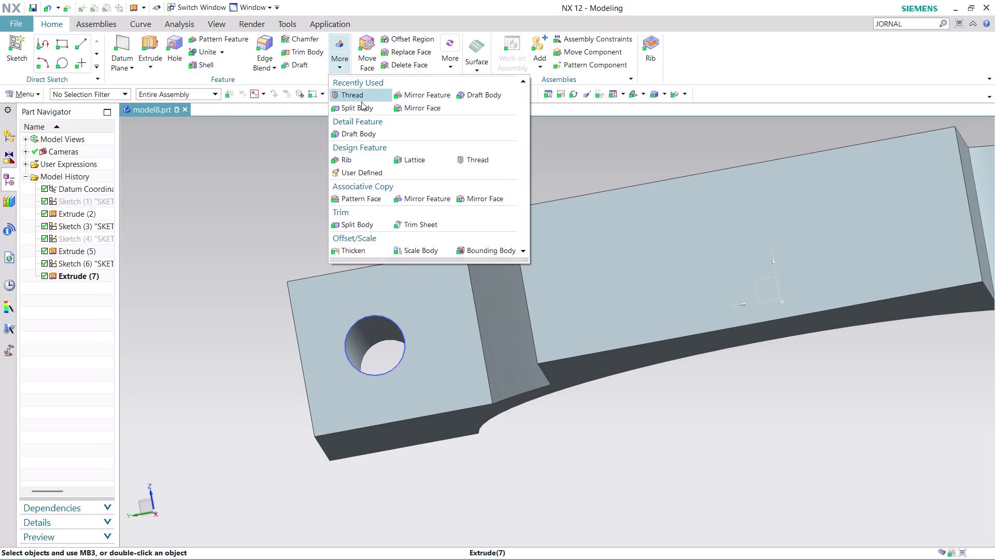
click(427, 94)
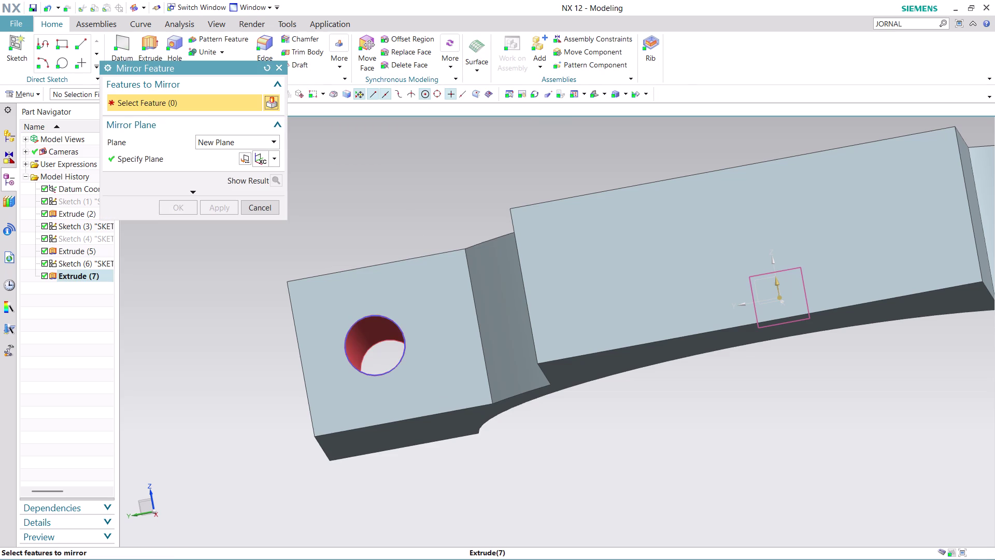
click(365, 345)
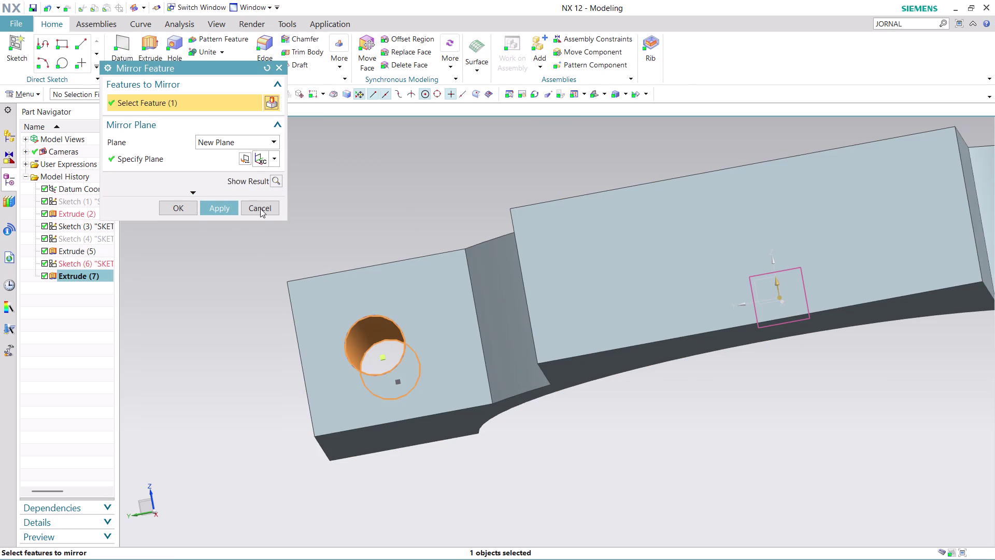
click(272, 157)
click(266, 359)
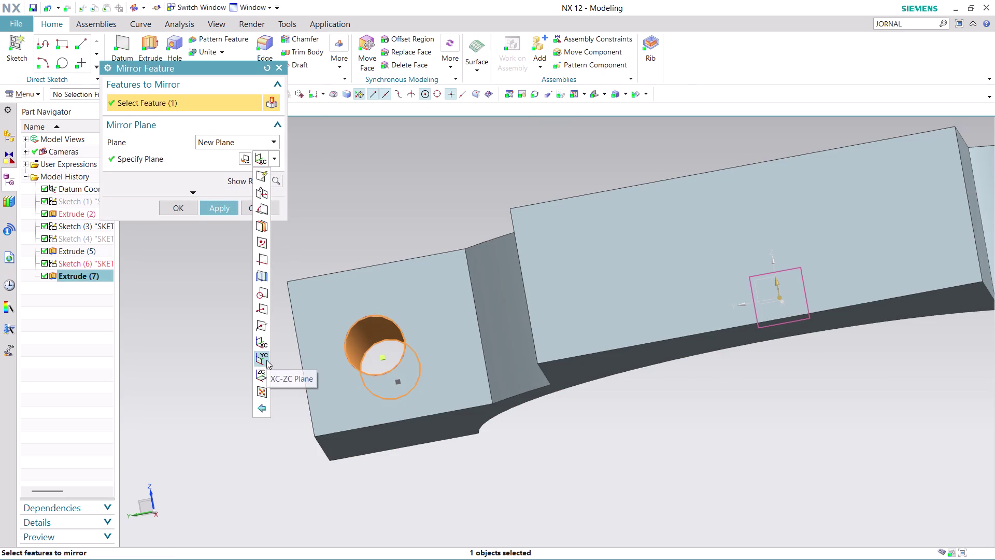
click(216, 208)
scroll(down, 3)
scroll(down, 3)
scroll(up, 3)
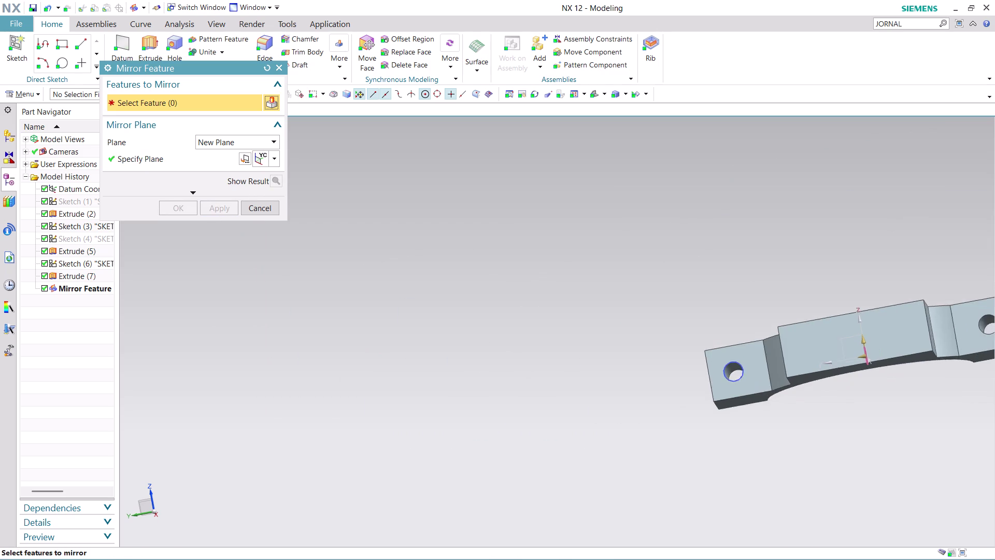
scroll(up, 3)
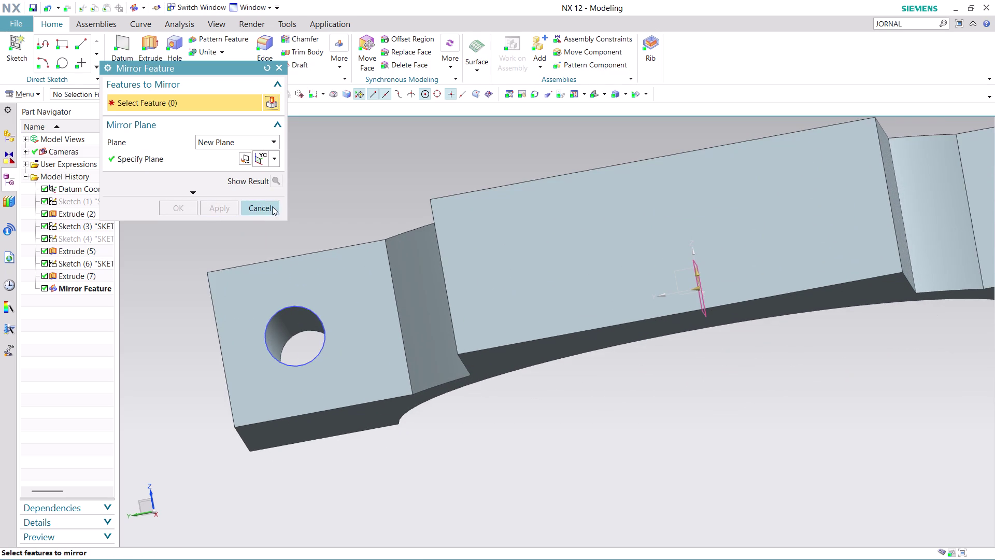
click(271, 204)
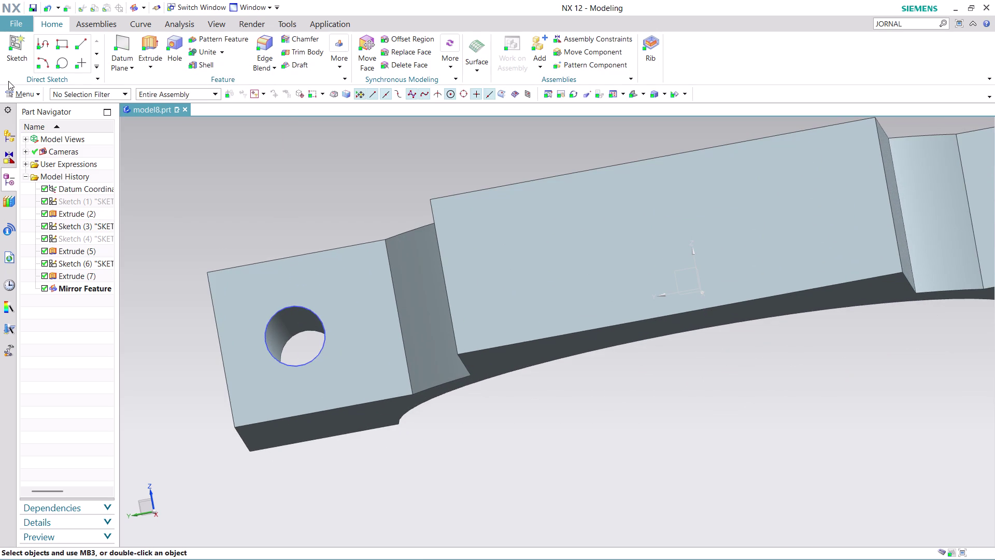
Insert a new sketch on the bracket's top face from Menu > Insert.
click(9, 91)
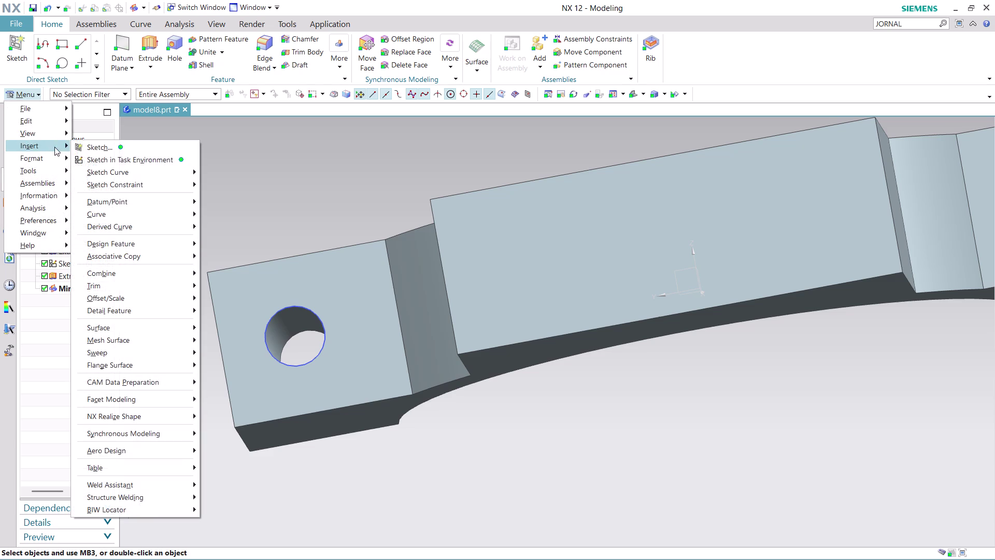
click(143, 155)
click(553, 231)
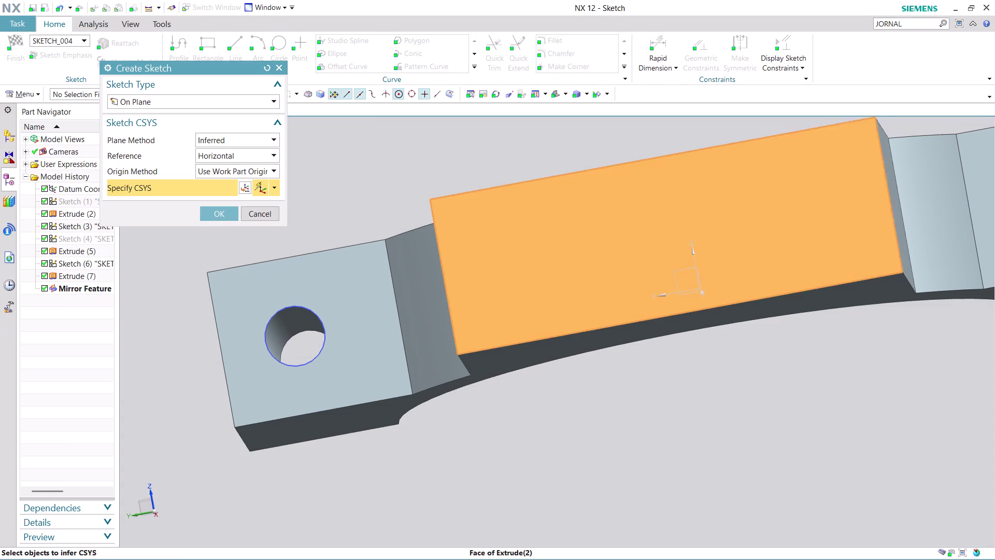
click(216, 211)
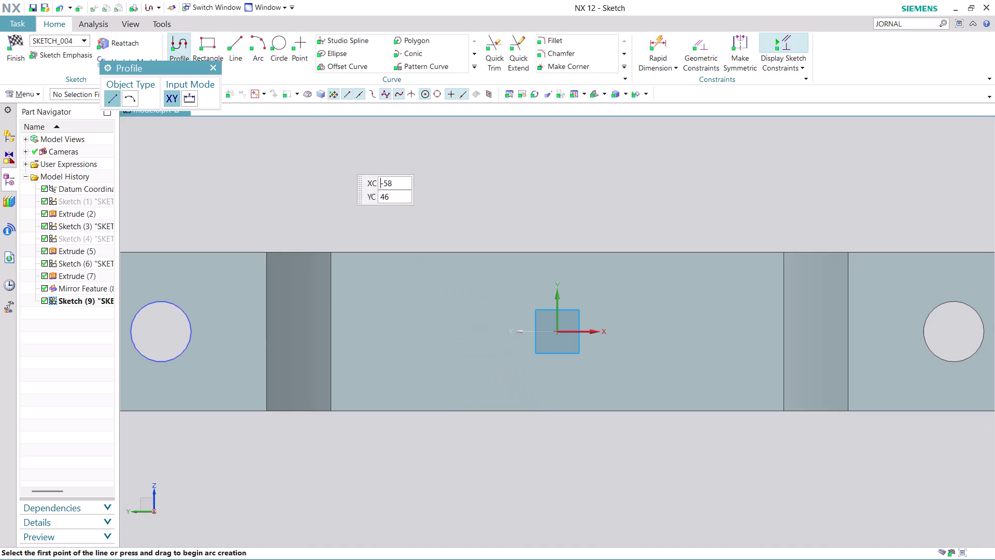
Draw a 16 mm diameter circle 44.5 left of the origin.
click(283, 48)
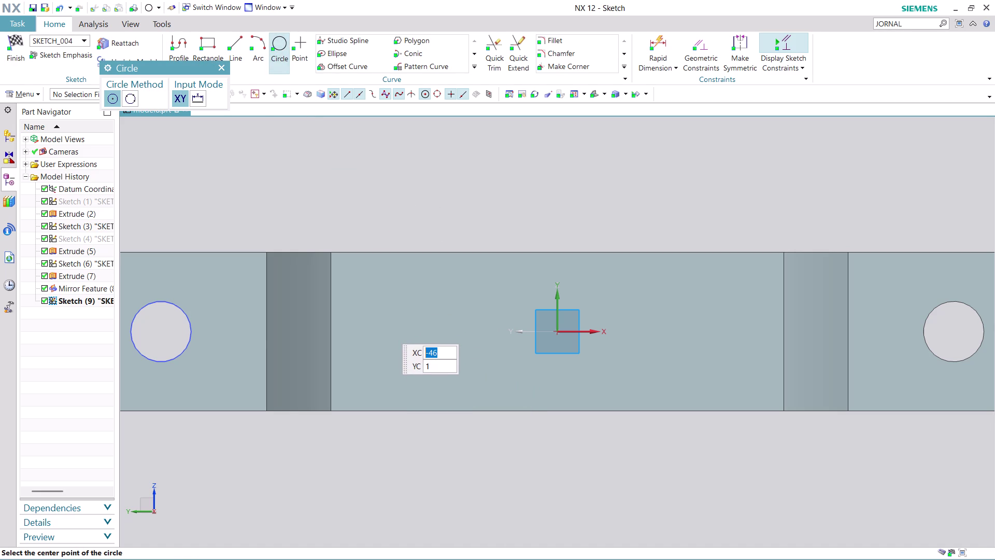
click(389, 327)
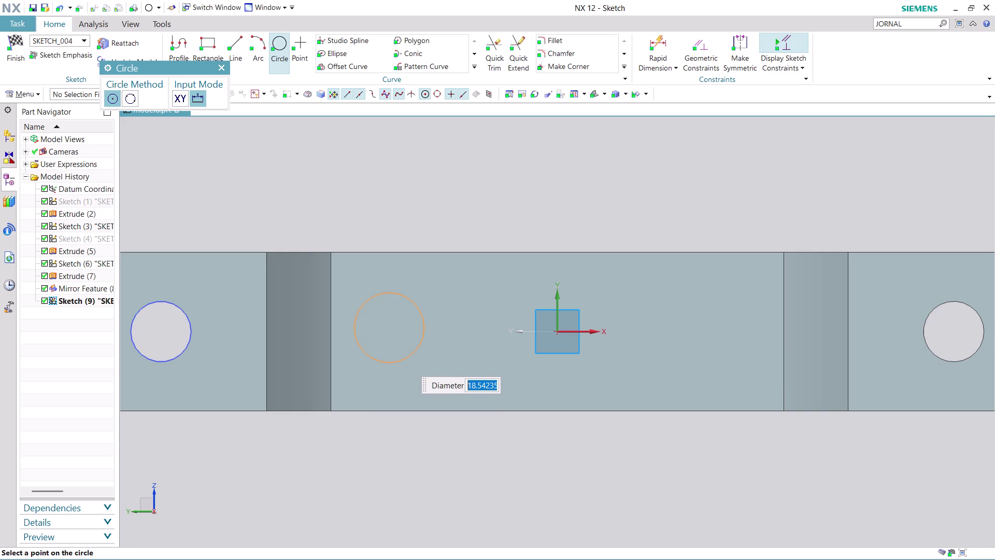
text(16)
key(Return)
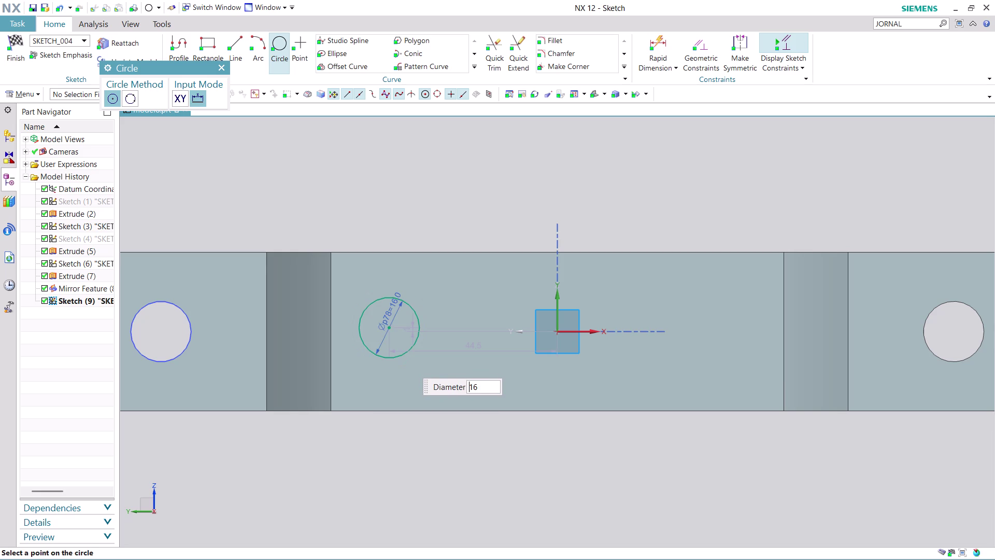
key(Escape)
key(Escape)
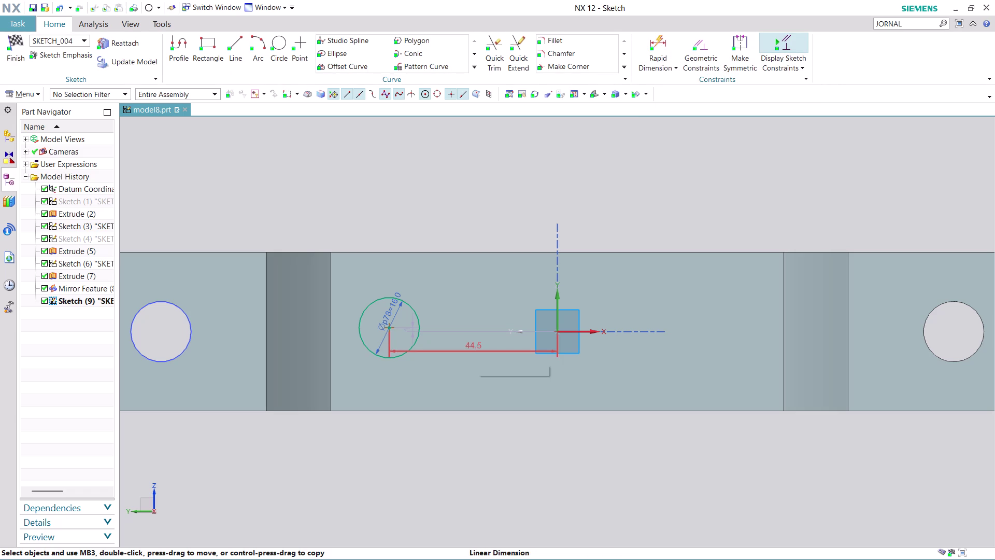
Move the circle's horizontal distance dimension above the part and set it to 24.
drag(477, 350, 443, 151)
double_click(452, 147)
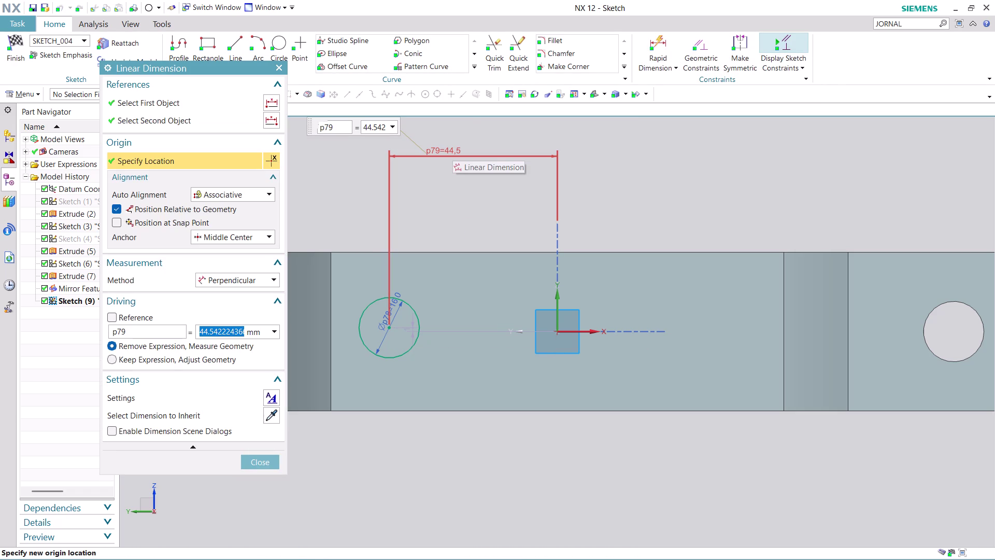
text(24)
key(Return)
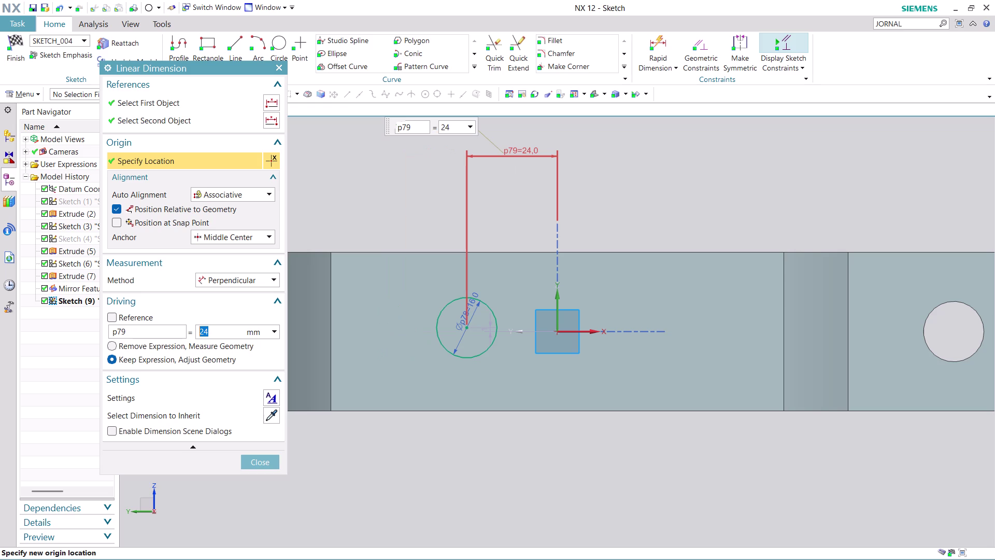
Change the horizontal distance to 42 using Keep Expression and Adjust Geometry.
double_click(524, 153)
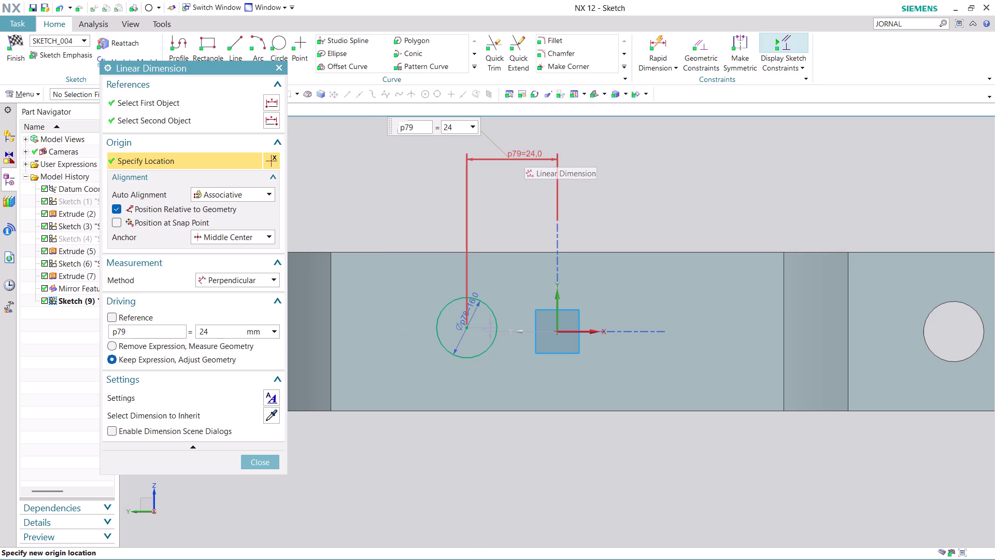
click(230, 329)
click(230, 329)
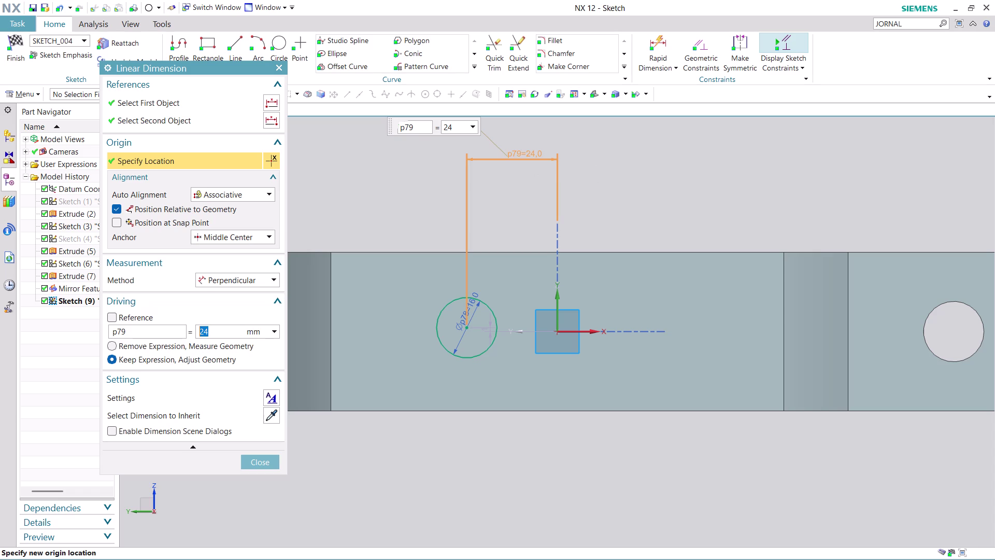
text(42)
key(Return)
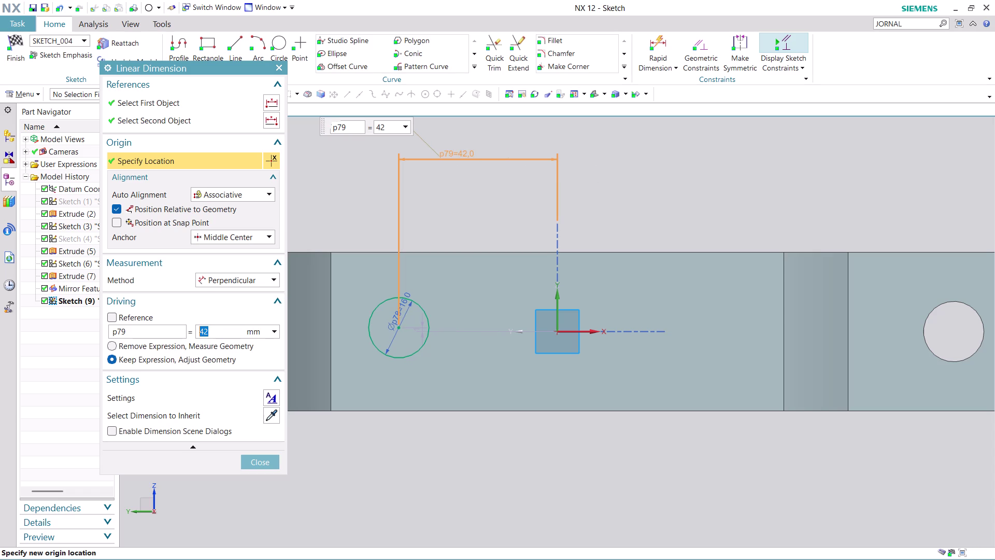
click(253, 469)
click(259, 461)
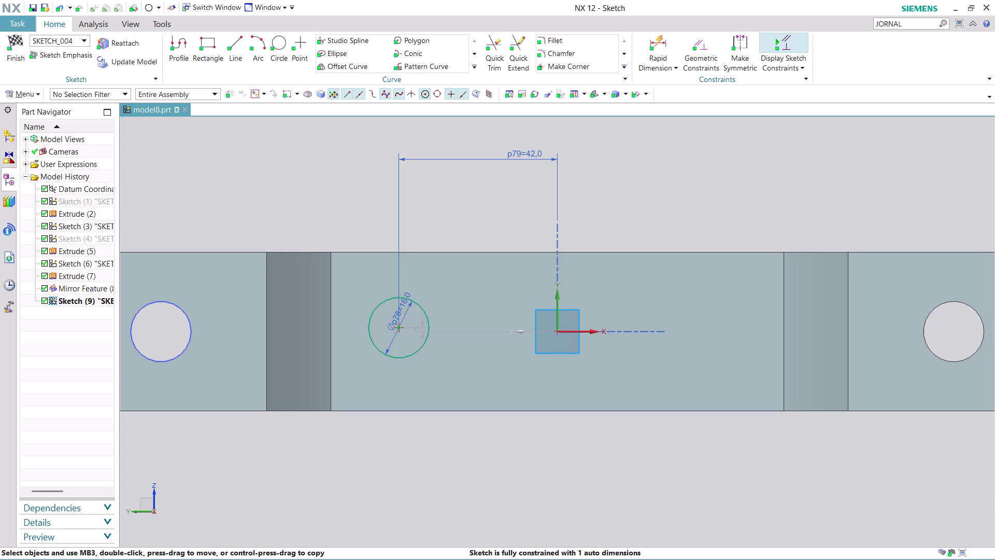
scroll(up, 3)
scroll(down, 3)
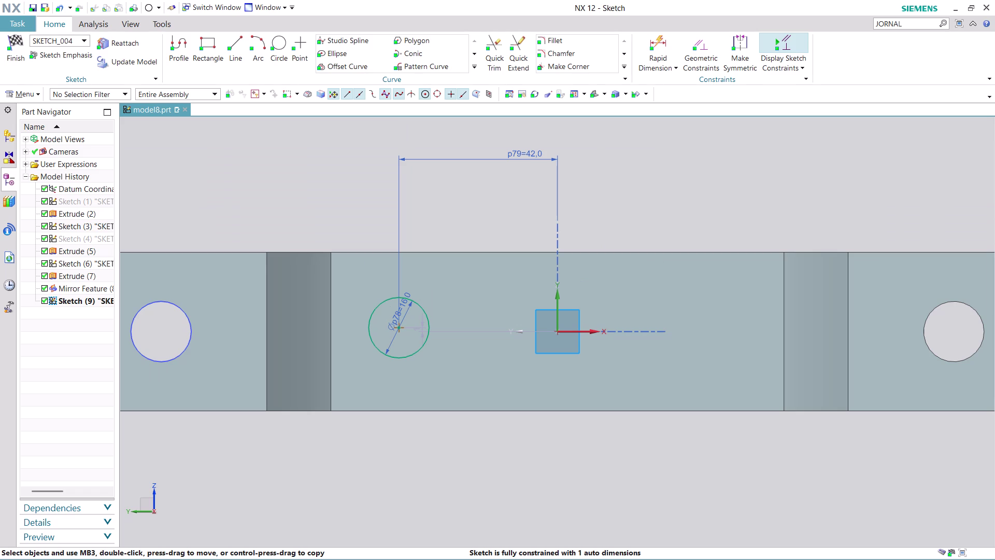
scroll(down, 3)
scroll(up, 3)
scroll(down, 3)
scroll(up, 3)
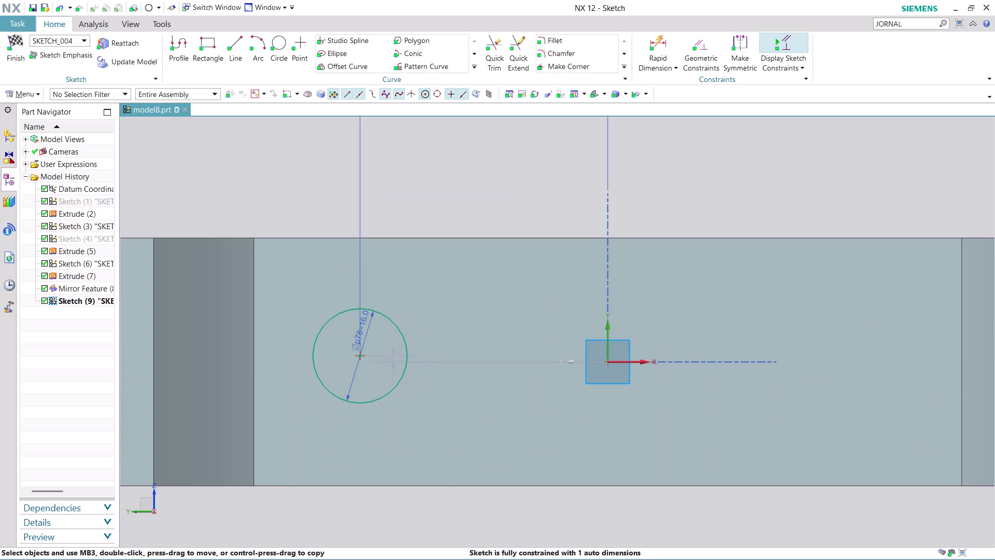
click(668, 32)
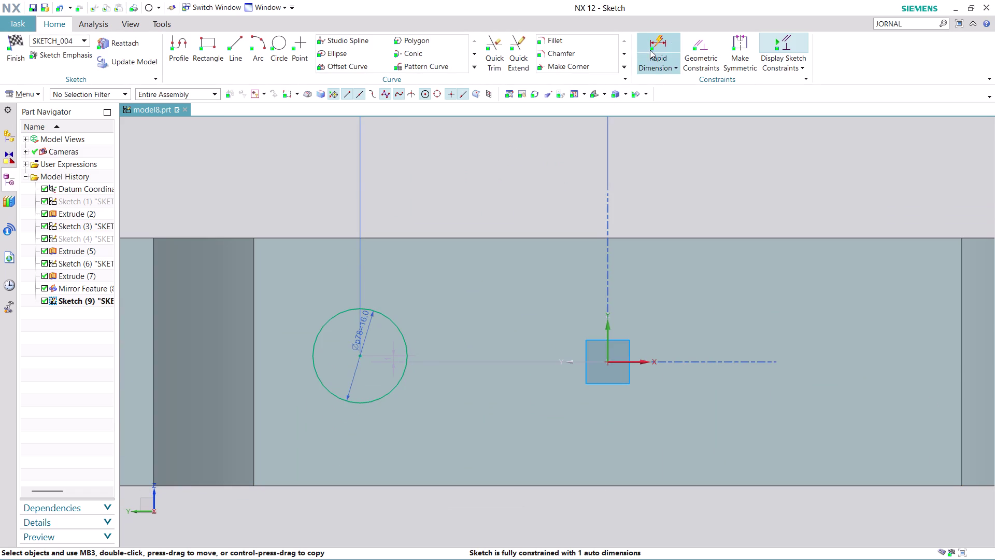
Add a 21 mm vertical dimension to the circle centre, fully constraining the sketch.
click(659, 37)
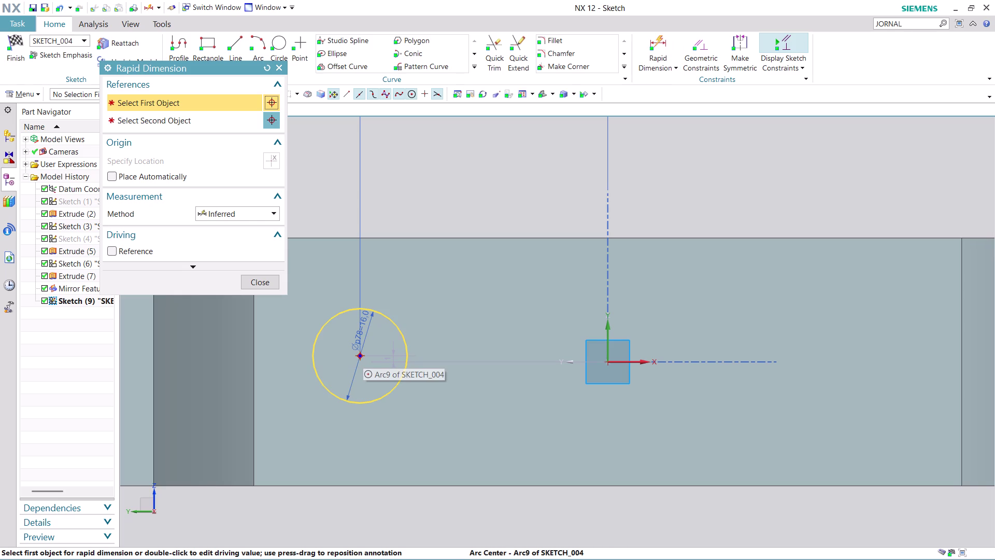
click(361, 357)
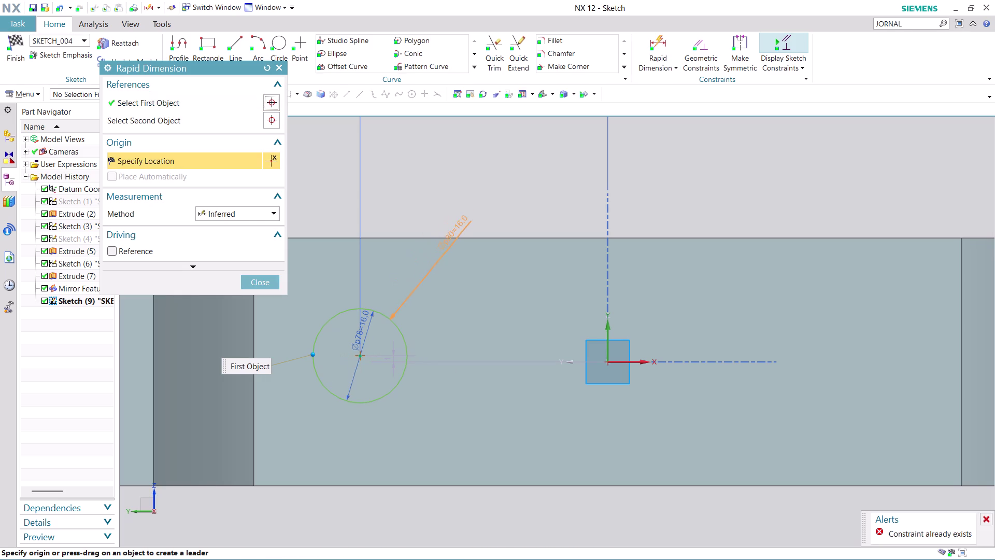
click(450, 236)
scroll(down, 3)
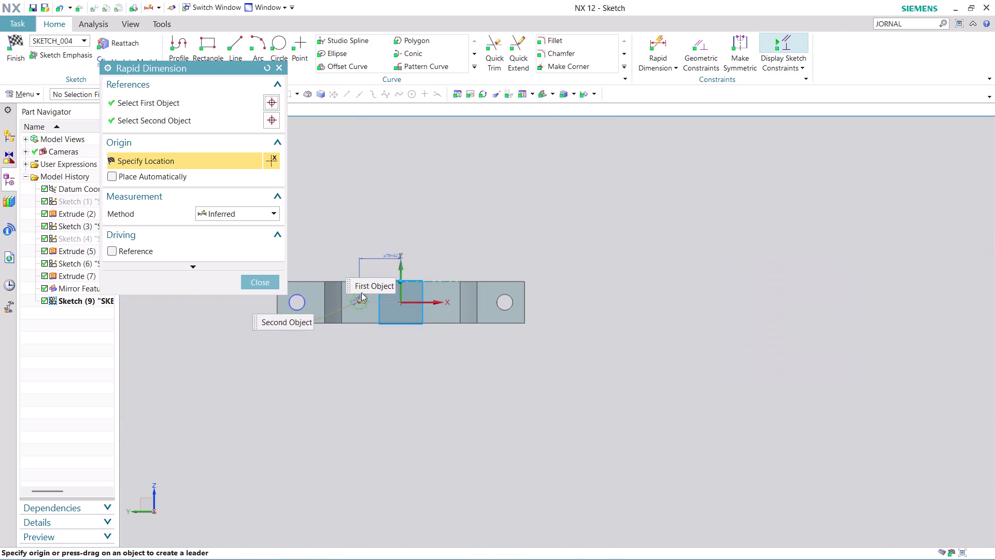
click(208, 371)
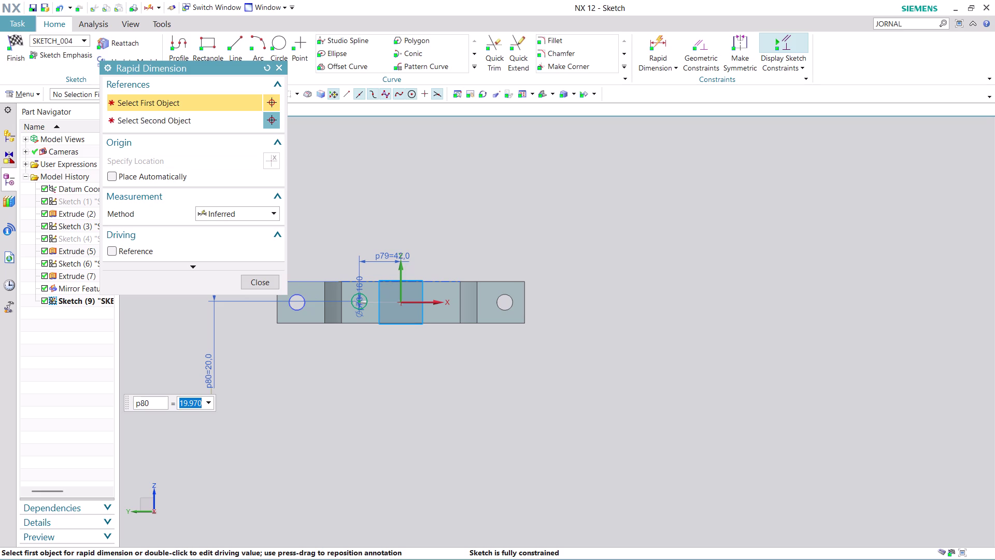
text(21)
key(Return)
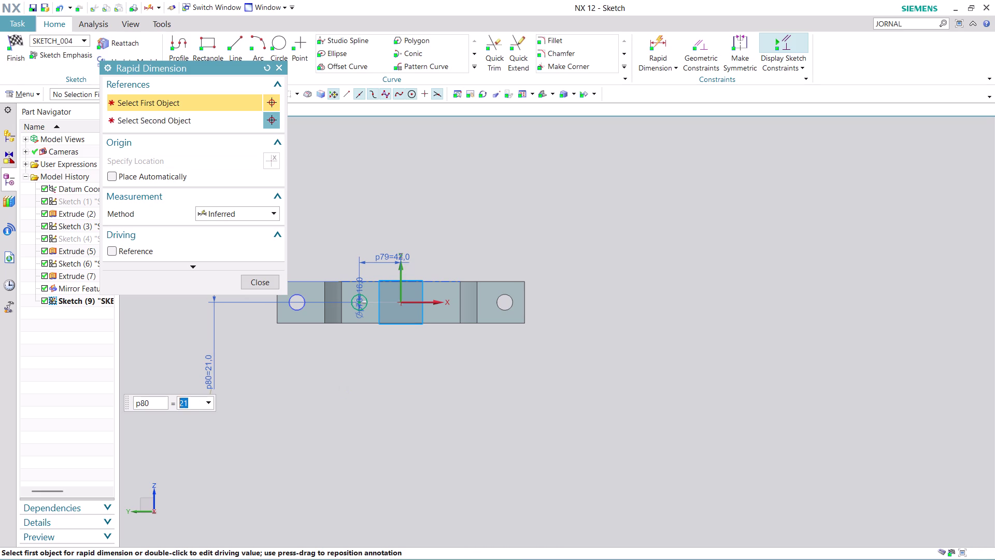
click(274, 277)
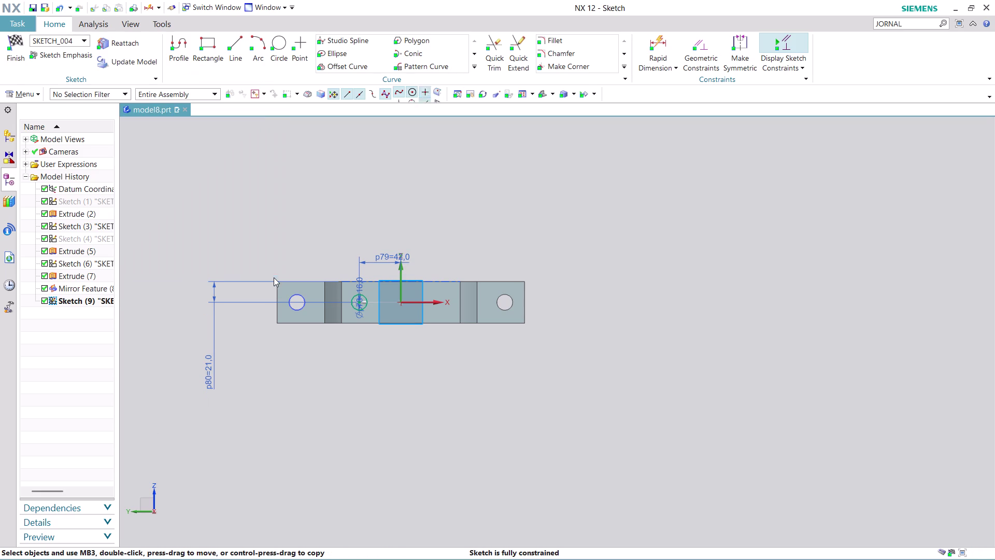
scroll(up, 3)
scroll(down, 3)
scroll(up, 3)
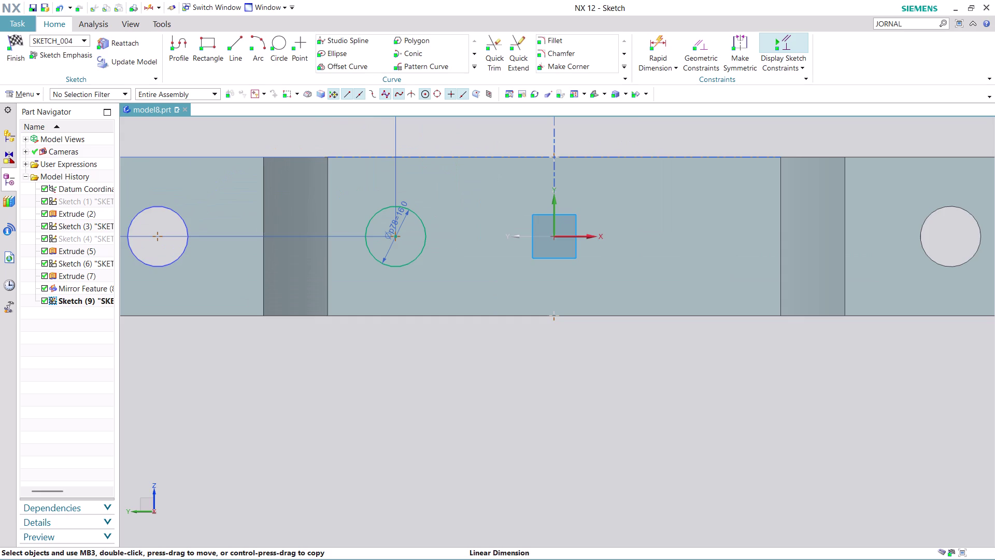
scroll(down, 3)
scroll(down, 3)
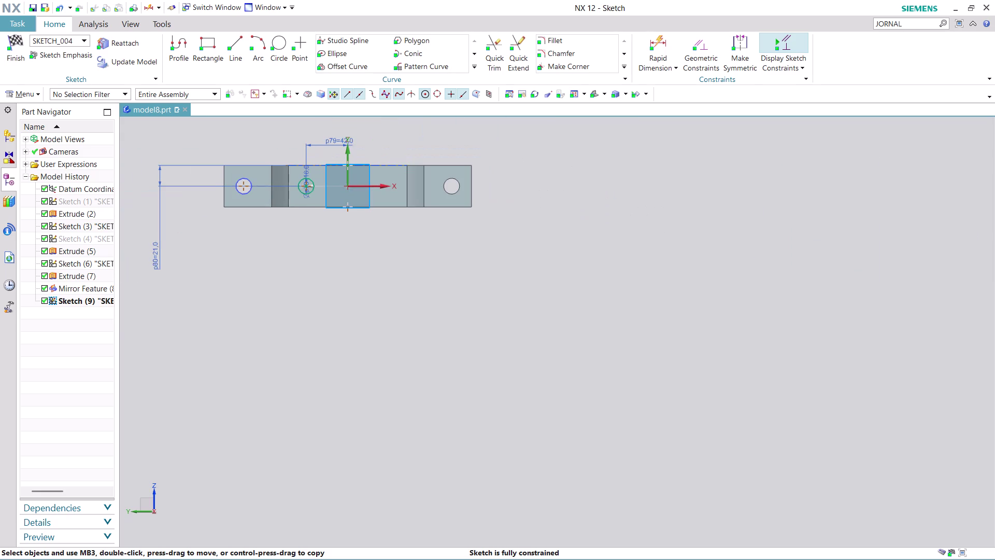
scroll(up, 3)
Finish the sketch and extrude the circle with the end limit set to Until Next.
click(6, 52)
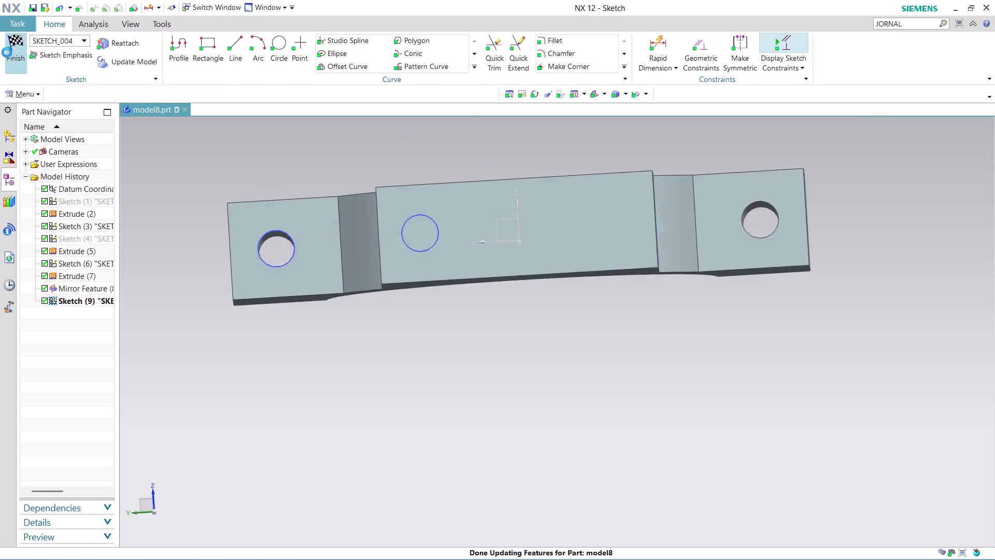
click(151, 50)
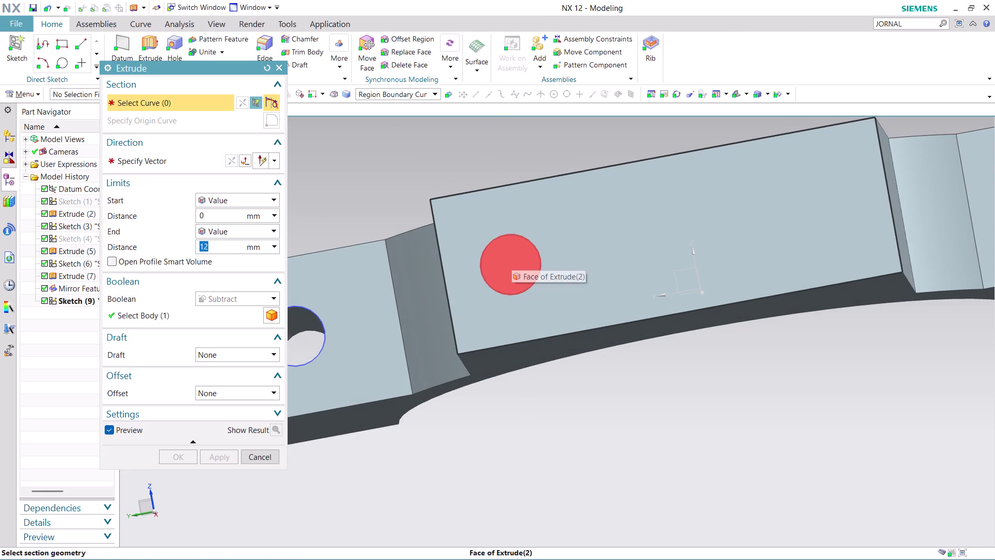
click(512, 257)
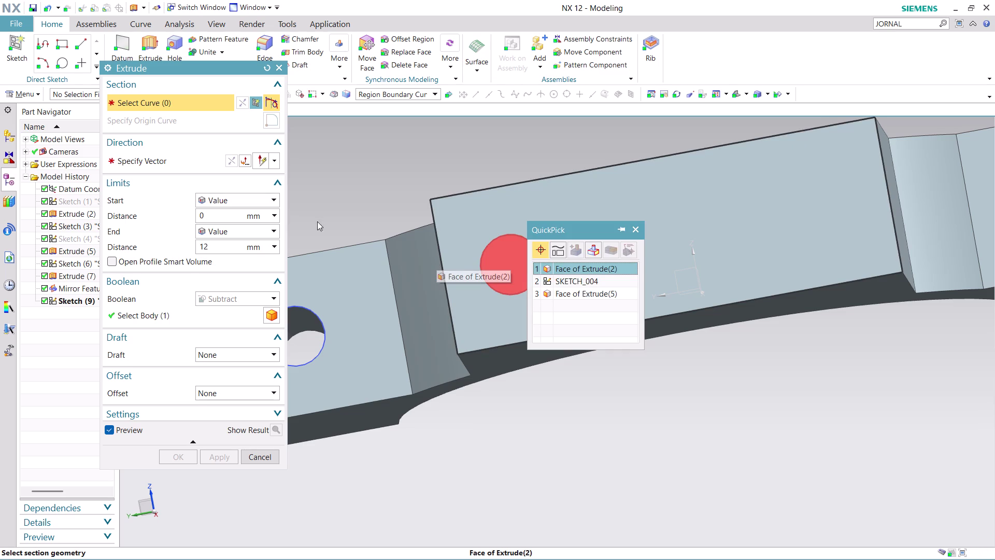
click(588, 270)
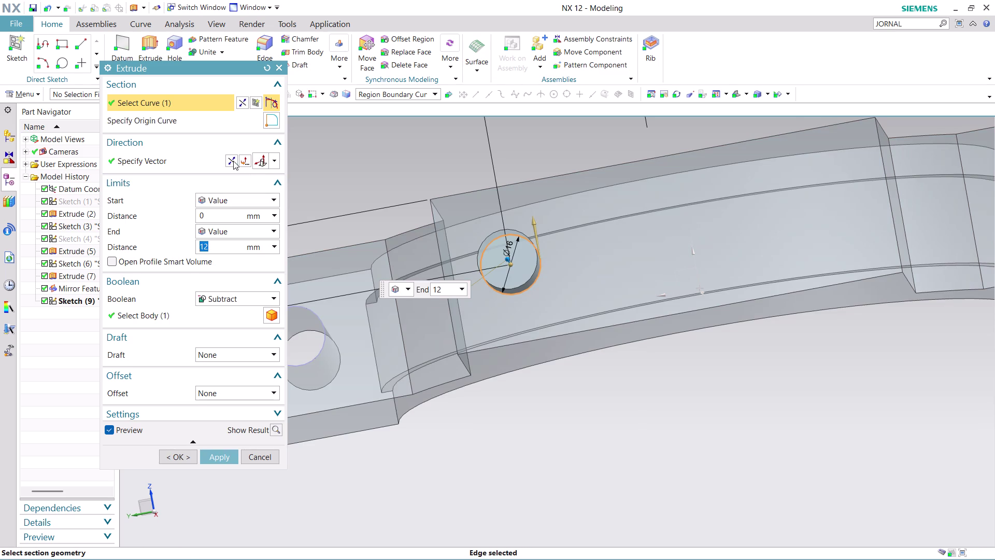
click(233, 161)
click(271, 234)
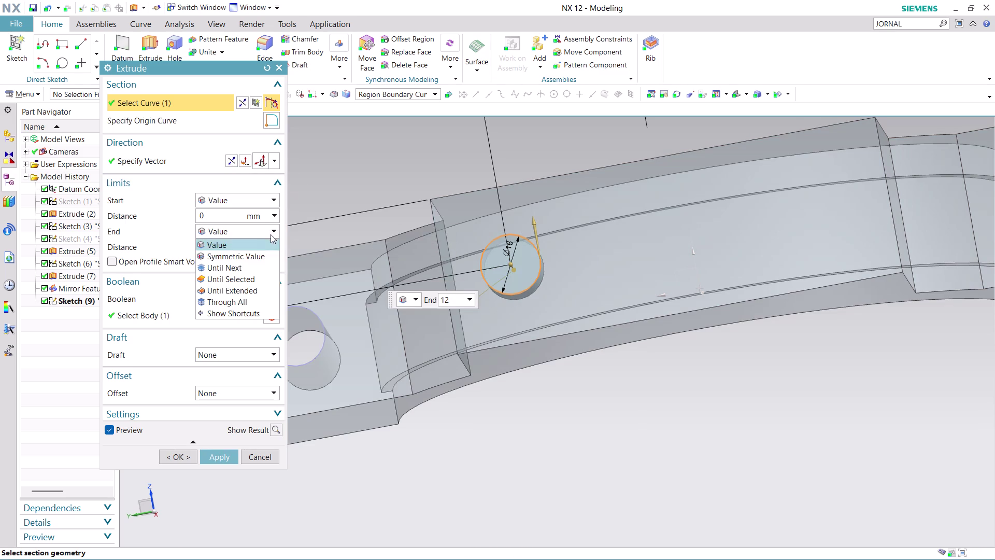
click(252, 269)
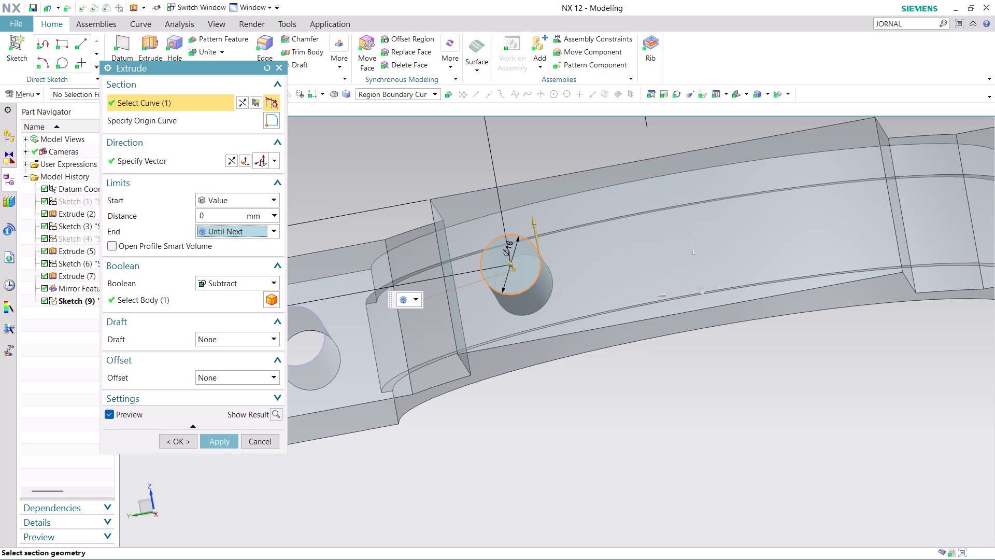
Apply the Boolean Subtract cut and orbit to inspect the new hole.
middle_drag(588, 446, 572, 373)
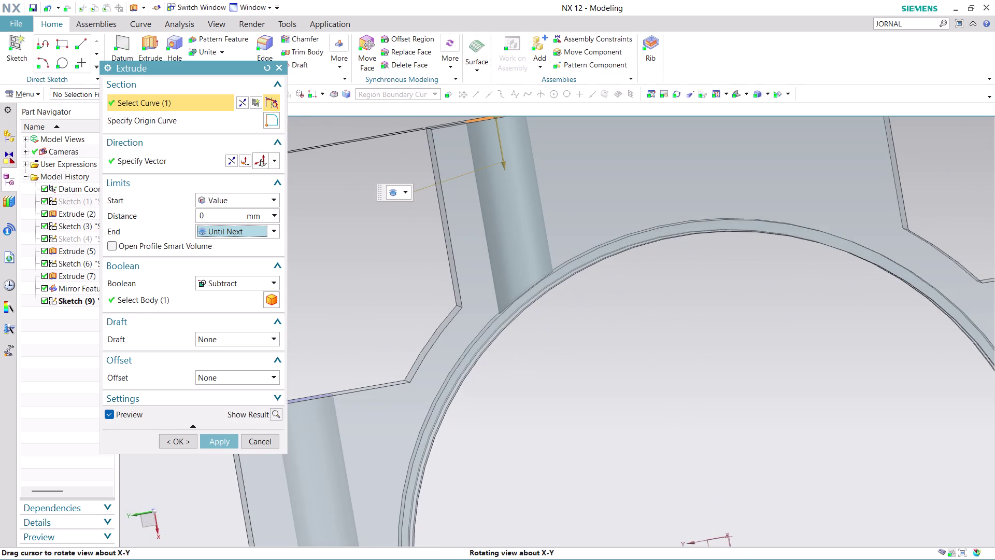
click(213, 442)
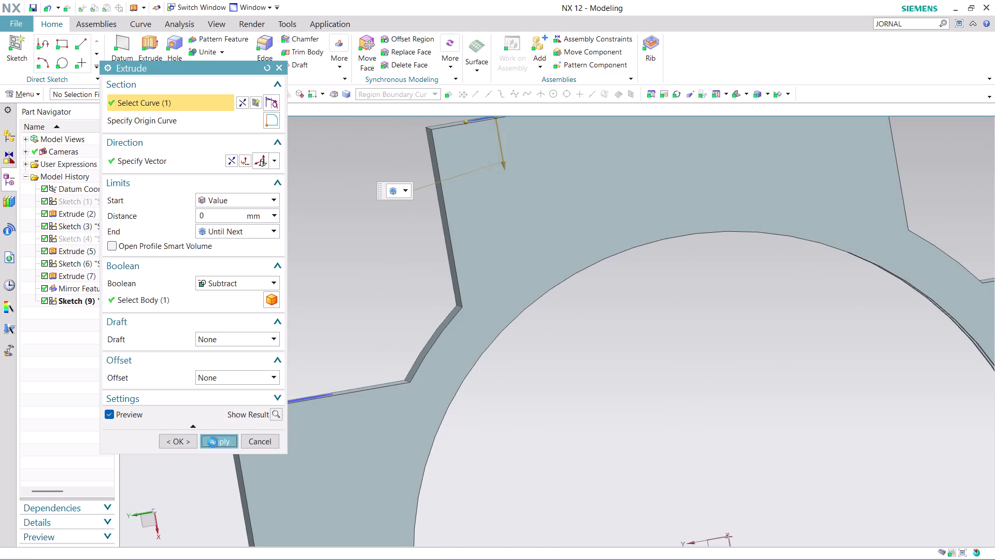
click(271, 443)
scroll(down, 3)
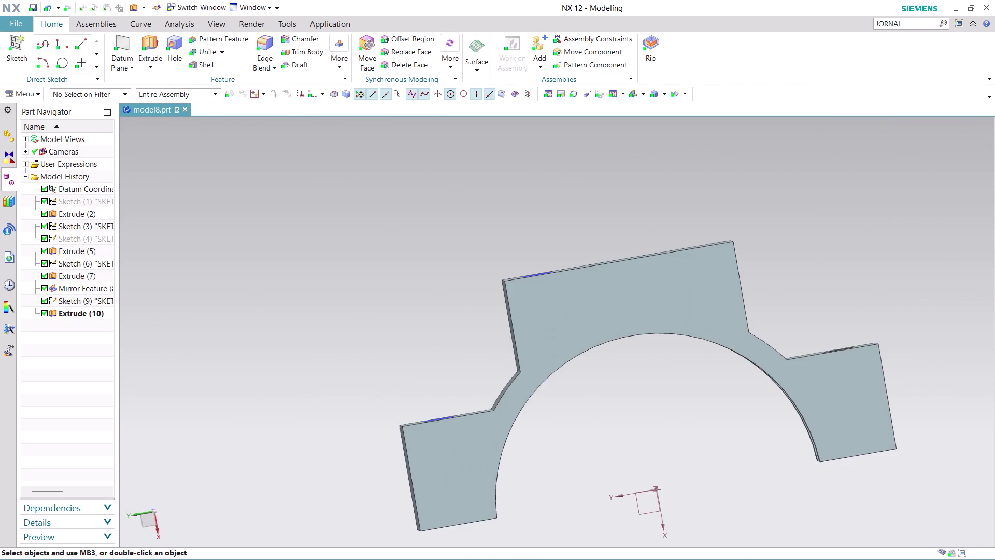
scroll(up, 3)
middle_drag(696, 429, 676, 374)
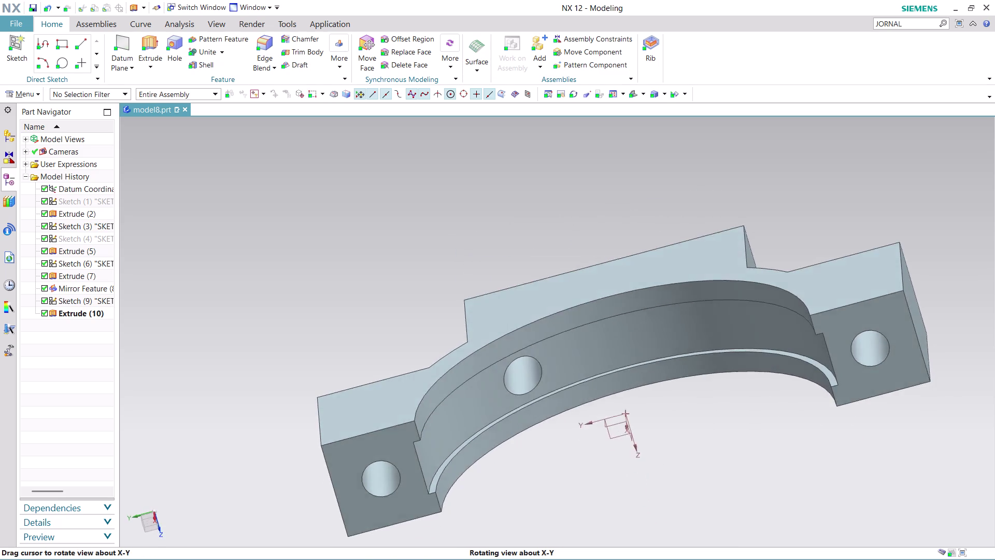
middle_drag(677, 373, 721, 465)
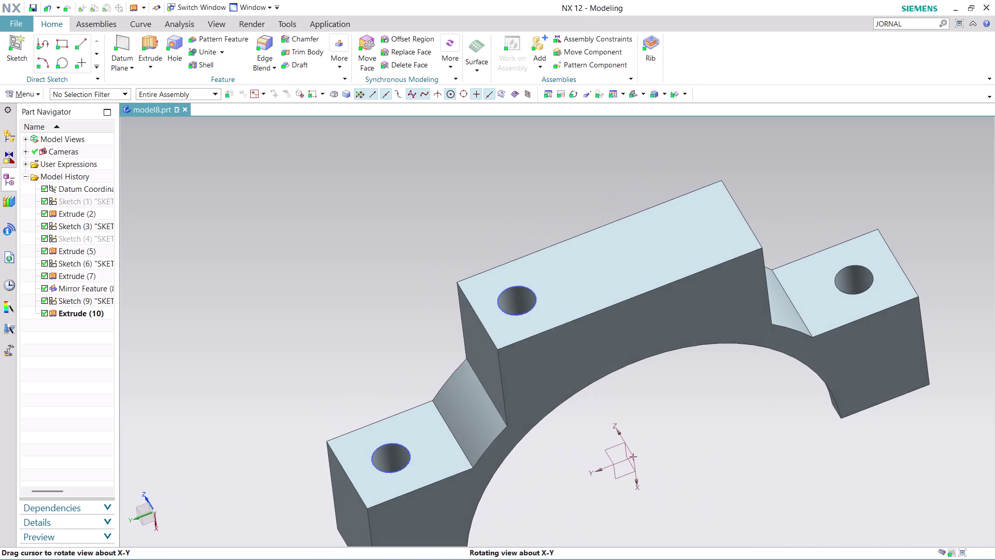
middle_drag(721, 465, 722, 469)
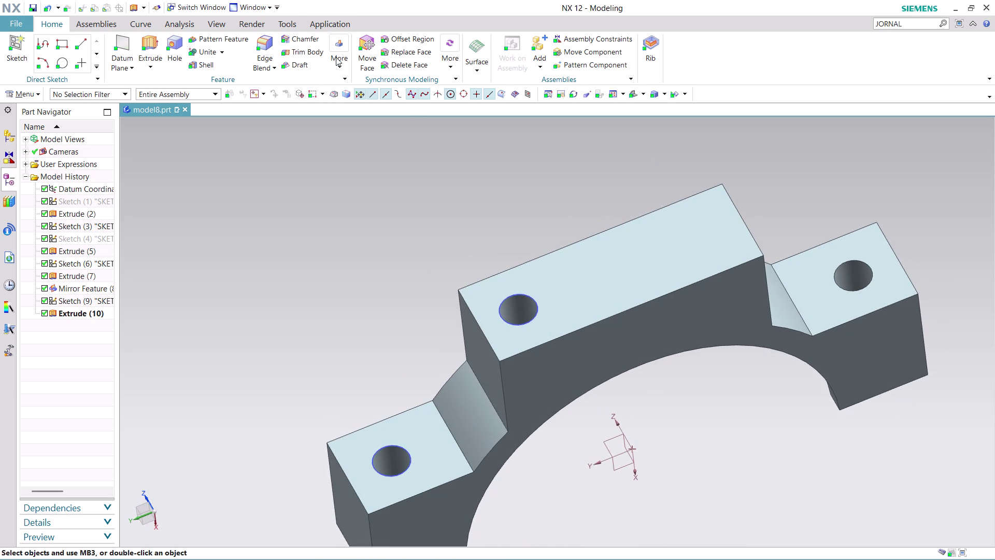
Mirror the Extrude (10) hole across the YC plane with Mirror Feature.
click(343, 58)
click(422, 94)
click(525, 309)
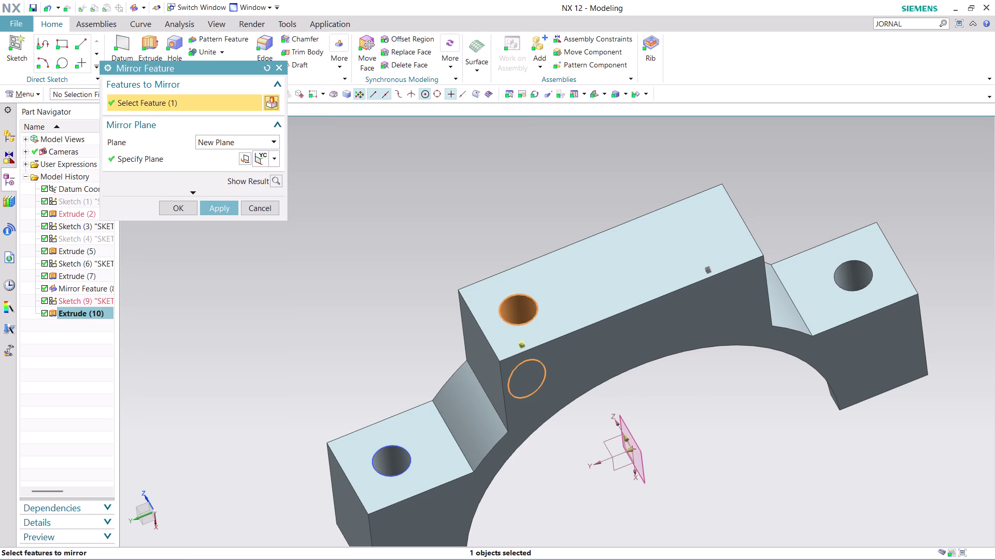
click(230, 206)
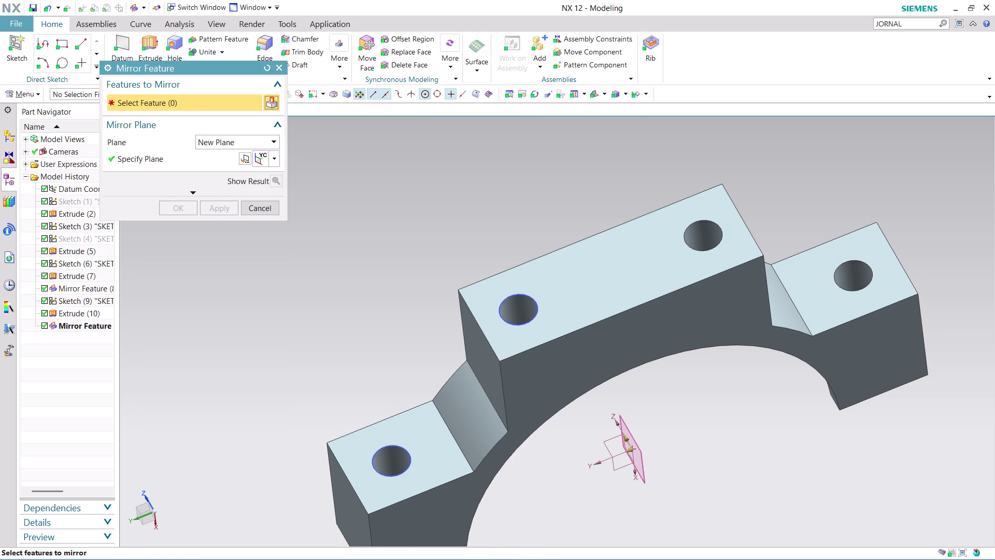
click(270, 208)
scroll(down, 3)
scroll(up, 3)
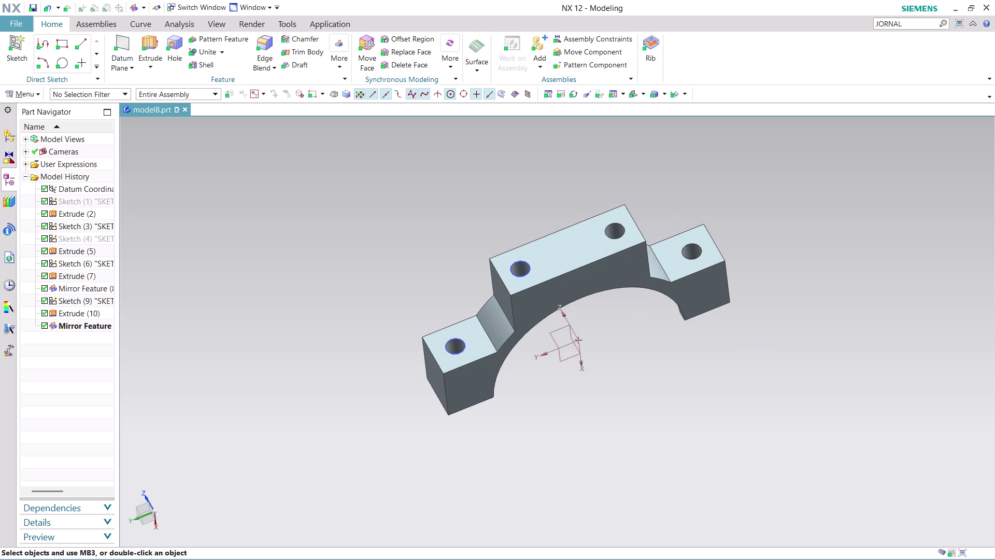
Orbit around the bracket to check the holes and inner ring.
middle_drag(816, 264, 672, 130)
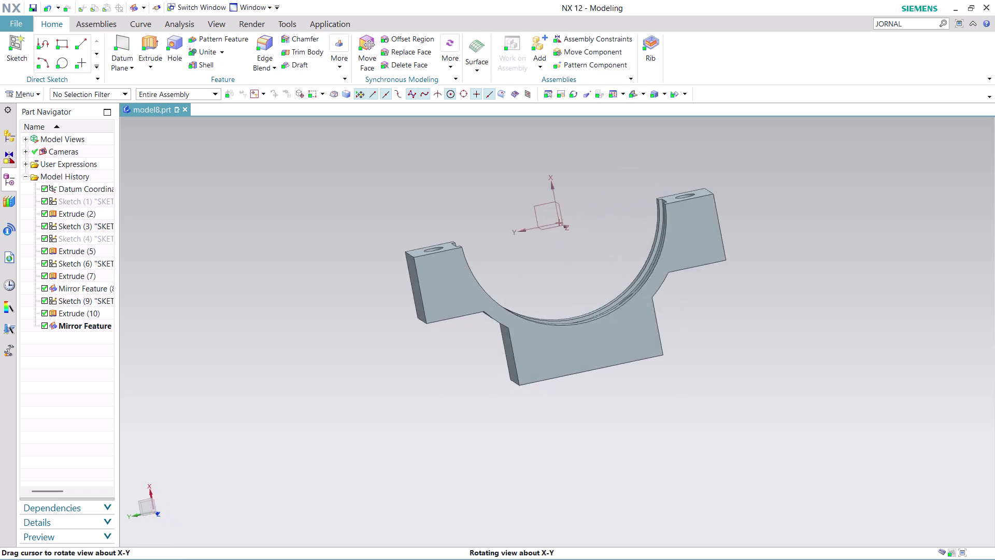
middle_drag(672, 131, 669, 235)
scroll(down, 3)
scroll(up, 3)
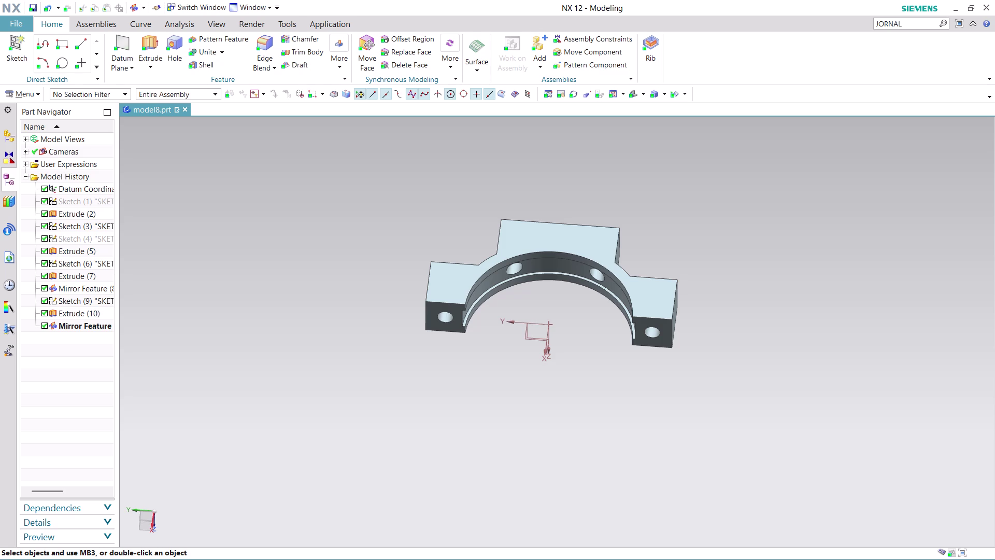
middle_drag(711, 234, 695, 285)
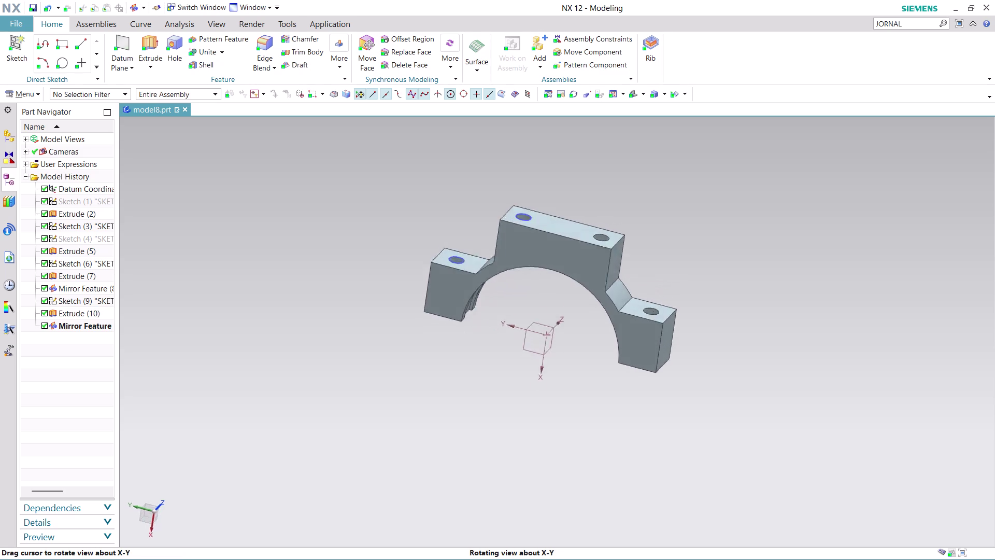
middle_drag(695, 285, 685, 329)
middle_drag(694, 338, 739, 235)
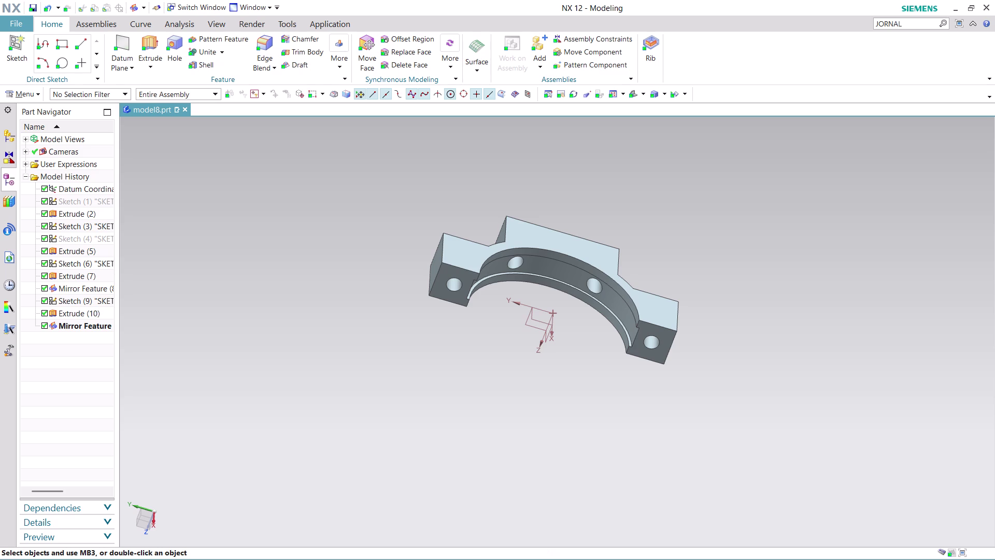
middle_drag(571, 408, 587, 366)
scroll(up, 3)
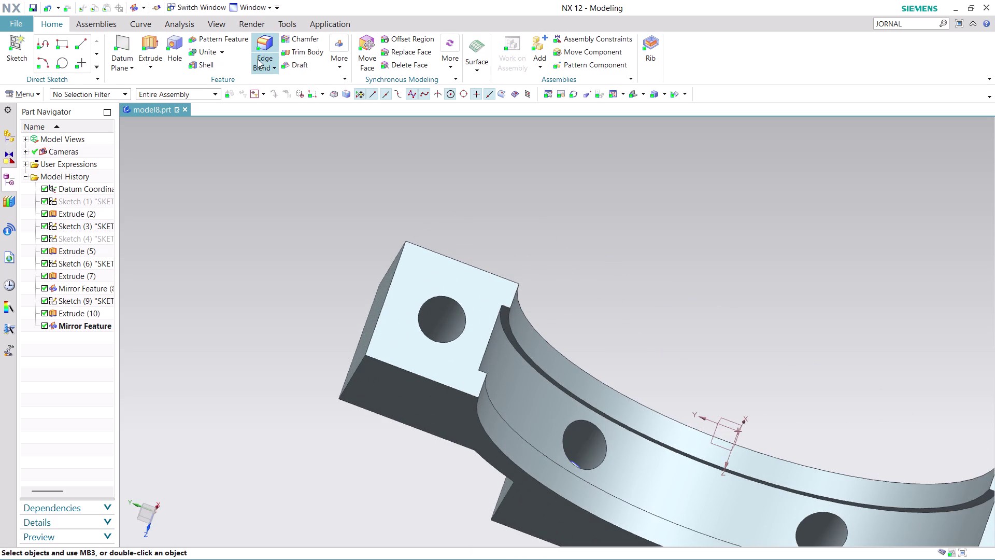
click(272, 69)
click(286, 98)
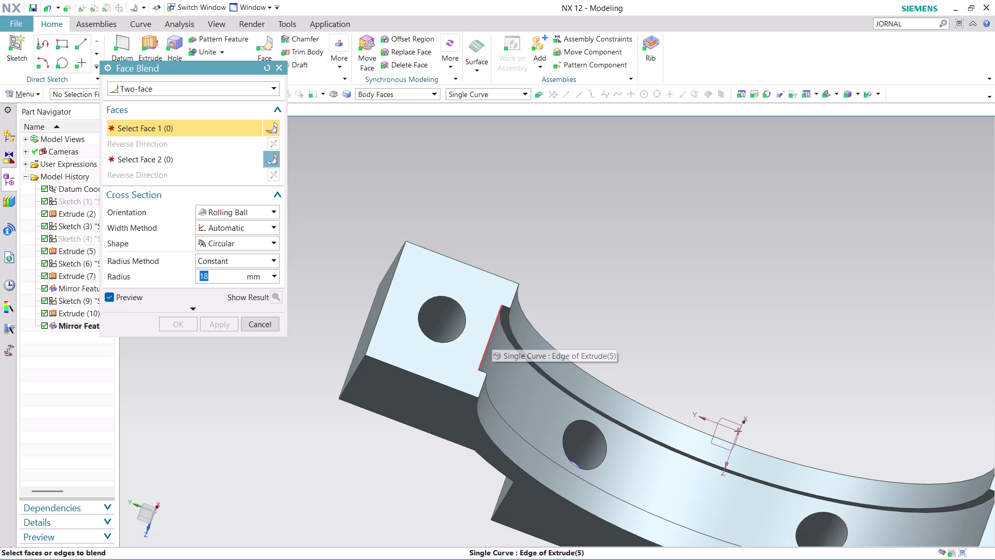
click(492, 336)
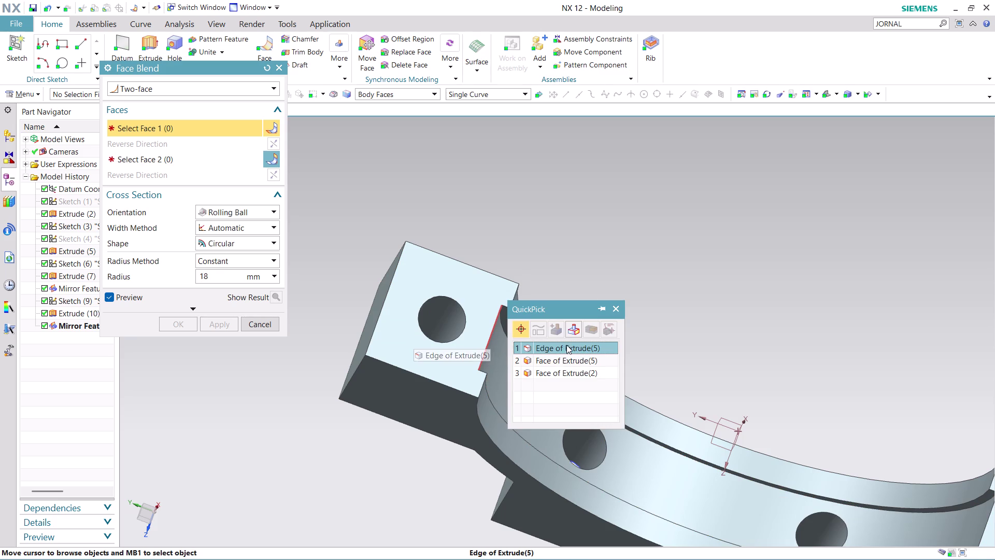
click(568, 345)
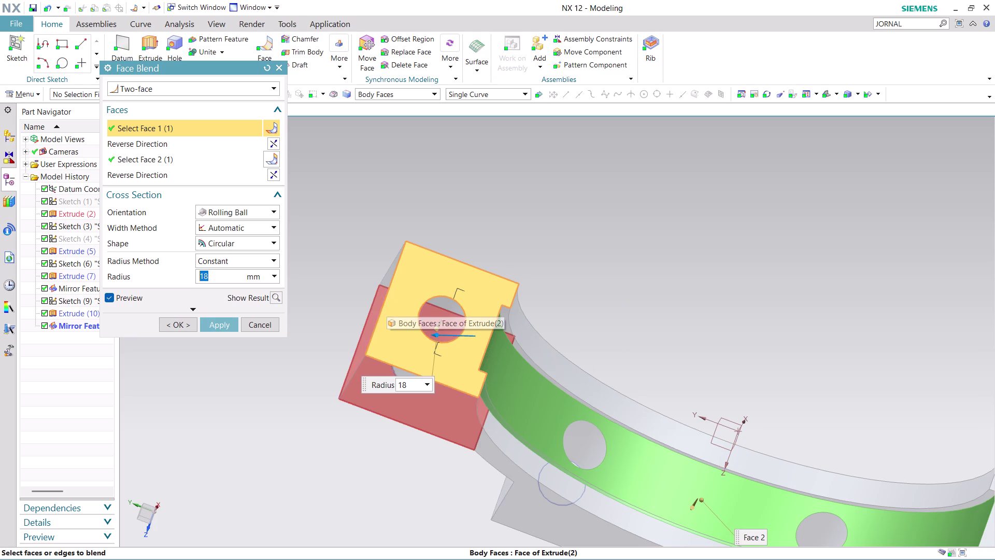
click(390, 279)
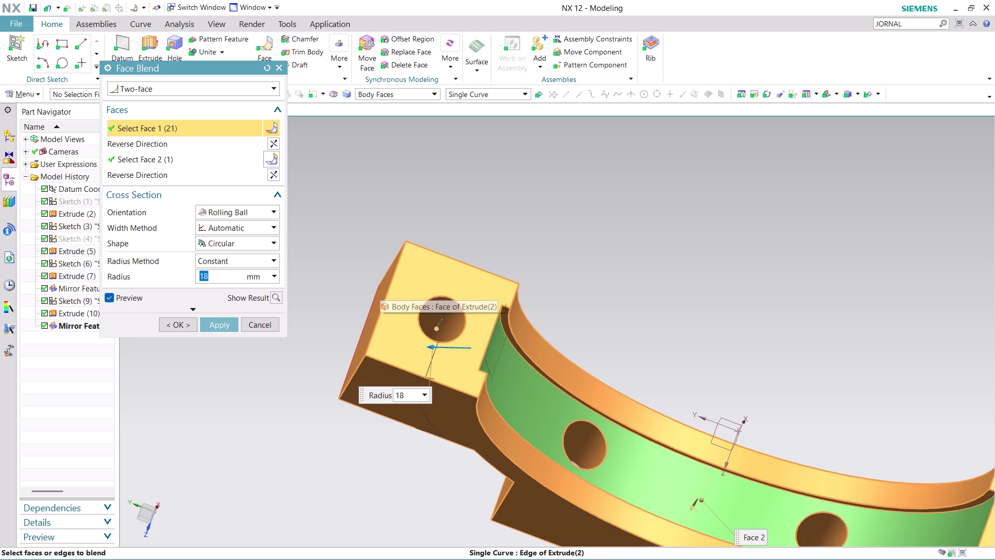
click(221, 324)
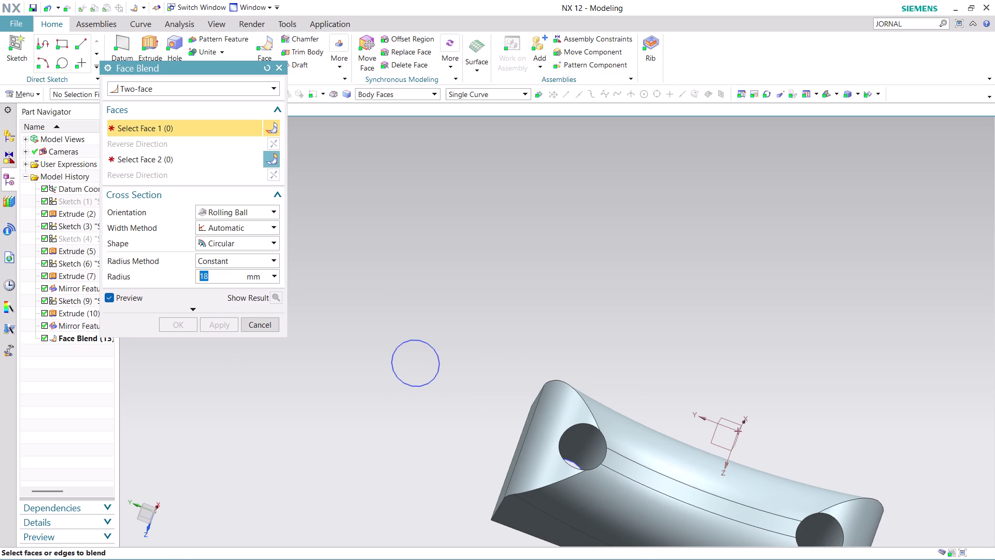
key(ctrl+z)
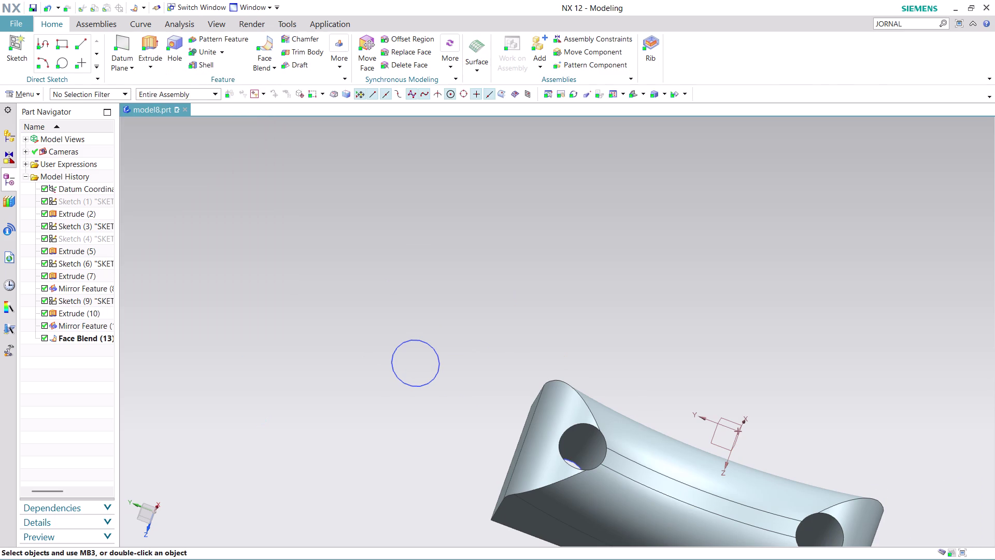
key(ctrl+z)
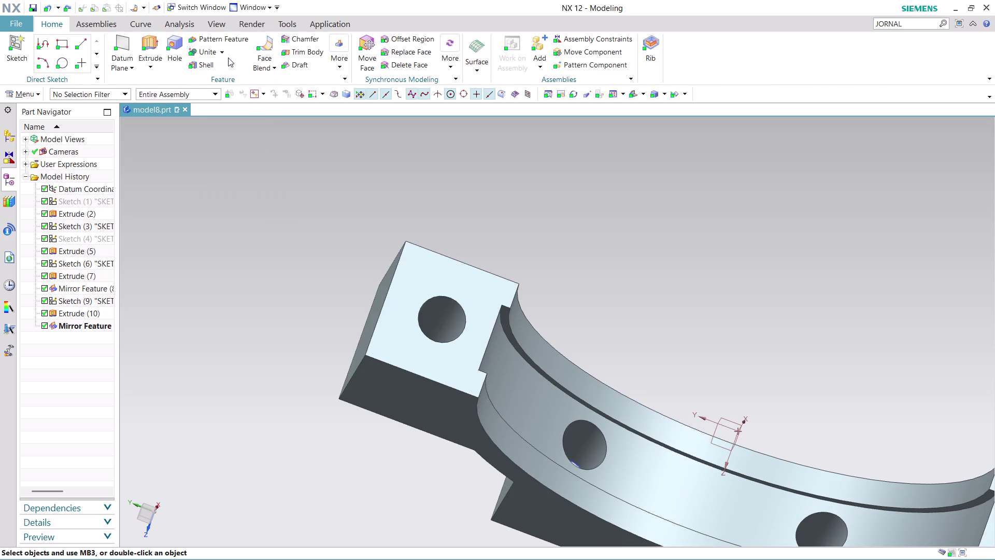
Try a two-face blend on the hole and ring faces, then cancel it.
click(268, 45)
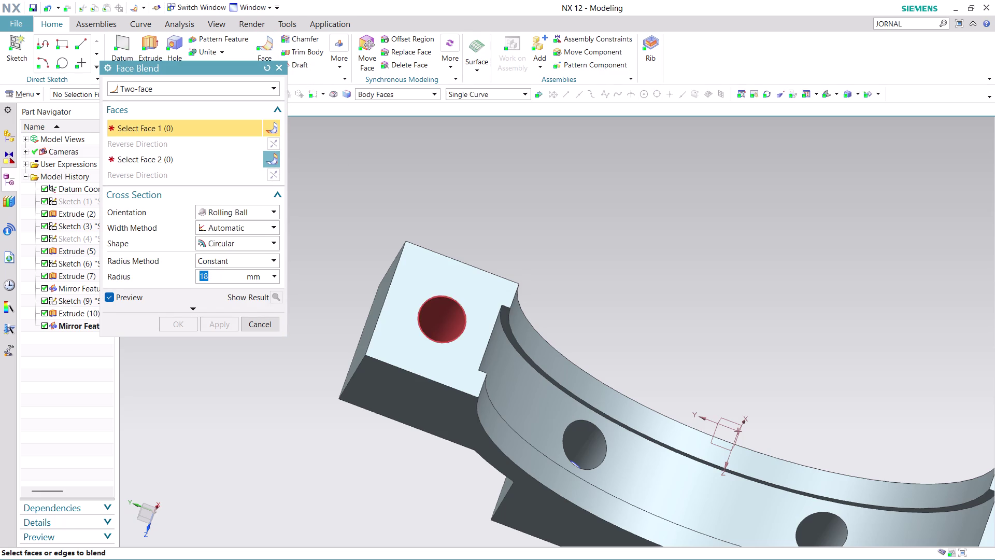
click(496, 339)
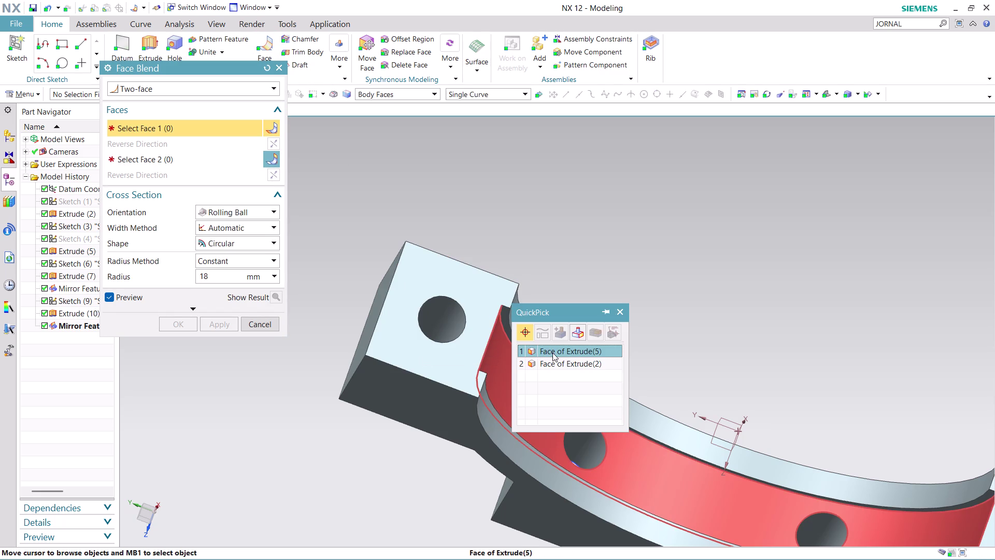
click(560, 351)
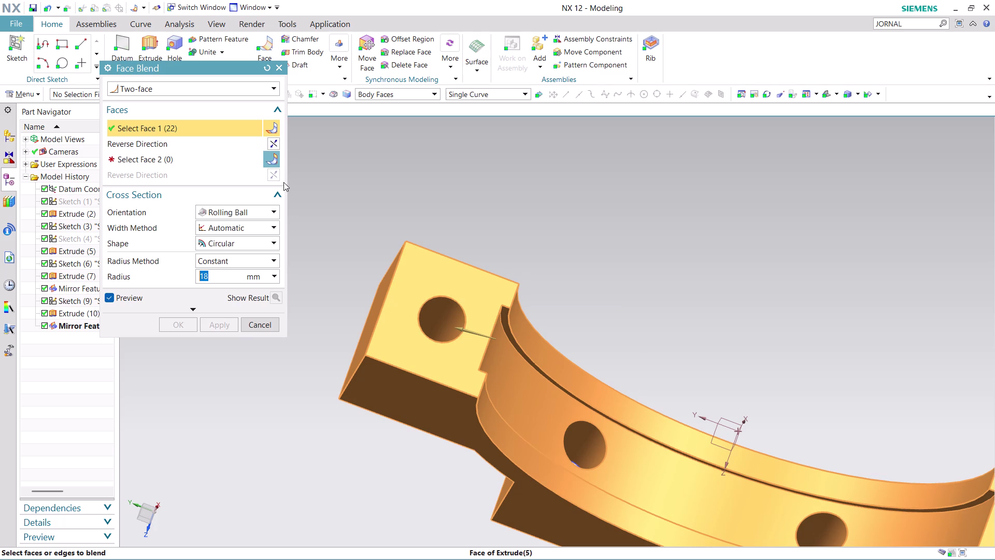
click(271, 137)
click(272, 144)
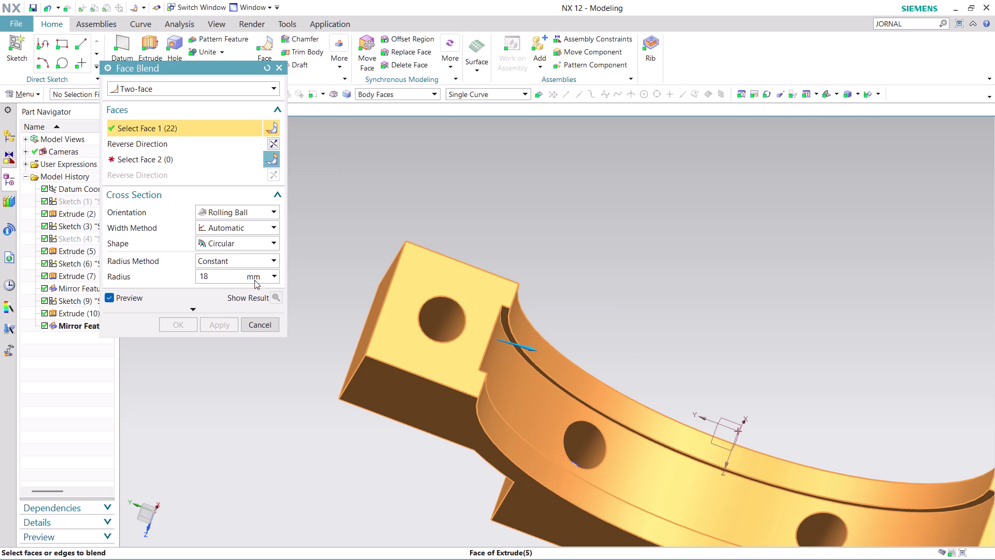
click(201, 161)
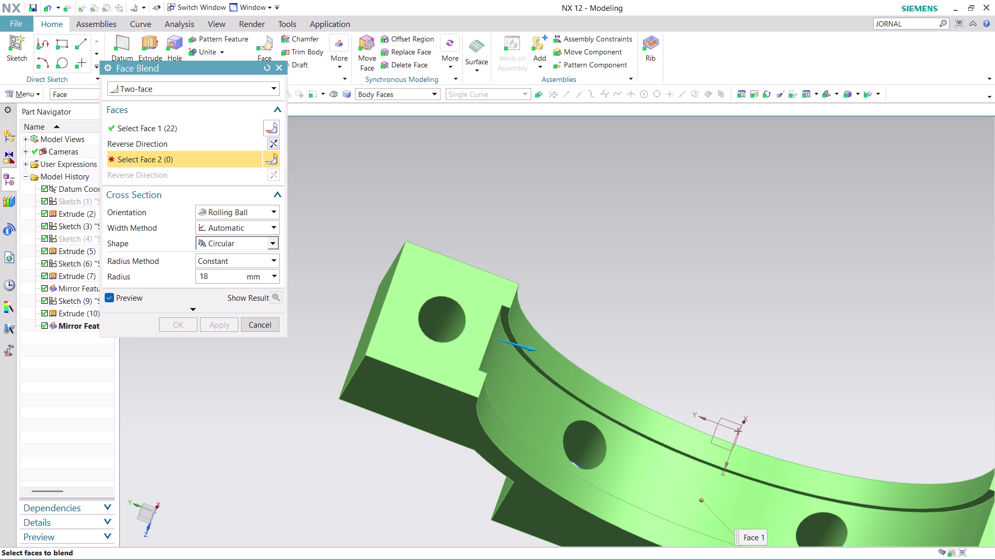
click(269, 328)
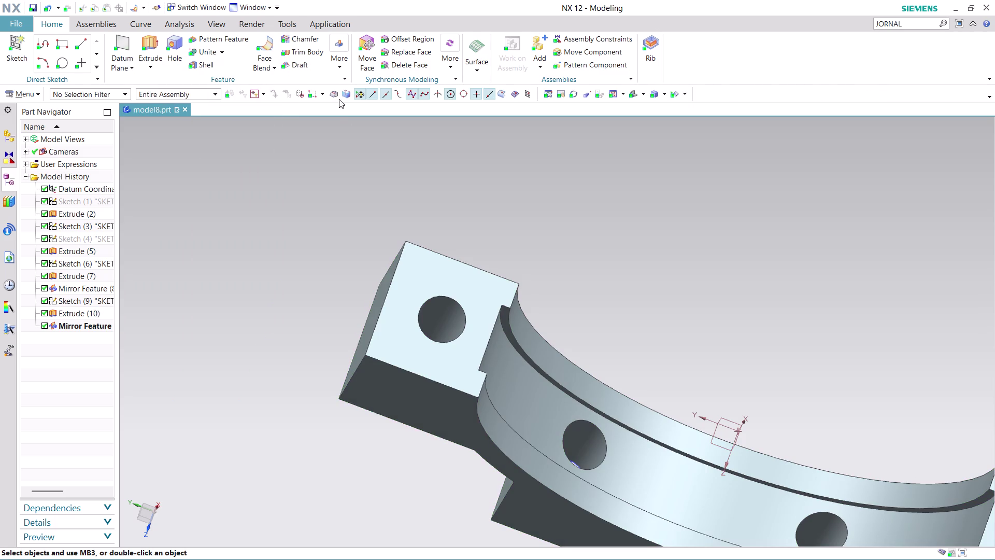
Try a three-face blend with bracket body faces as the first set, then close it.
click(260, 36)
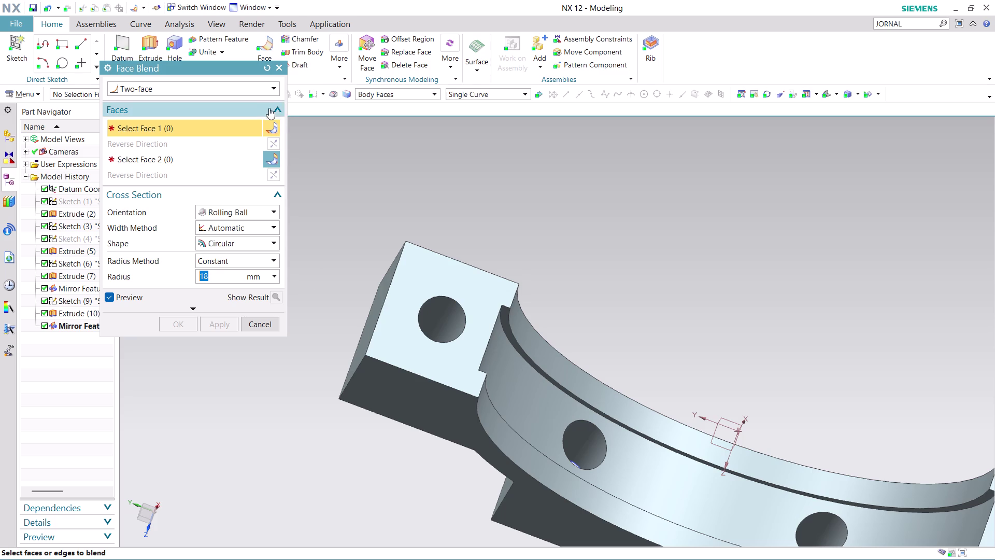
click(265, 90)
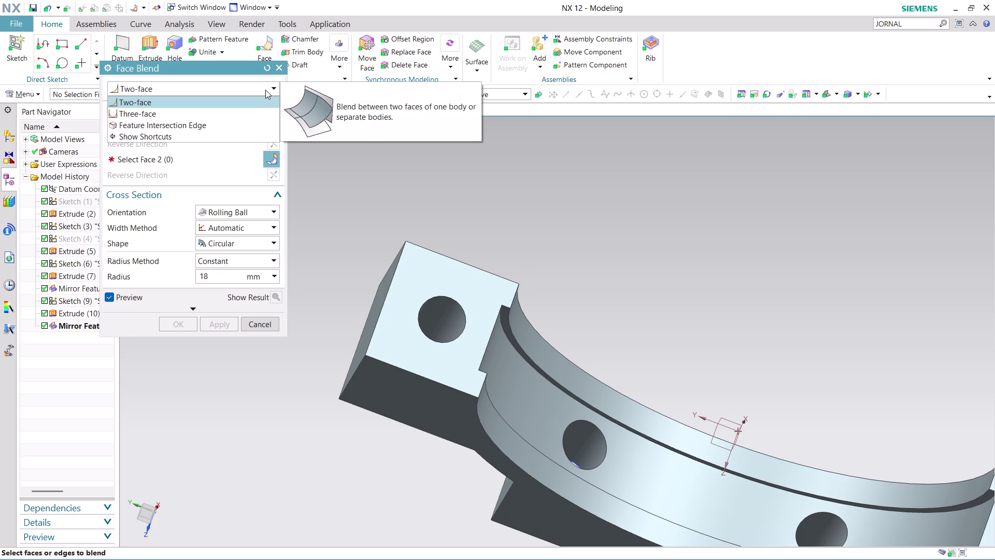
click(245, 118)
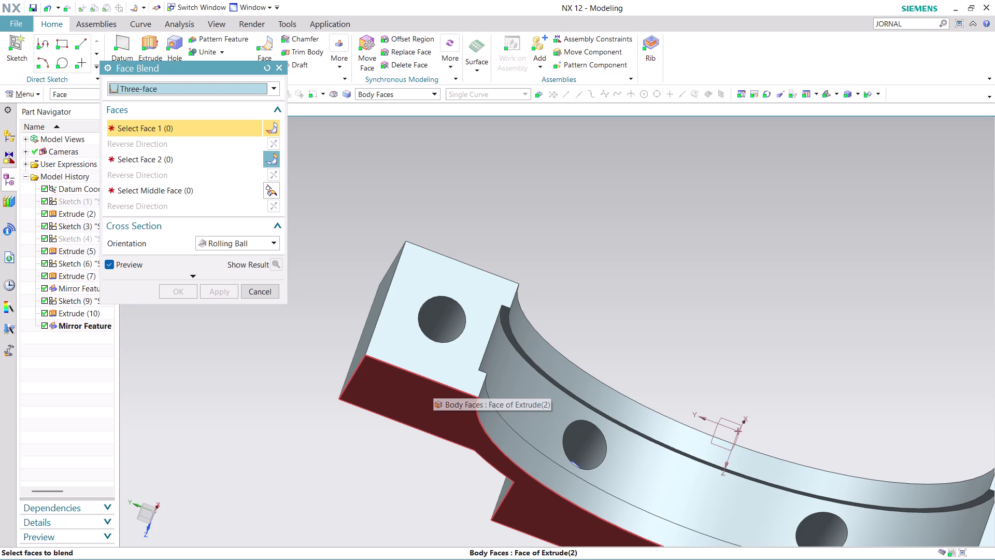
click(433, 385)
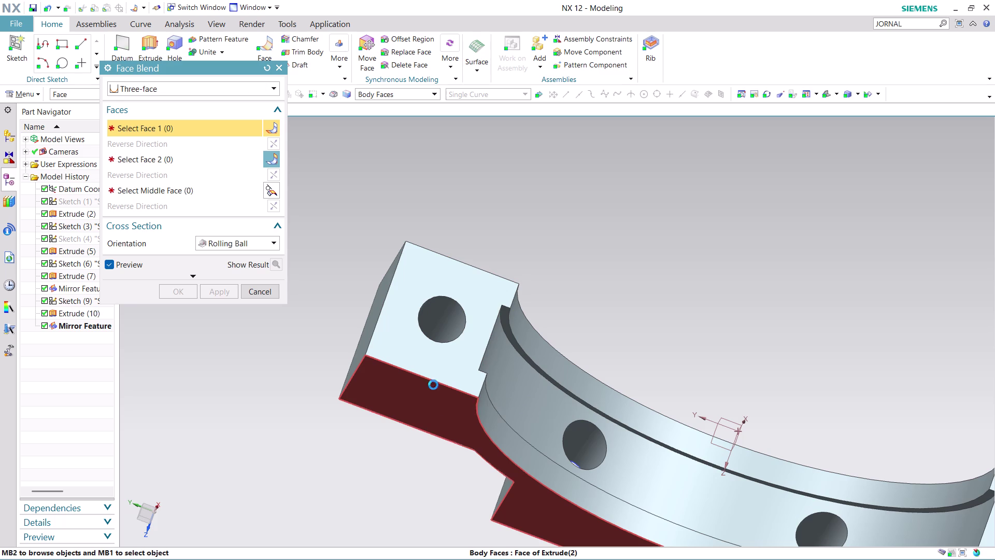
click(505, 394)
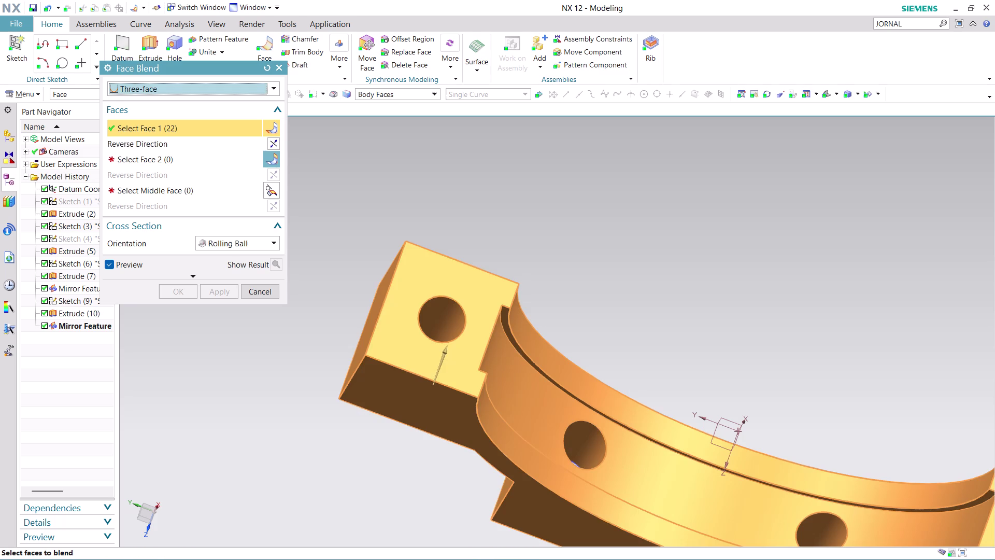
middle_drag(578, 239, 572, 258)
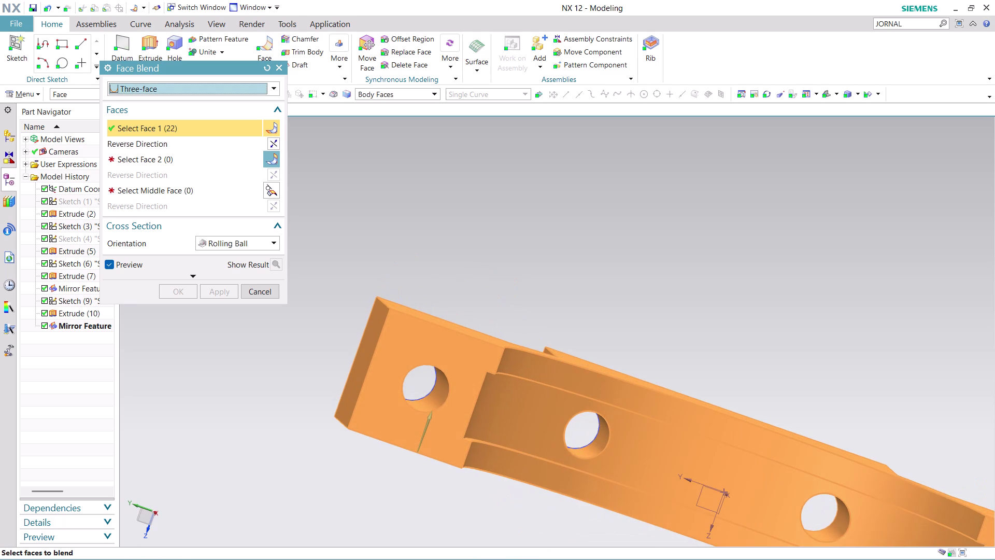
click(256, 291)
middle_drag(659, 304, 658, 263)
scroll(up, 3)
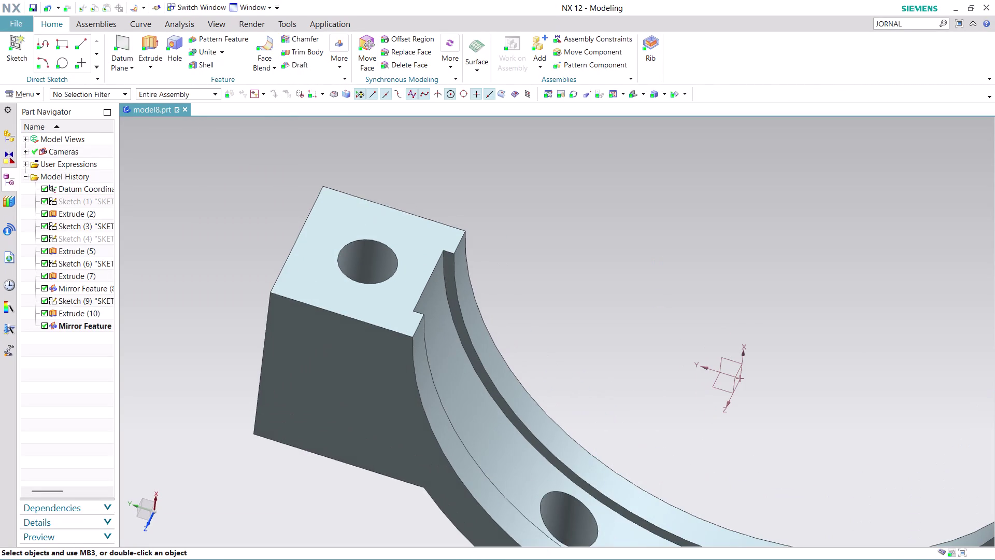
click(265, 44)
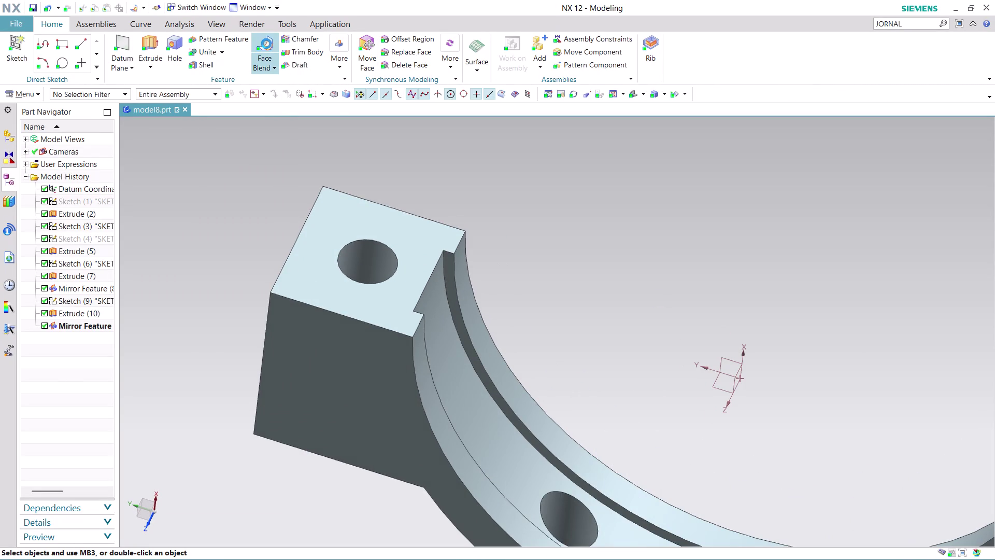
click(258, 92)
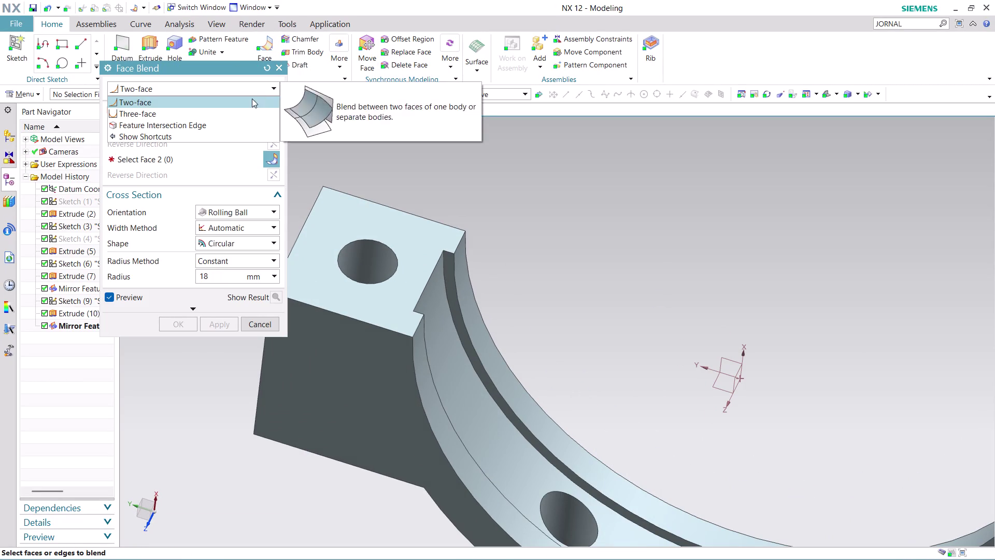
click(241, 111)
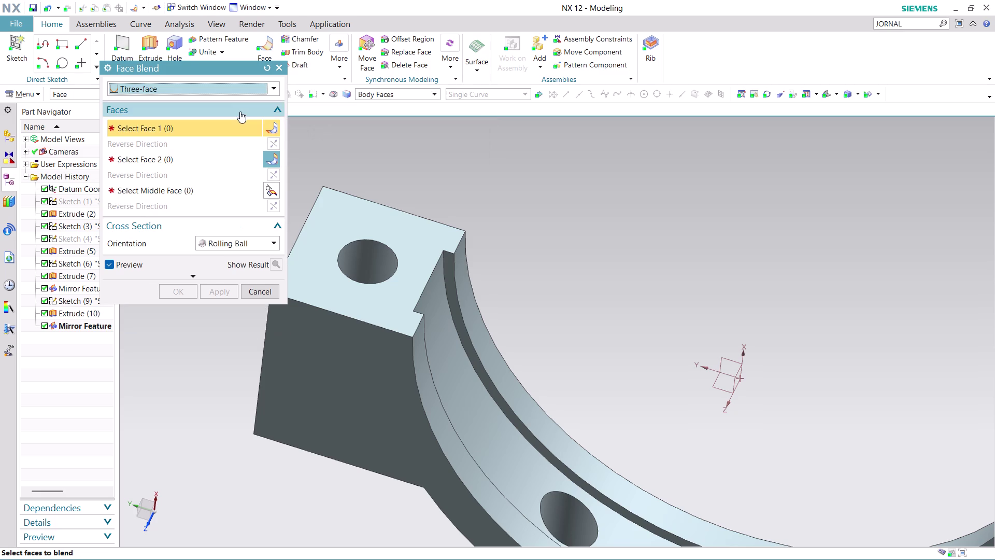
click(406, 90)
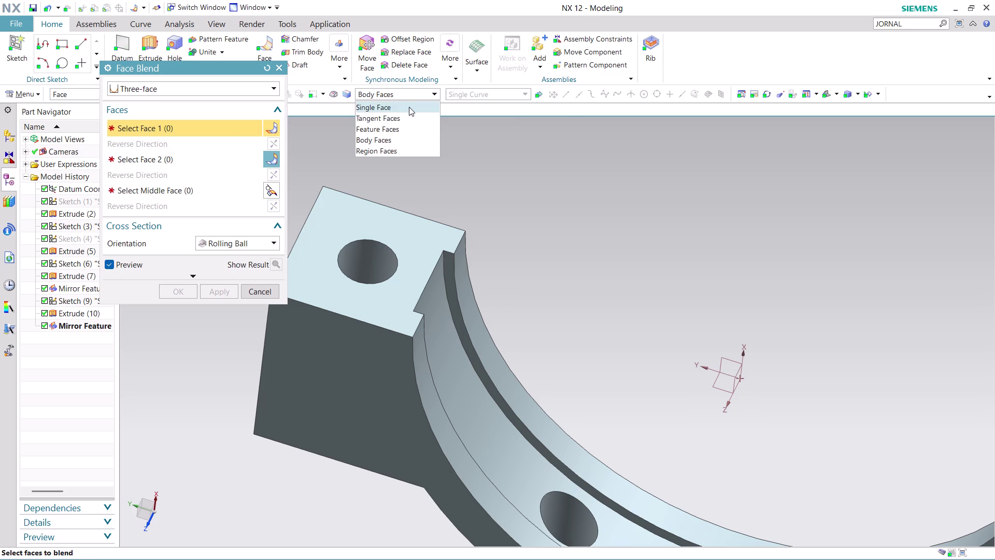
click(408, 106)
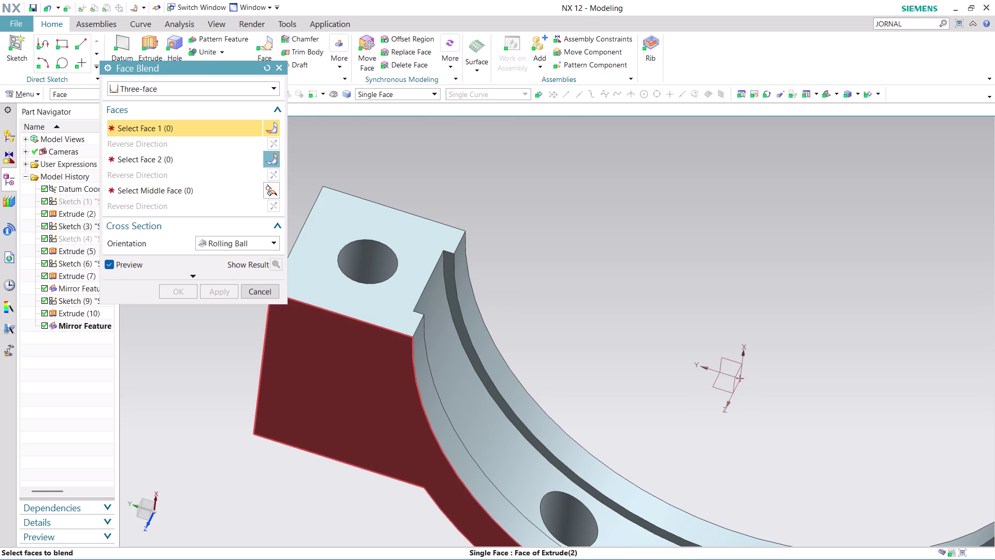
click(374, 345)
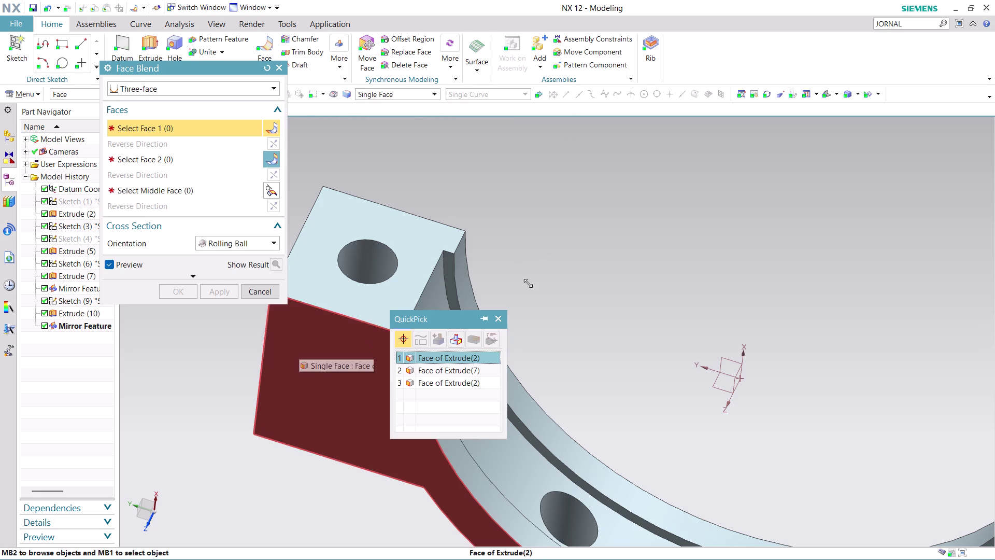
click(466, 355)
middle_drag(538, 291, 519, 294)
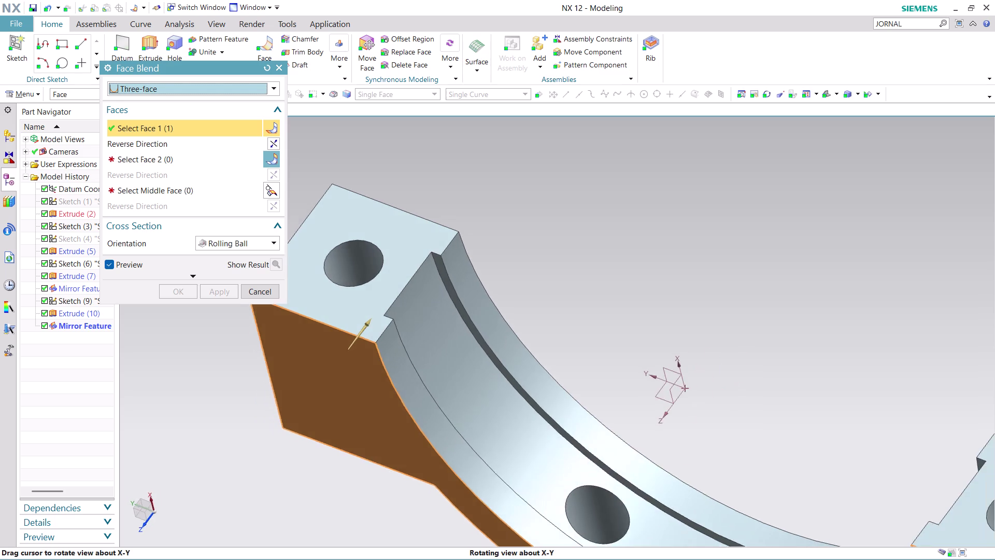
middle_drag(520, 294, 488, 312)
click(521, 202)
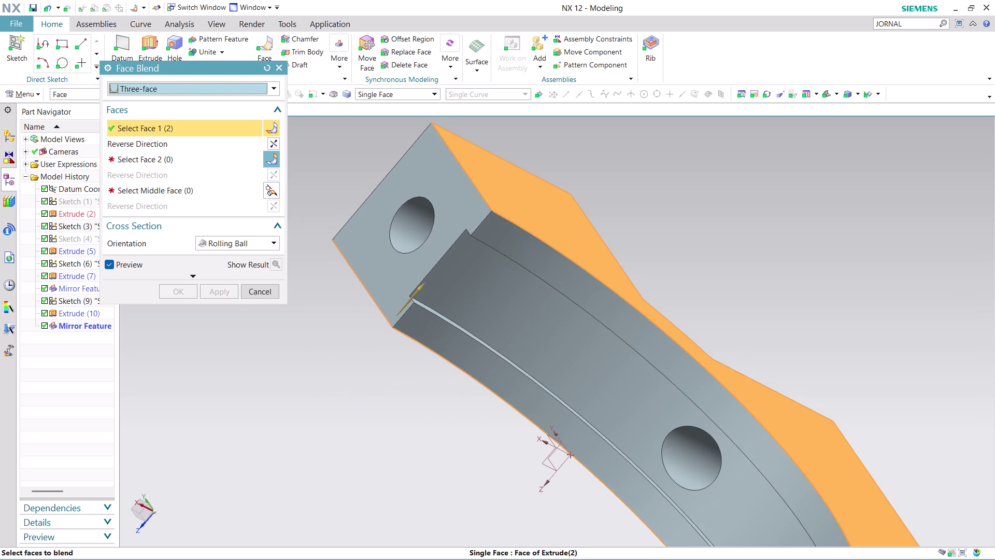
click(445, 252)
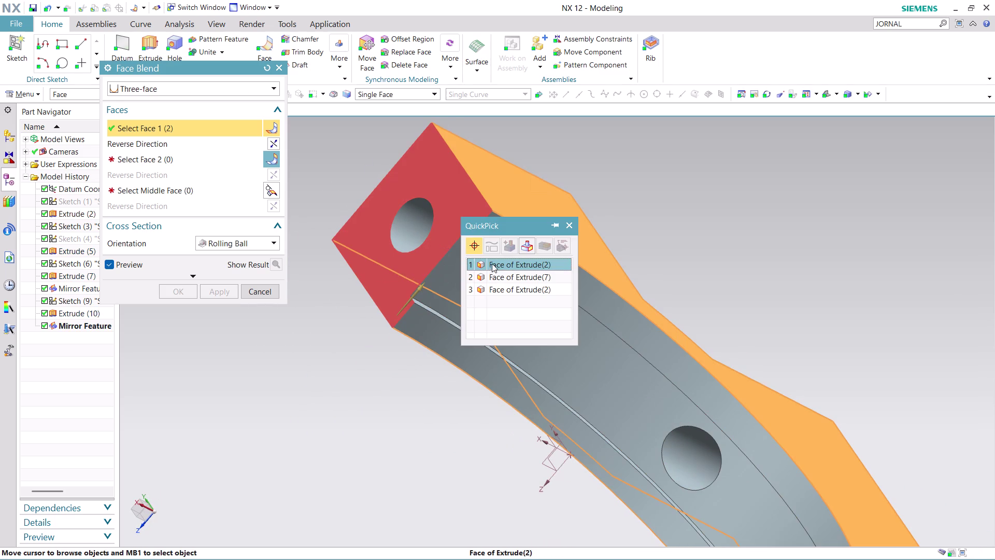
click(497, 265)
middle_drag(680, 217, 725, 198)
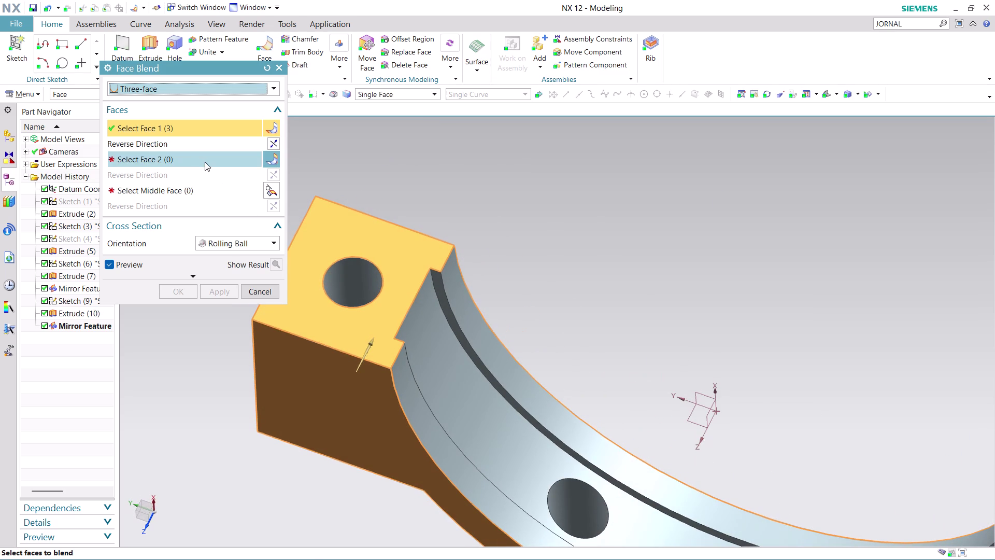
click(257, 292)
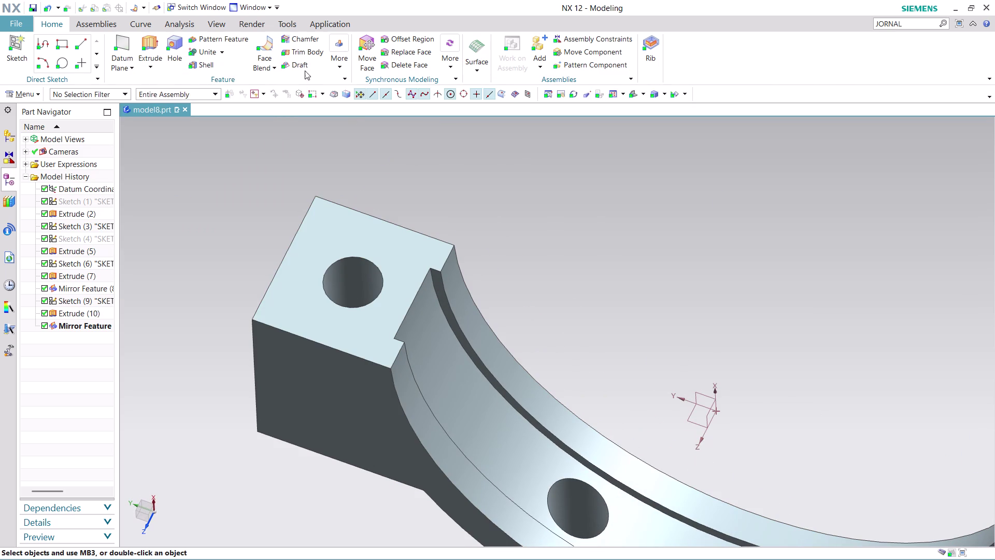
Start a three-face blend and pick the bracket side face as the first face.
click(275, 44)
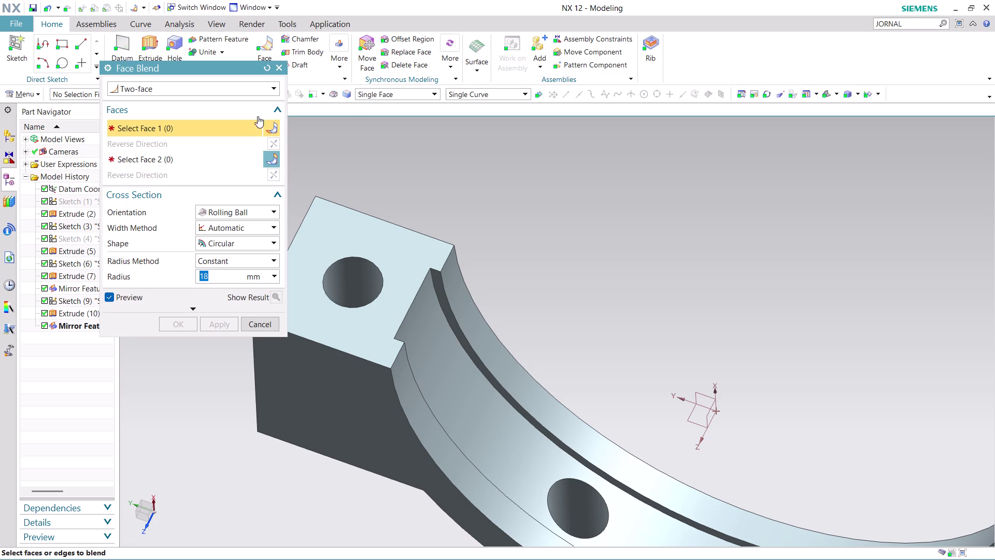
click(266, 84)
click(228, 116)
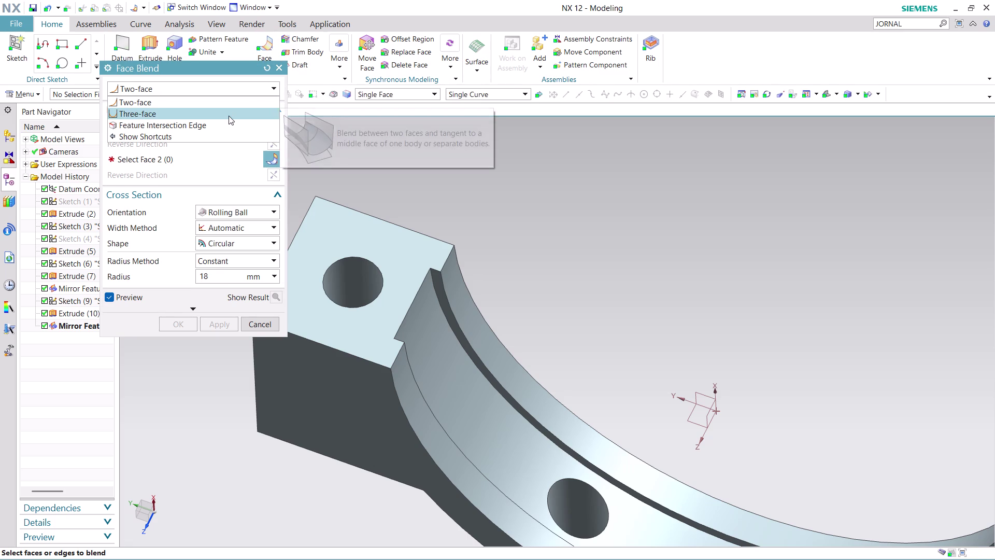
click(339, 375)
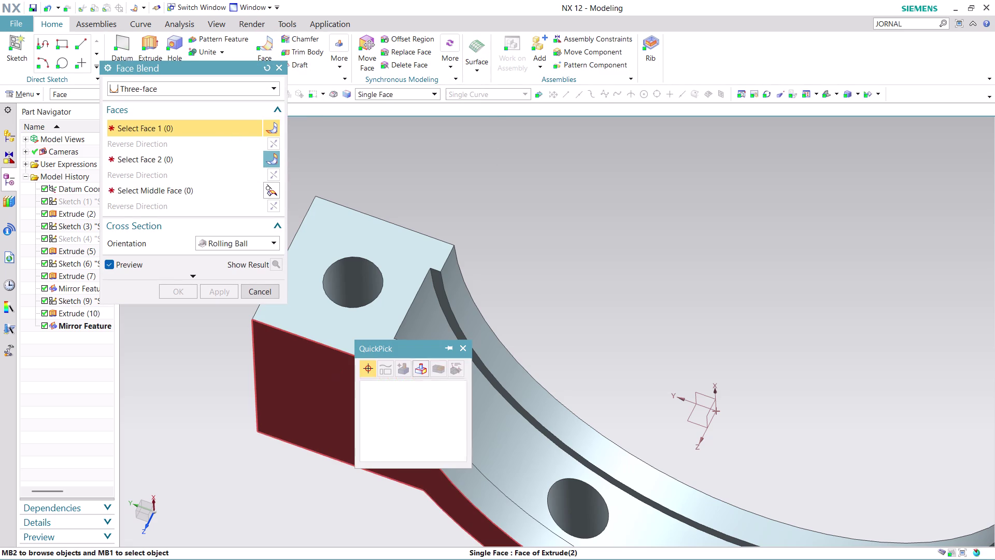
click(420, 387)
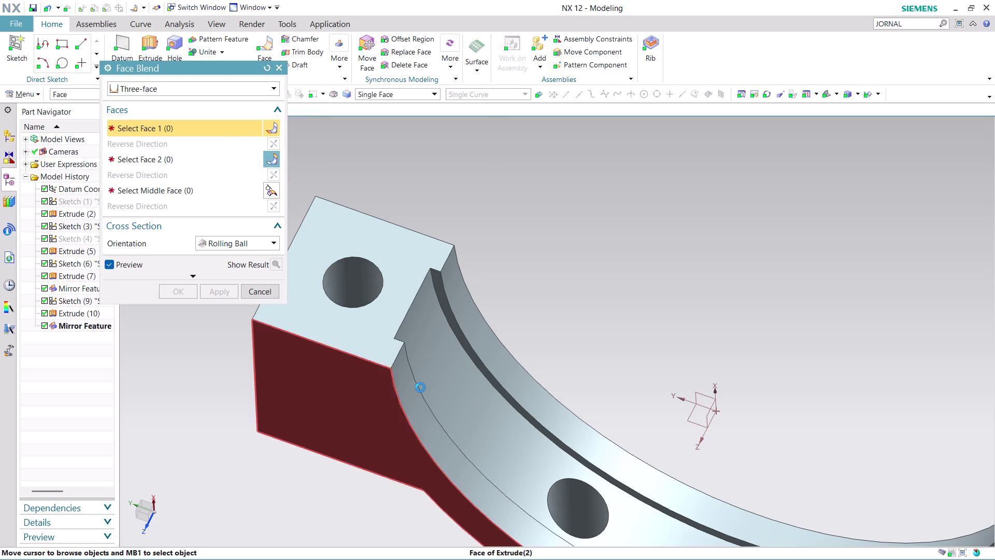
click(193, 153)
Pick the opposite side face as second face and the middle face.
middle_drag(626, 228, 598, 235)
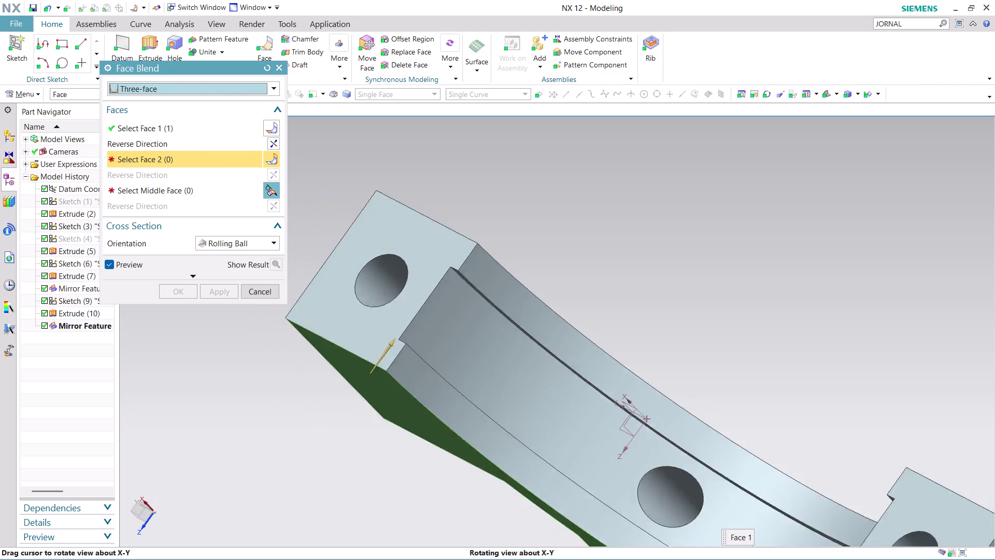
middle_drag(598, 235, 575, 250)
click(557, 210)
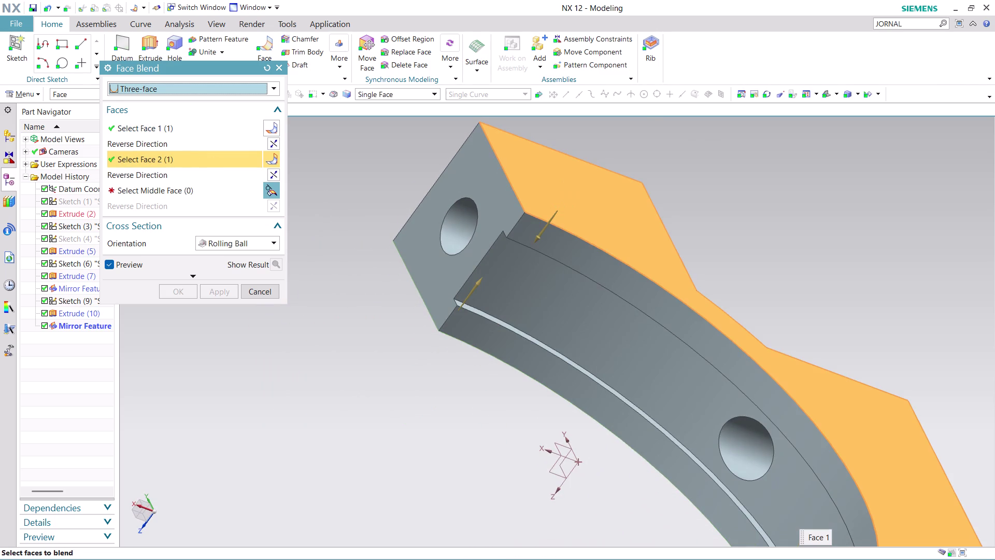
middle_drag(721, 201, 759, 186)
scroll(down, 3)
scroll(up, 3)
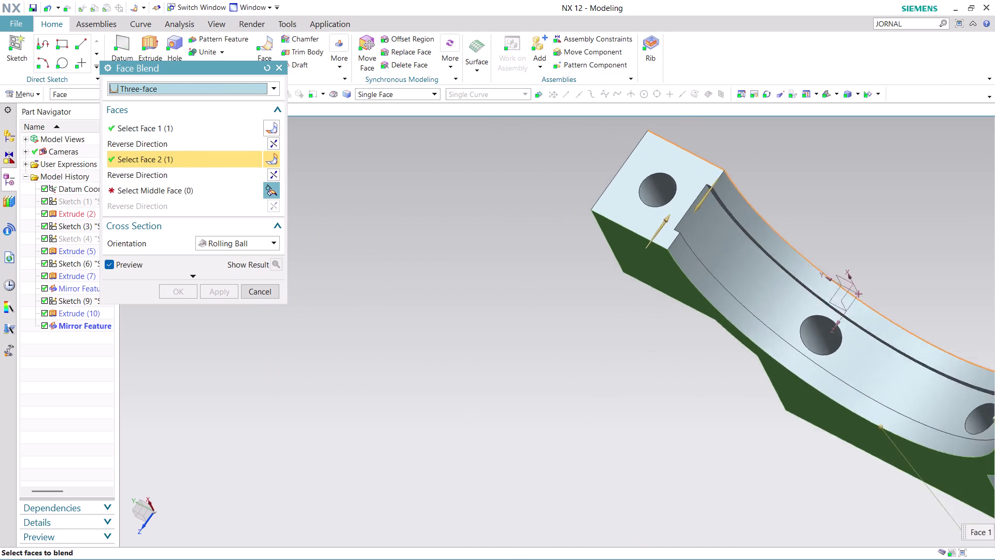
scroll(up, 3)
click(208, 194)
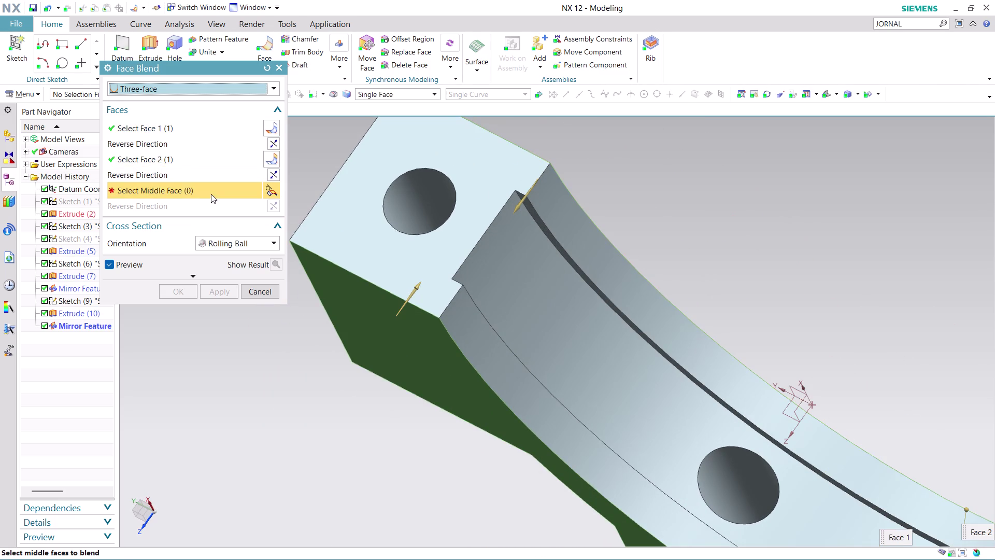
click(482, 235)
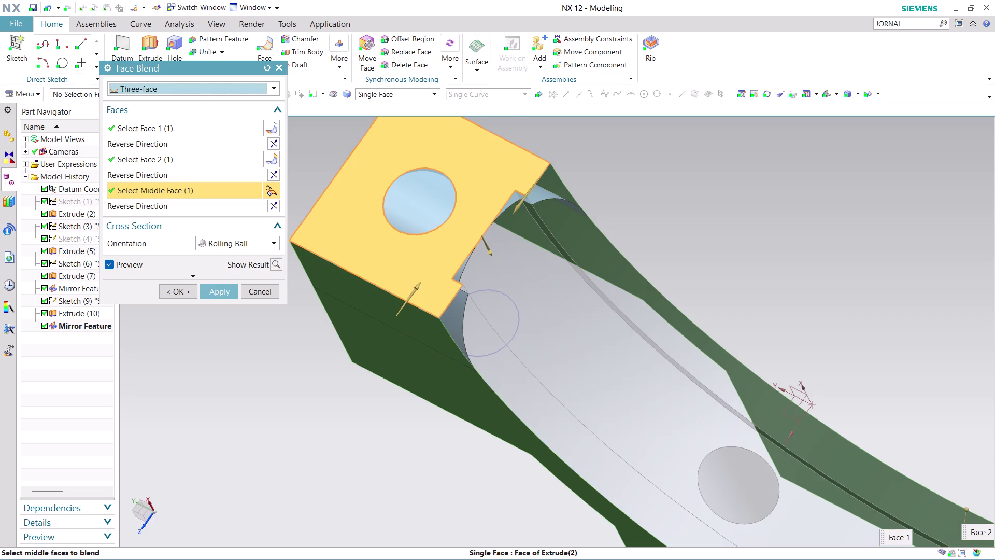
Toggle Reverse Direction on the middle, second and first faces.
scroll(down, 3)
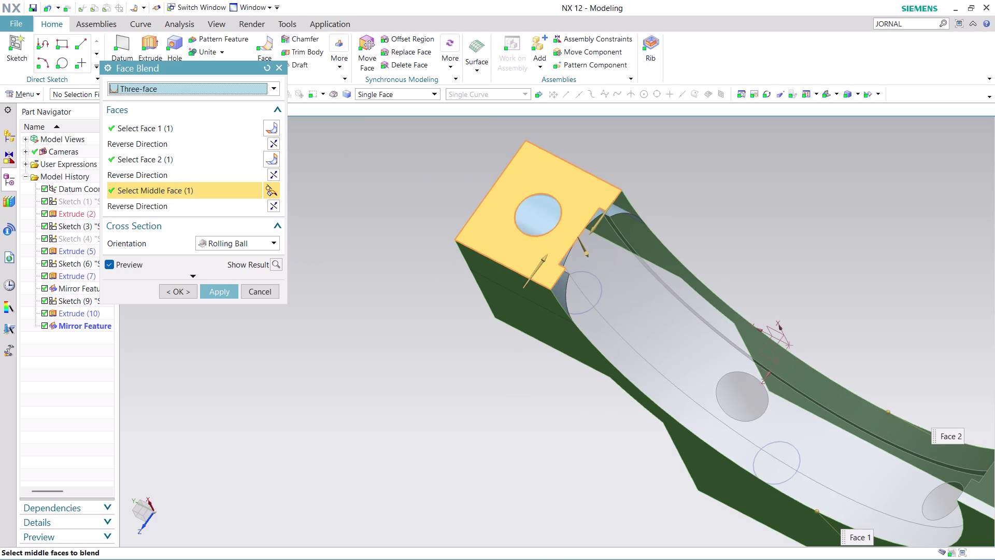
click(274, 205)
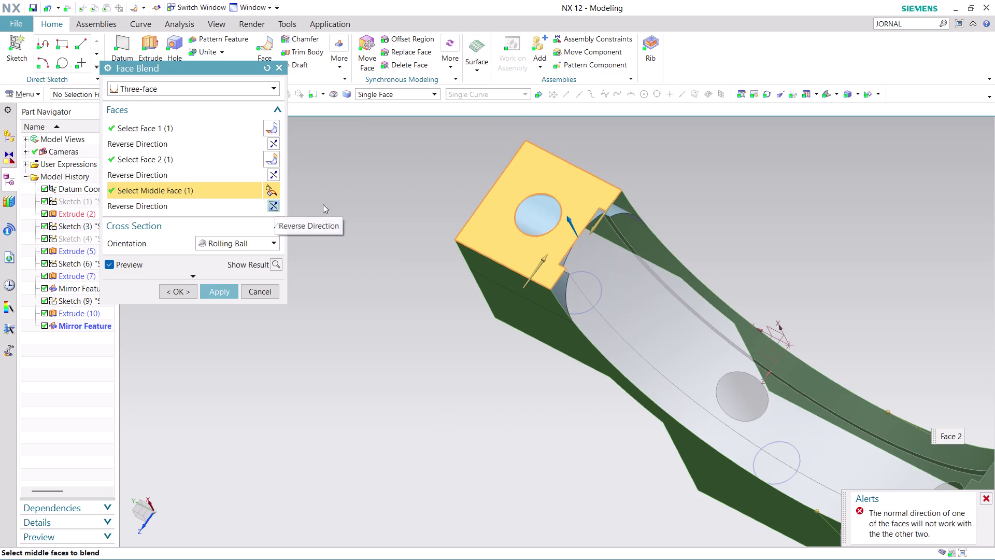
scroll(down, 3)
scroll(up, 3)
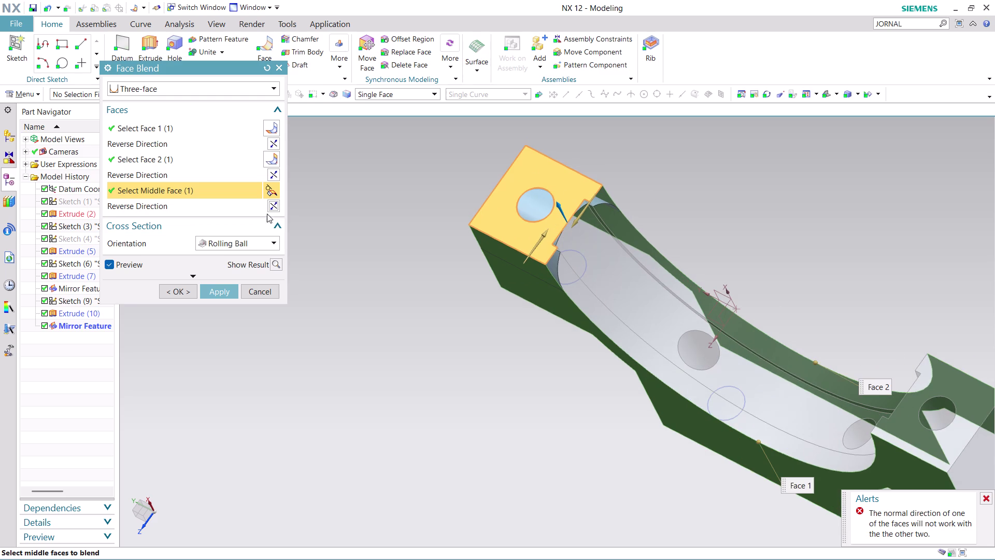
click(268, 206)
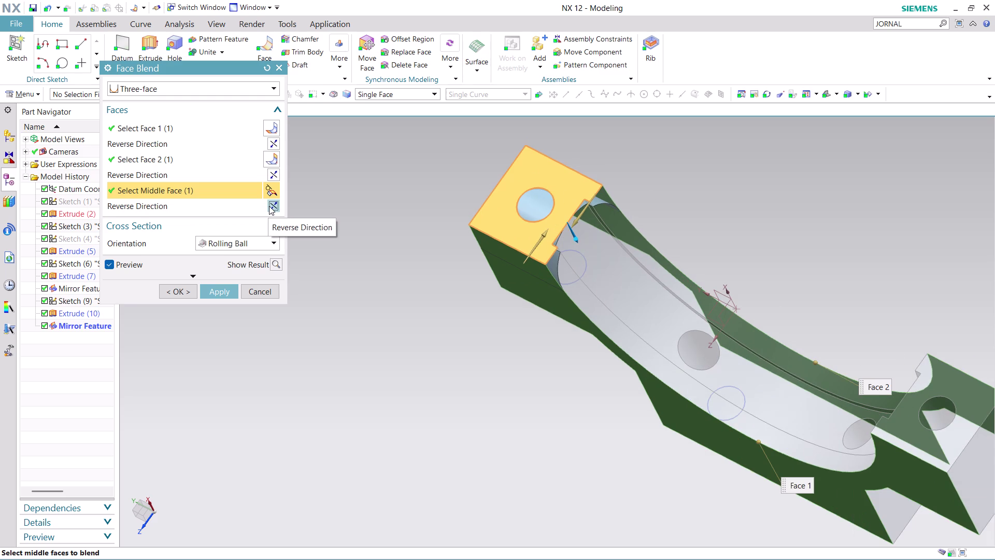
click(269, 207)
click(269, 206)
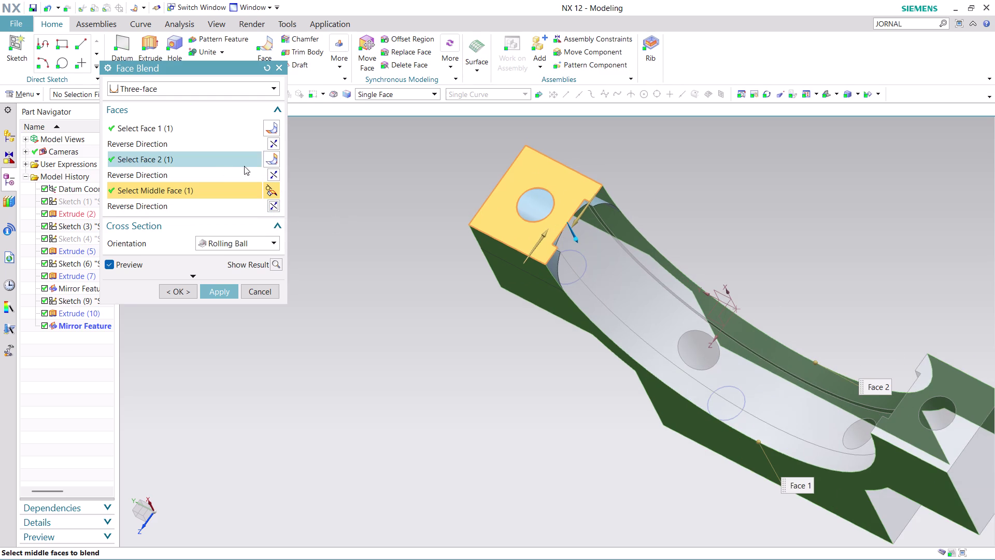
click(273, 174)
click(272, 173)
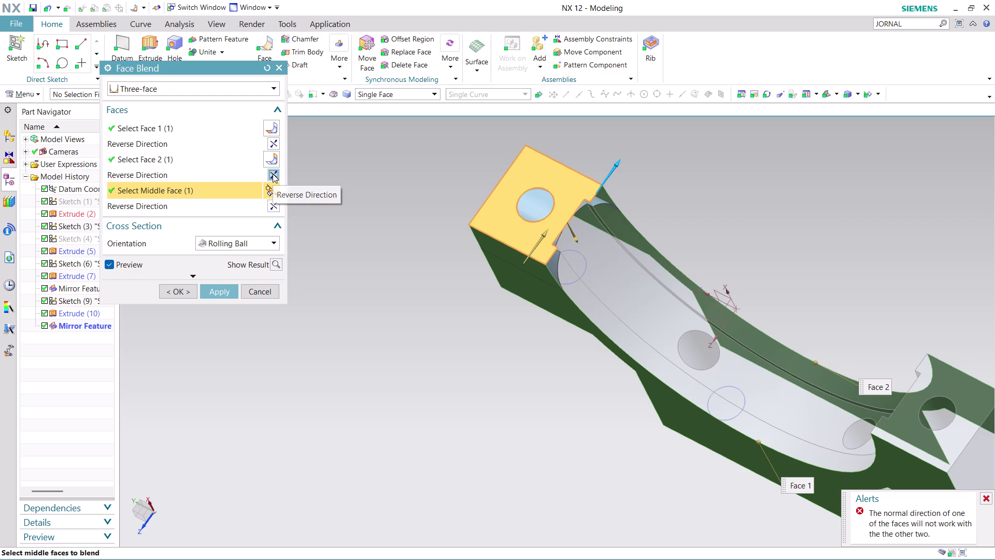
click(272, 146)
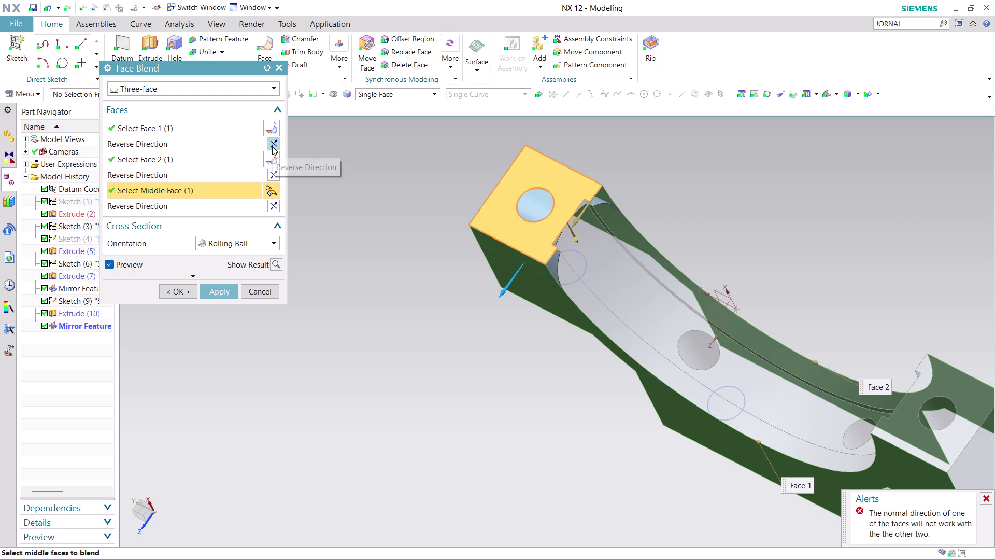
click(272, 146)
Apply the three-face blend, which fails with a cannot-construct error.
scroll(down, 3)
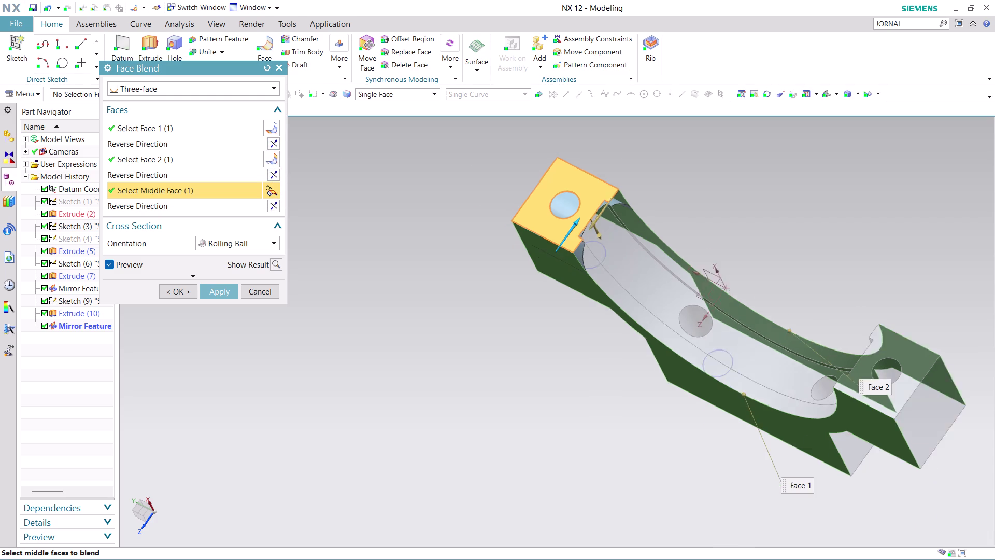
scroll(down, 3)
scroll(up, 3)
scroll(down, 3)
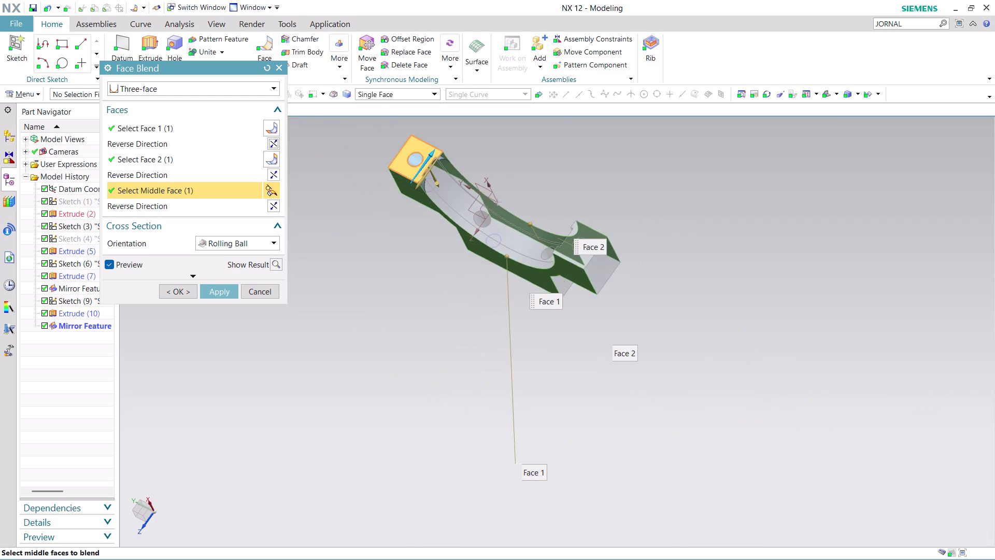
scroll(up, 3)
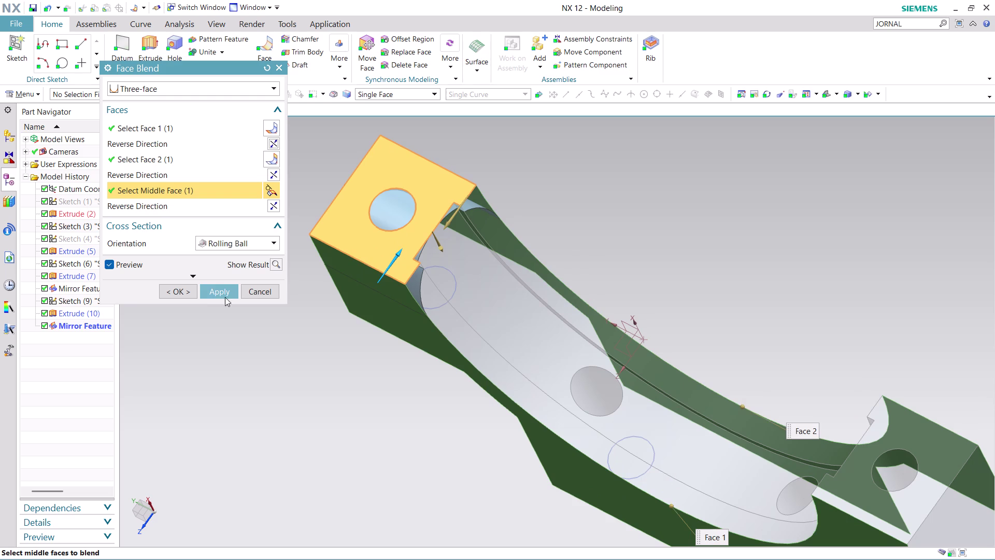
click(217, 290)
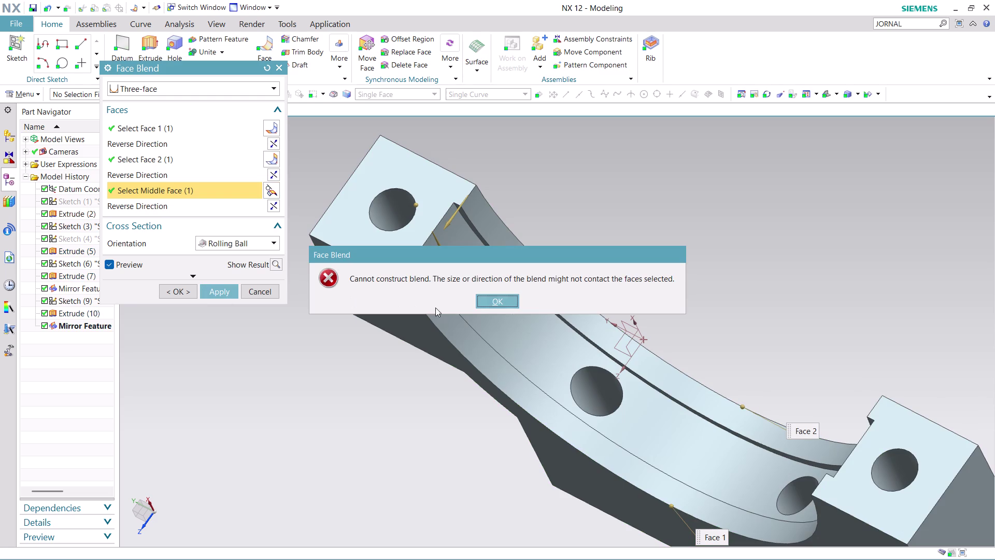
Dismiss the error, keep Rolling Ball orientation, clear the middle face, and cancel.
click(505, 296)
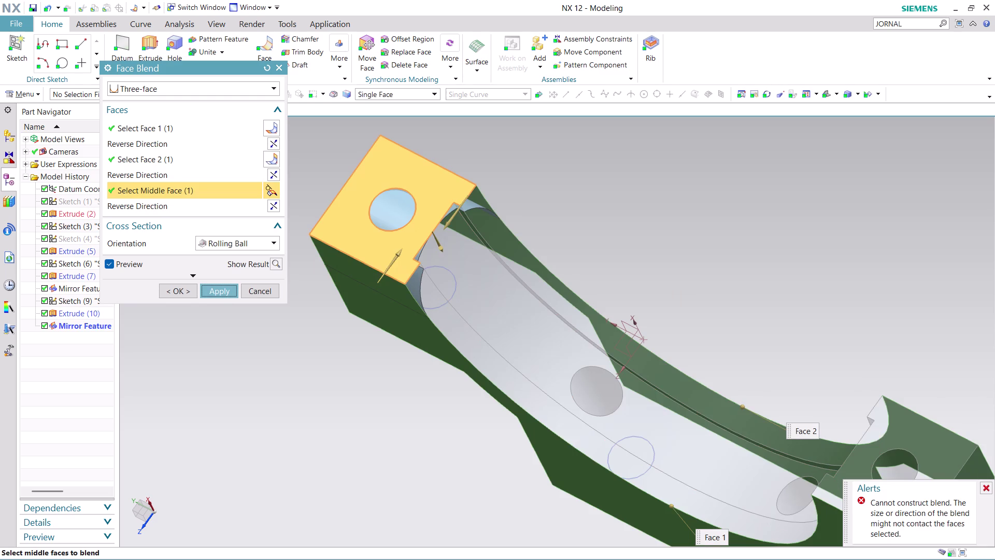
click(255, 241)
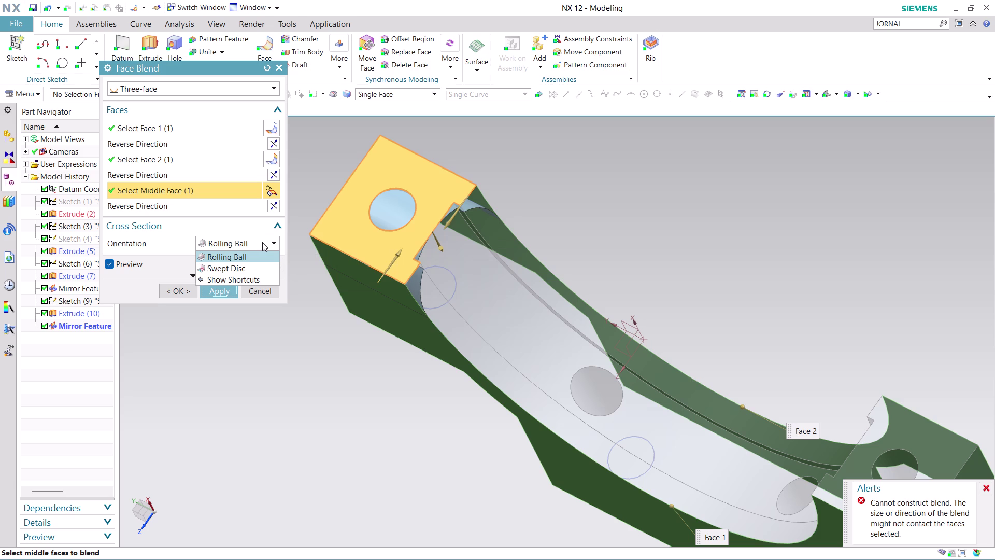
click(262, 242)
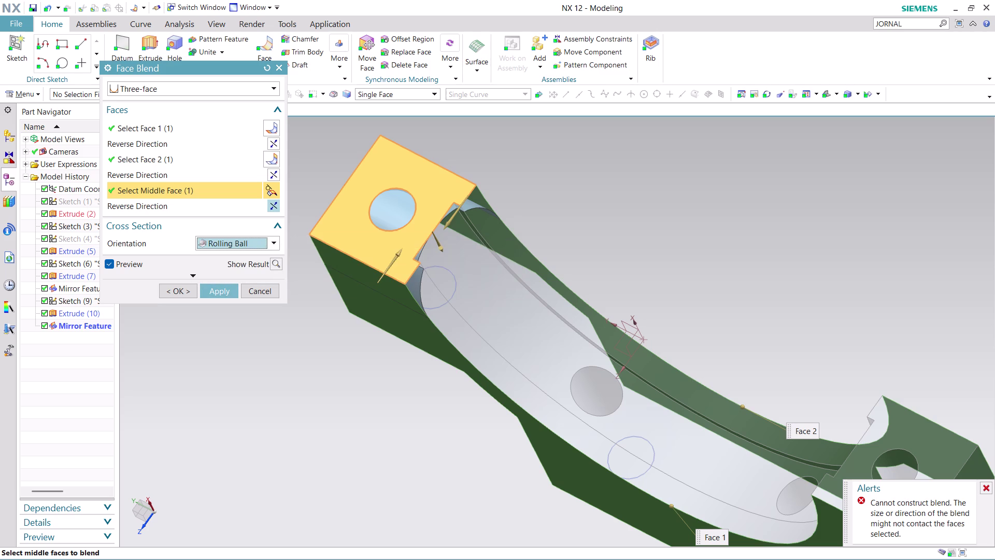
click(314, 148)
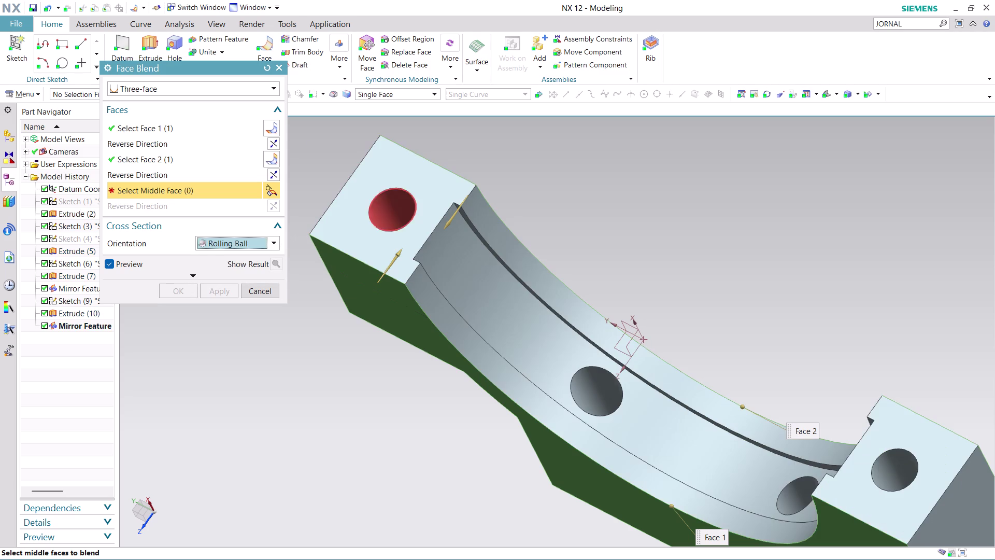
scroll(down, 3)
click(570, 202)
click(260, 291)
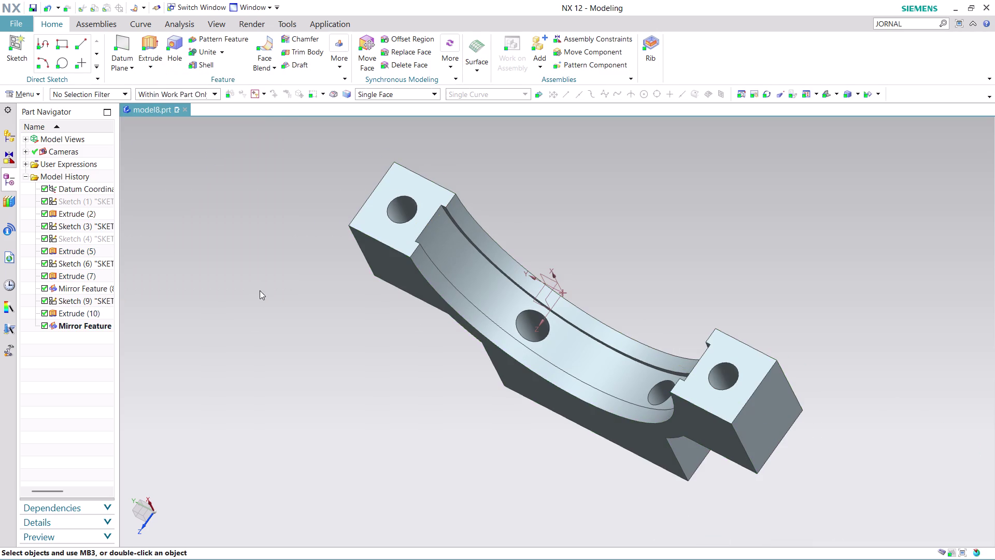
Orbit and zoom to the end block, then open and close the two-face 18 mm Face Blend.
middle_drag(605, 173, 625, 165)
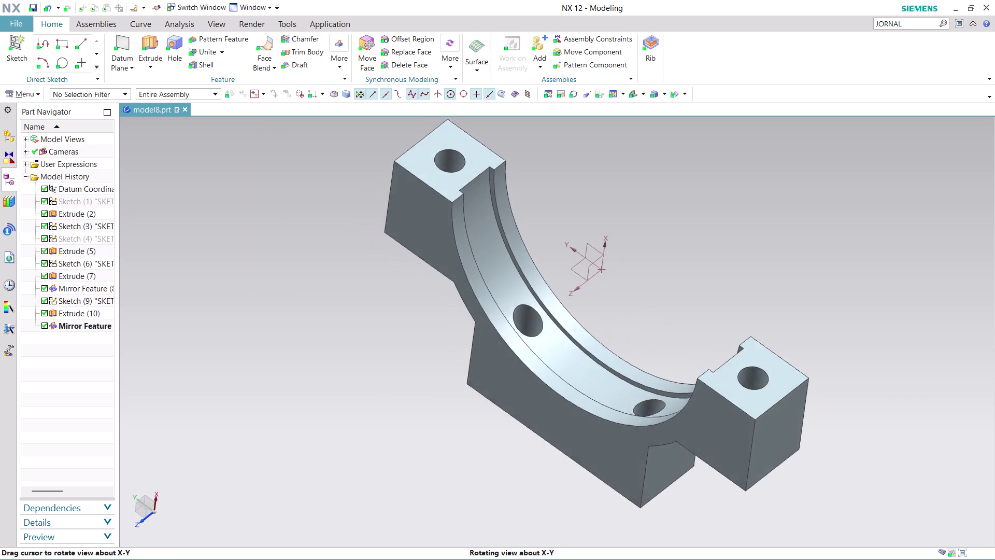
middle_drag(625, 164, 624, 163)
scroll(down, 3)
scroll(up, 3)
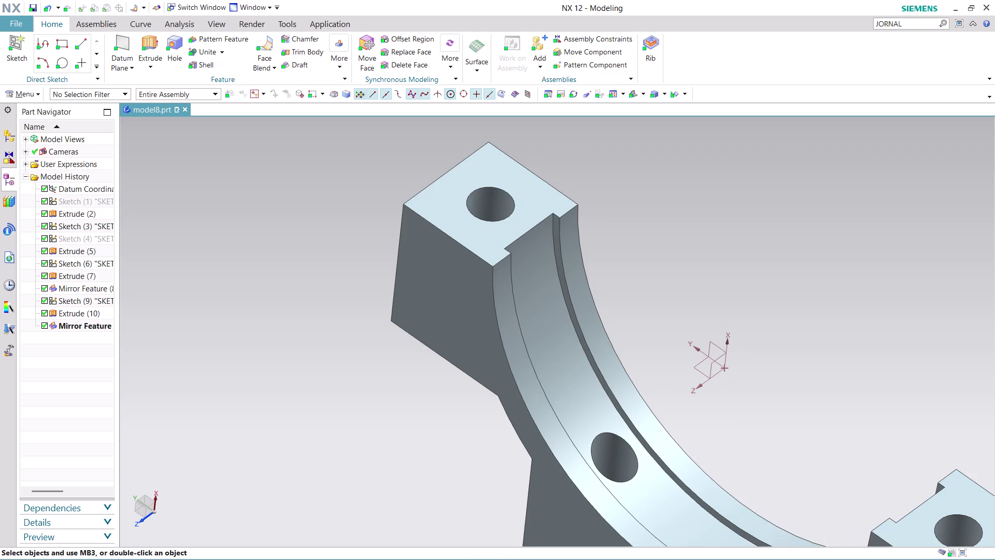
scroll(up, 3)
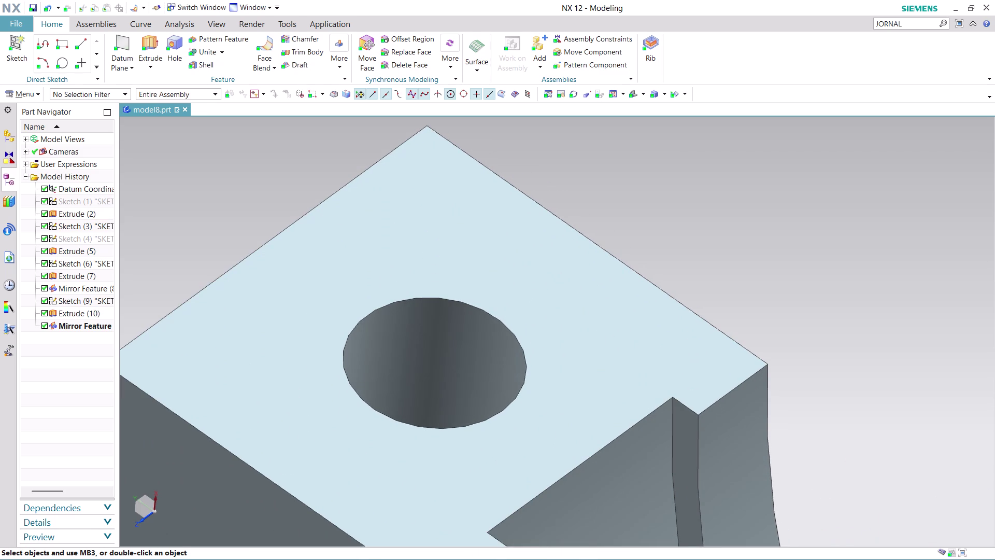
scroll(down, 3)
click(261, 36)
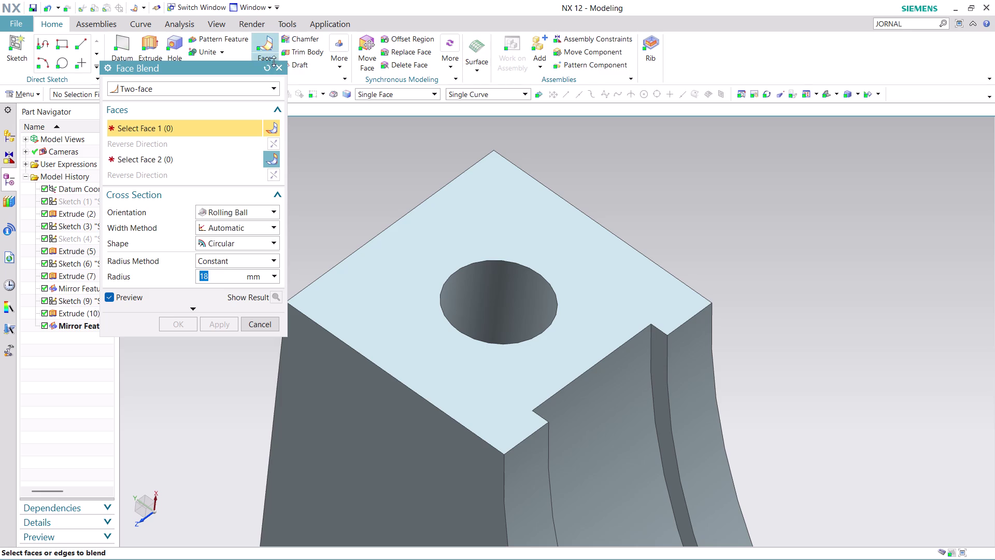
click(329, 157)
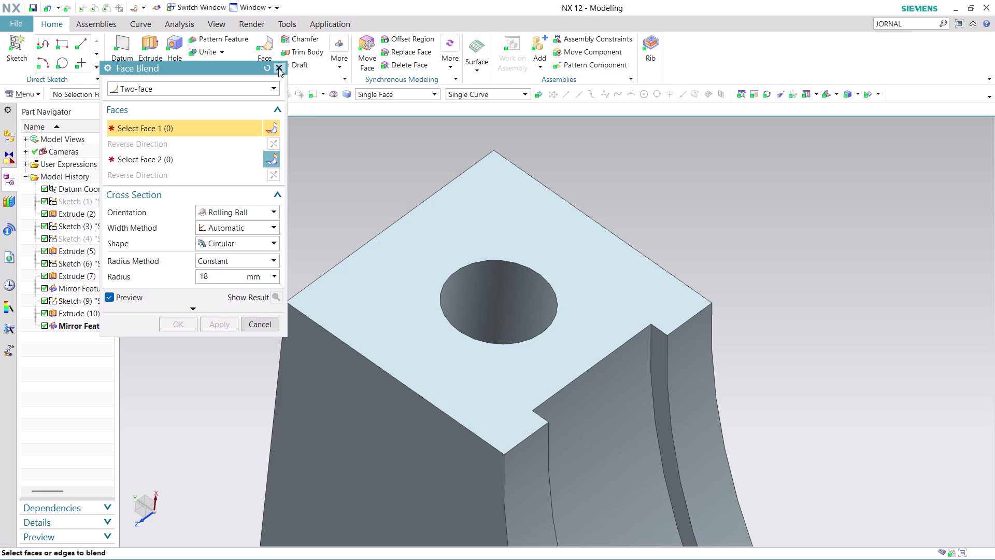
click(278, 68)
Switch to Edge Blend and select the top edge beside the notch.
click(269, 65)
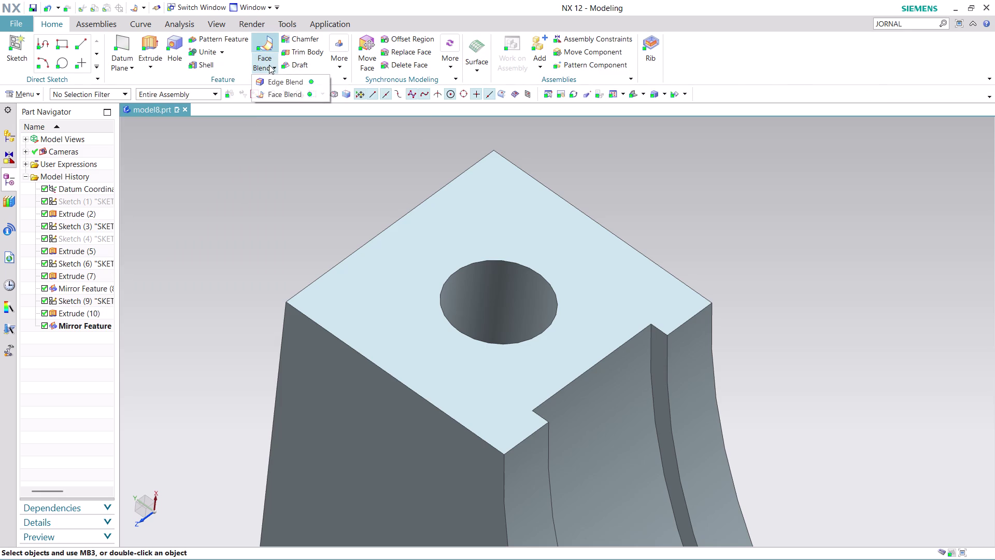
click(294, 81)
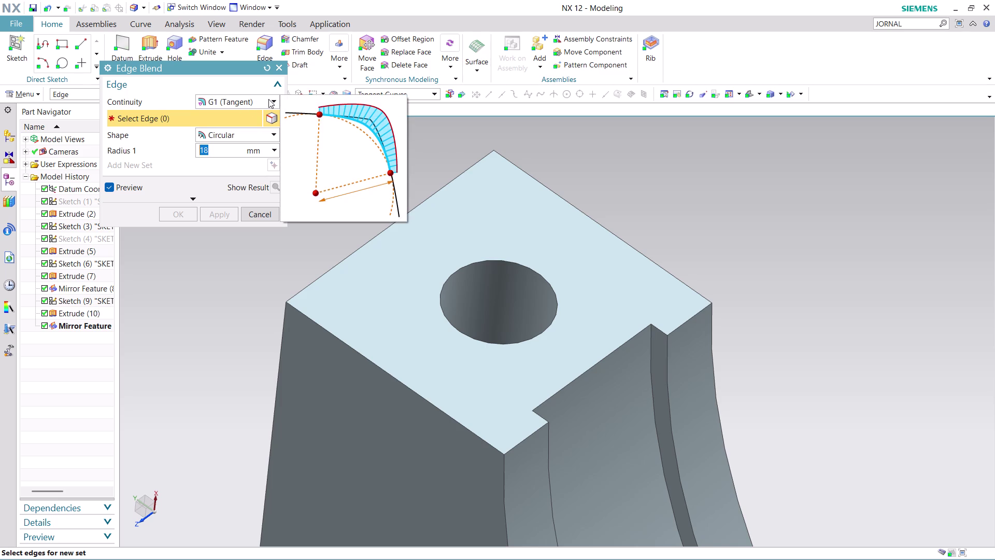
scroll(up, 3)
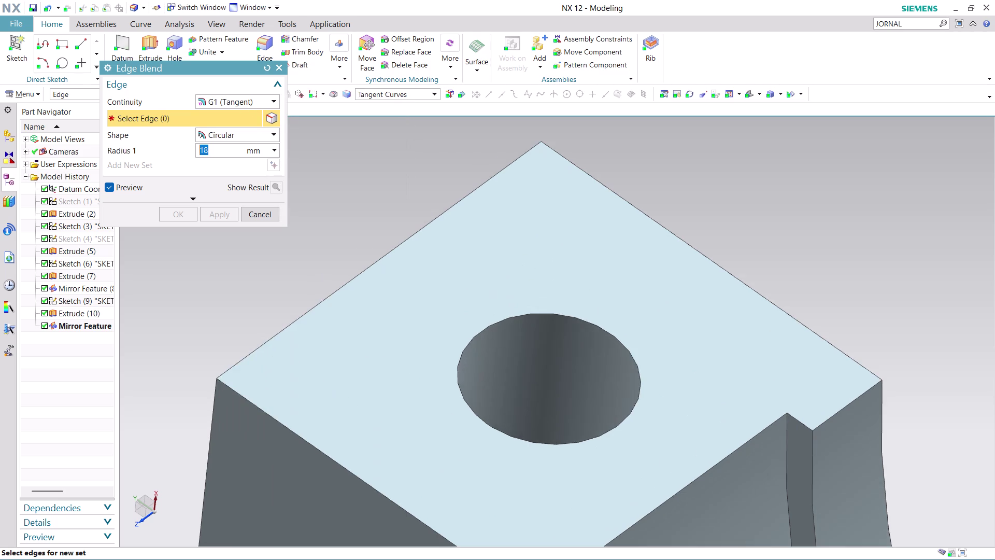
scroll(down, 3)
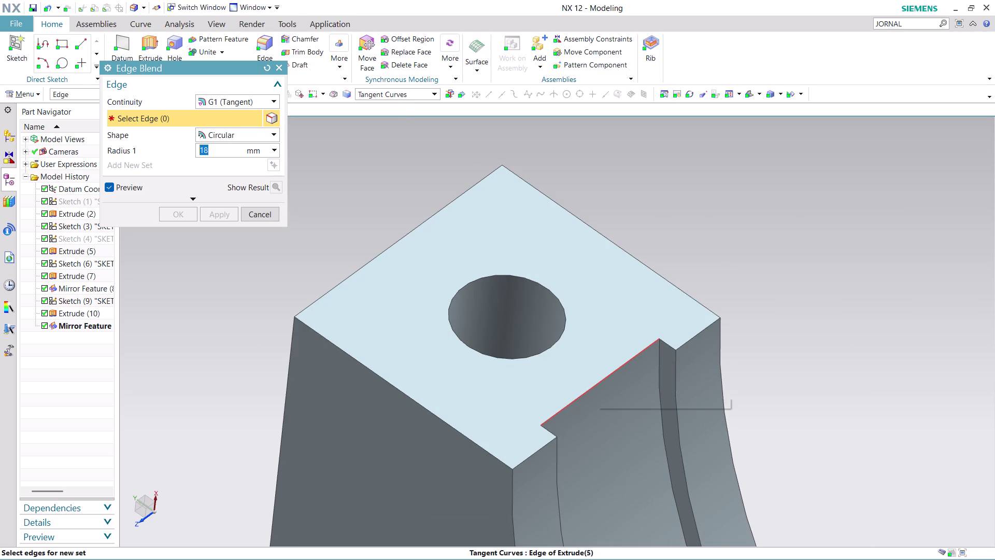
click(598, 383)
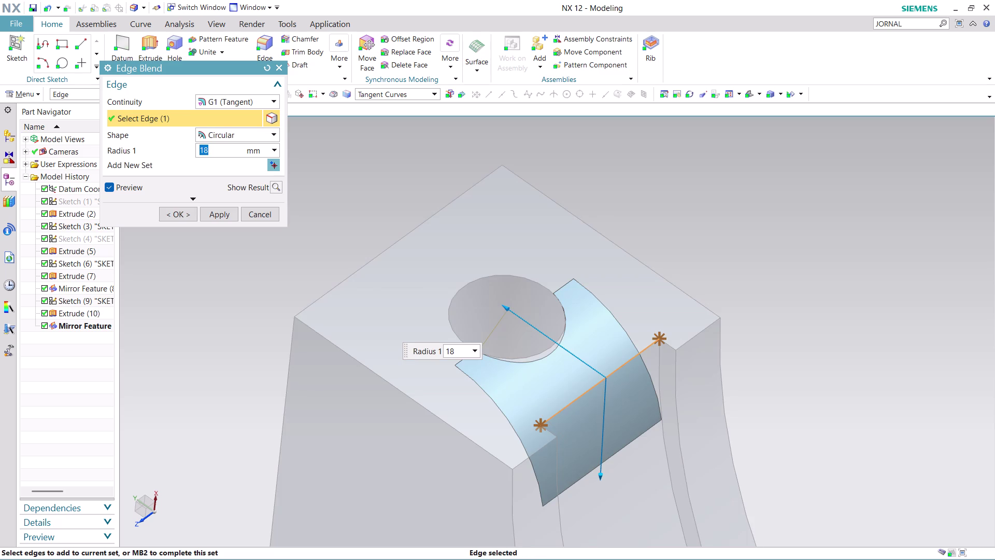
scroll(up, 3)
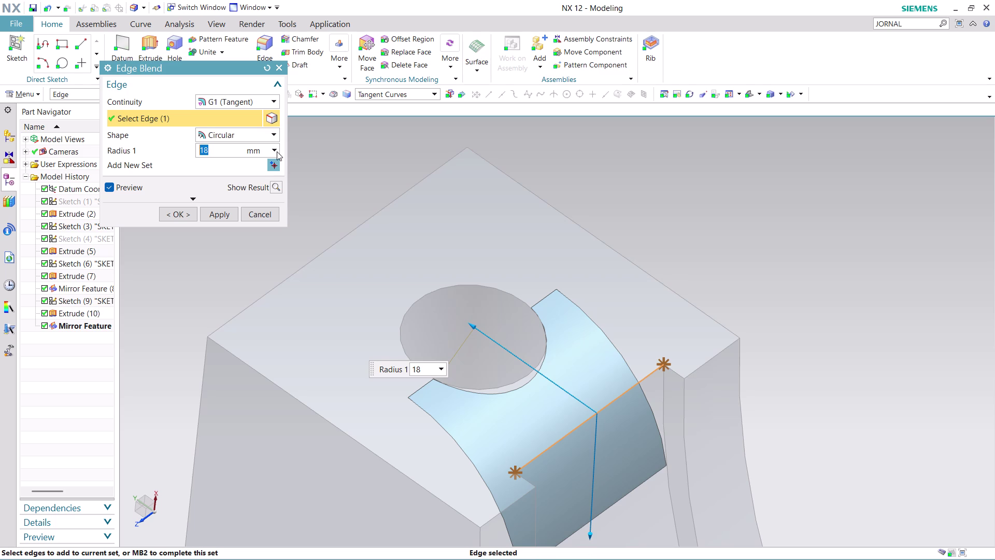
Try a conic cross-section and G2 (Curvature) continuity, then cancel the edge blend.
click(270, 134)
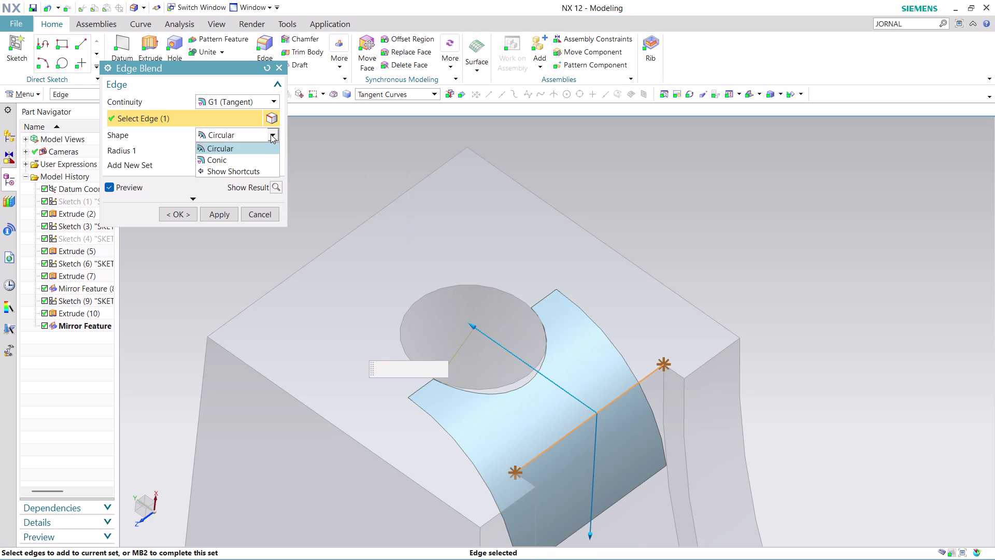
click(258, 160)
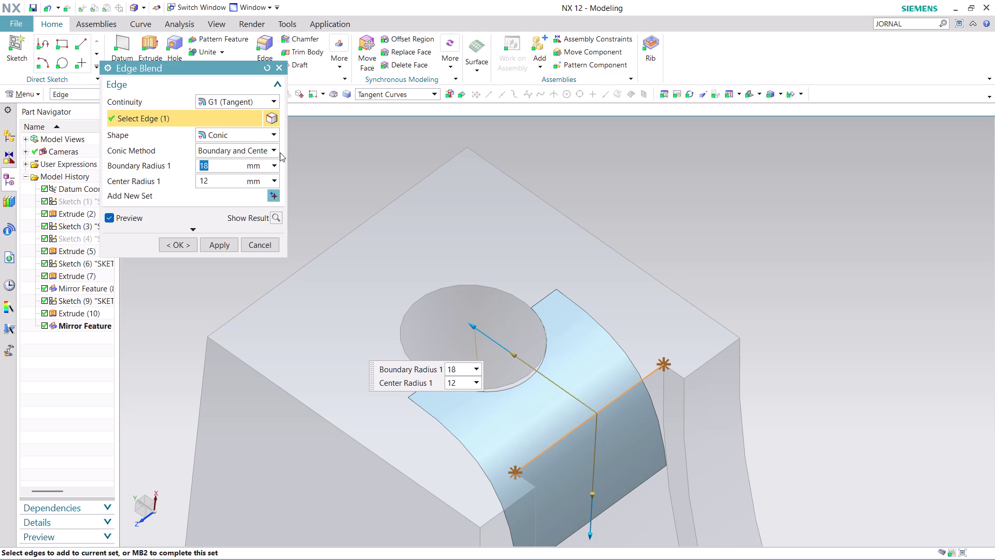
click(268, 132)
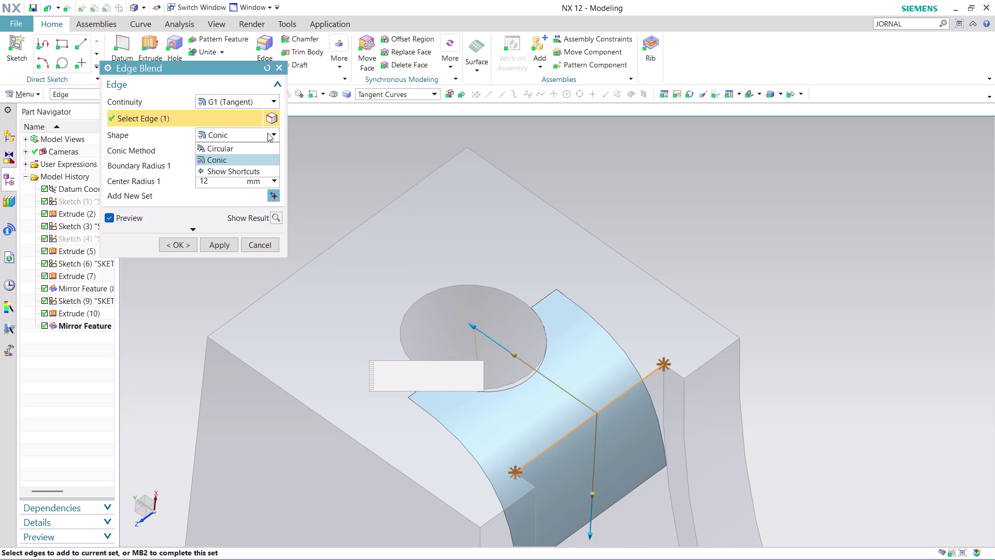
click(253, 149)
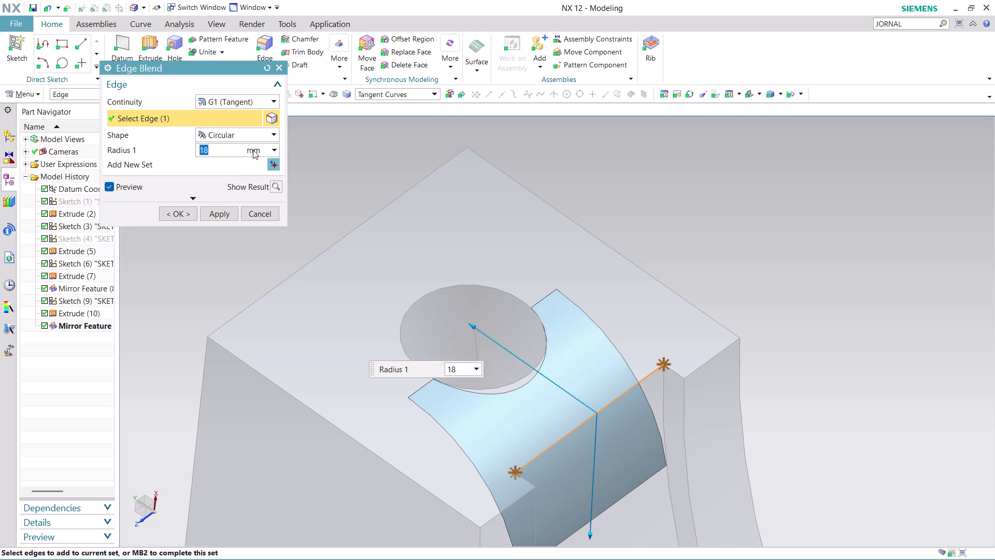
click(271, 98)
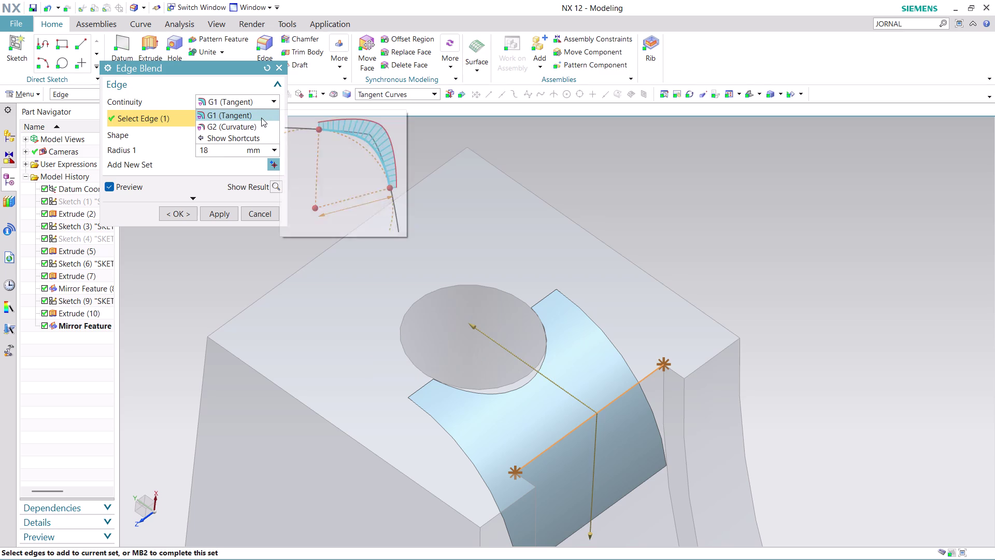
click(257, 125)
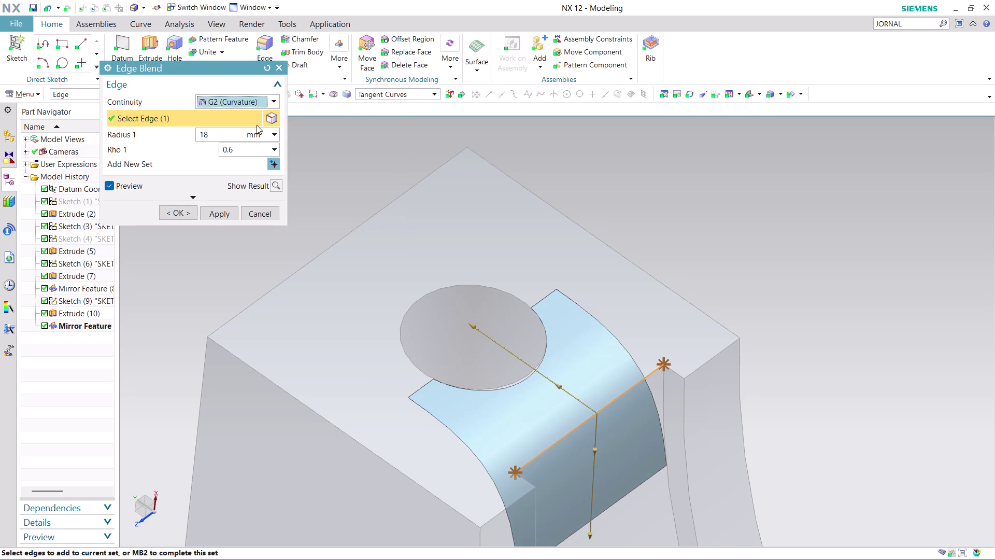
click(266, 212)
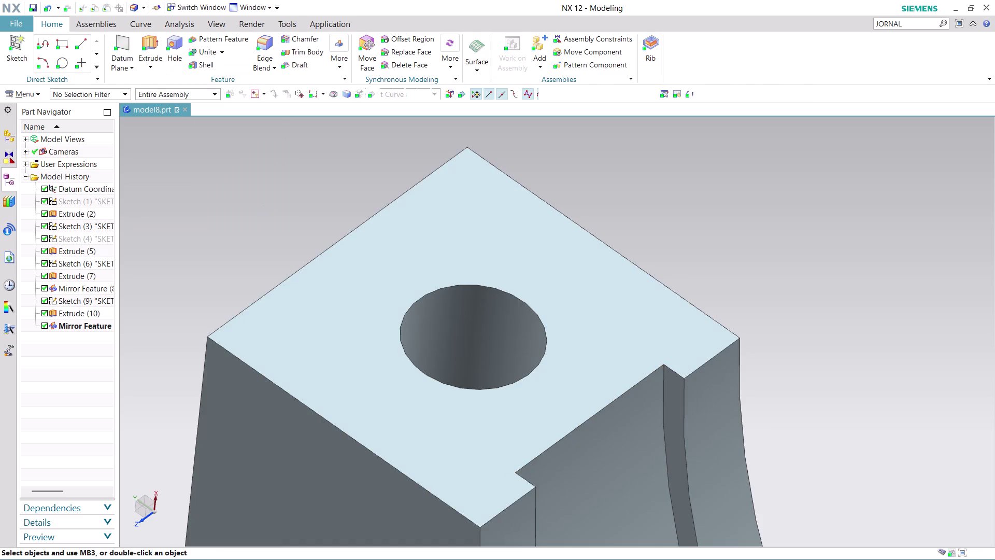
scroll(down, 3)
scroll(up, 3)
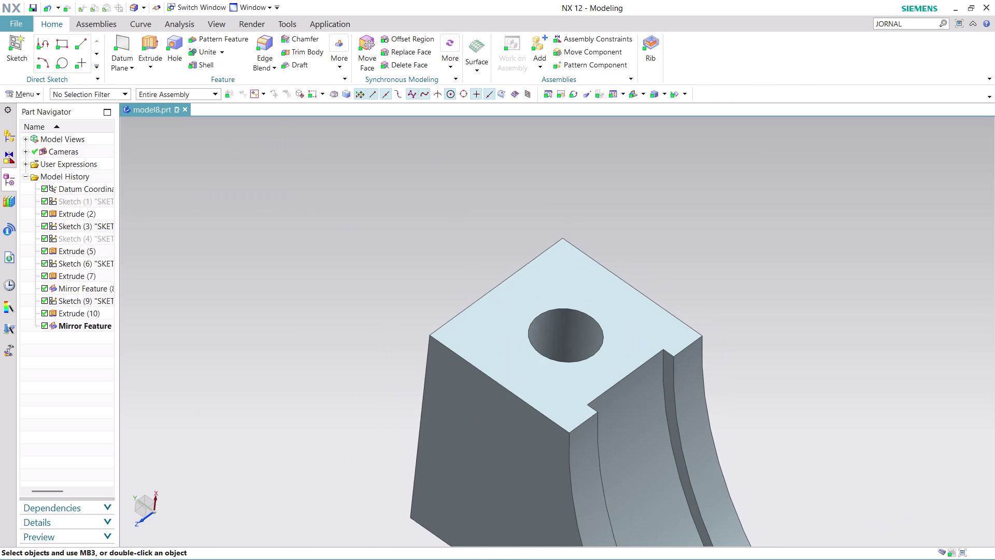
scroll(up, 3)
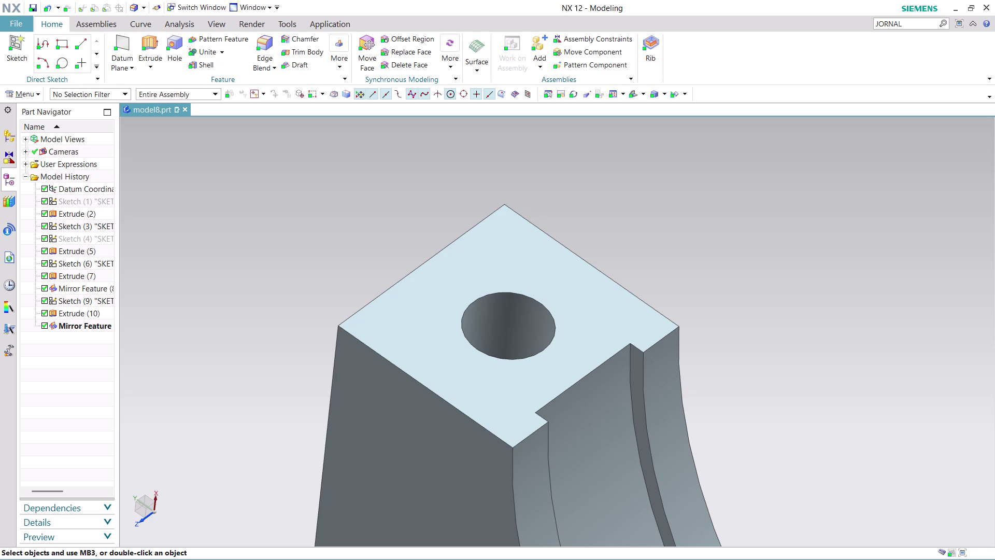
scroll(down, 3)
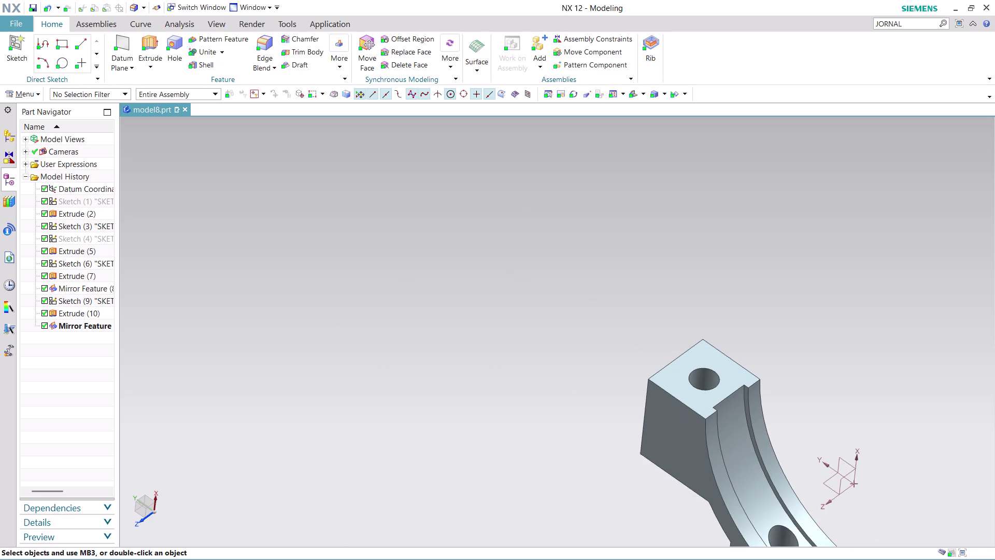
scroll(down, 3)
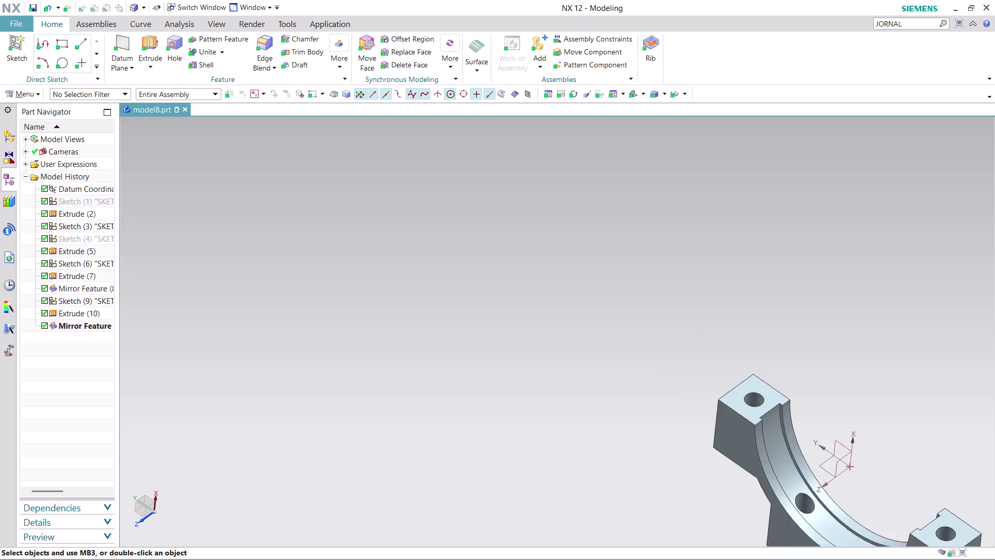
scroll(down, 3)
scroll(up, 3)
middle_drag(892, 495, 892, 272)
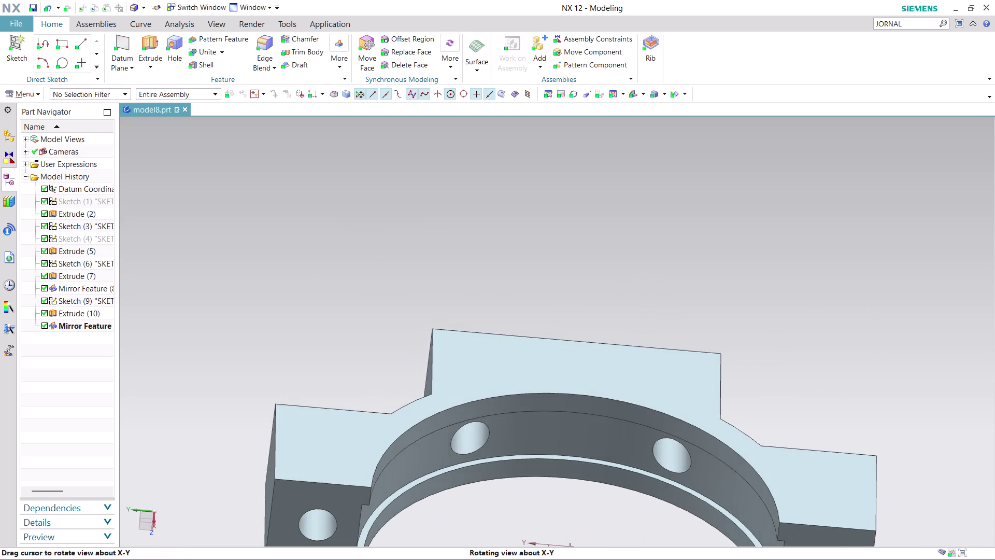
middle_drag(893, 272, 879, 258)
scroll(down, 3)
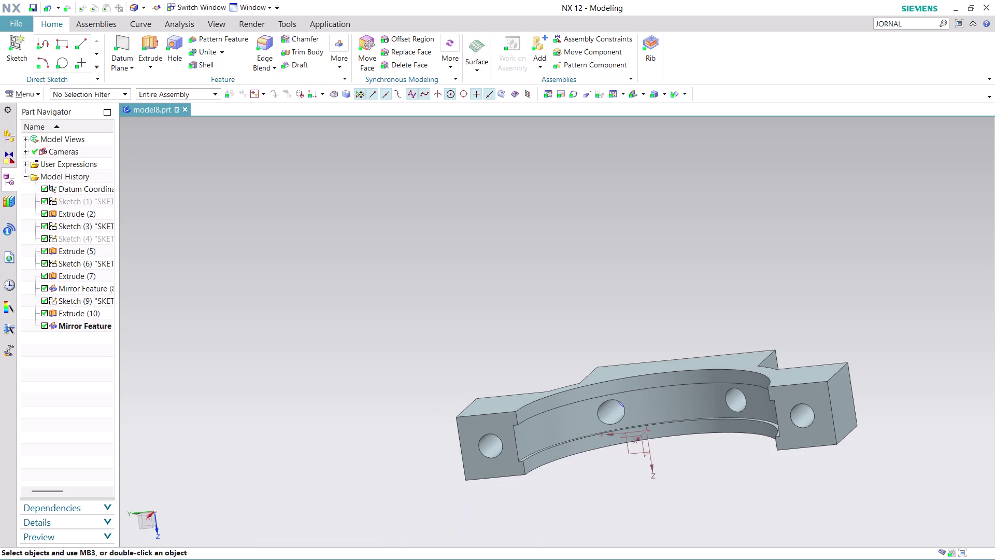
scroll(down, 3)
scroll(up, 3)
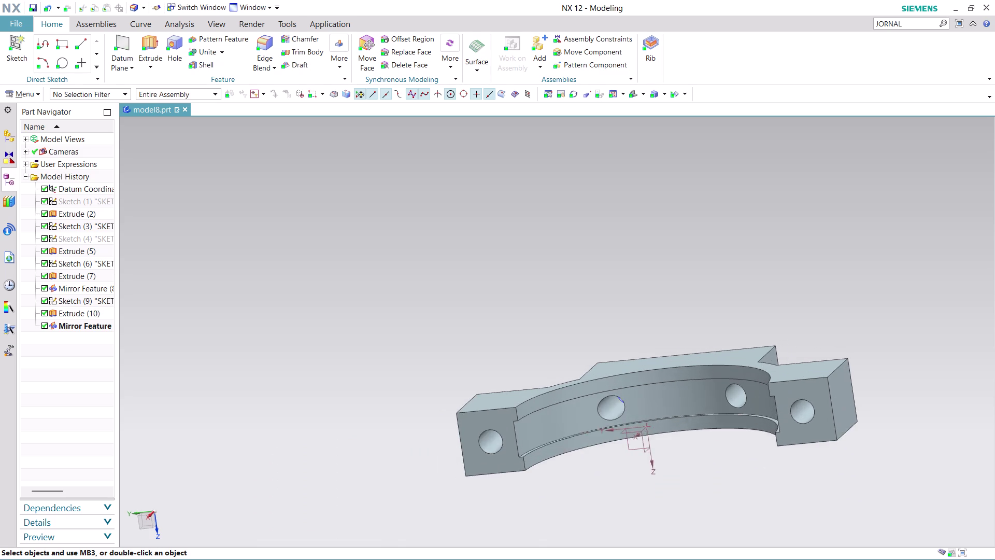
scroll(up, 3)
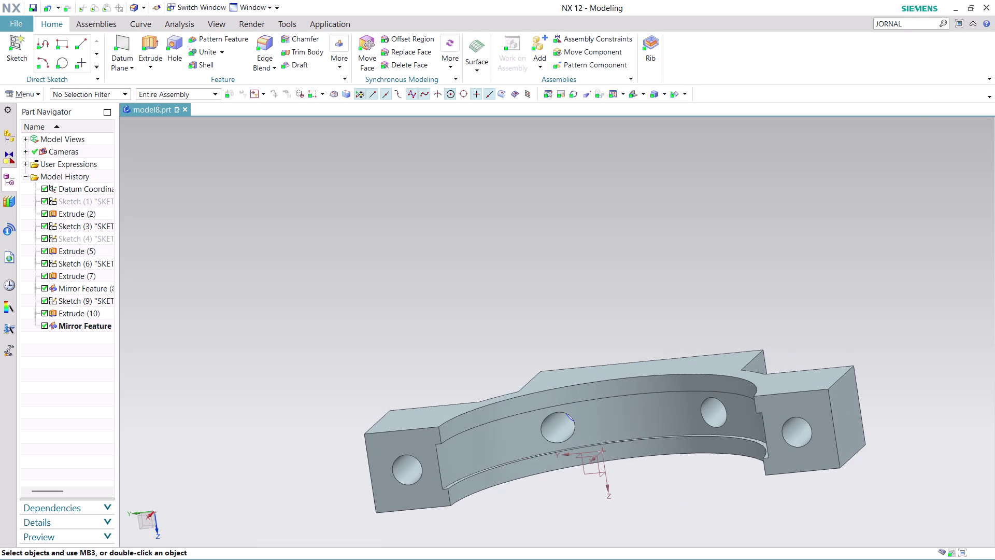
click(917, 20)
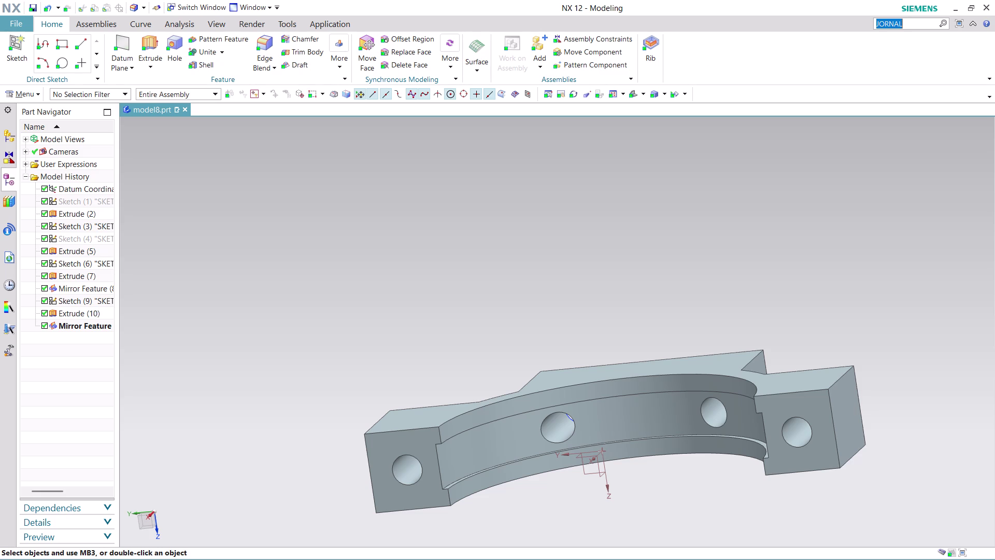
Orbit the bracket to face it and undo the mirrored hole feature.
click(577, 272)
middle_drag(603, 254, 616, 279)
scroll(down, 3)
scroll(up, 3)
middle_drag(652, 280, 672, 330)
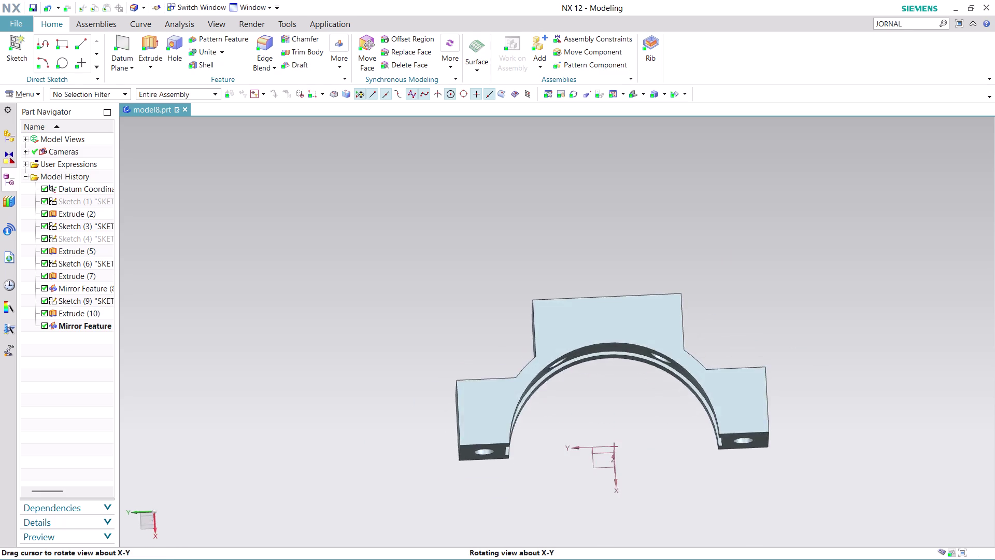
middle_drag(672, 330, 674, 336)
scroll(up, 3)
scroll(down, 3)
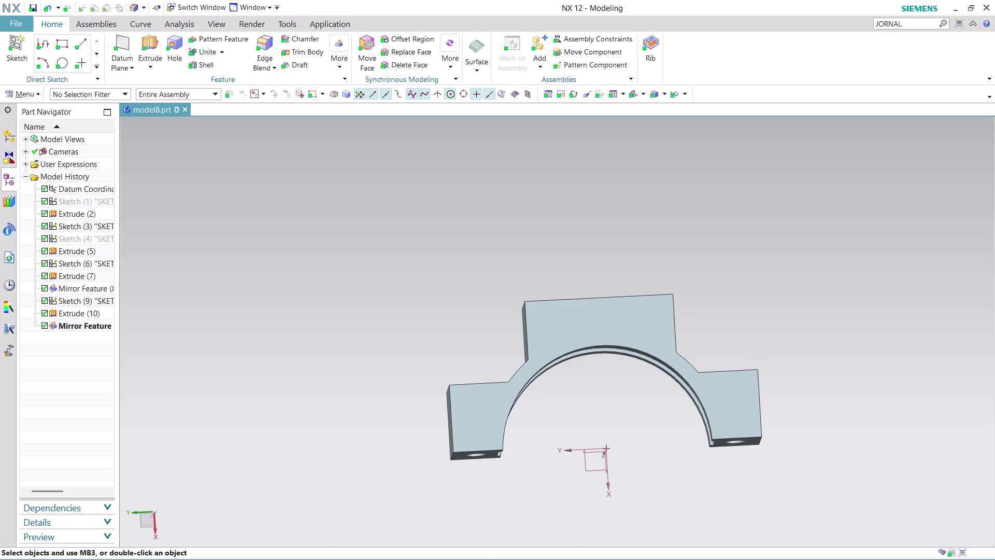
key(ctrl+z)
Undo the Extrude (10) hole cut so Sketch (9) ends the history.
middle_drag(633, 231, 652, 268)
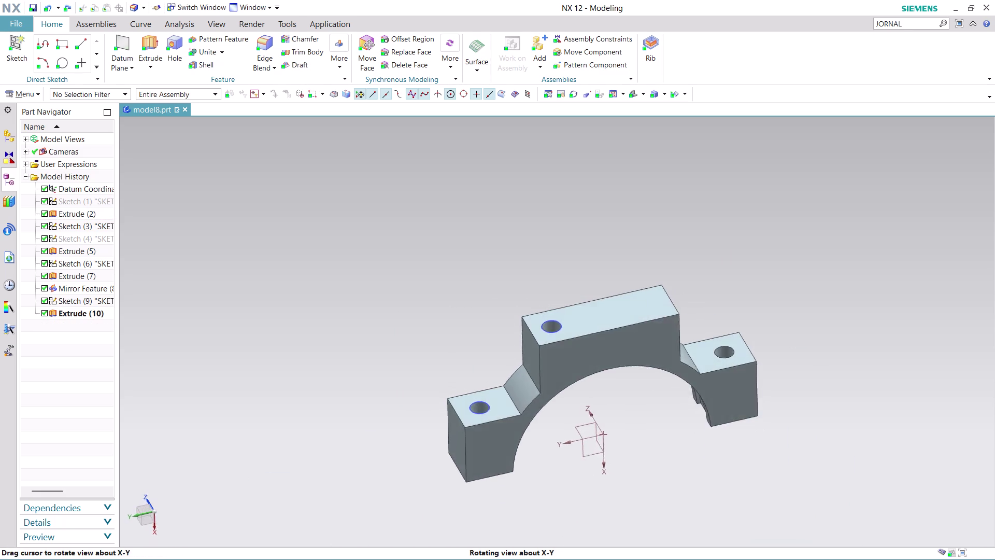
middle_drag(651, 268, 651, 275)
scroll(up, 3)
scroll(up, 3)
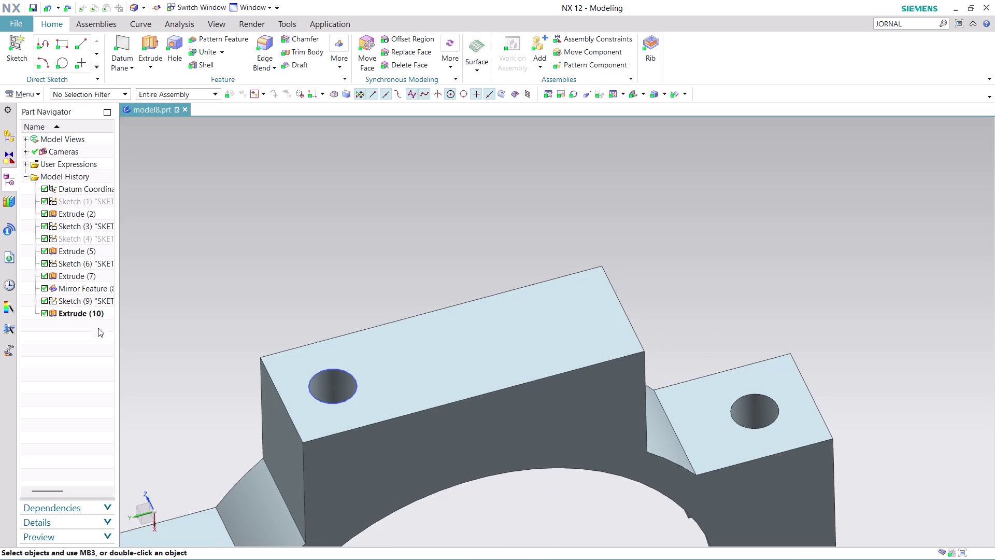
key(ctrl+z)
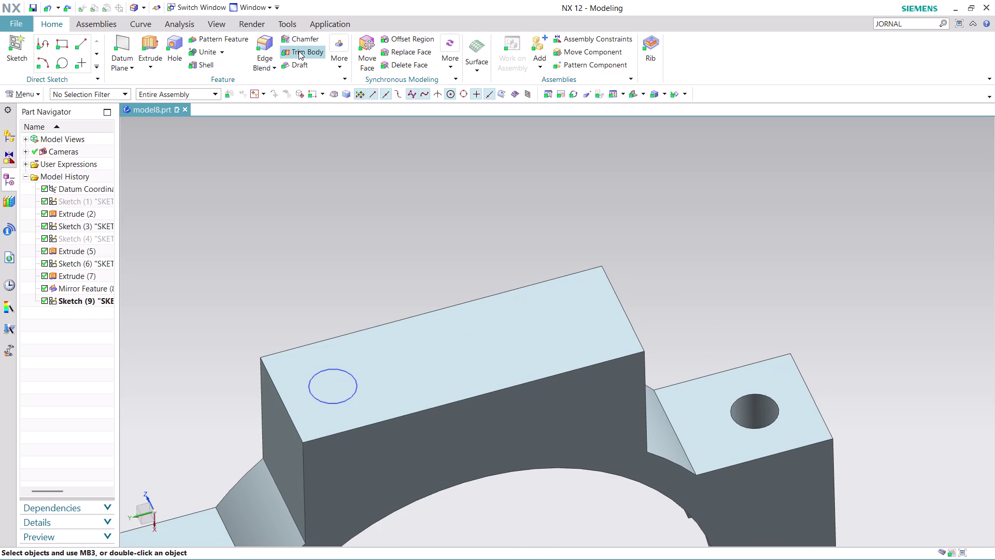
click(173, 52)
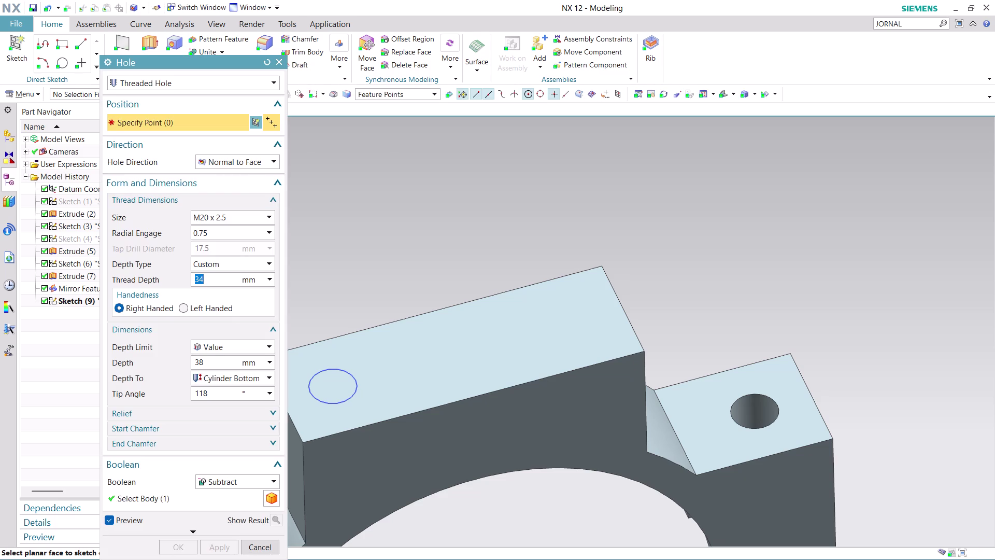
Place a General simple hole at the circle centre with diameter 16.
click(272, 78)
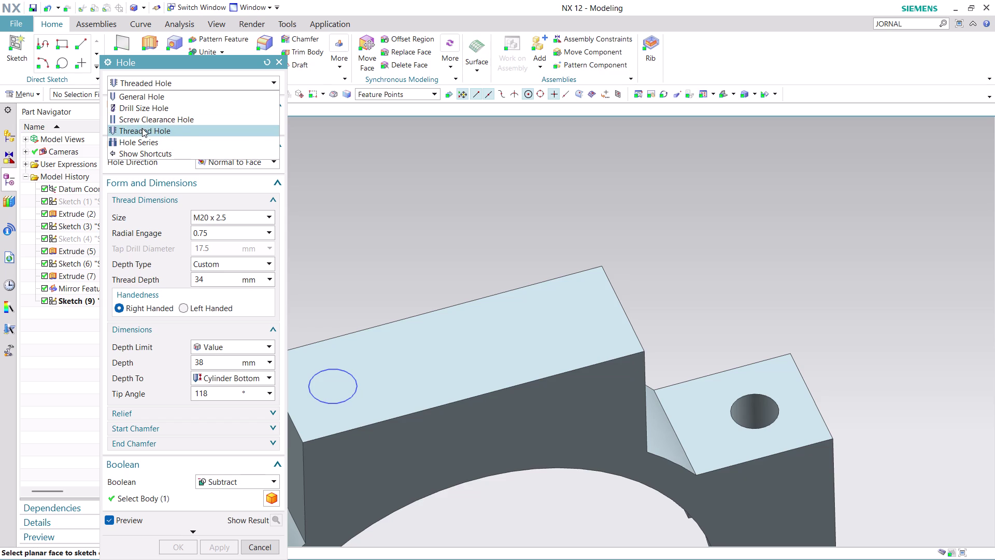
click(141, 98)
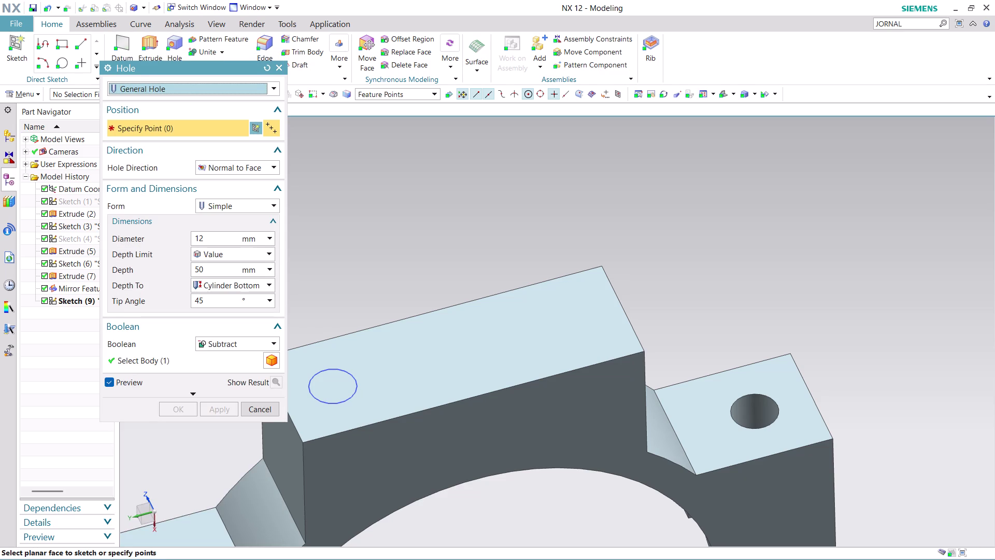
click(332, 384)
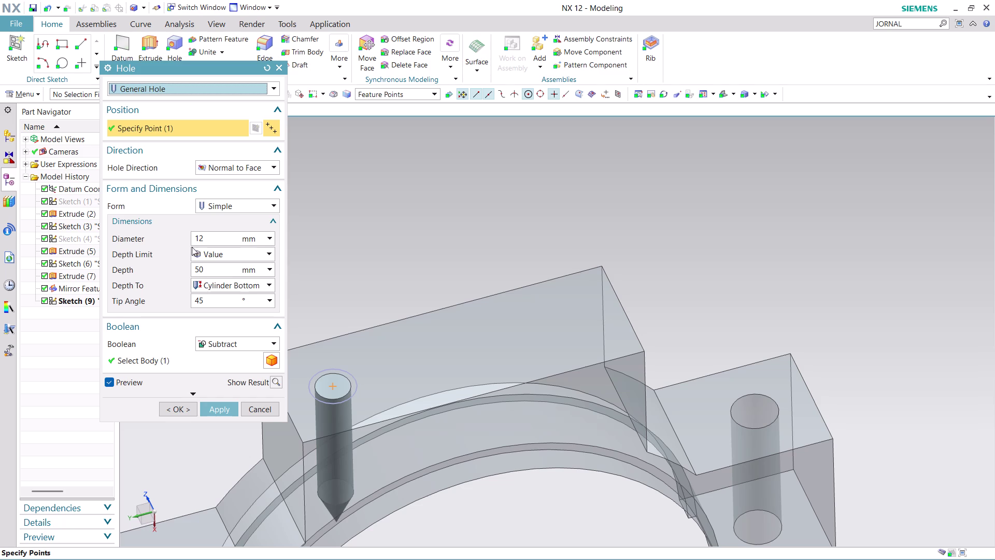
double_click(205, 237)
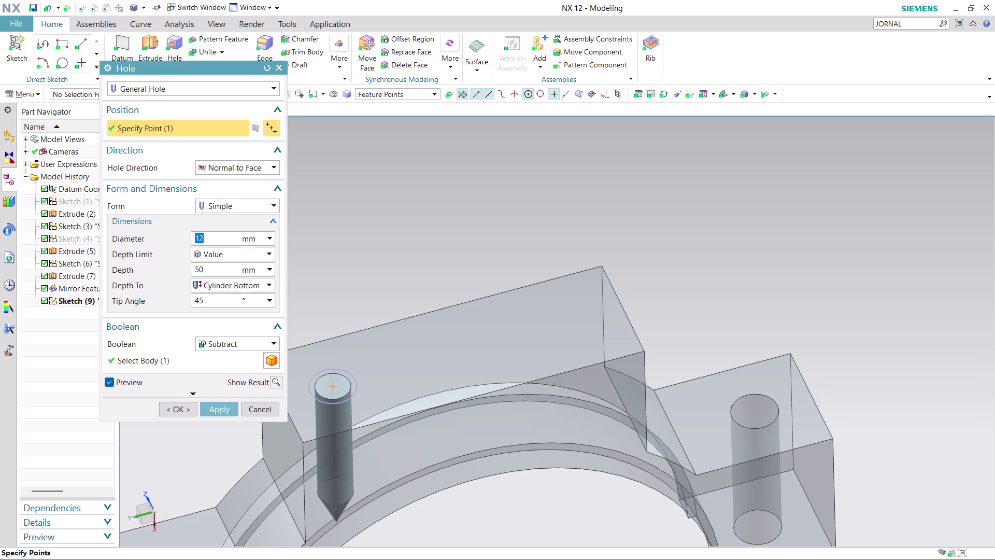
key(6)
key(BackSpace)
text(16)
Set the hole depth to 20 and create the Simple Hole.
double_click(211, 271)
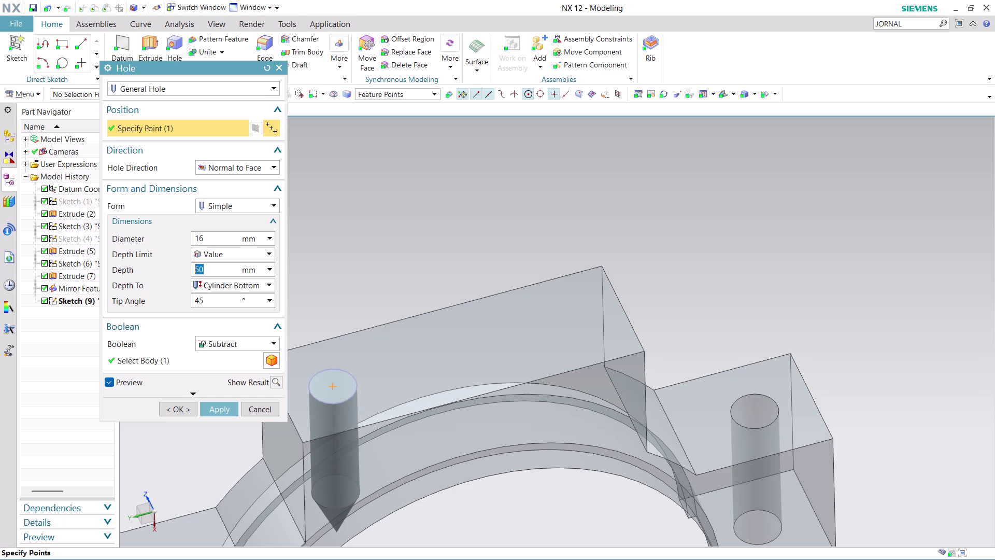
text(2)
text(0)
click(216, 407)
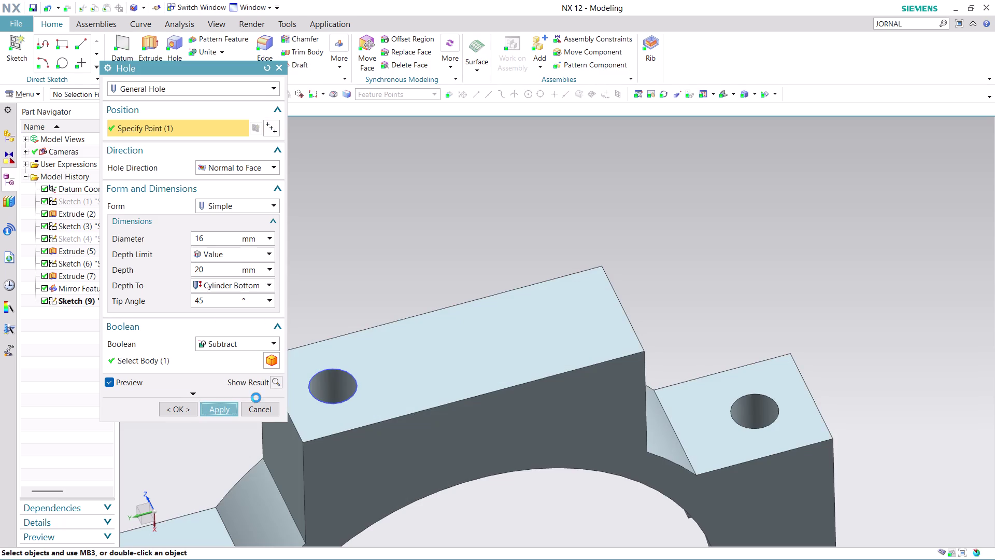
click(260, 412)
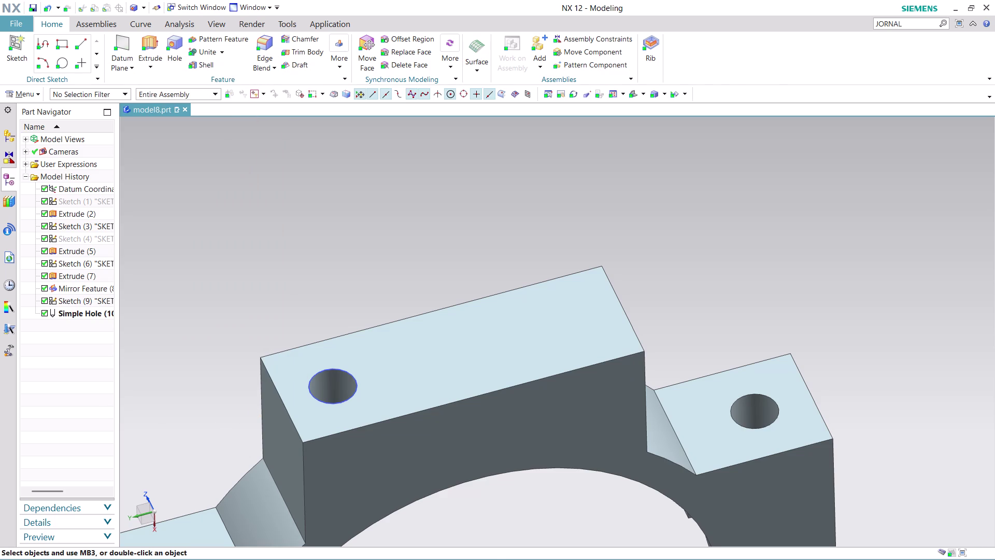
Orbit the bracket to inspect the new hole from below and in 3D.
middle_drag(414, 236, 412, 251)
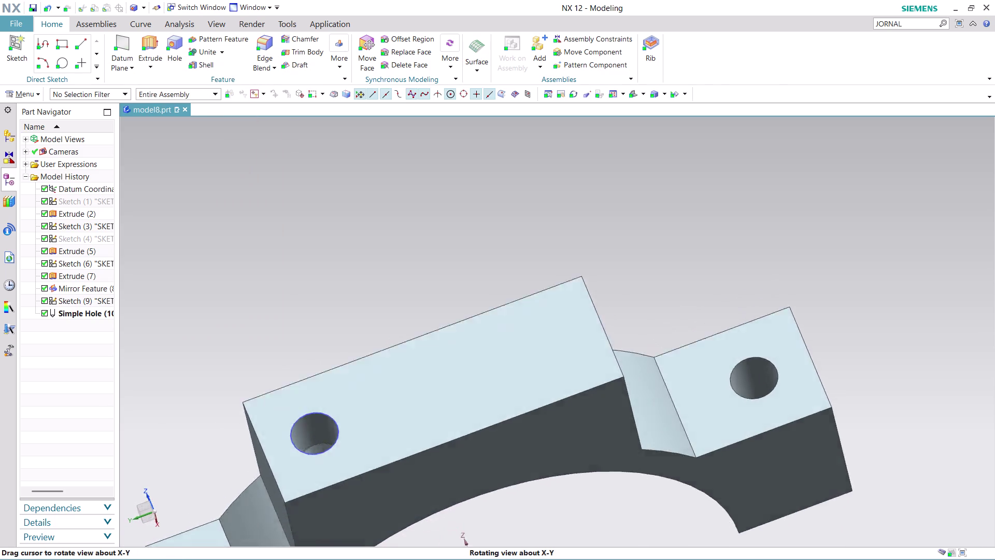
middle_drag(413, 251, 395, 205)
scroll(down, 3)
scroll(up, 3)
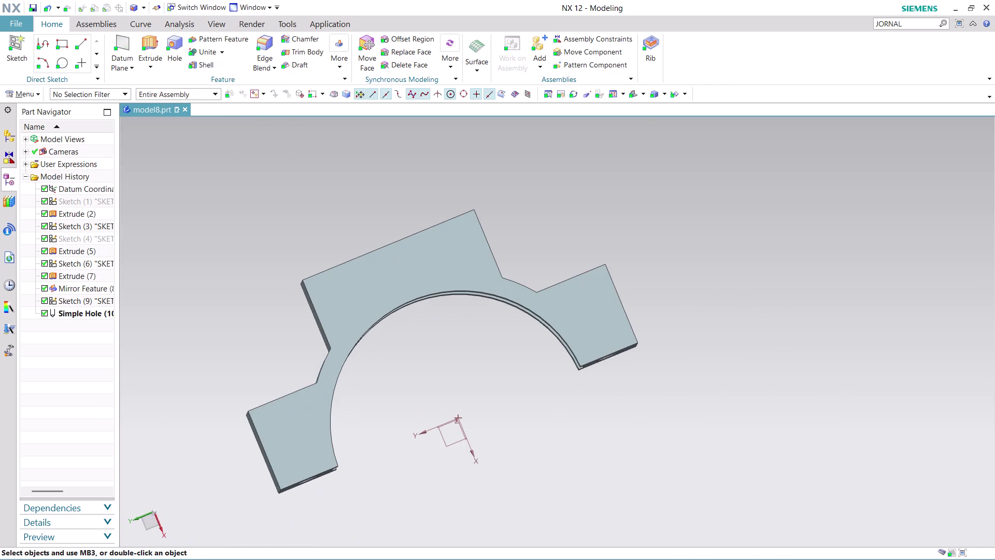
middle_drag(338, 201, 365, 246)
scroll(up, 3)
click(342, 60)
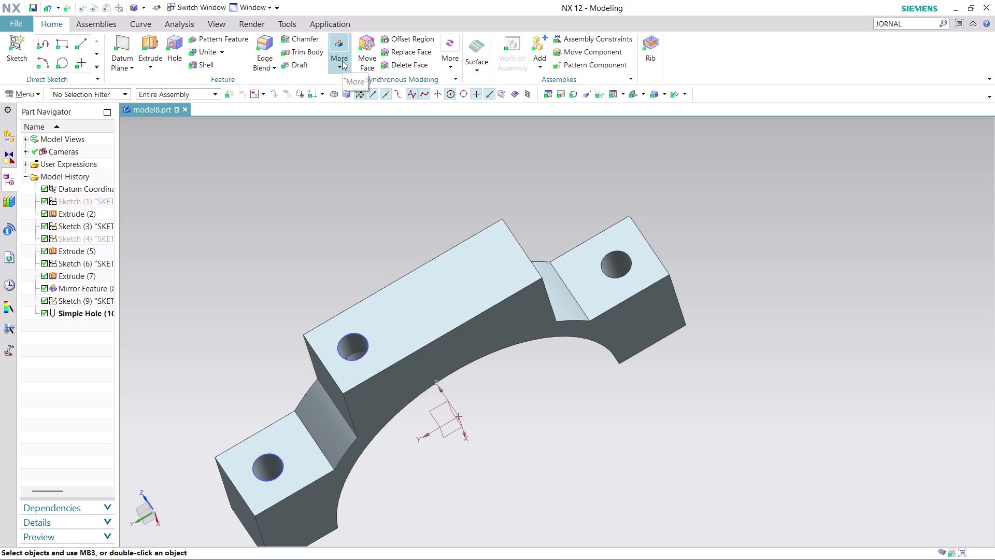
click(411, 95)
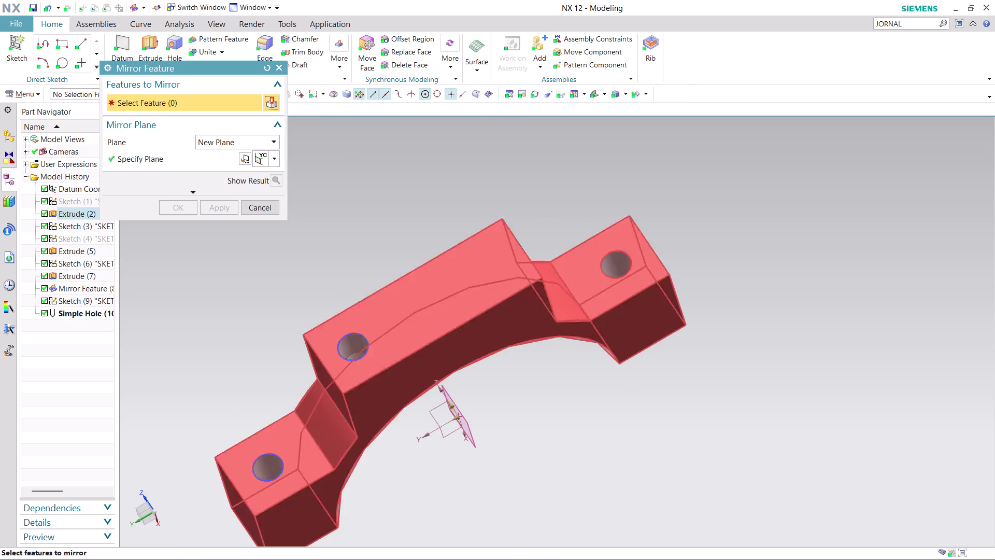
Mirror the Simple Hole across the new plane onto the opposite block.
click(350, 348)
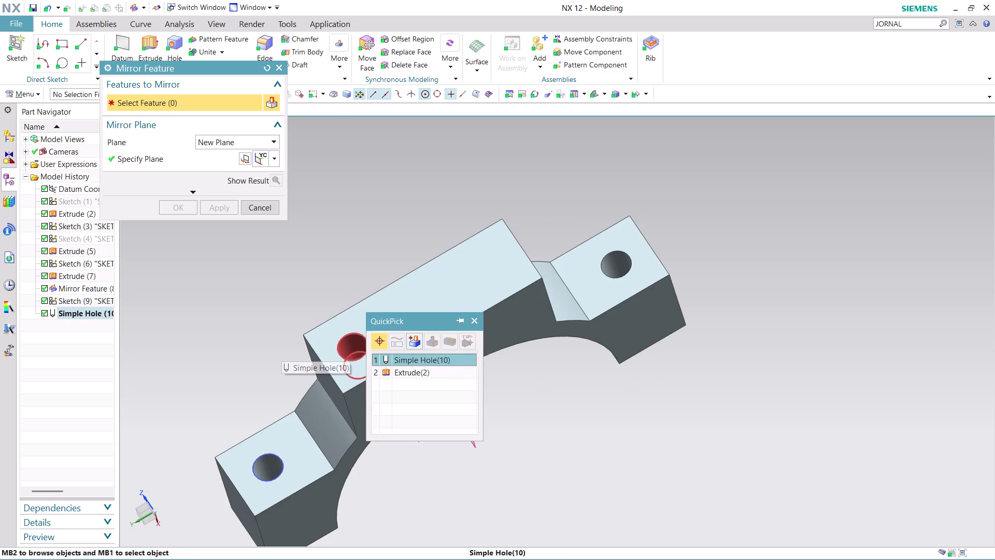
click(434, 358)
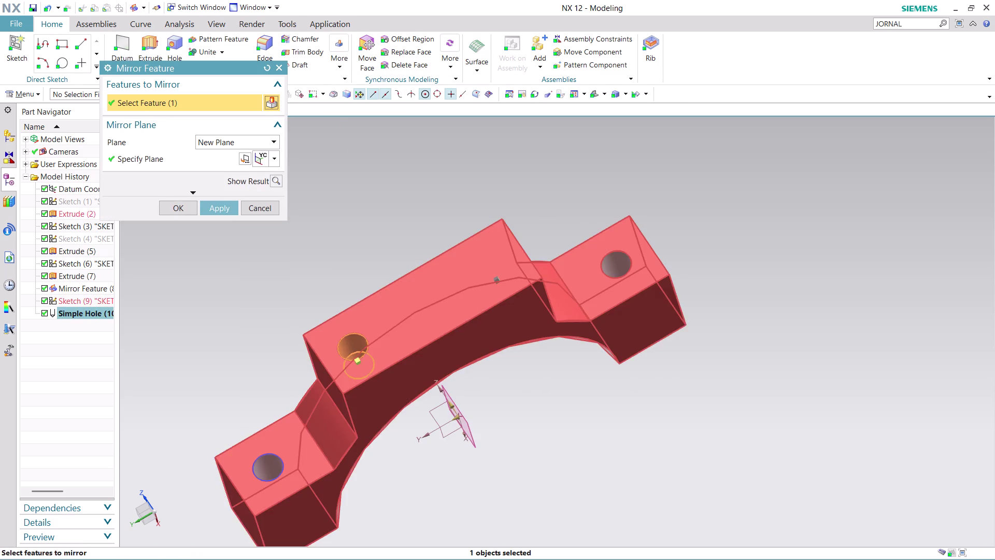
click(221, 208)
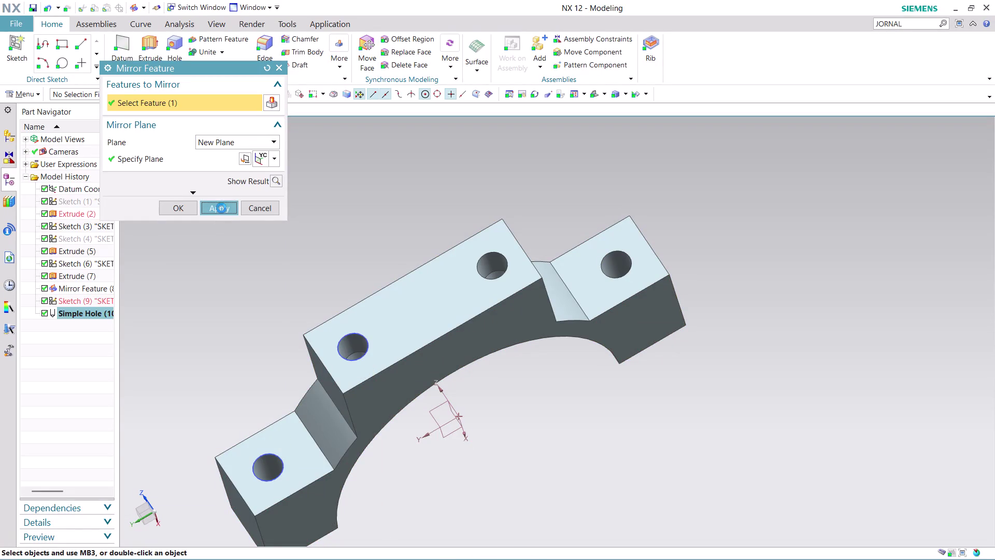
click(274, 208)
Orbit the bracket to inspect the mirrored holes and the ring's inner groove.
scroll(down, 3)
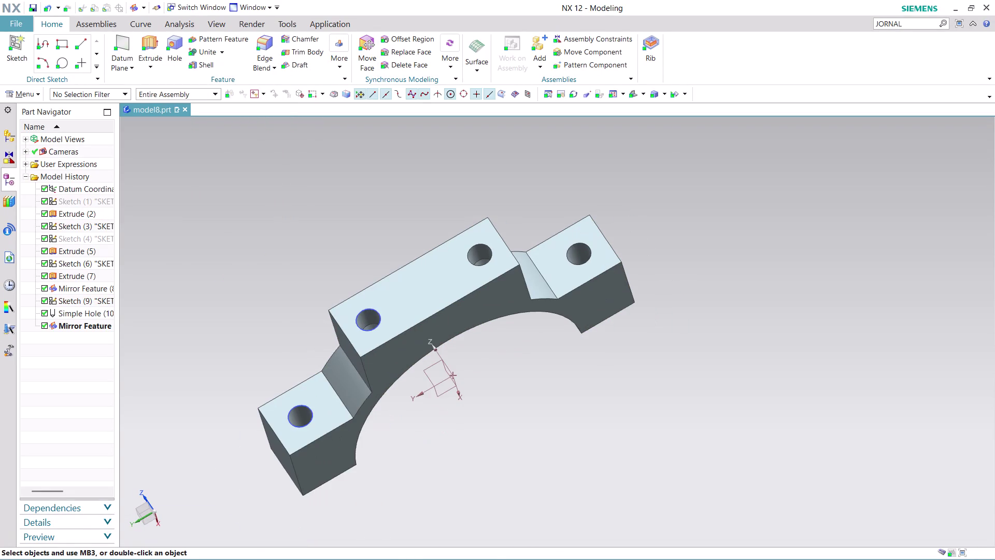
middle_drag(532, 209, 497, 154)
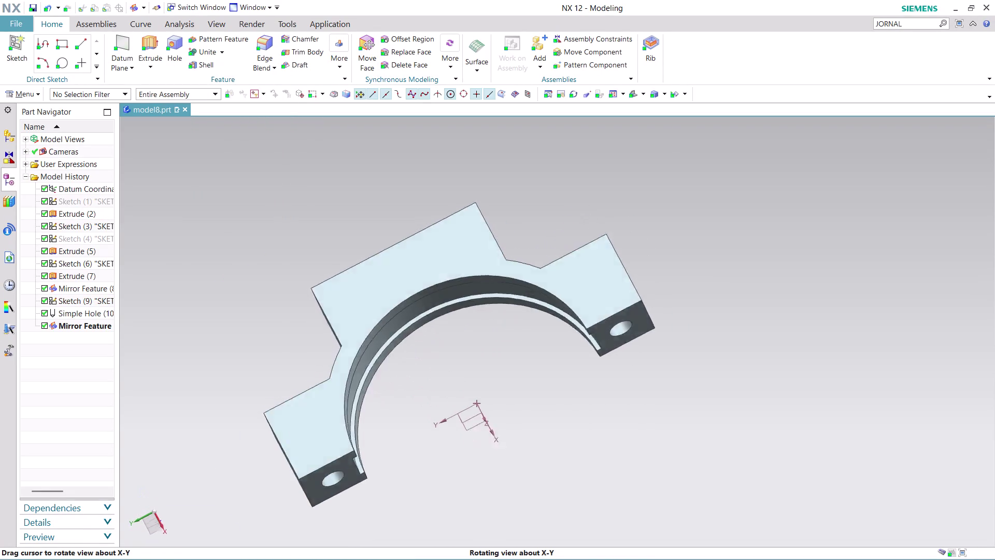
middle_drag(497, 154, 490, 148)
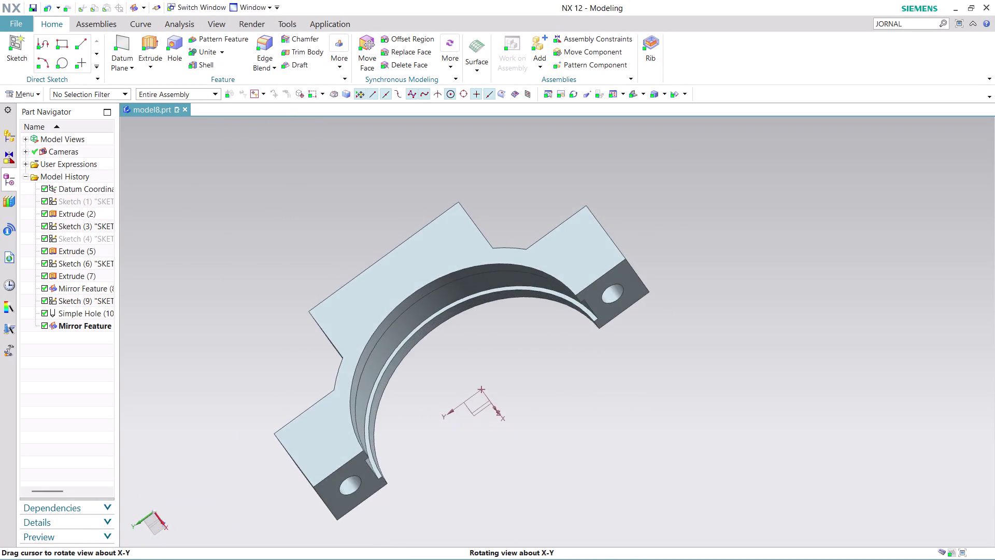
middle_drag(490, 149, 554, 224)
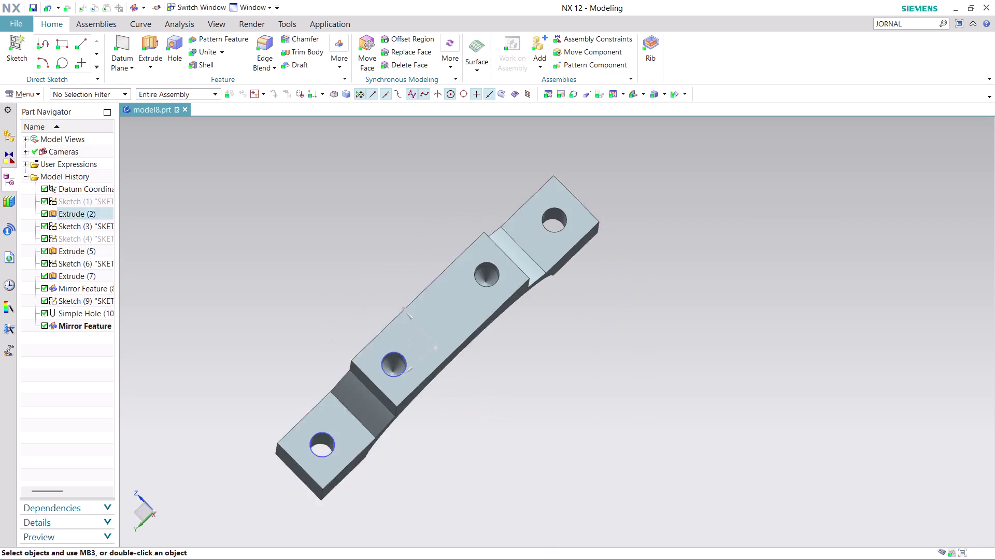
scroll(down, 3)
scroll(up, 3)
middle_drag(542, 363, 530, 346)
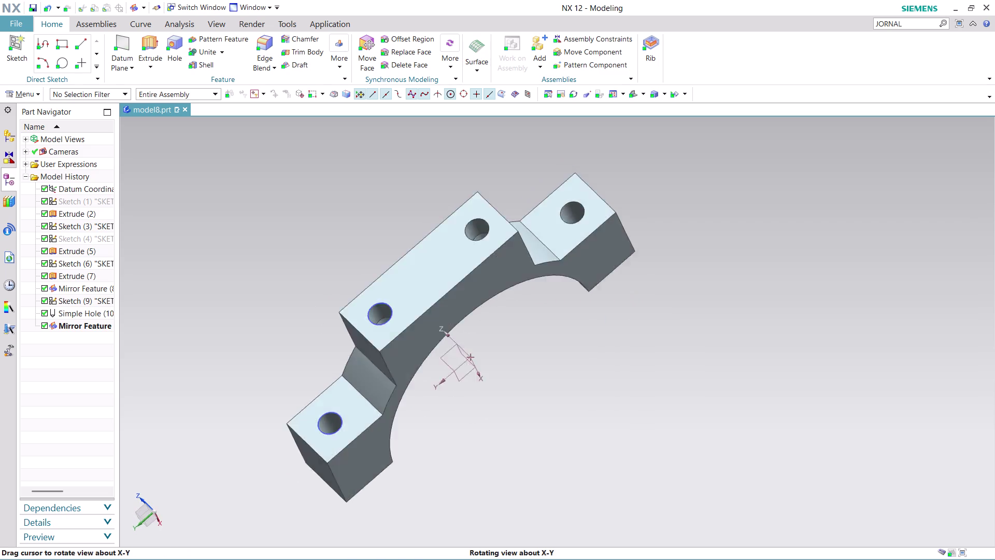
middle_drag(530, 346, 470, 261)
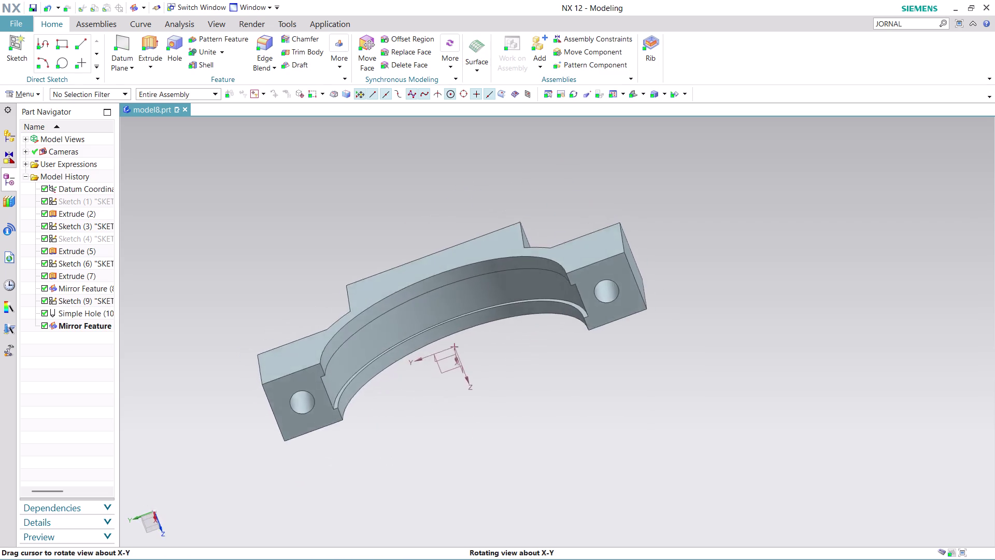
Find the journal commands in Command Finder and stop journal recording.
middle_drag(470, 261, 488, 275)
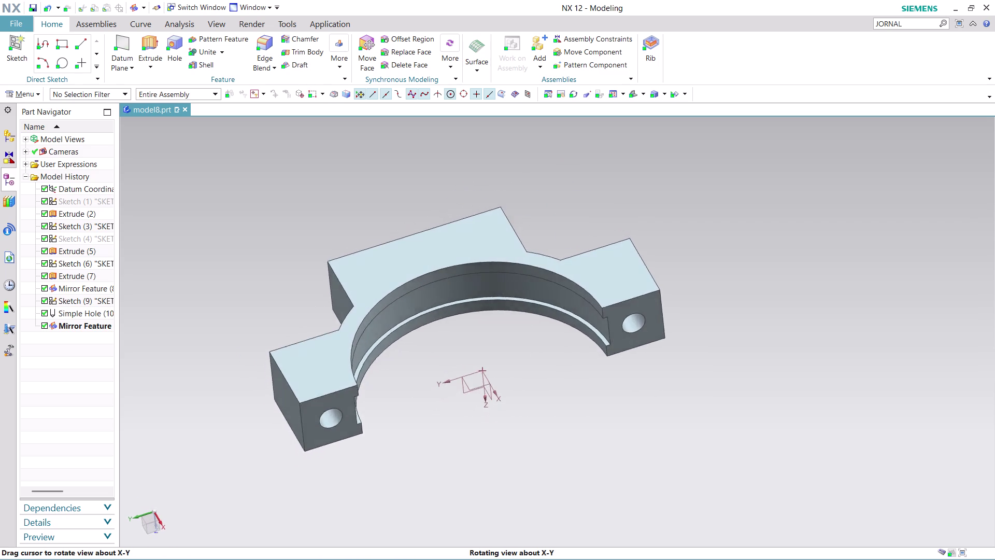
middle_drag(488, 275, 516, 371)
click(912, 21)
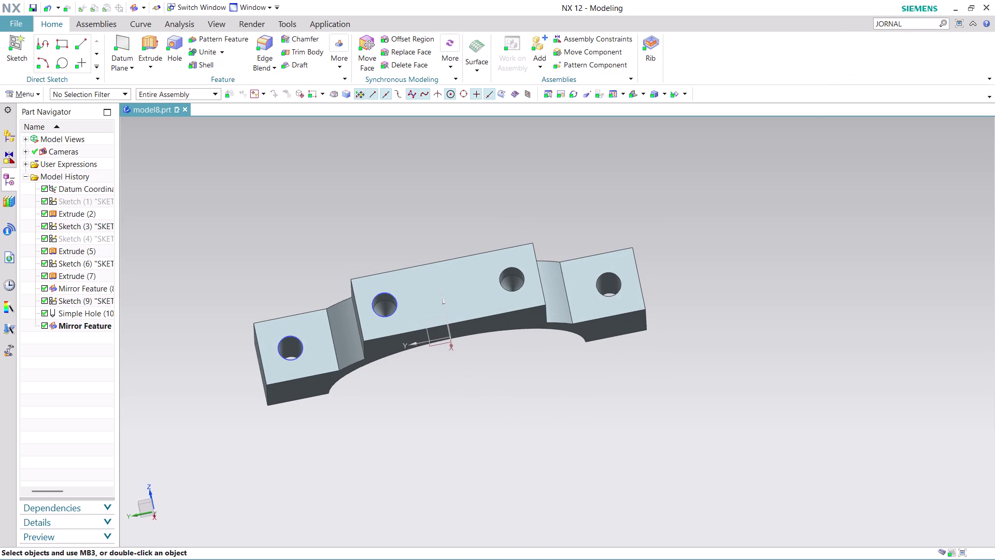
key(Return)
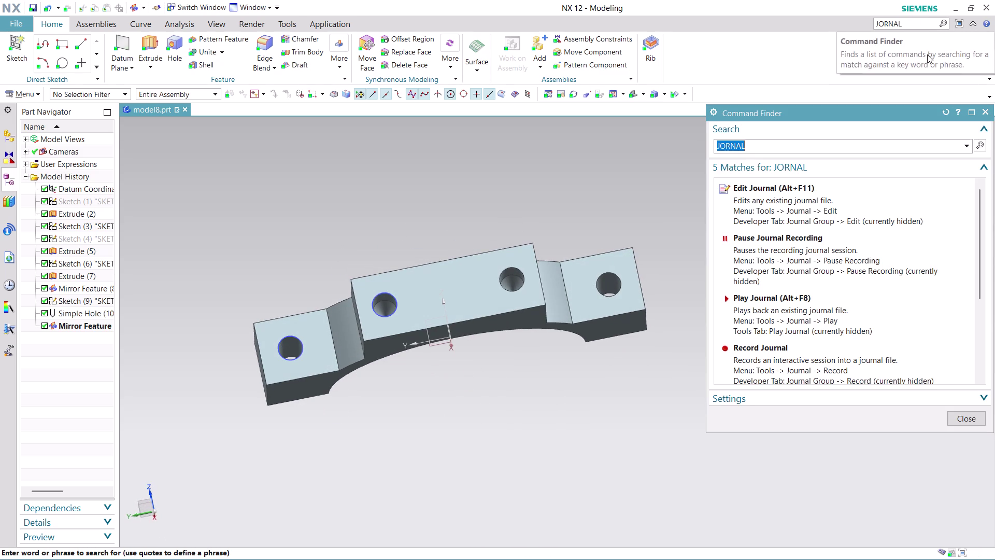
scroll(down, 3)
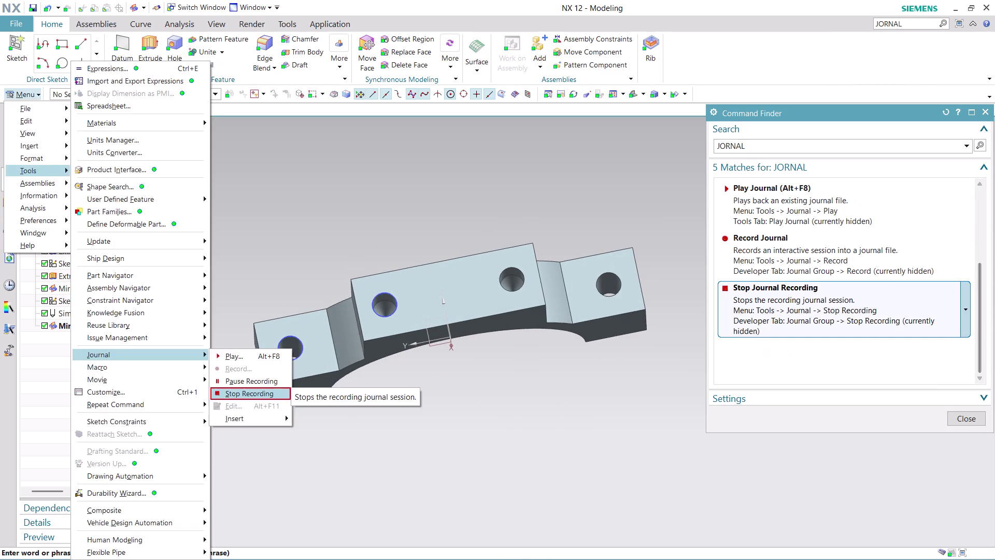
click(800, 299)
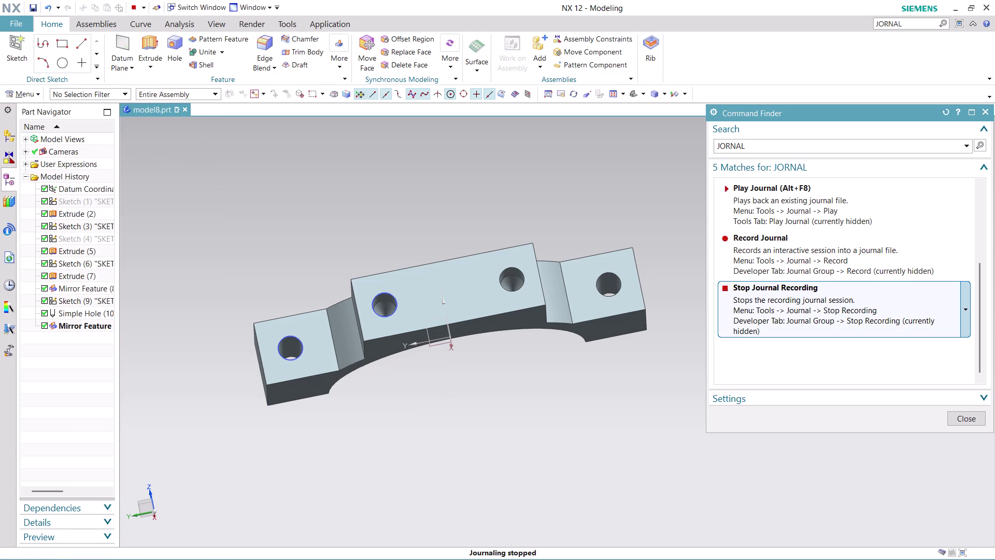
click(800, 300)
click(800, 299)
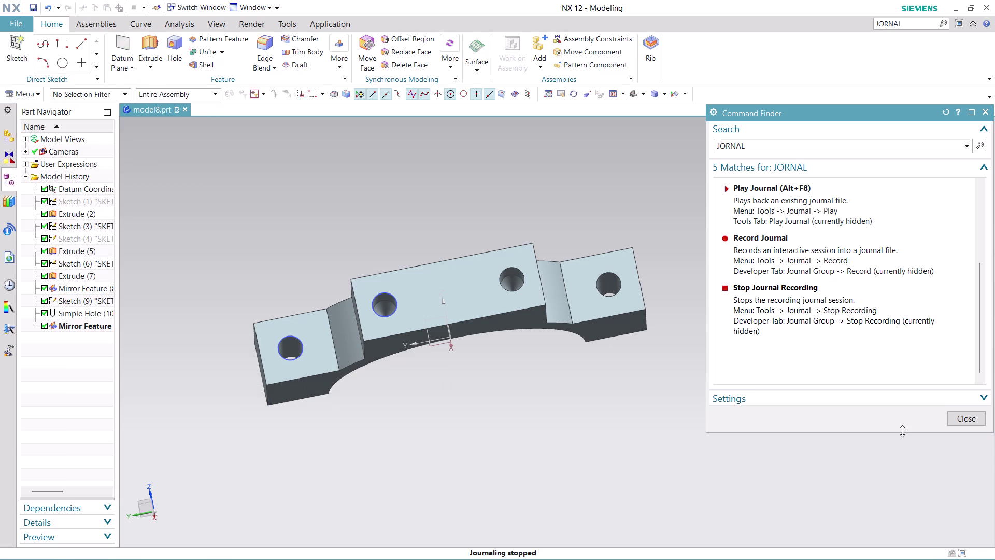
click(960, 414)
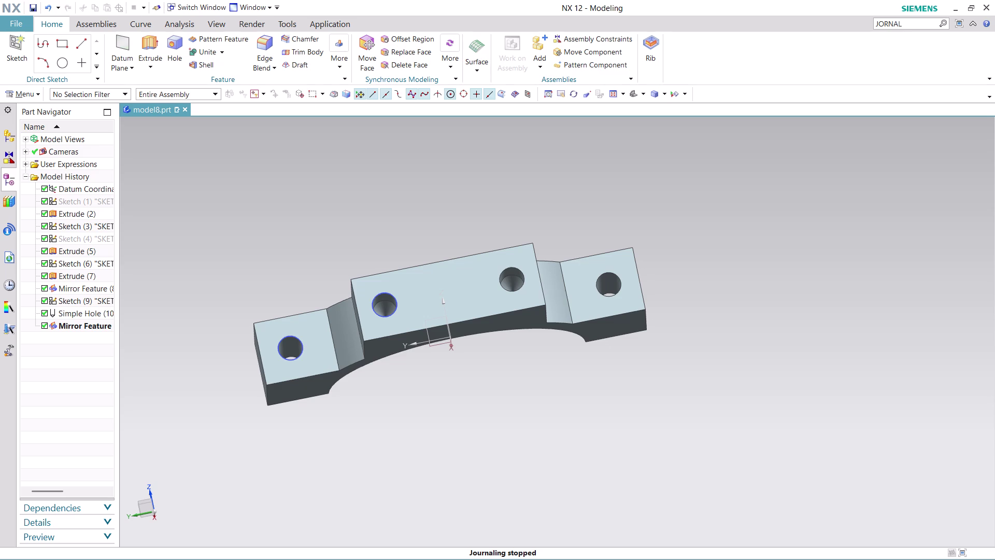
middle_drag(640, 249, 639, 199)
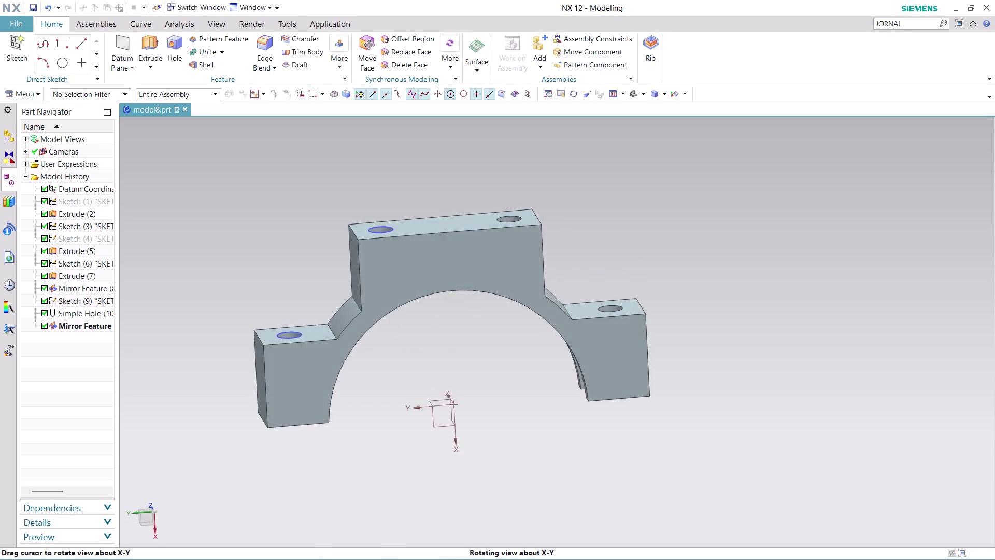
Face the front profile, zoom around the ring groove, and open Measure Distance.
middle_drag(639, 198, 635, 184)
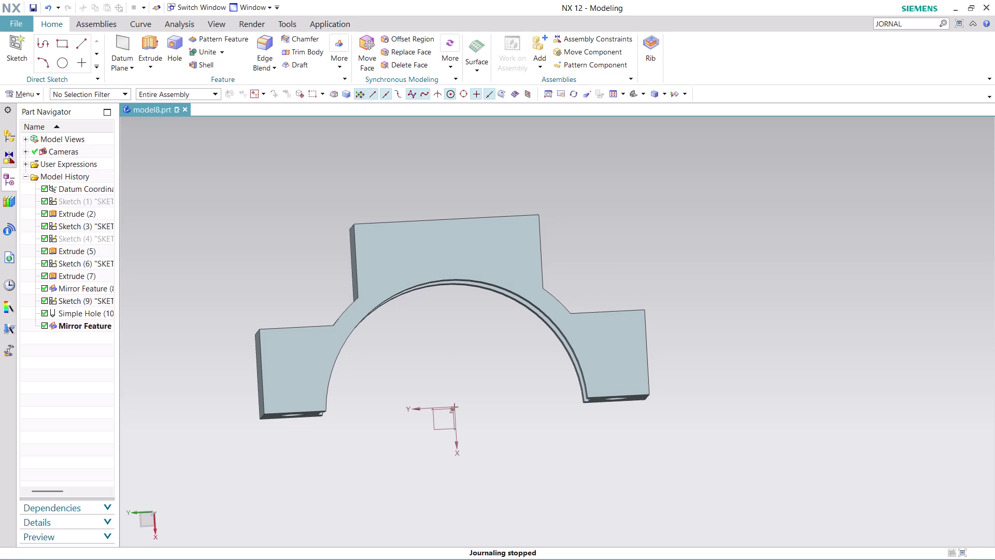
scroll(up, 3)
scroll(down, 3)
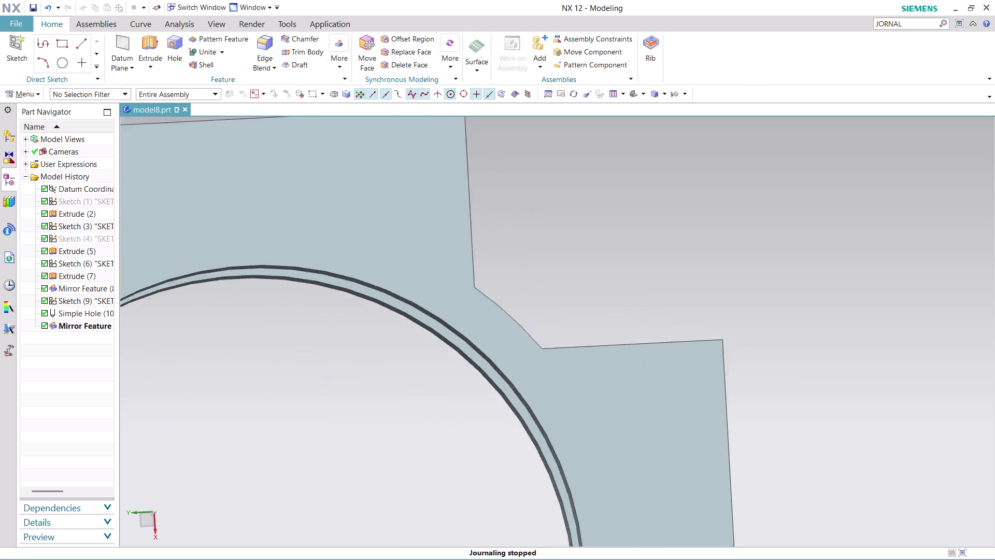
scroll(down, 3)
scroll(up, 3)
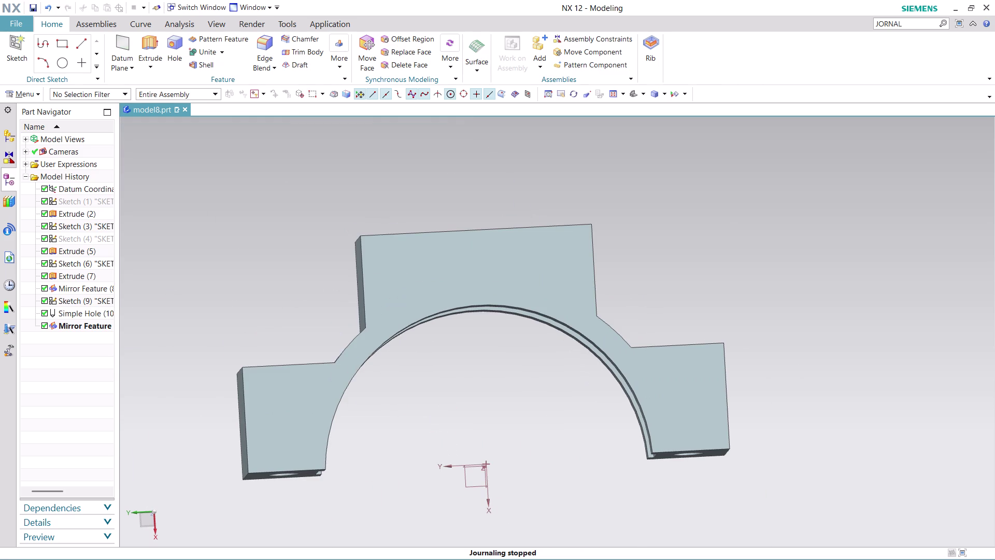
scroll(up, 3)
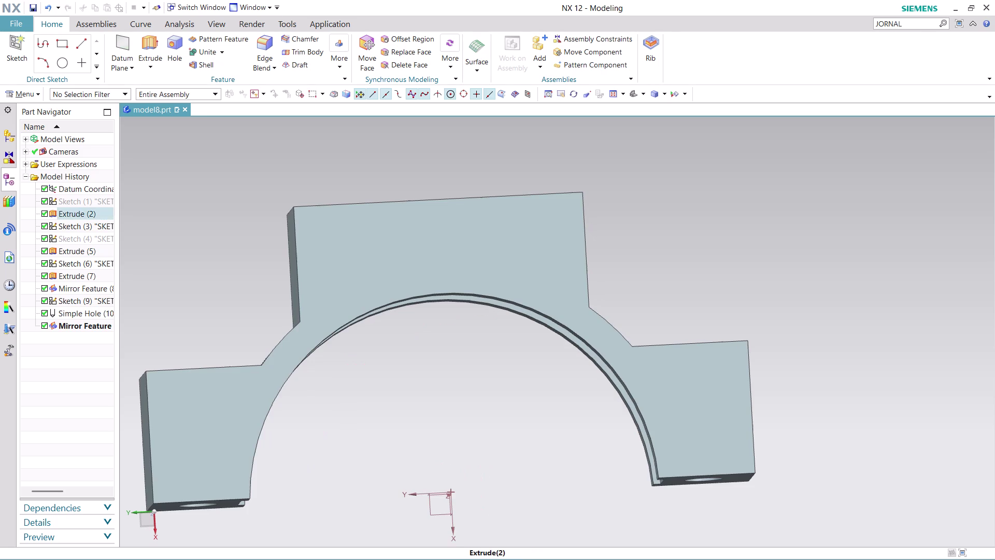
click(181, 21)
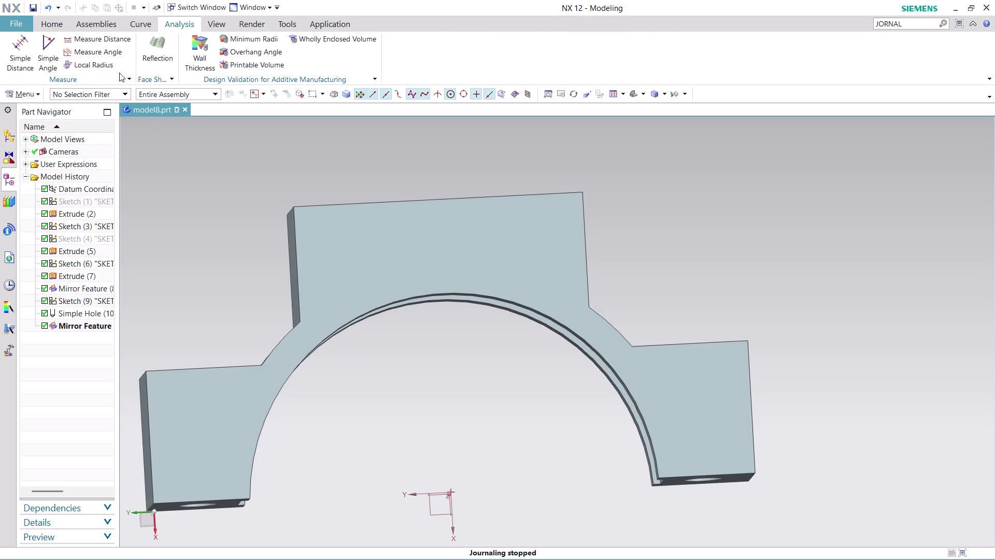
click(111, 39)
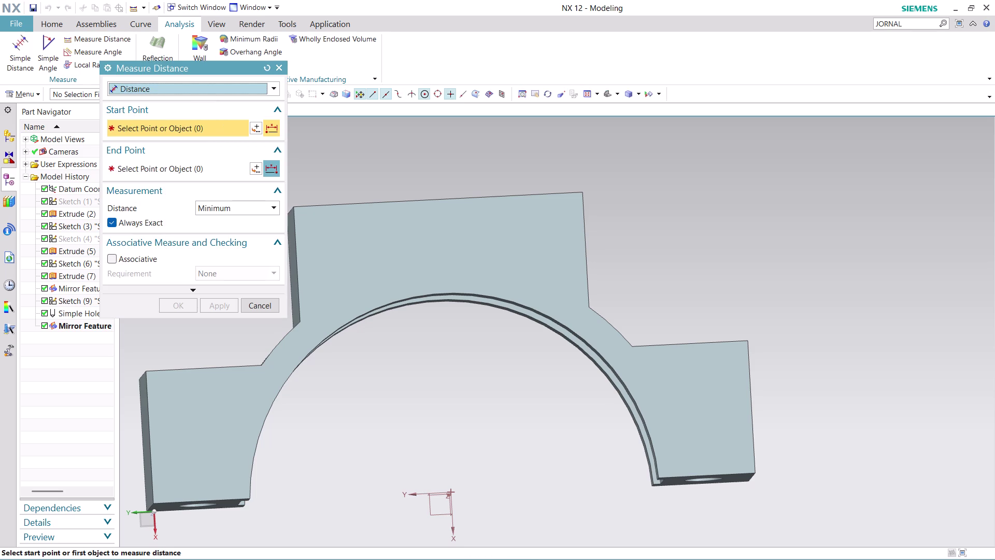
scroll(up, 3)
scroll(up, 3)
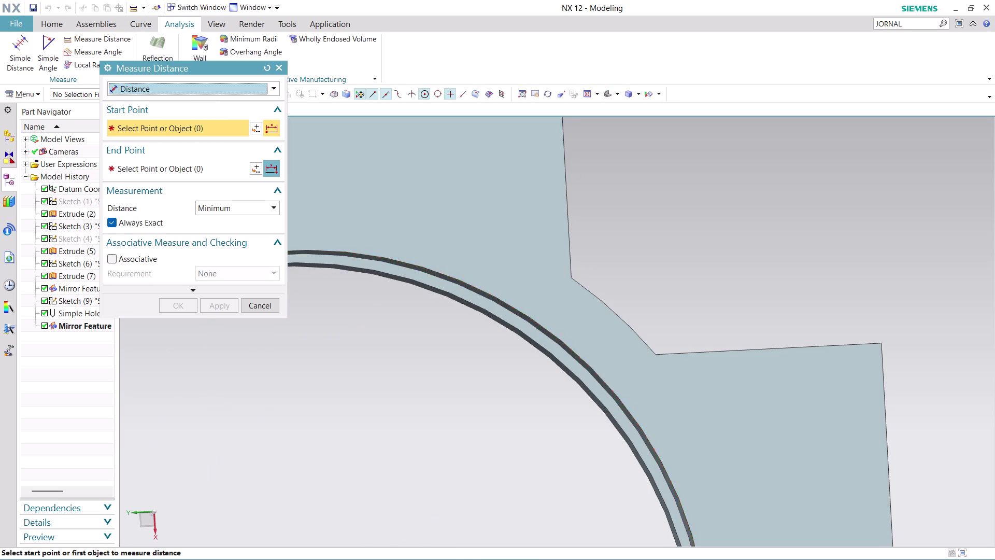
click(593, 369)
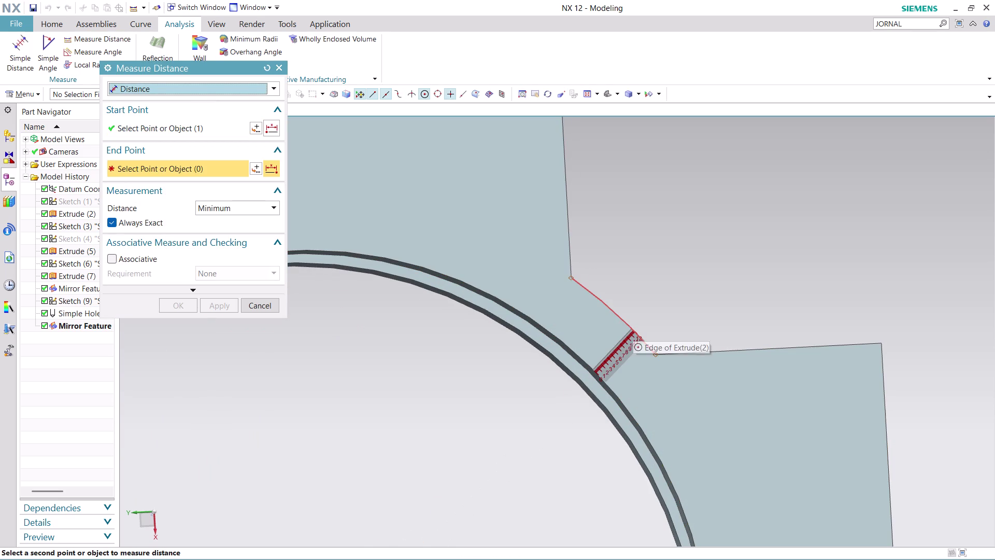
click(632, 327)
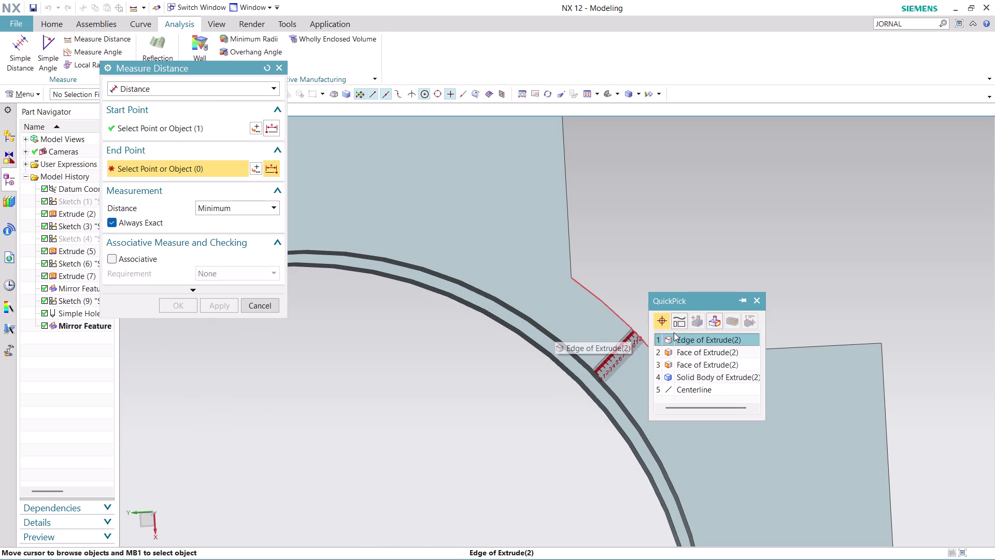
click(683, 338)
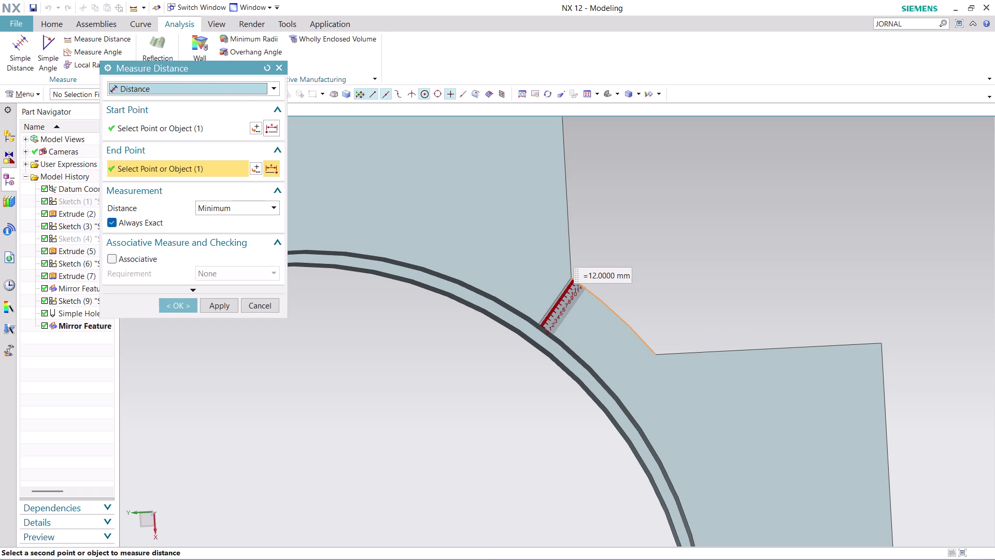
scroll(down, 3)
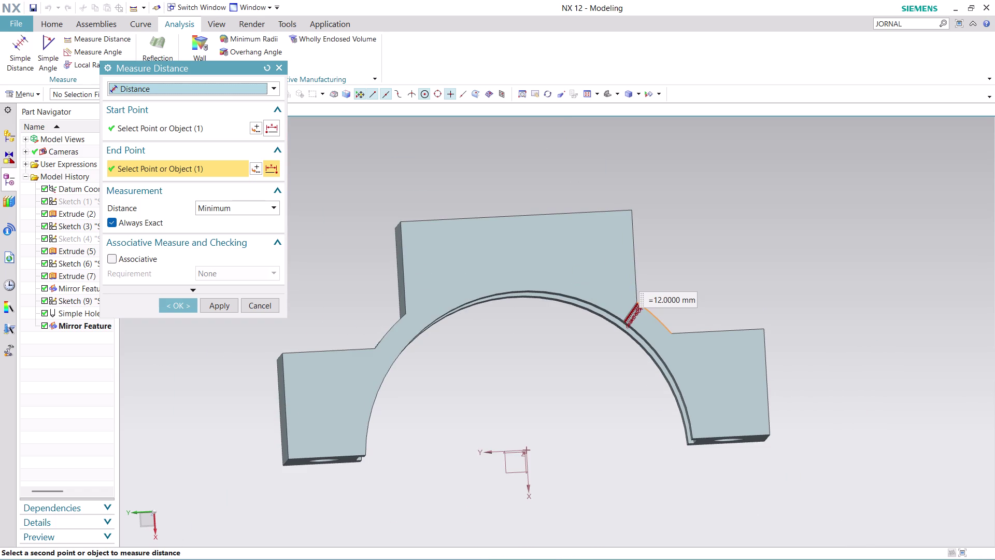
scroll(up, 3)
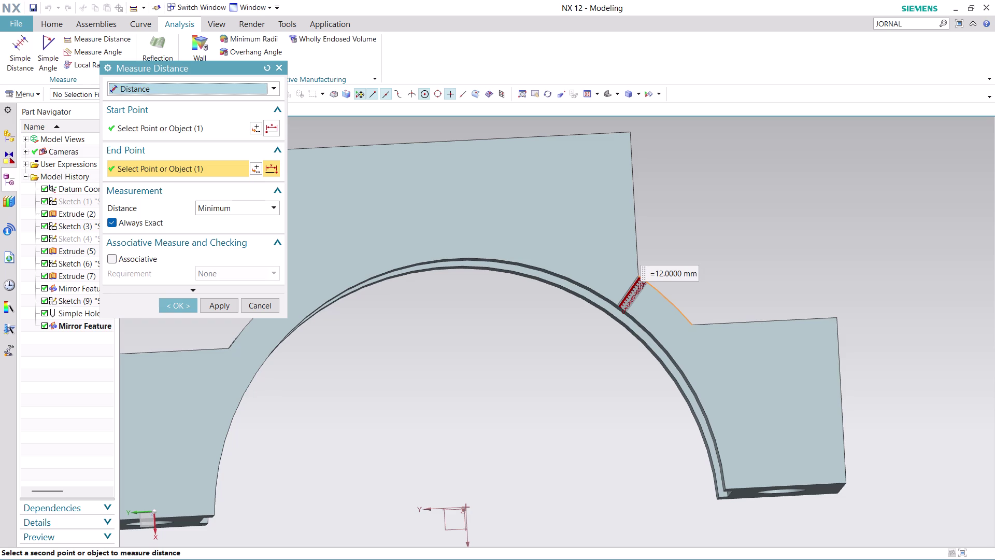
click(177, 306)
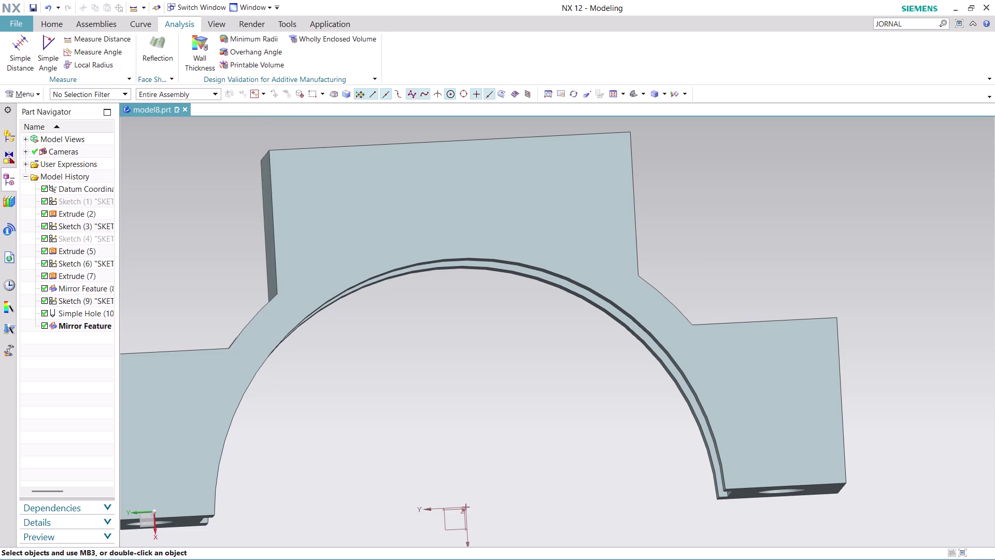
click(74, 202)
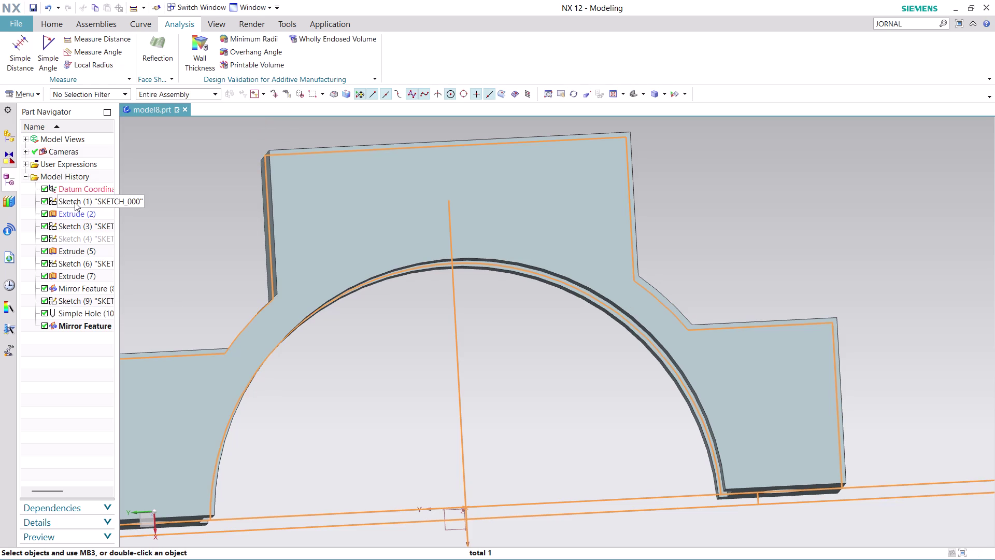
right_click(74, 202)
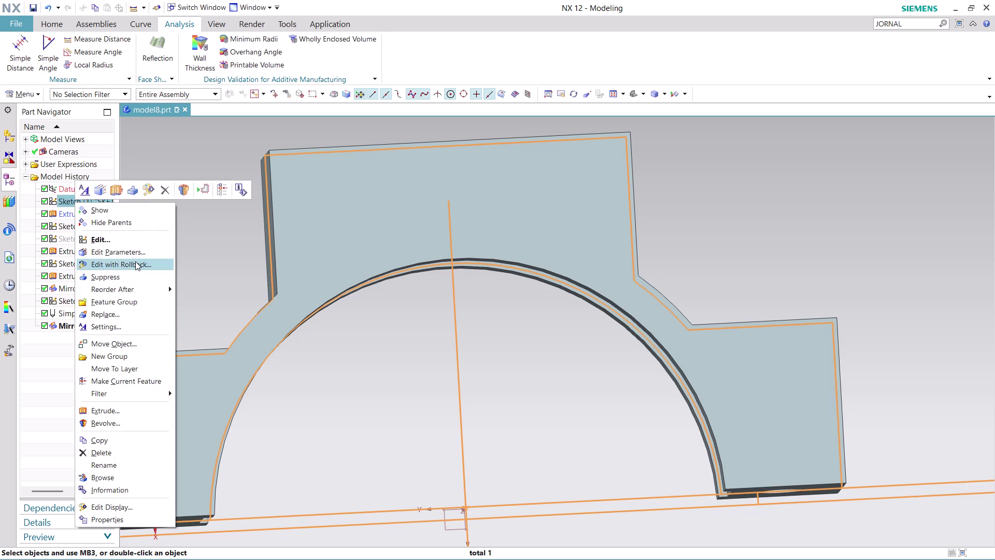
click(135, 262)
scroll(up, 3)
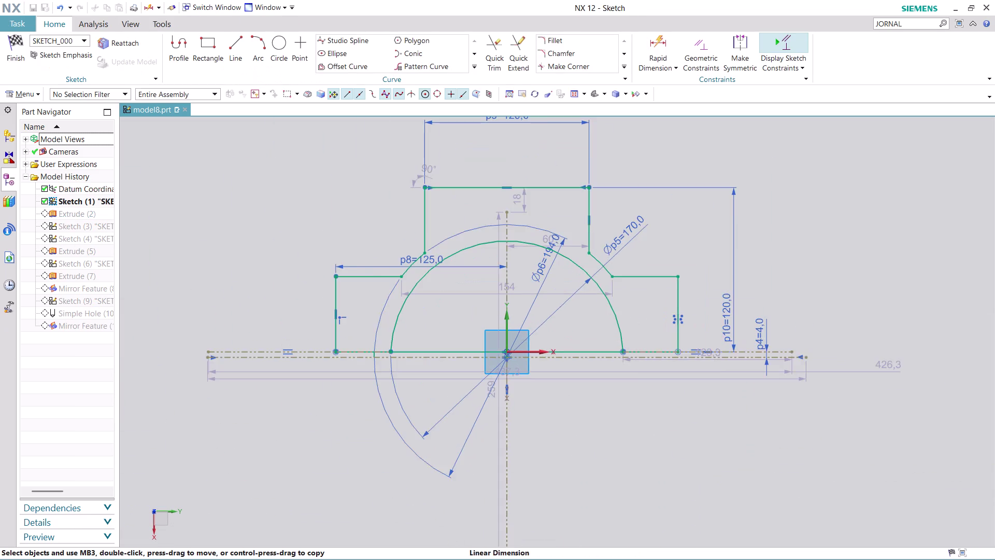
scroll(up, 3)
scroll(up, 3)
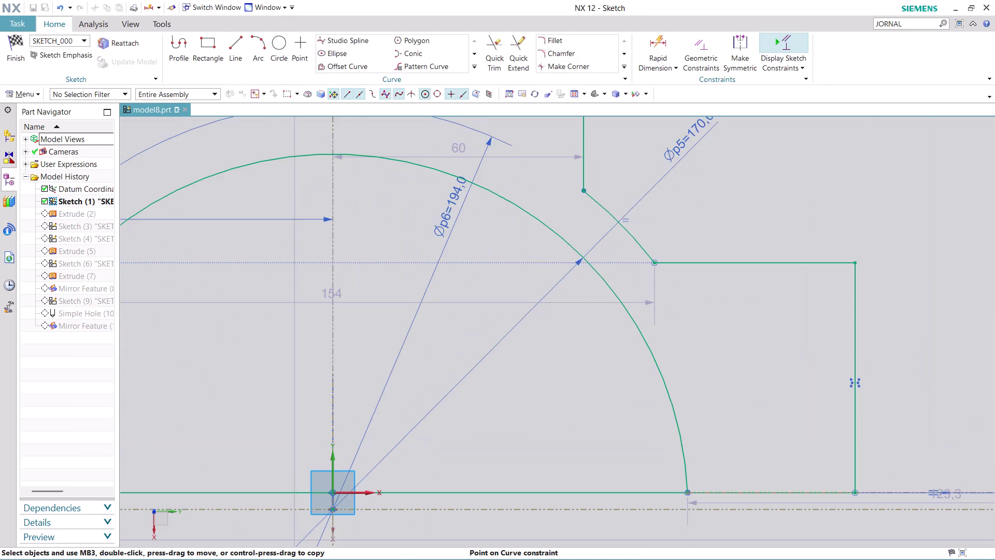
scroll(up, 3)
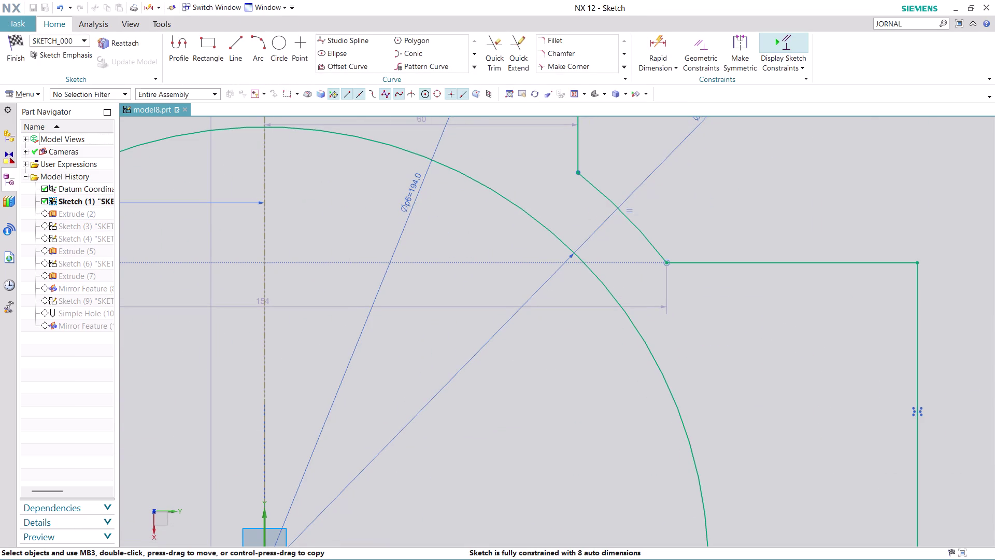
click(660, 41)
click(589, 265)
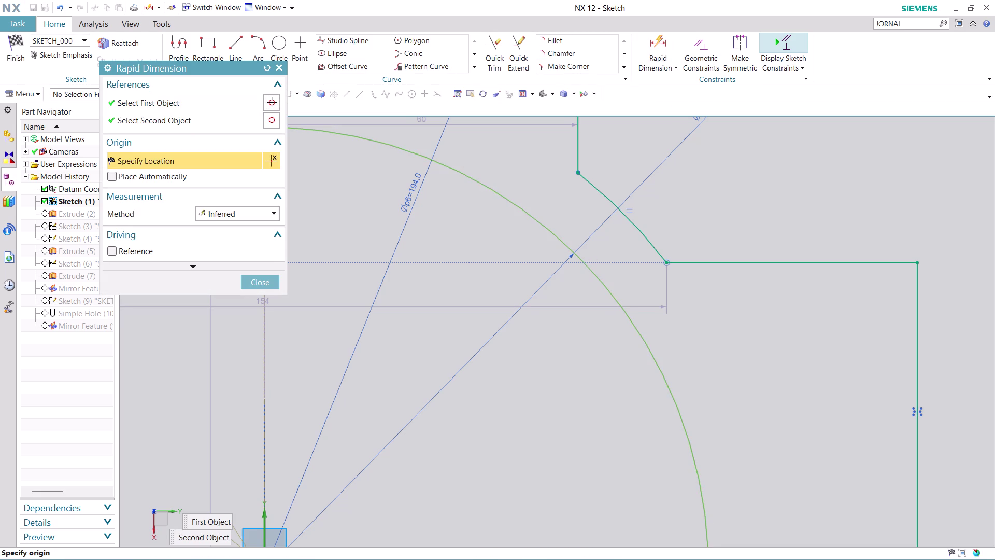
click(635, 228)
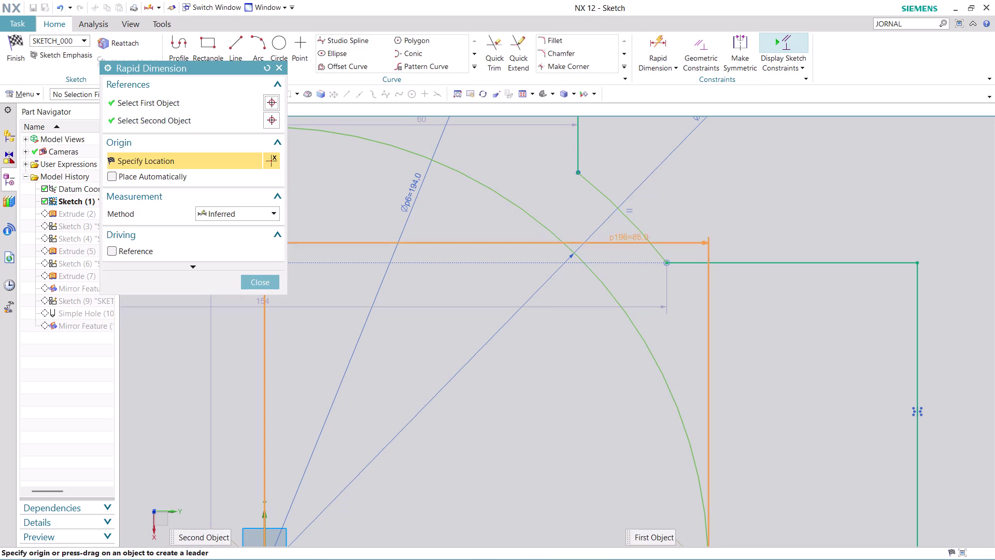
key(Escape)
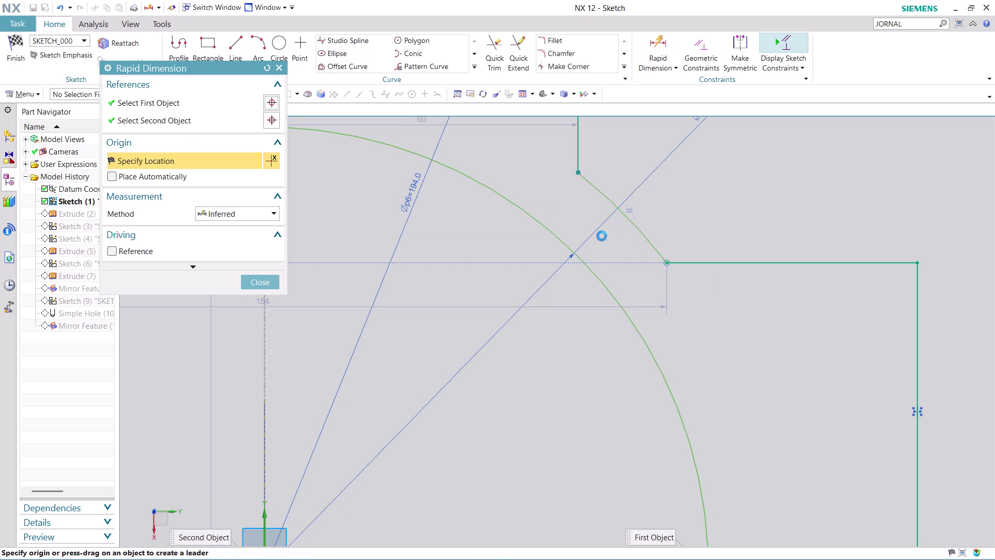
click(95, 21)
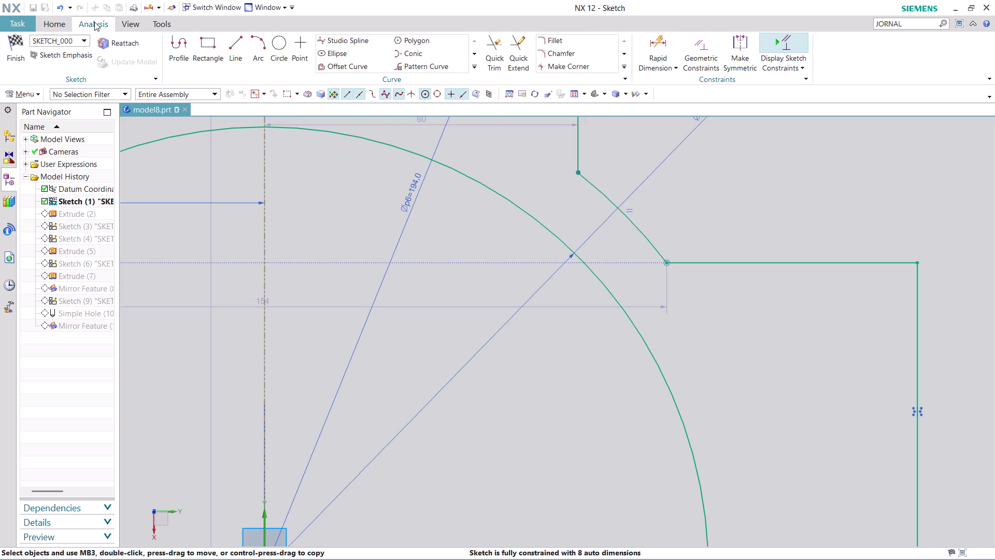
click(108, 42)
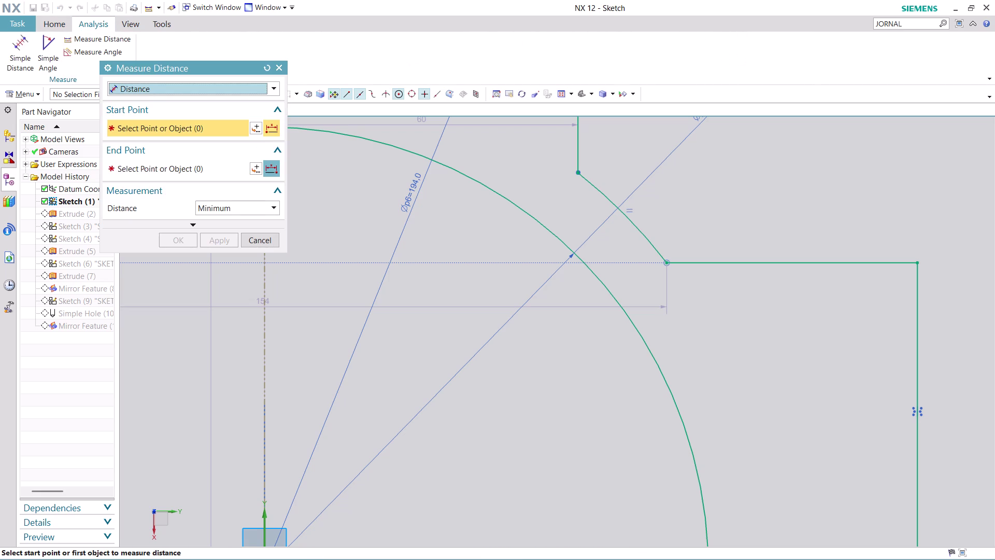
Measure the 12 mm gap from the ring arc to the chamfer corner.
click(592, 268)
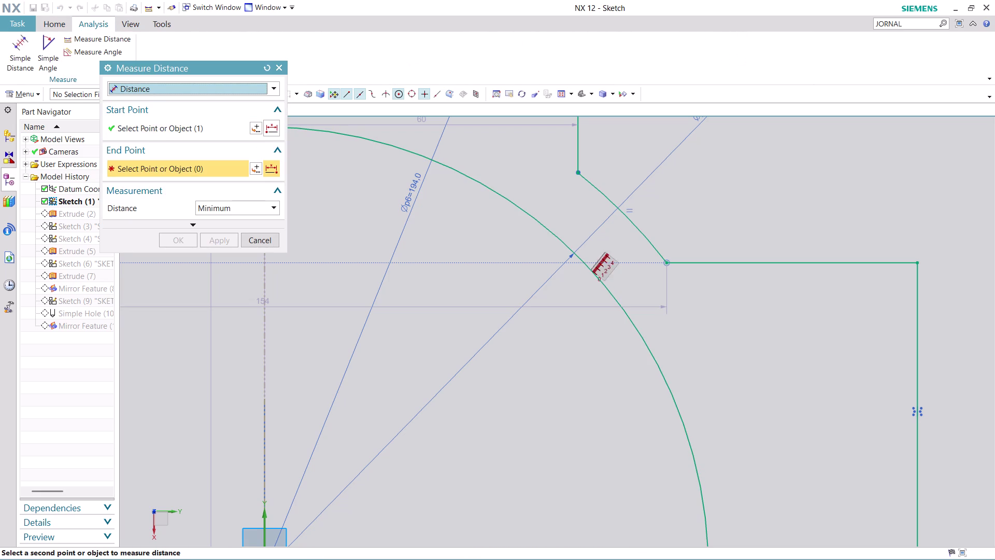
click(639, 228)
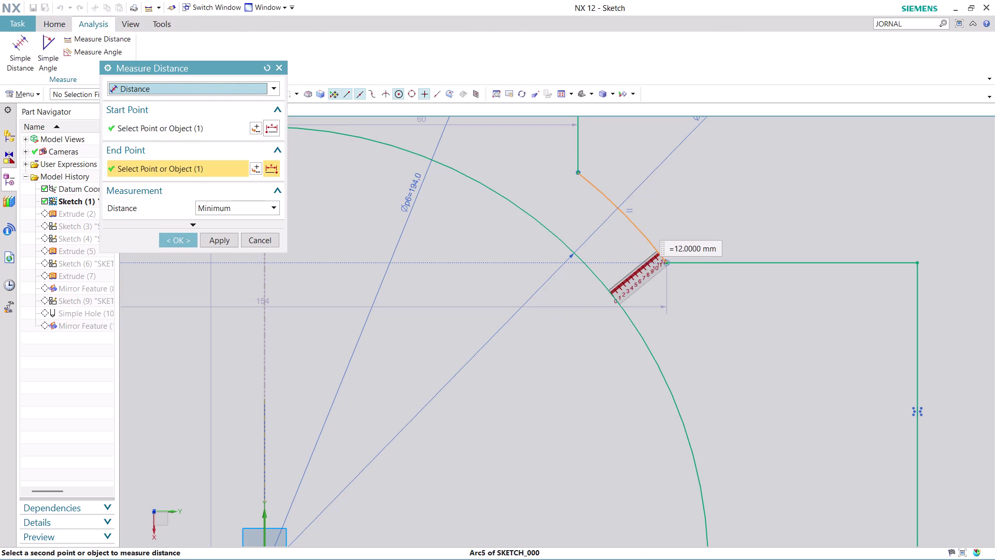
key(Escape)
key(Escape)
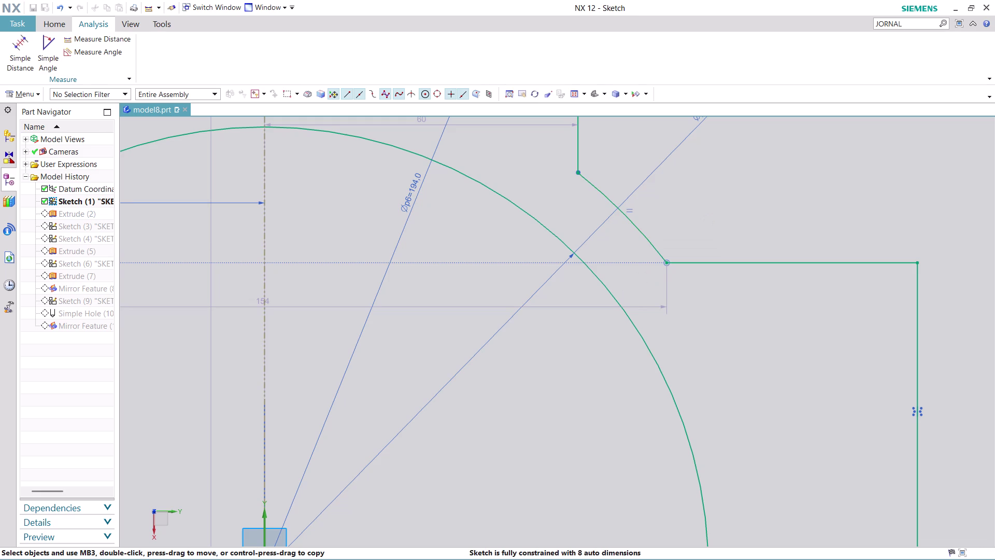
Zoom in and out around the sketch to review it.
scroll(down, 3)
scroll(down, 3)
scroll(up, 3)
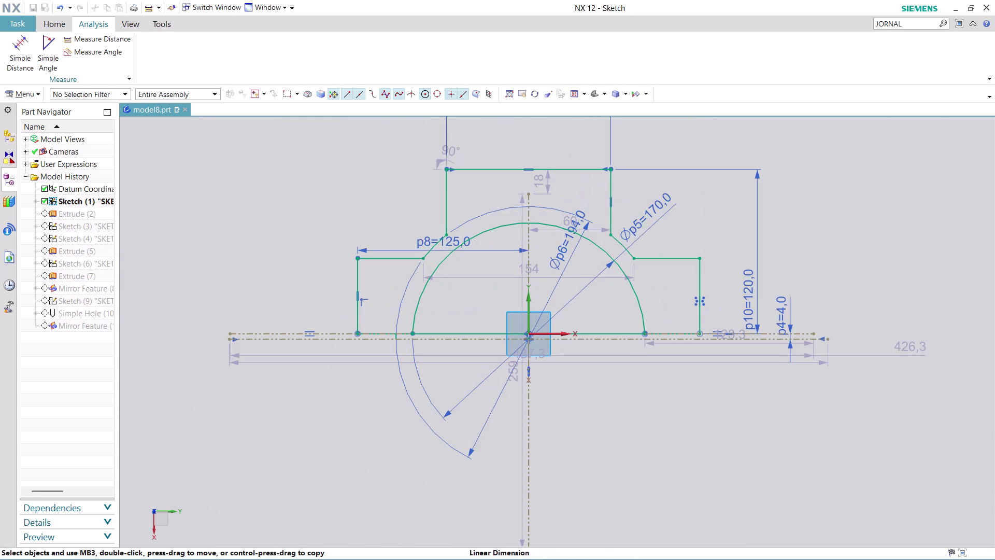
scroll(up, 3)
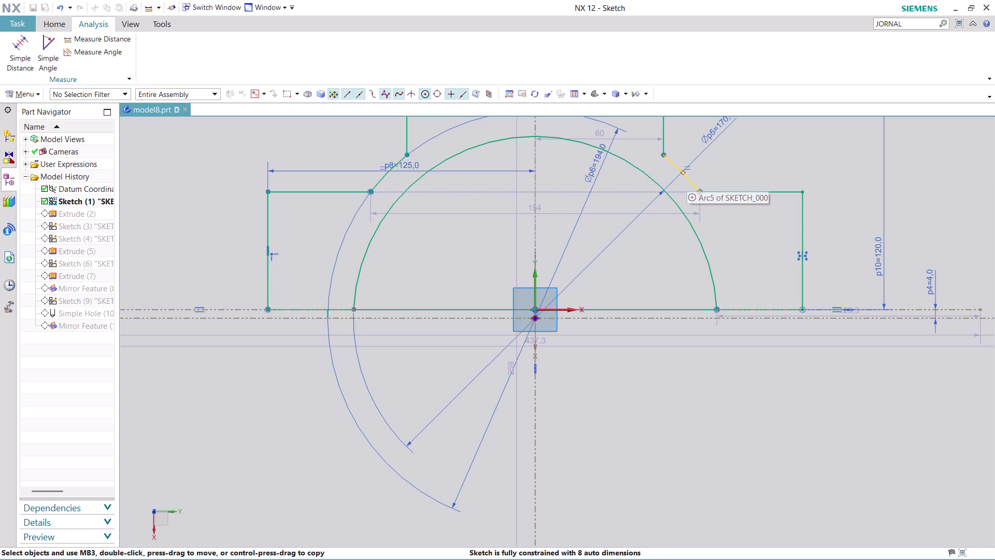
scroll(down, 3)
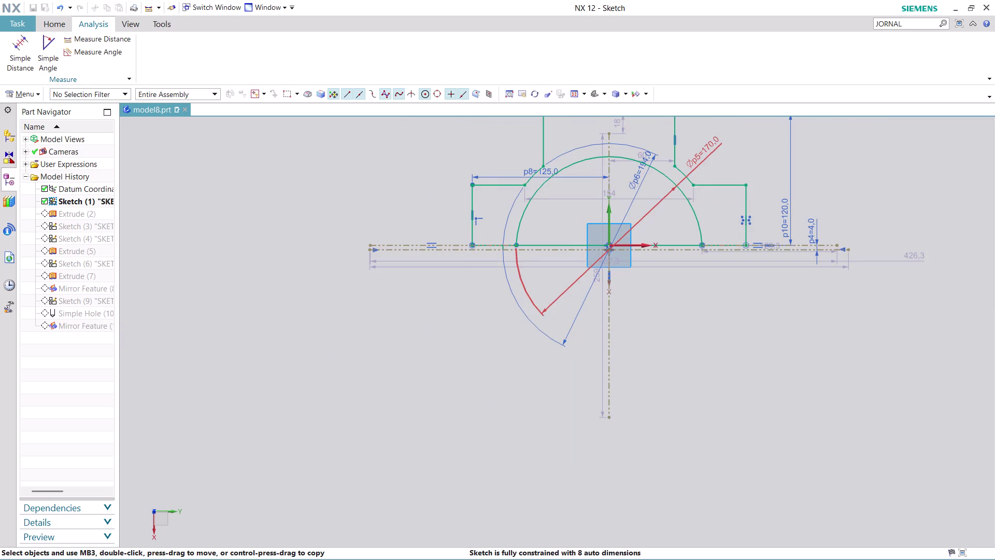
scroll(up, 3)
scroll(up, 3)
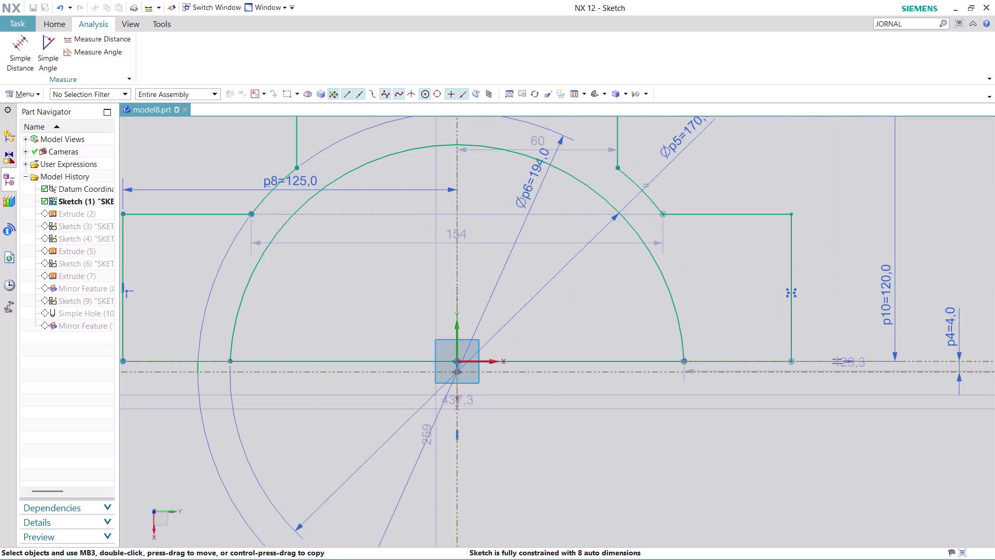
scroll(down, 3)
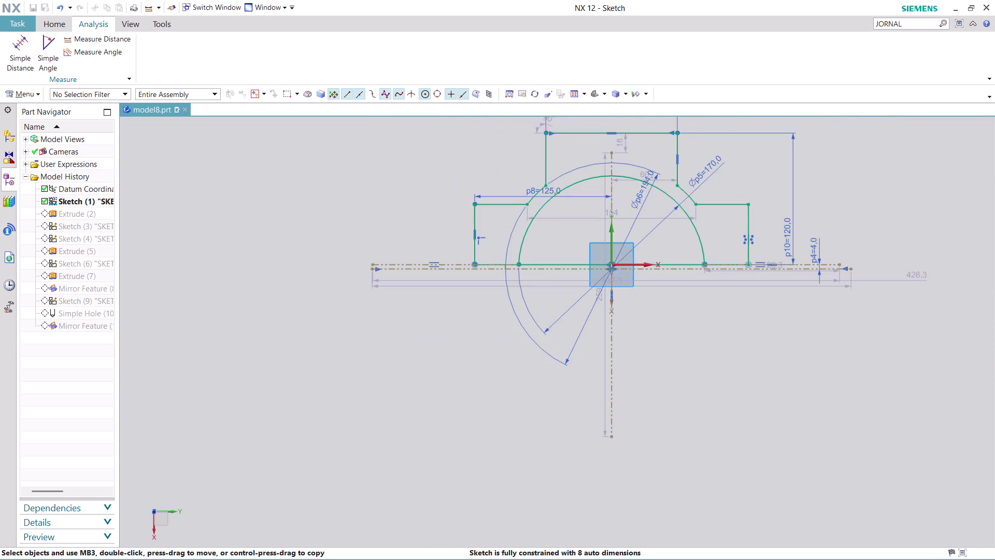
scroll(up, 3)
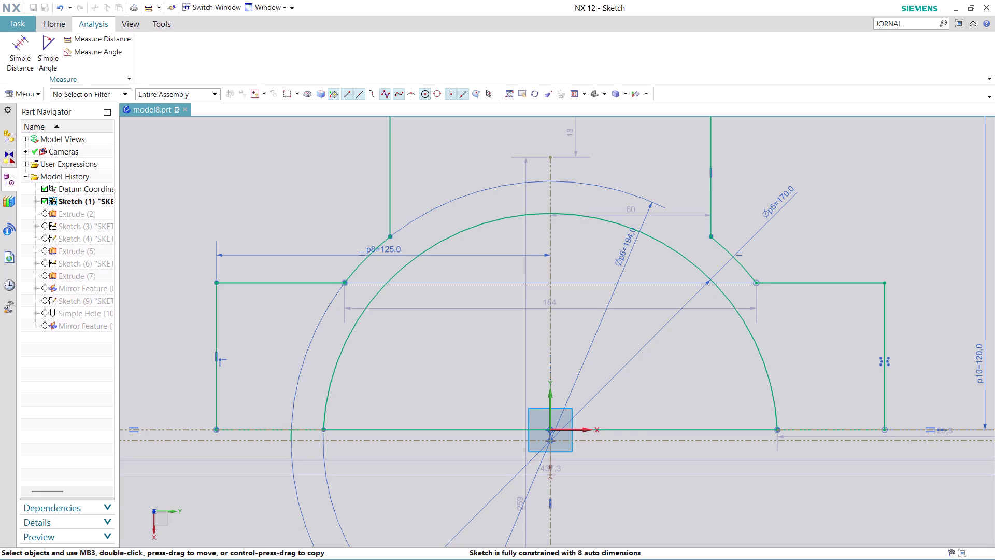
Change the Ø p6 expression from 170+24 to 170+48, making it 218.
double_click(628, 249)
double_click(628, 249)
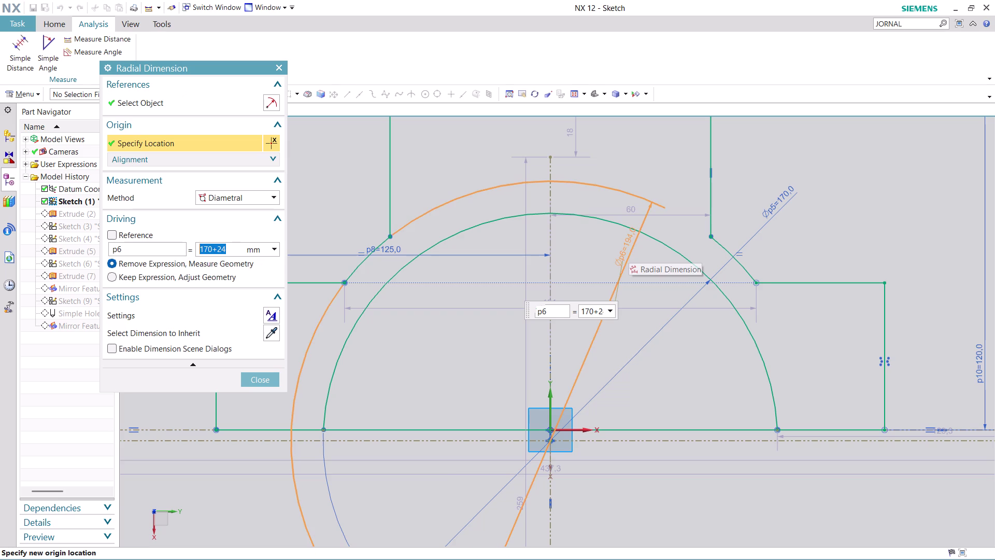
click(238, 246)
double_click(237, 247)
click(237, 246)
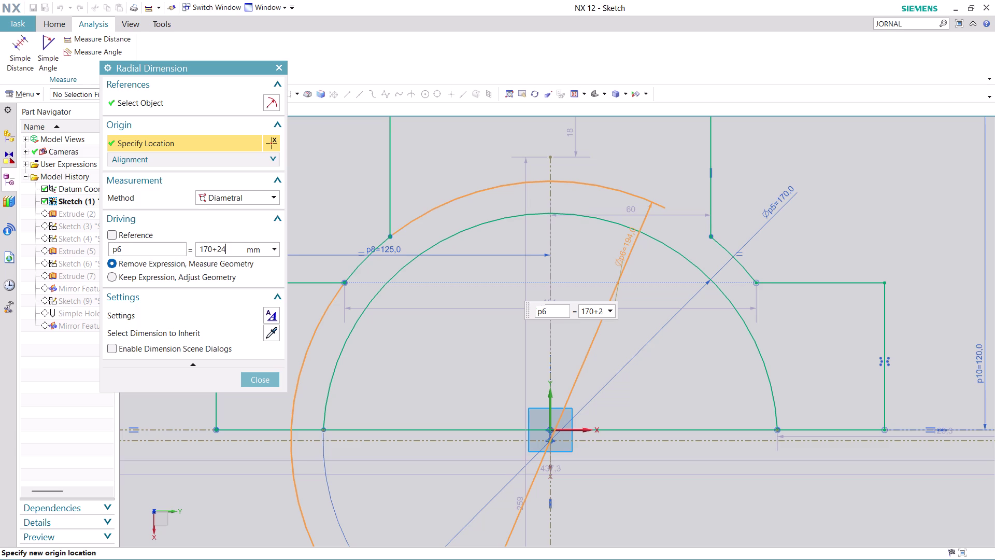
key(BackSpace)
key(BackSpace)
text(48)
key(Return)
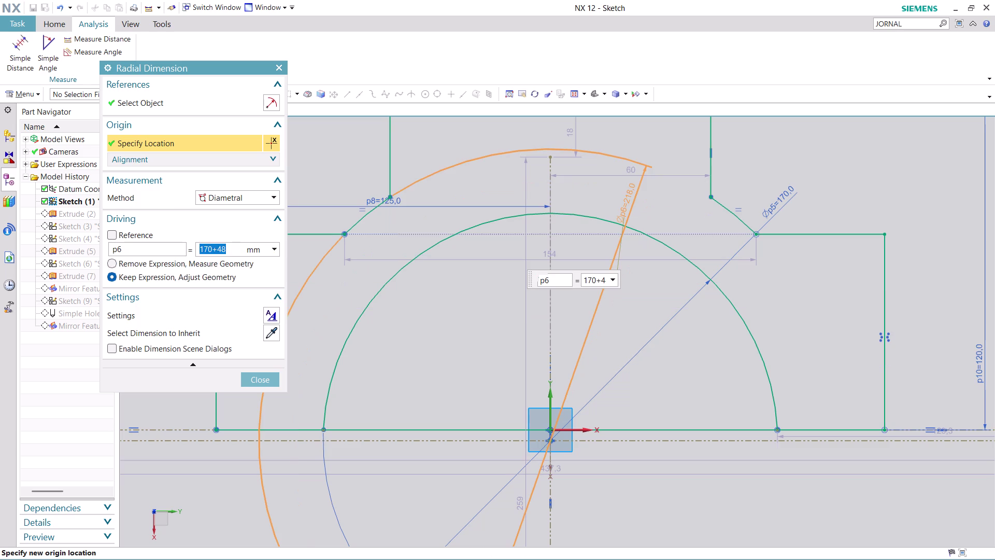
click(264, 378)
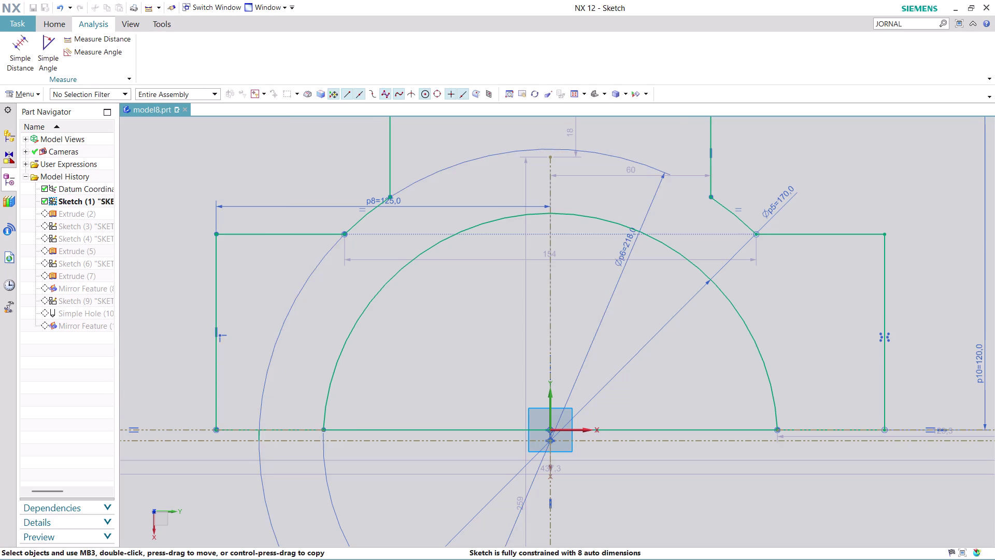
Zoom the sketch view to check the enlarged ring arc.
scroll(down, 3)
scroll(up, 3)
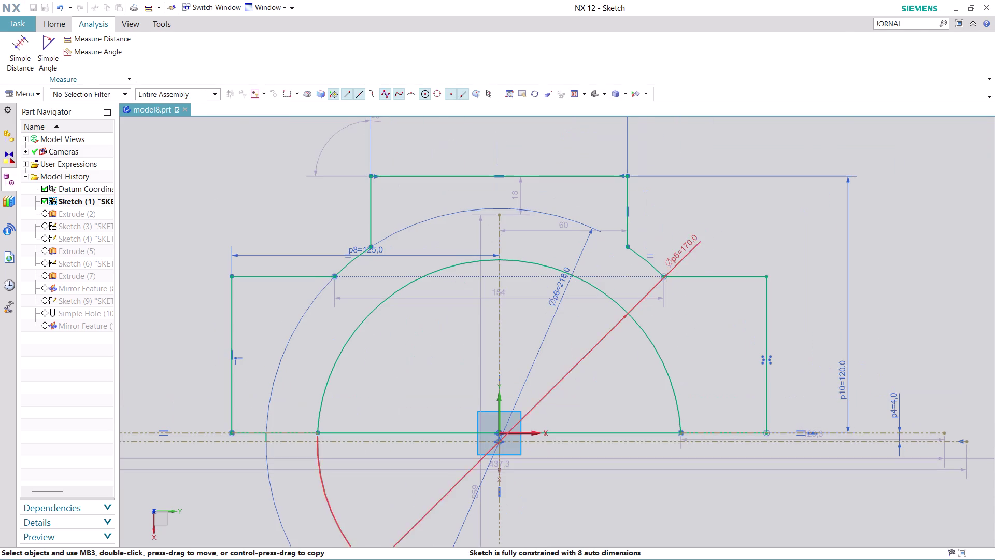
scroll(up, 3)
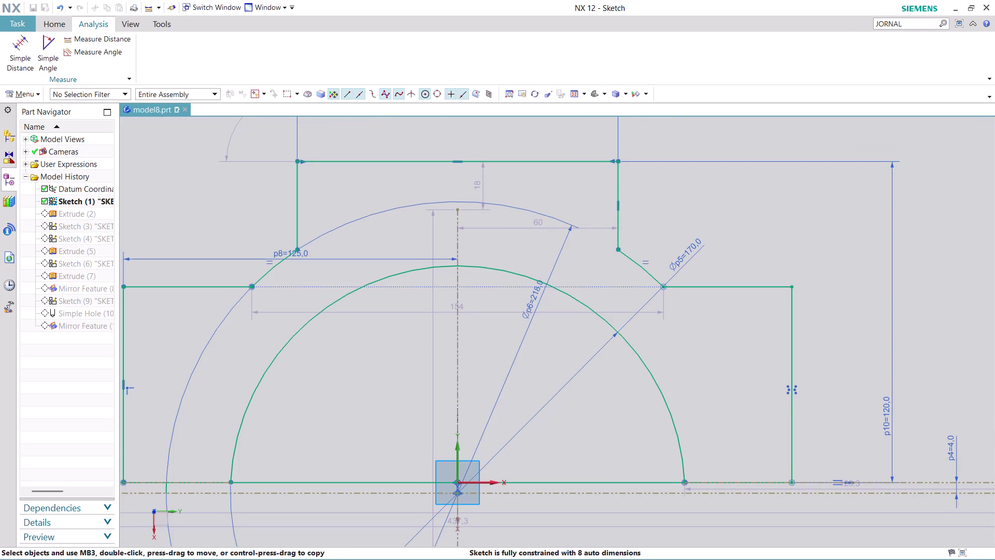
click(109, 36)
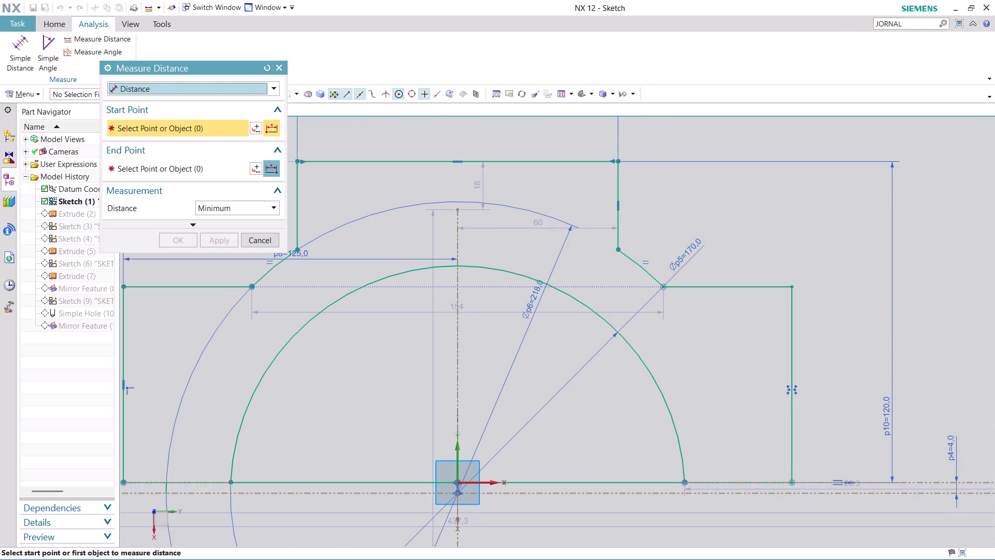
click(593, 313)
click(632, 262)
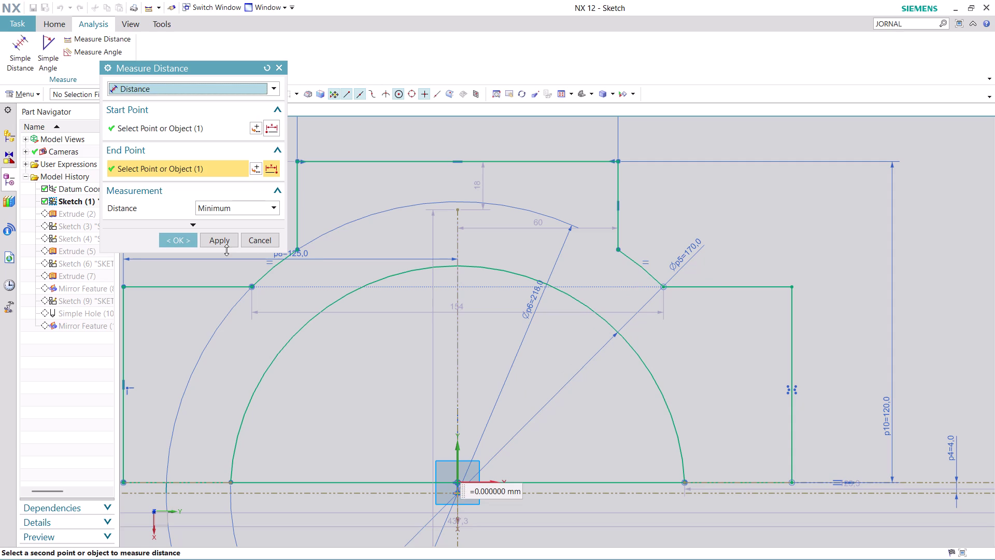
click(267, 238)
click(112, 37)
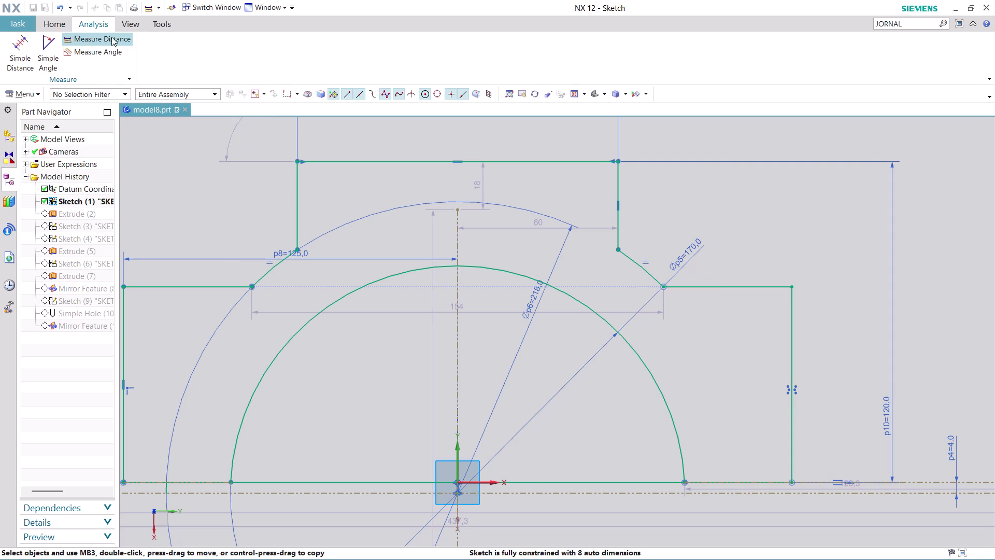
click(601, 316)
click(644, 270)
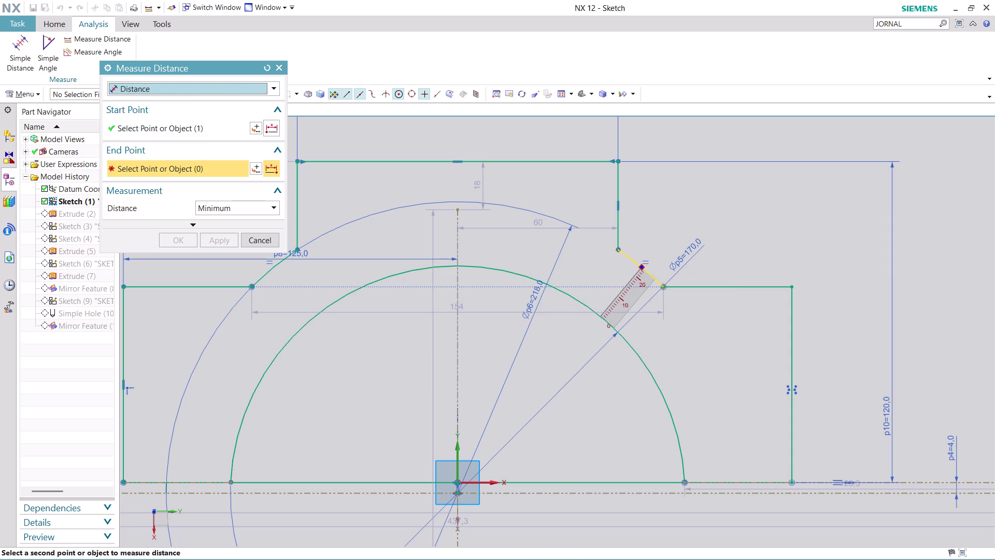
key(Escape)
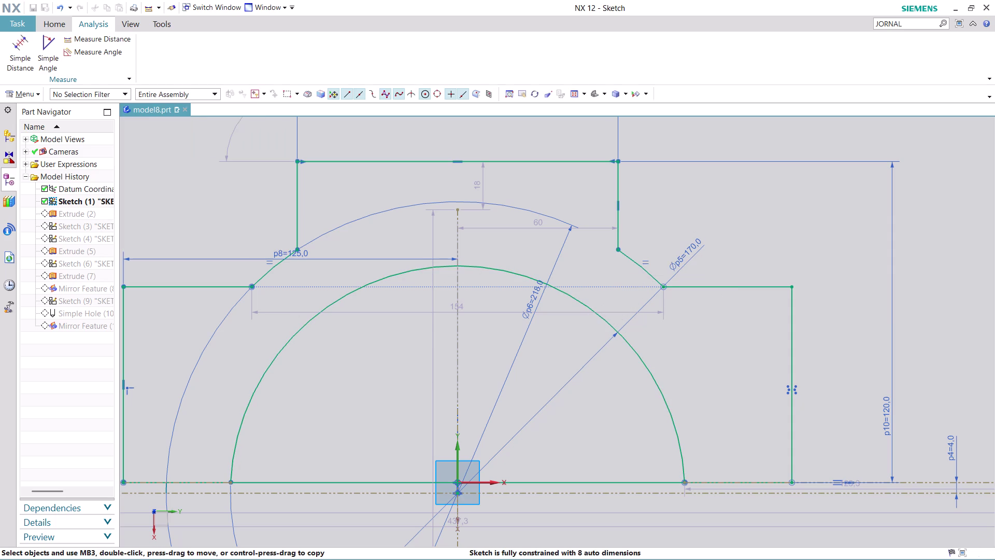
Zoom to fit the sketch and finish SKETCH_000, returning to Modeling.
scroll(down, 3)
scroll(up, 3)
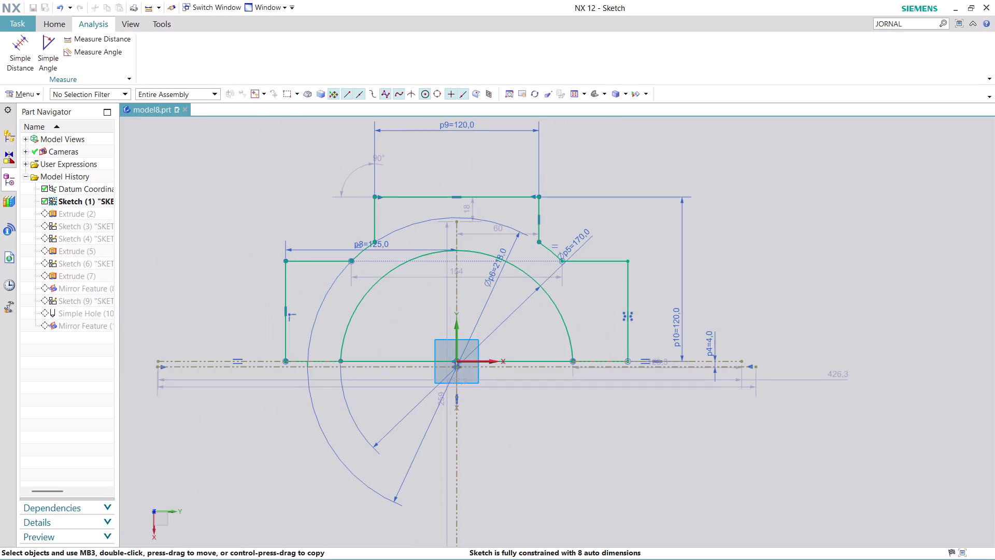
scroll(up, 3)
scroll(down, 3)
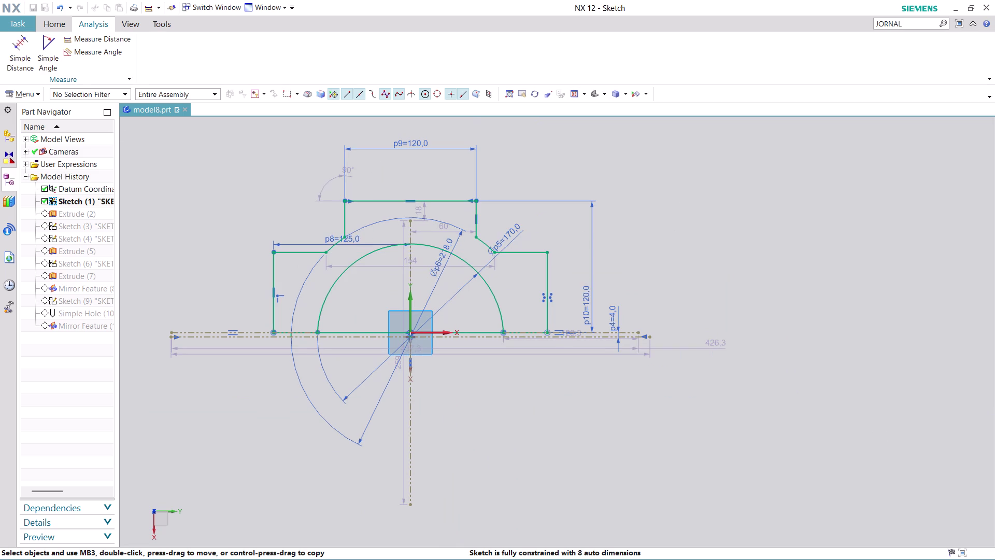
click(57, 20)
click(18, 60)
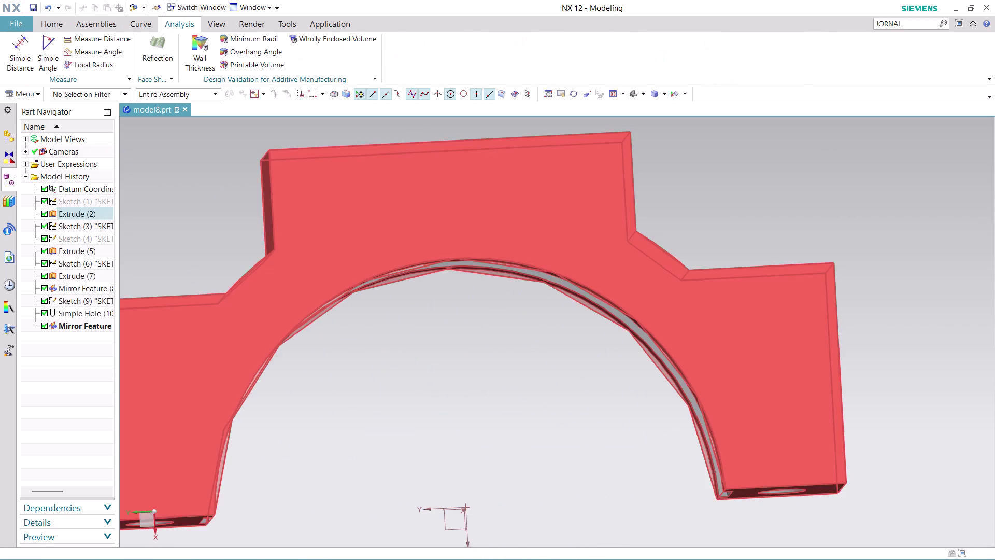
Orbit the bracket to inspect its underside and top.
scroll(down, 3)
scroll(up, 3)
middle_drag(235, 179, 244, 203)
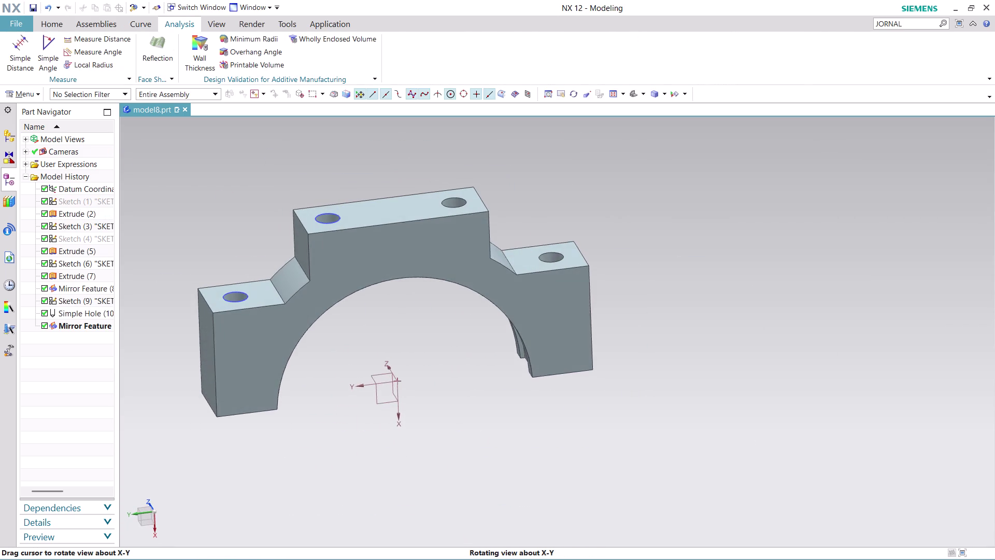
middle_drag(244, 203, 237, 146)
middle_drag(237, 144, 244, 166)
scroll(down, 3)
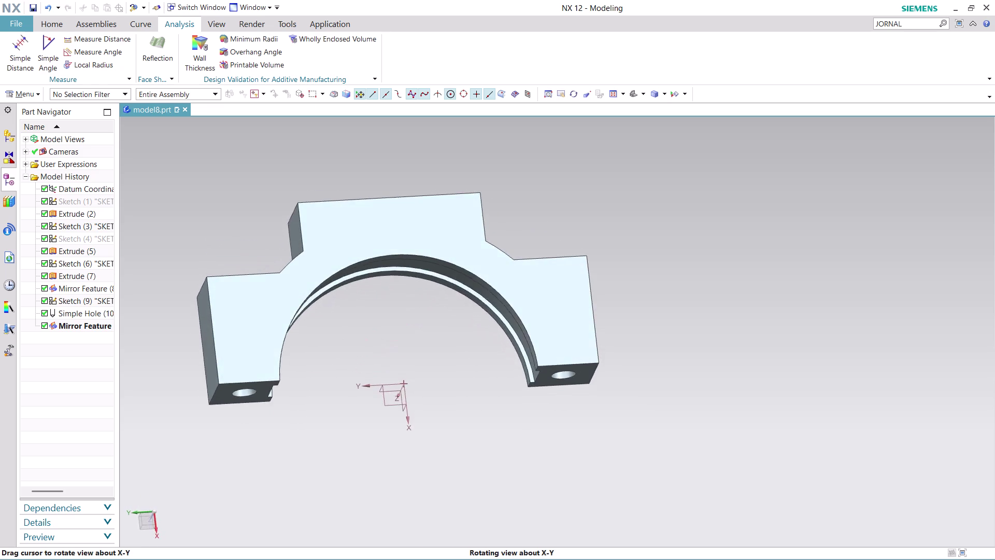
middle_drag(243, 166, 240, 191)
scroll(down, 3)
scroll(up, 3)
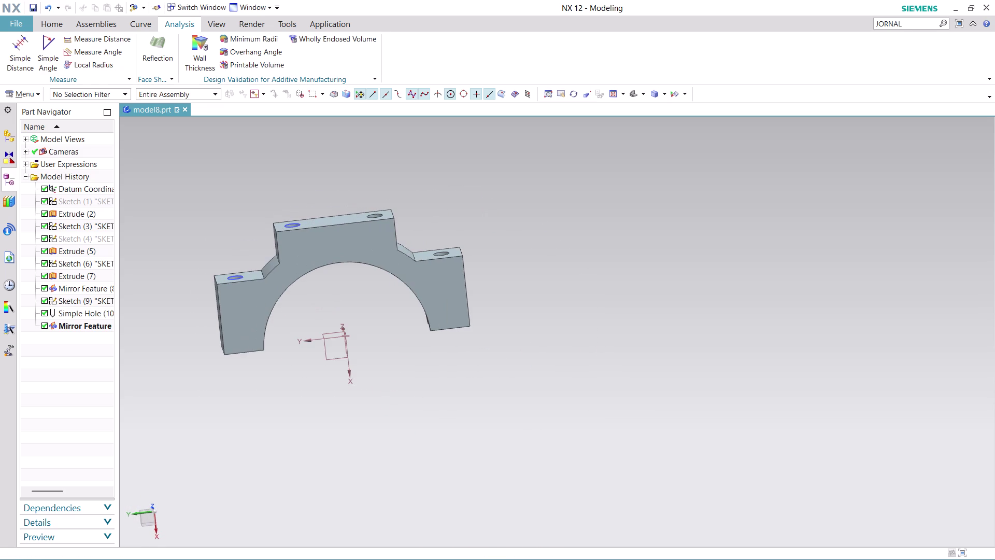
Orbit the bracket to check its back face and top holes.
middle_drag(296, 181, 290, 170)
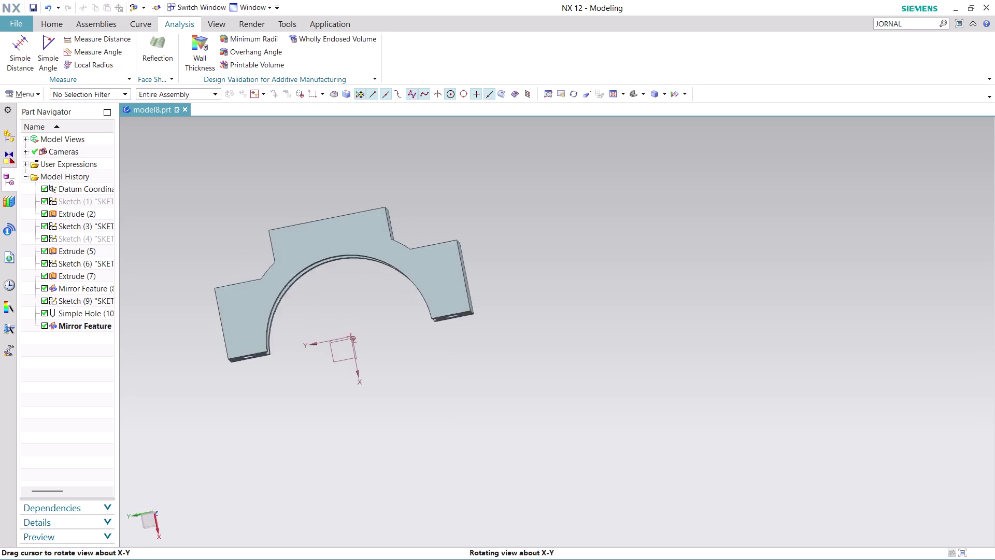
middle_drag(290, 170, 290, 159)
scroll(up, 3)
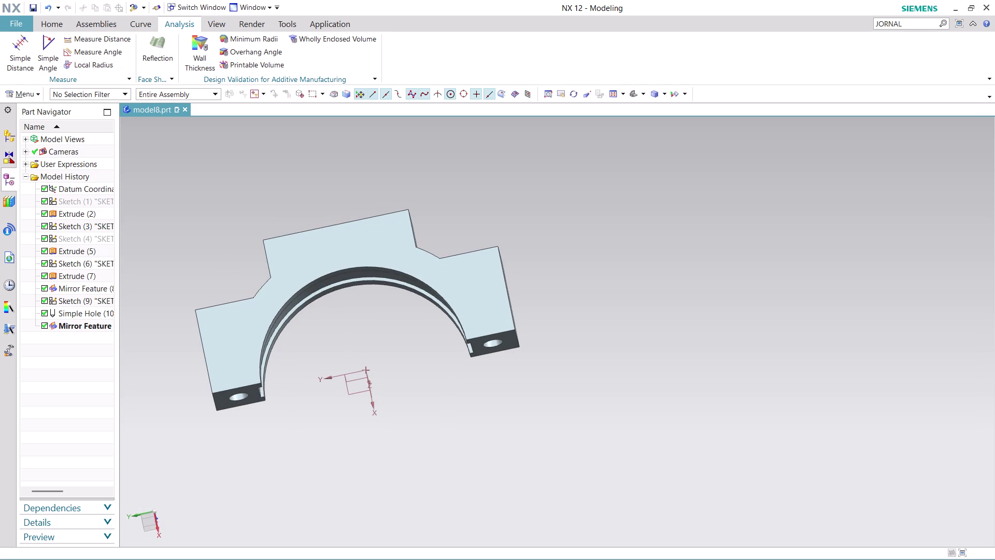
scroll(up, 3)
middle_drag(395, 309, 438, 384)
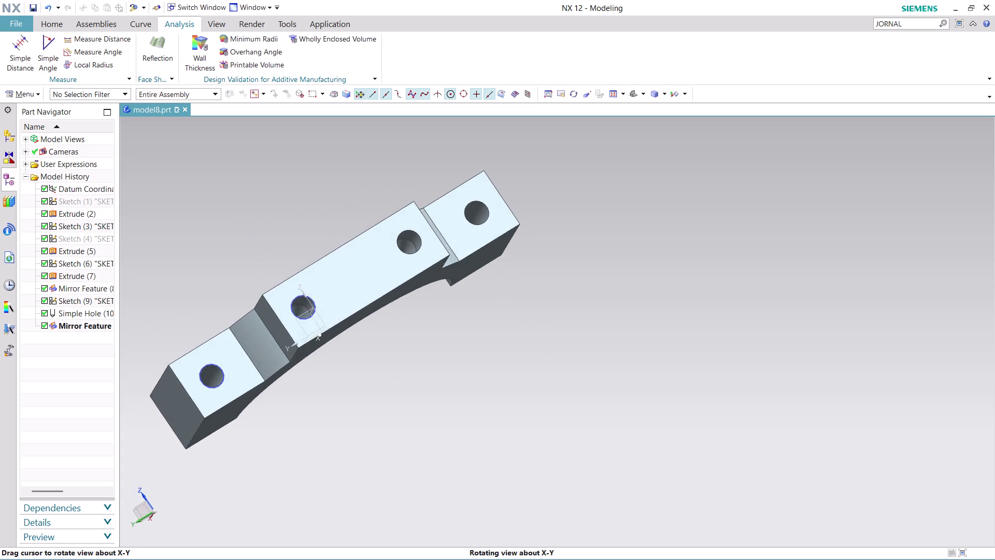
middle_drag(437, 384, 405, 323)
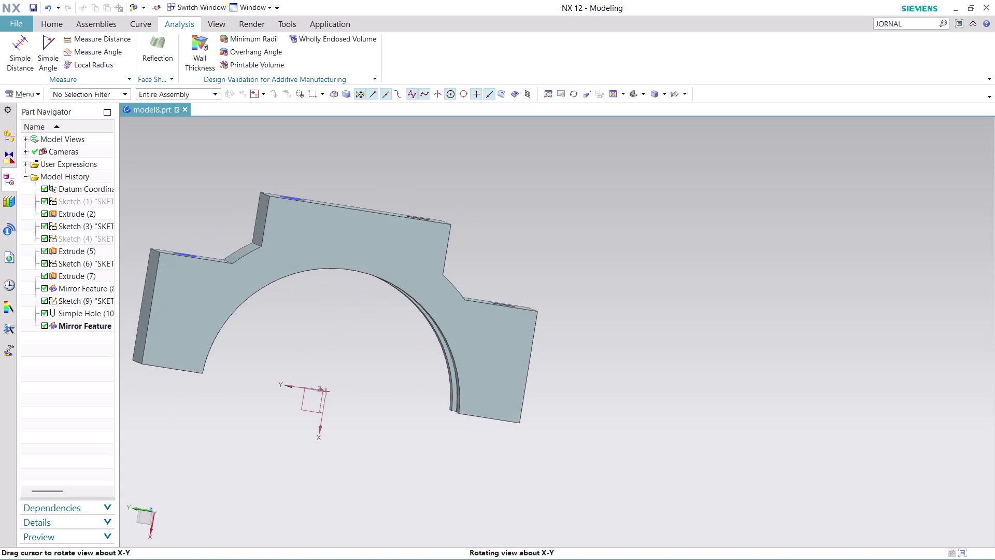
scroll(down, 3)
scroll(up, 3)
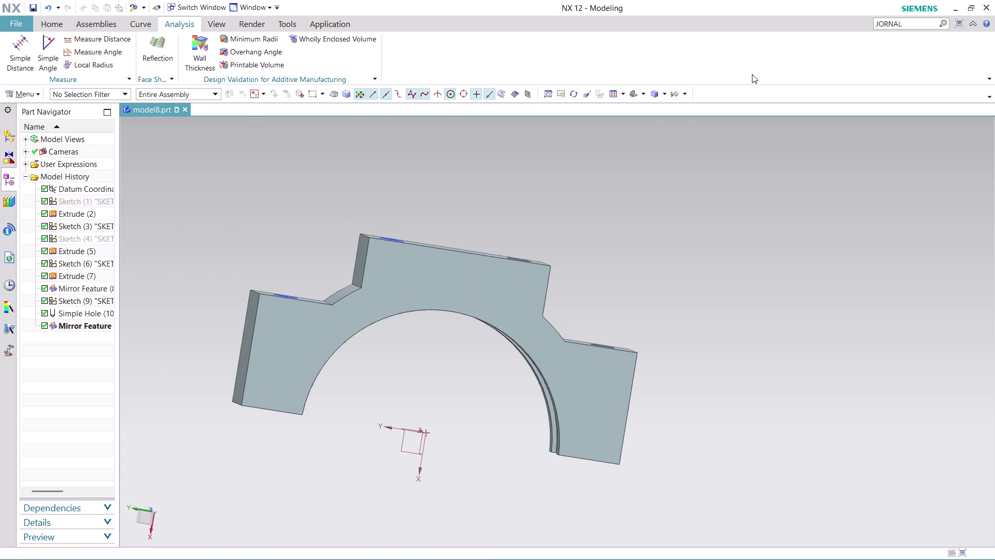
Switch the bracket to the front view and then another standard view.
click(642, 95)
click(638, 128)
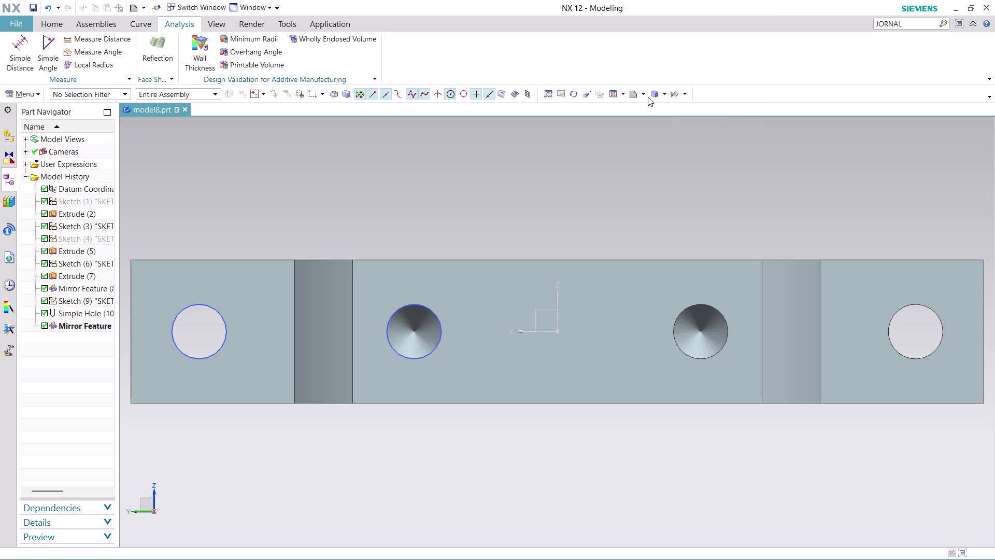
click(643, 92)
click(667, 114)
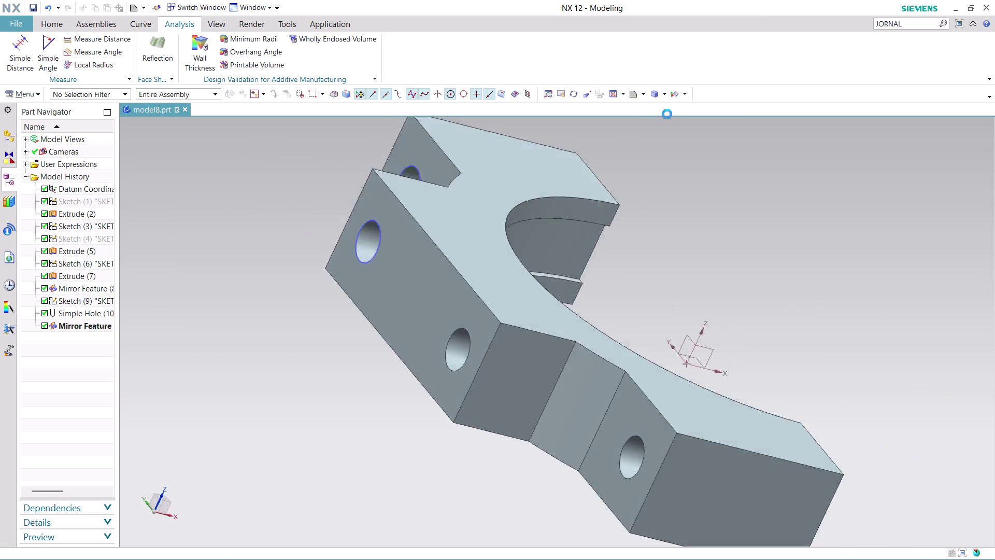
scroll(down, 3)
scroll(up, 3)
Orbit to an isometric view of the ring arc and bring up Name Parts.
middle_drag(772, 203, 789, 242)
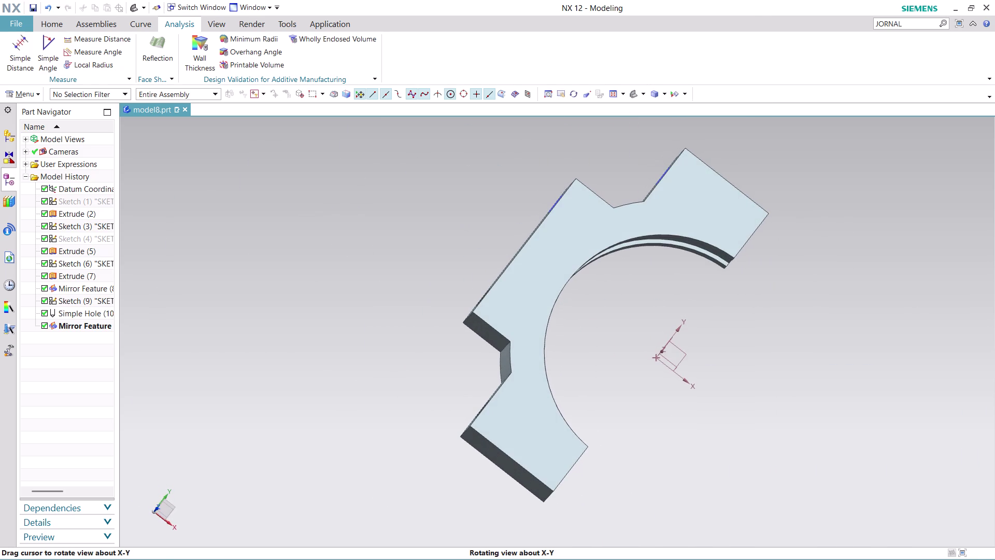
middle_drag(789, 242, 774, 227)
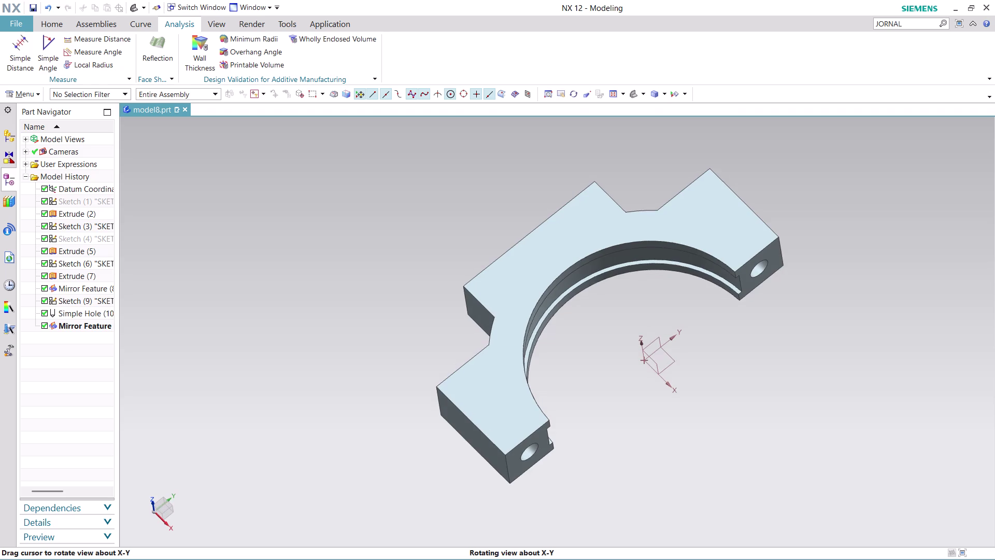
middle_drag(774, 227, 776, 221)
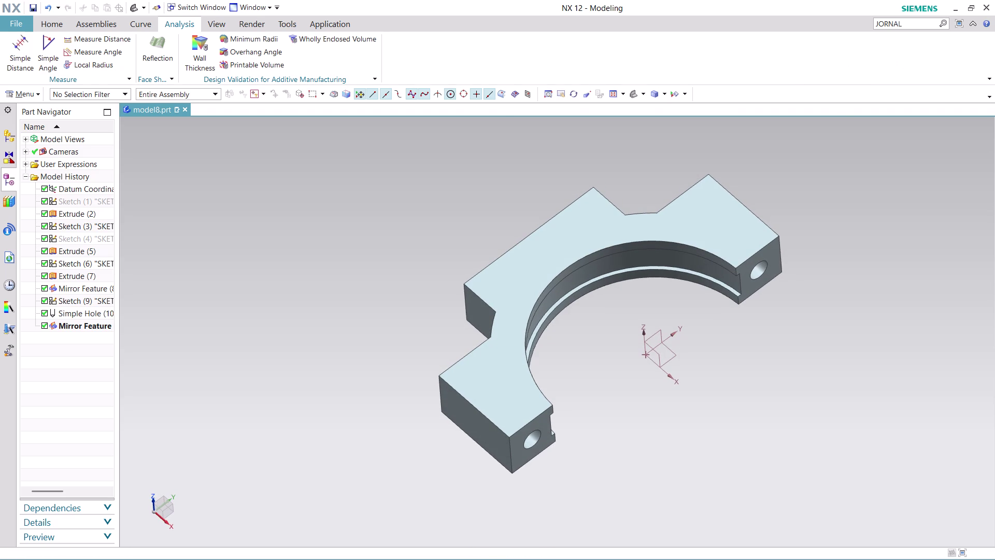
key(ctrl+s)
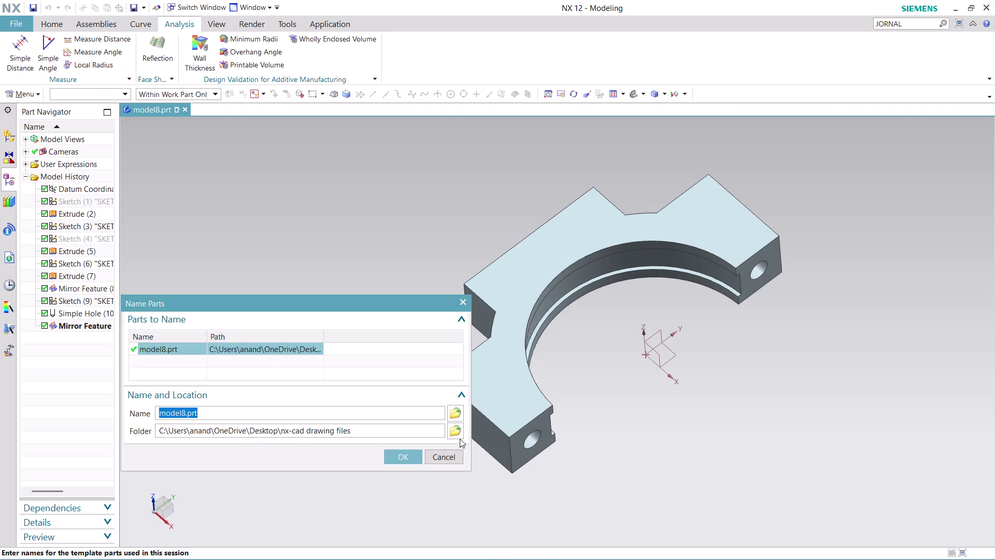
Save the part under the new name 'ASSEMBLY 11 PART 5'.
click(451, 414)
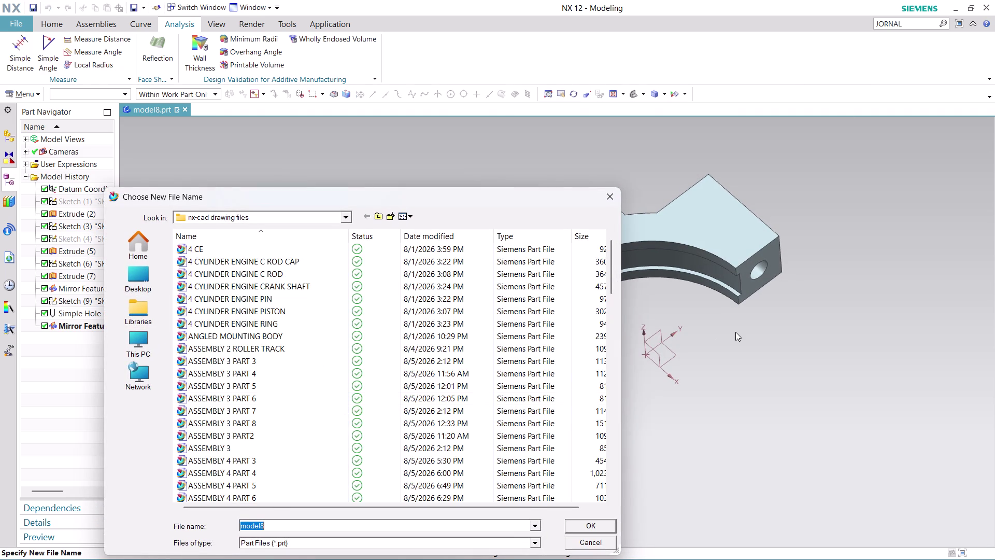
text(ASSEM)
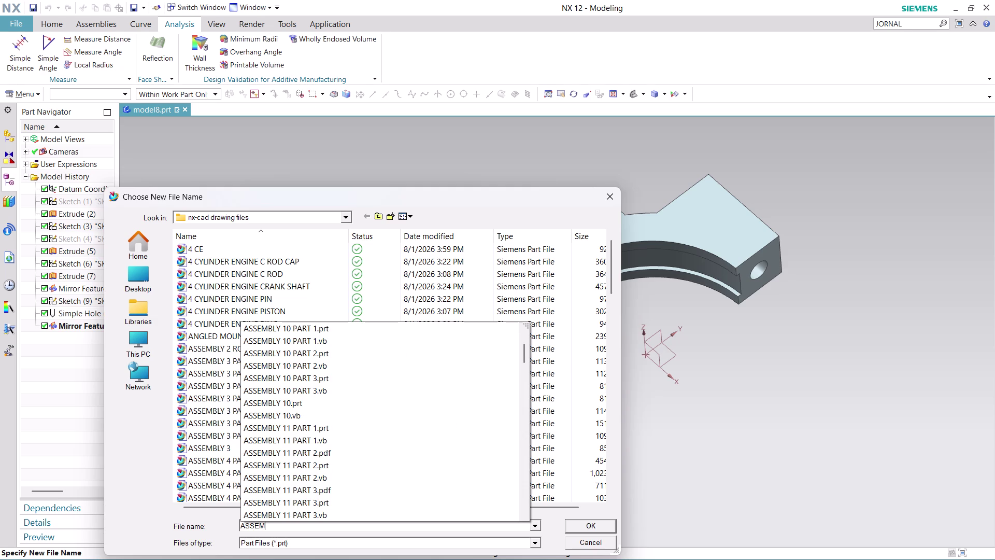
text(BLY 11)
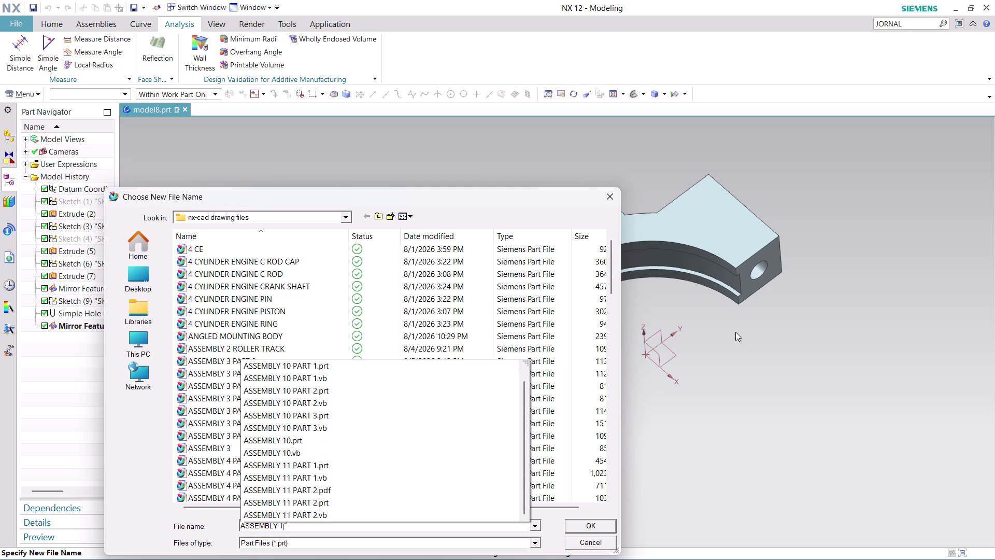
key(space)
text(PART)
key(space)
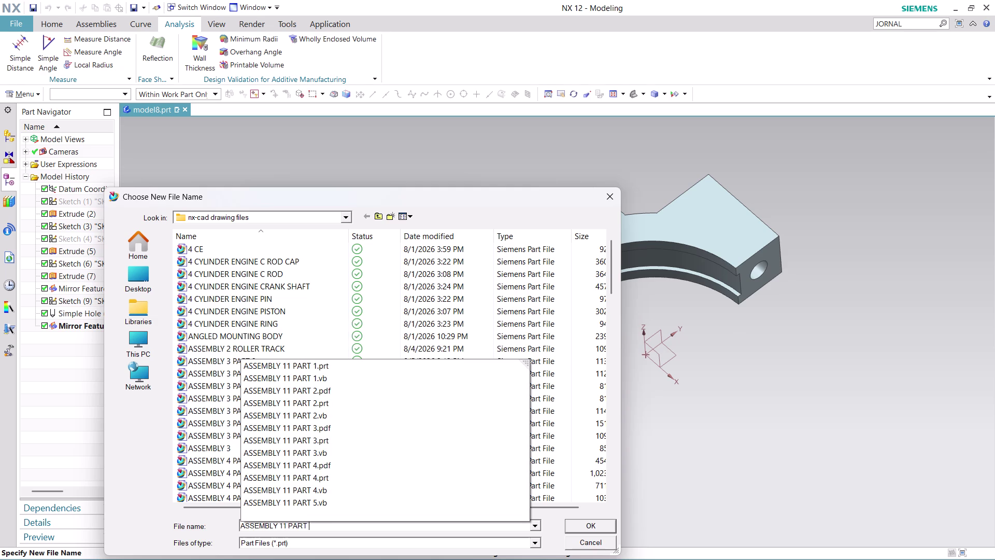
key(5)
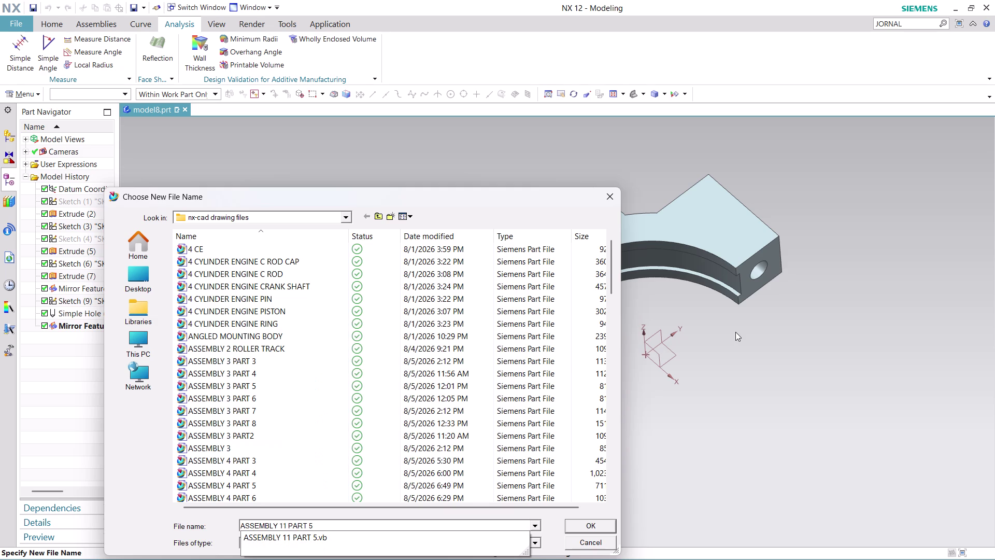
key(Return)
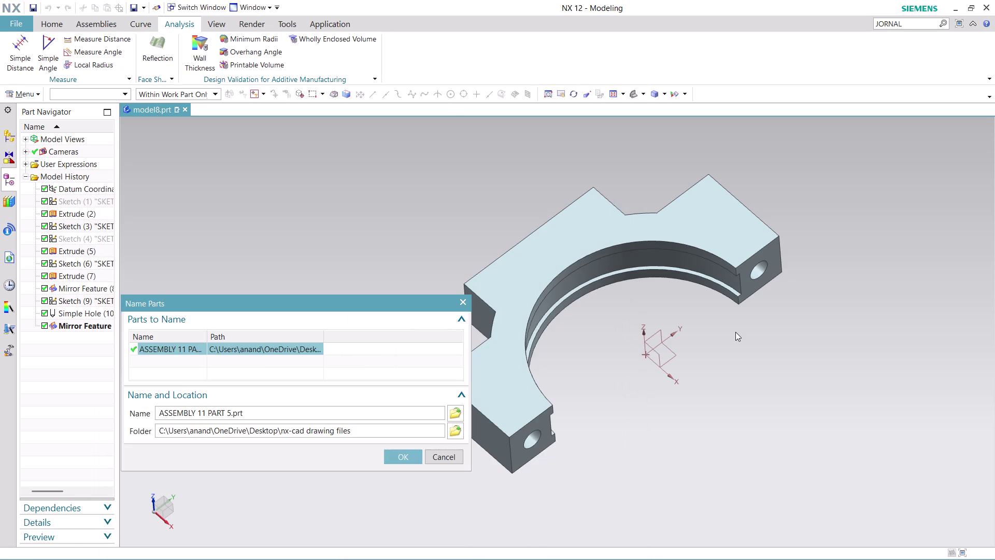
click(395, 458)
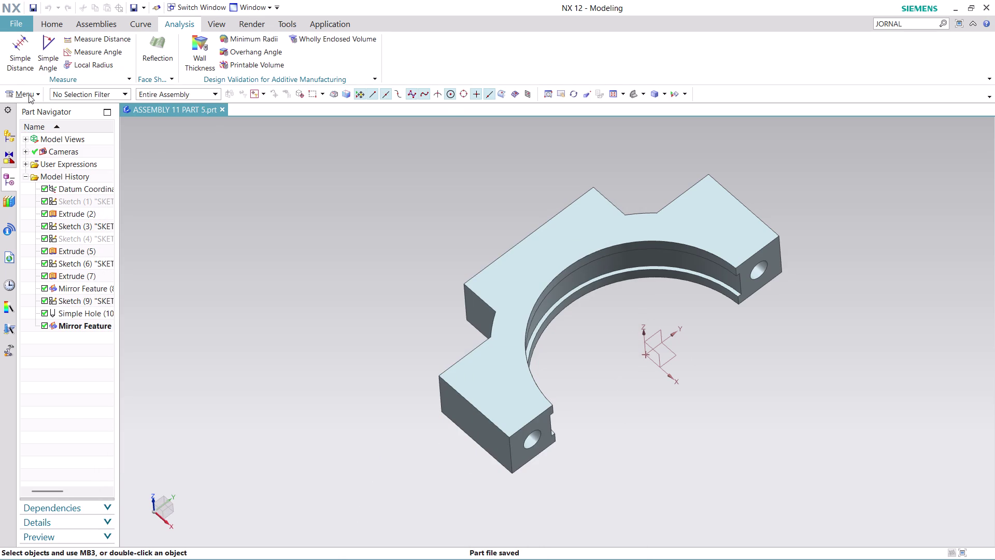
Export the current display to PDF.
click(21, 17)
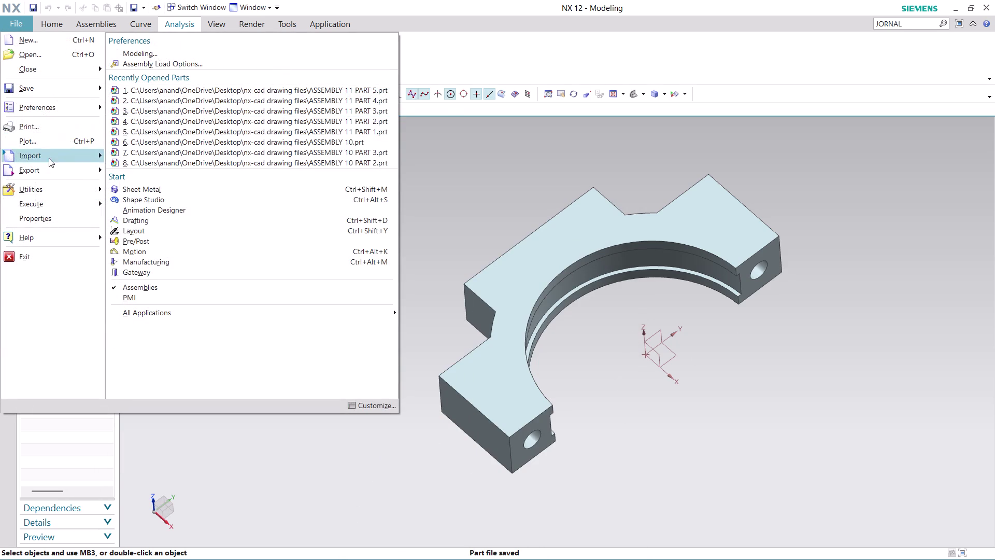
click(206, 164)
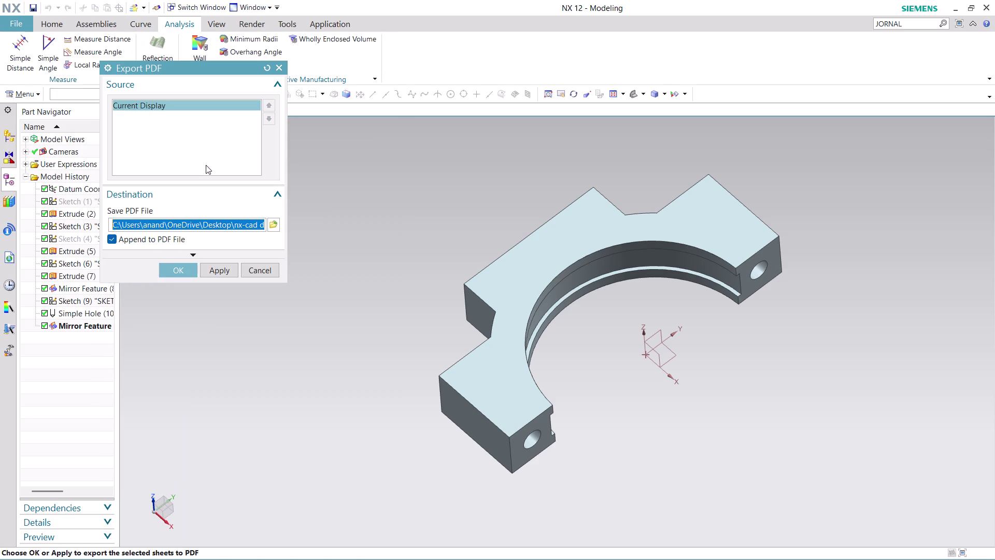
click(179, 269)
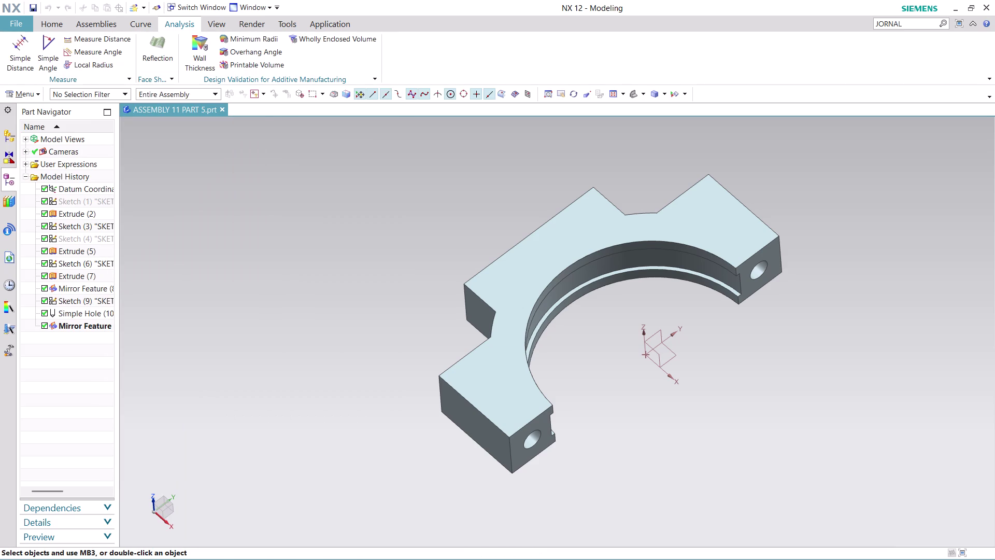